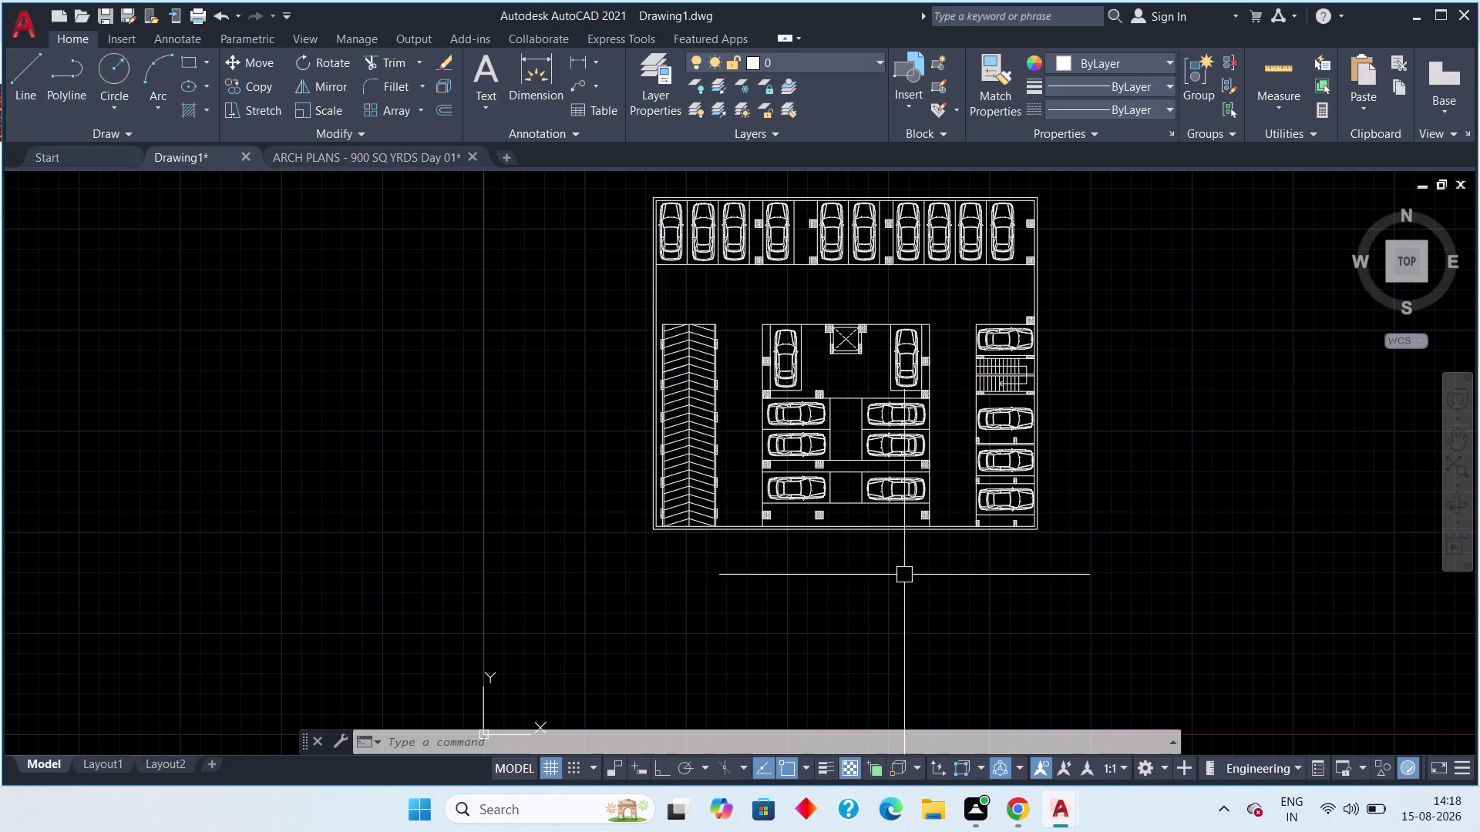
Pan and zoom around the Drawing1 parking plan to frame the whole layout.
middle_drag(944, 505, 827, 591)
scroll(up, 3)
middle_drag(851, 558, 838, 565)
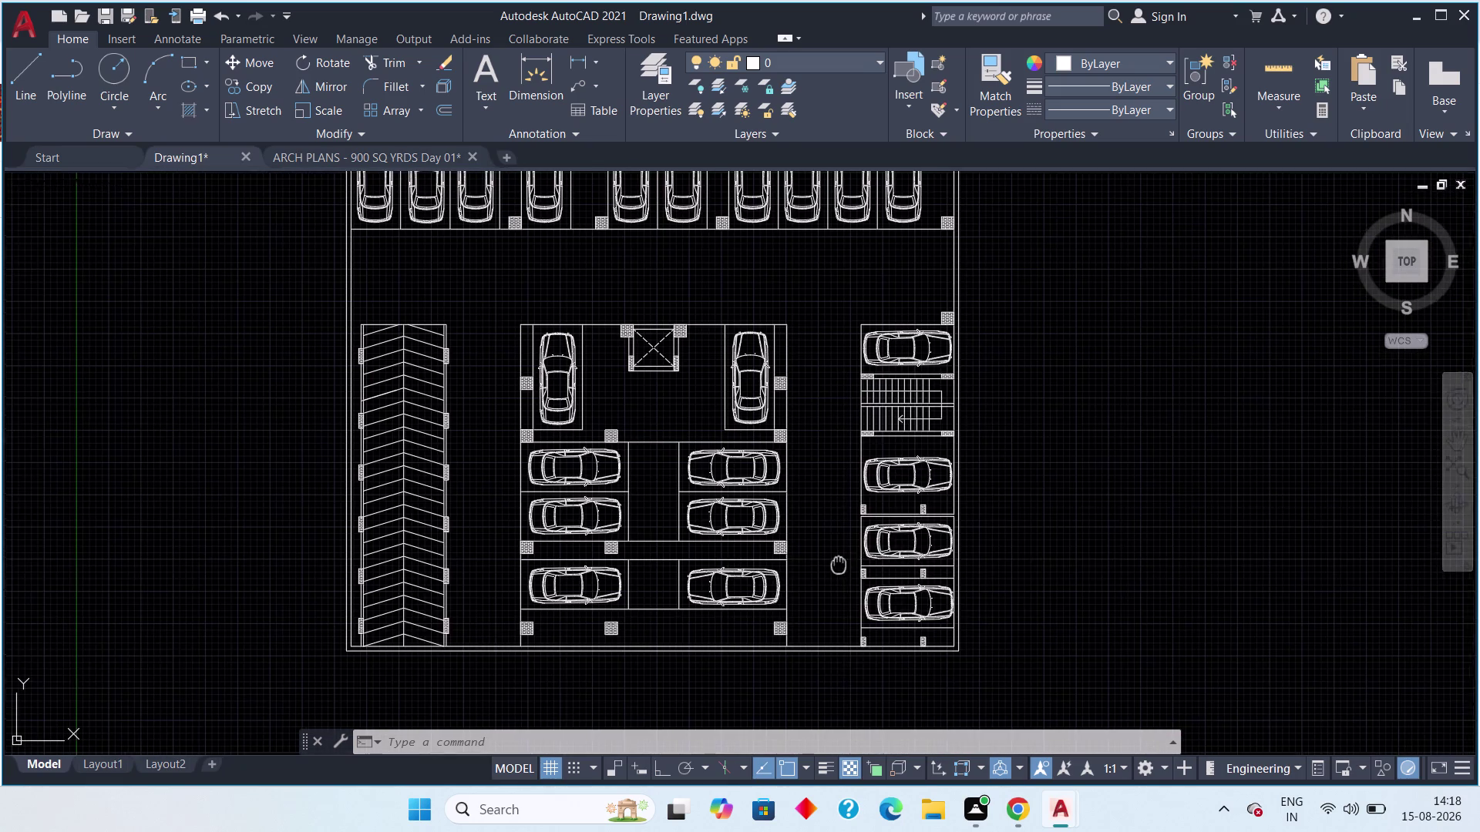
middle_drag(839, 565, 809, 579)
scroll(up, 3)
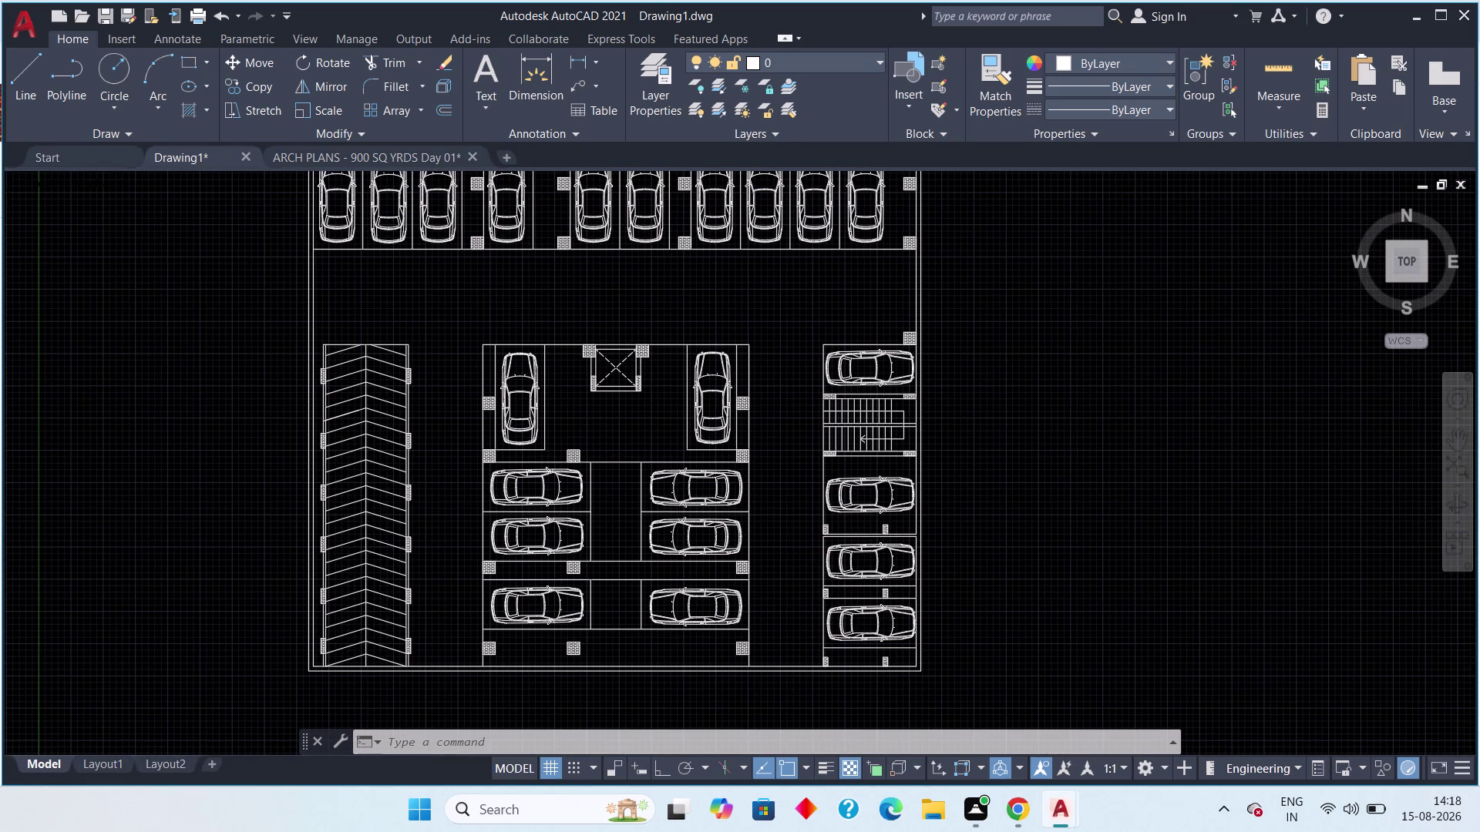
scroll(down, 3)
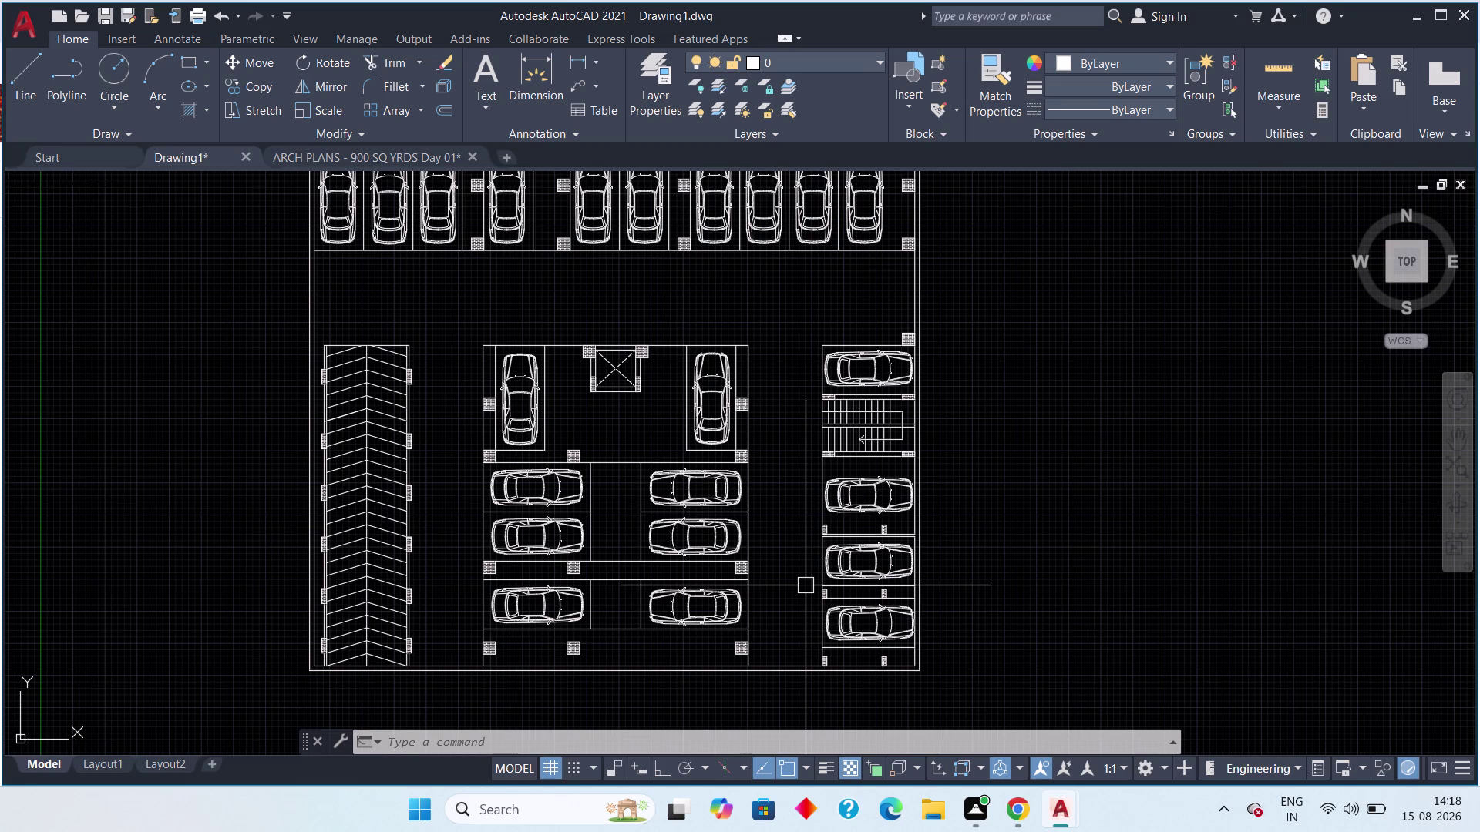
scroll(down, 3)
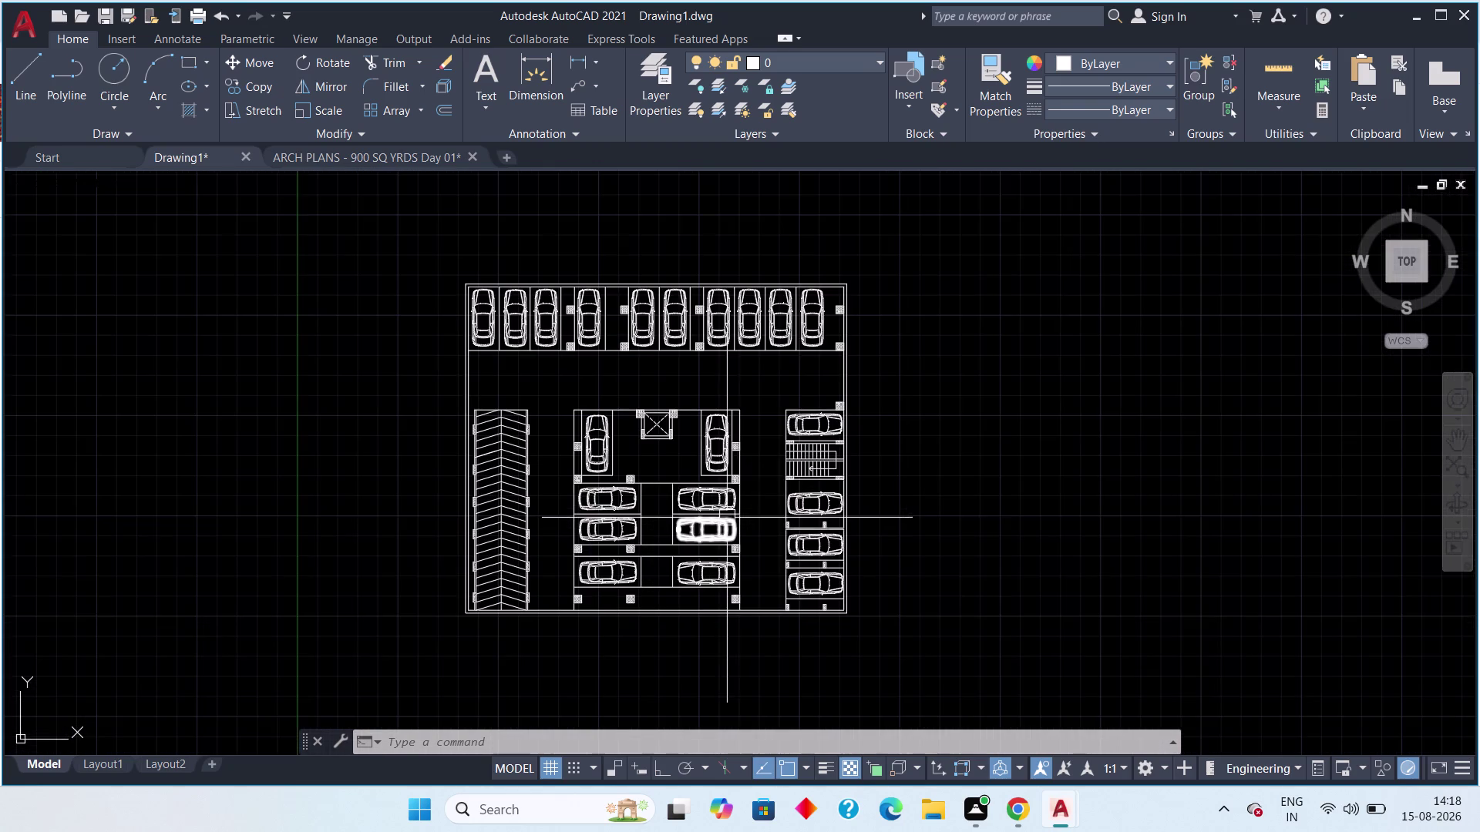
middle_drag(783, 485, 846, 536)
scroll(up, 3)
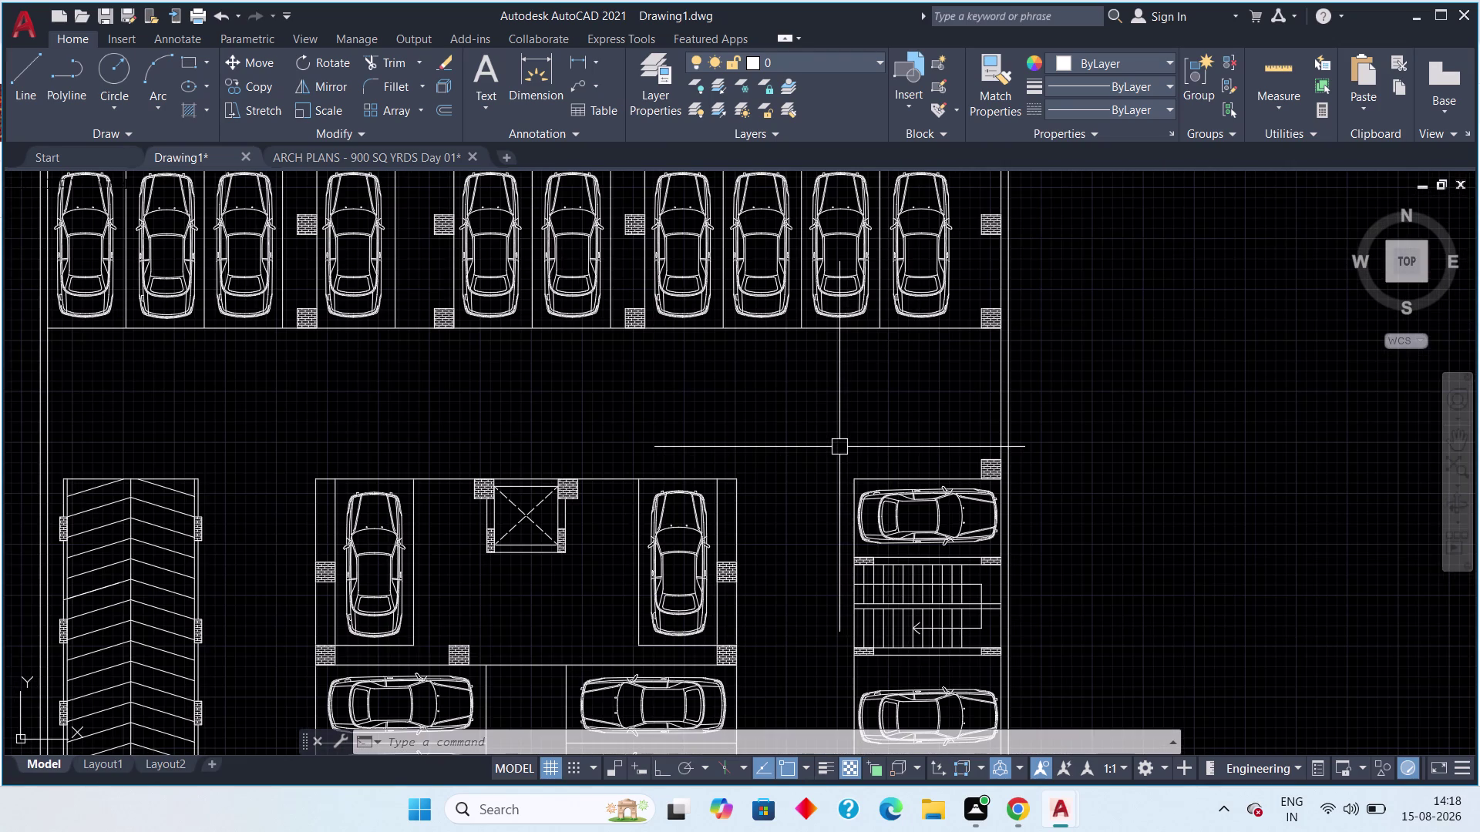
Switch to the ARCH PLANS - 900 SQ YRDS Day 01 drawing and survey its floor plan.
click(361, 161)
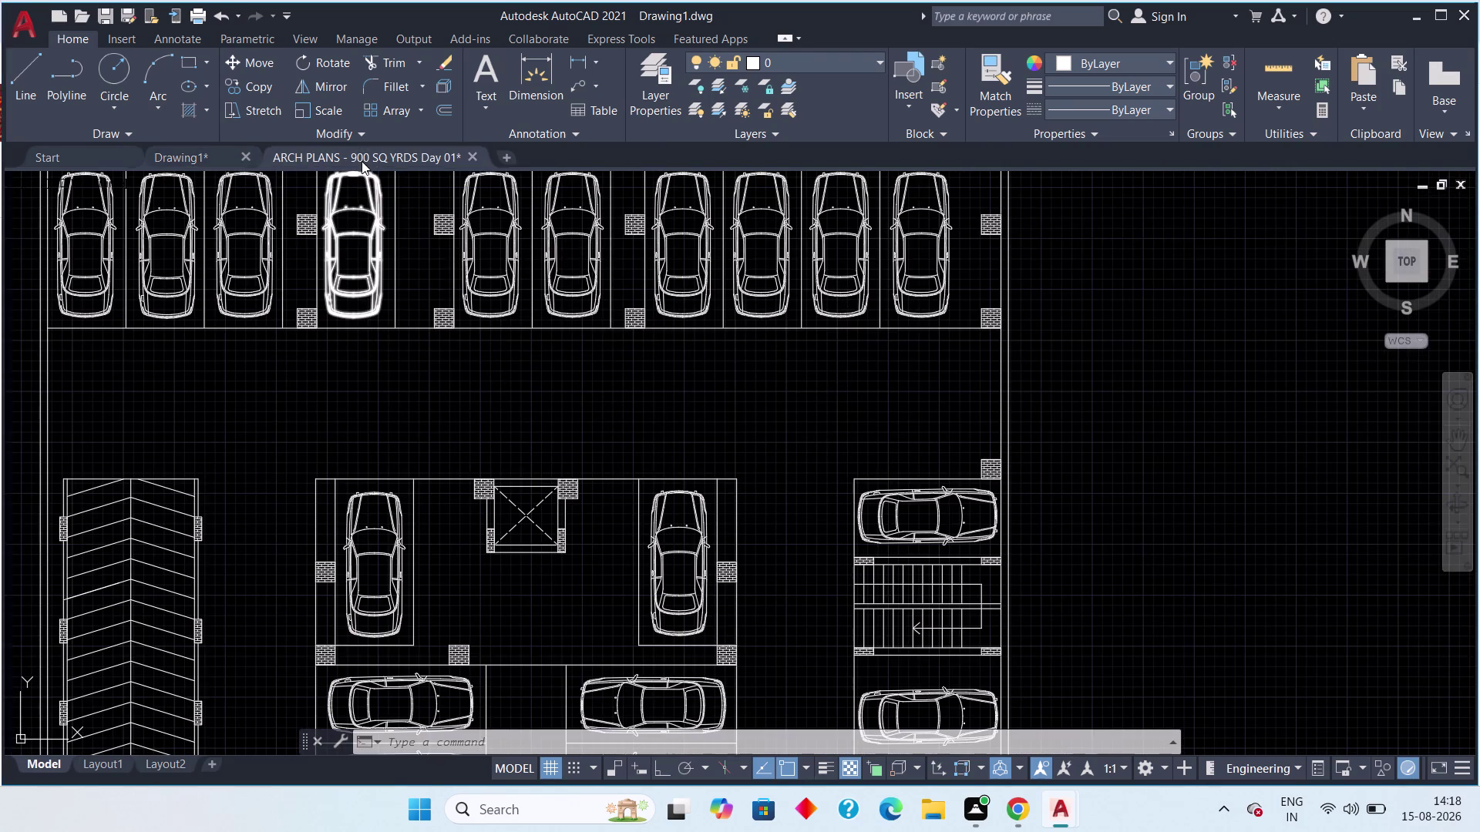
scroll(down, 3)
middle_drag(513, 520, 679, 550)
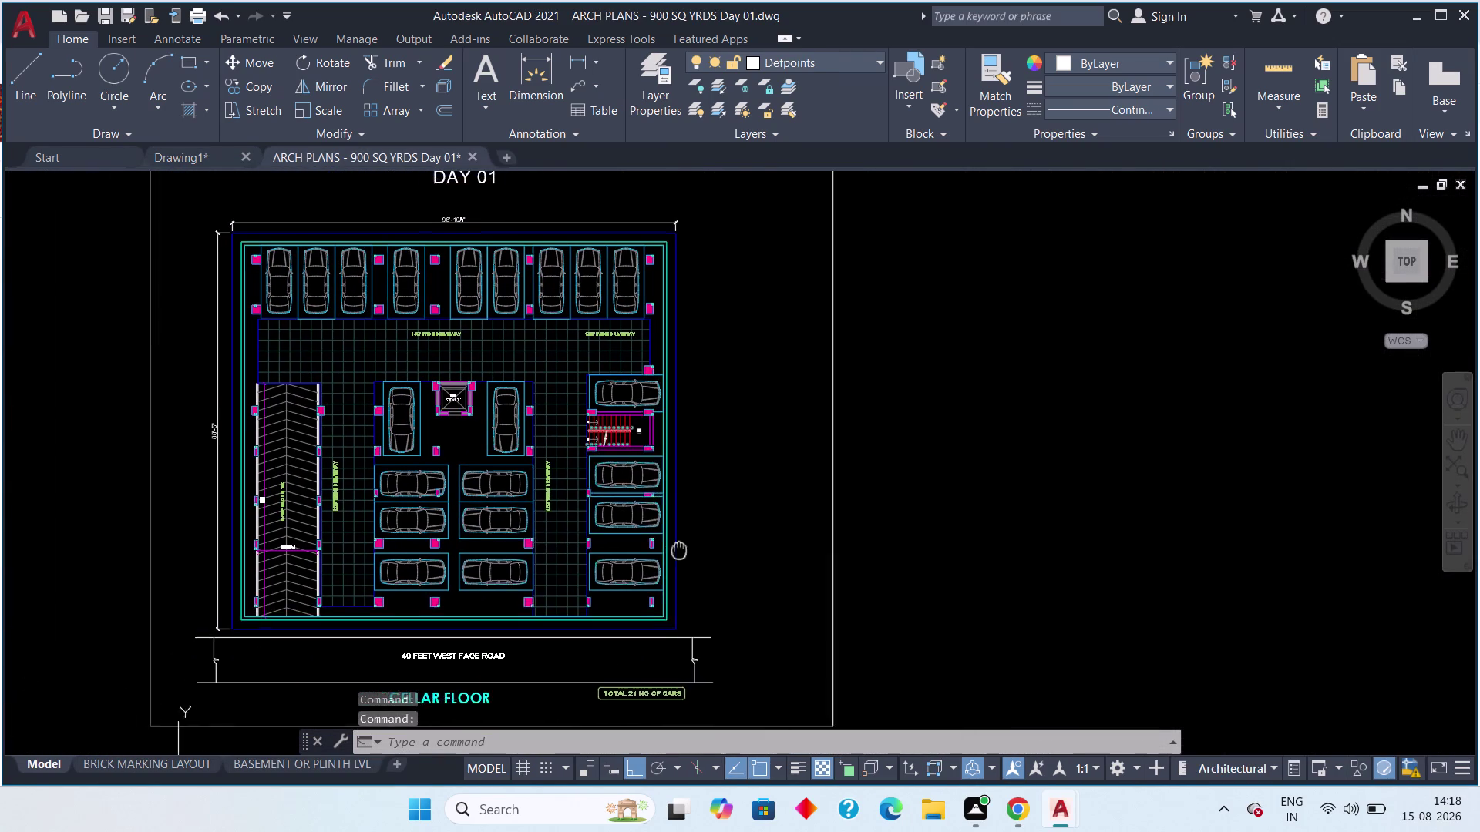
middle_drag(679, 551, 743, 524)
scroll(up, 3)
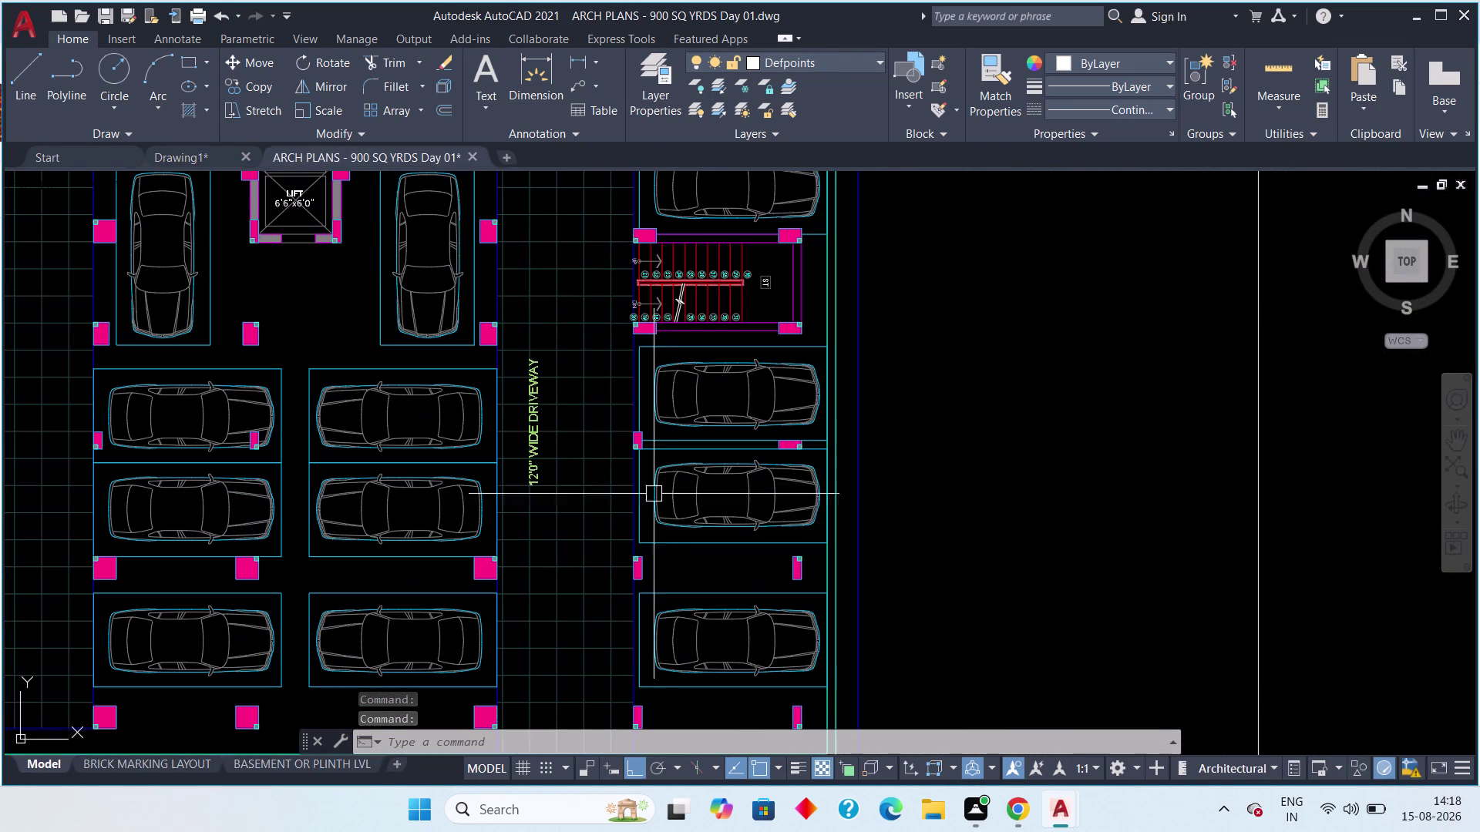
scroll(down, 3)
middle_drag(748, 573, 914, 629)
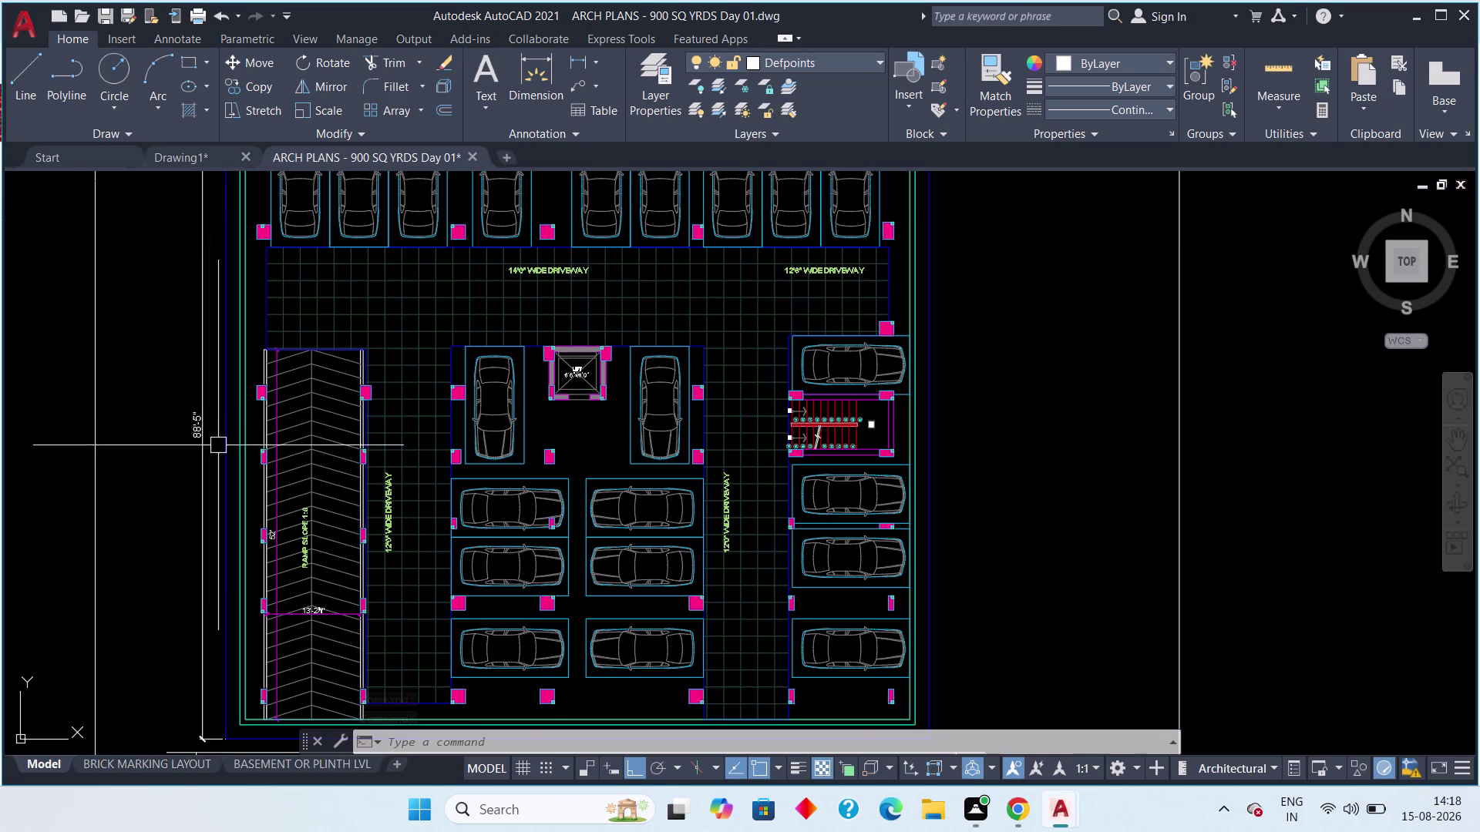
middle_drag(778, 437, 824, 607)
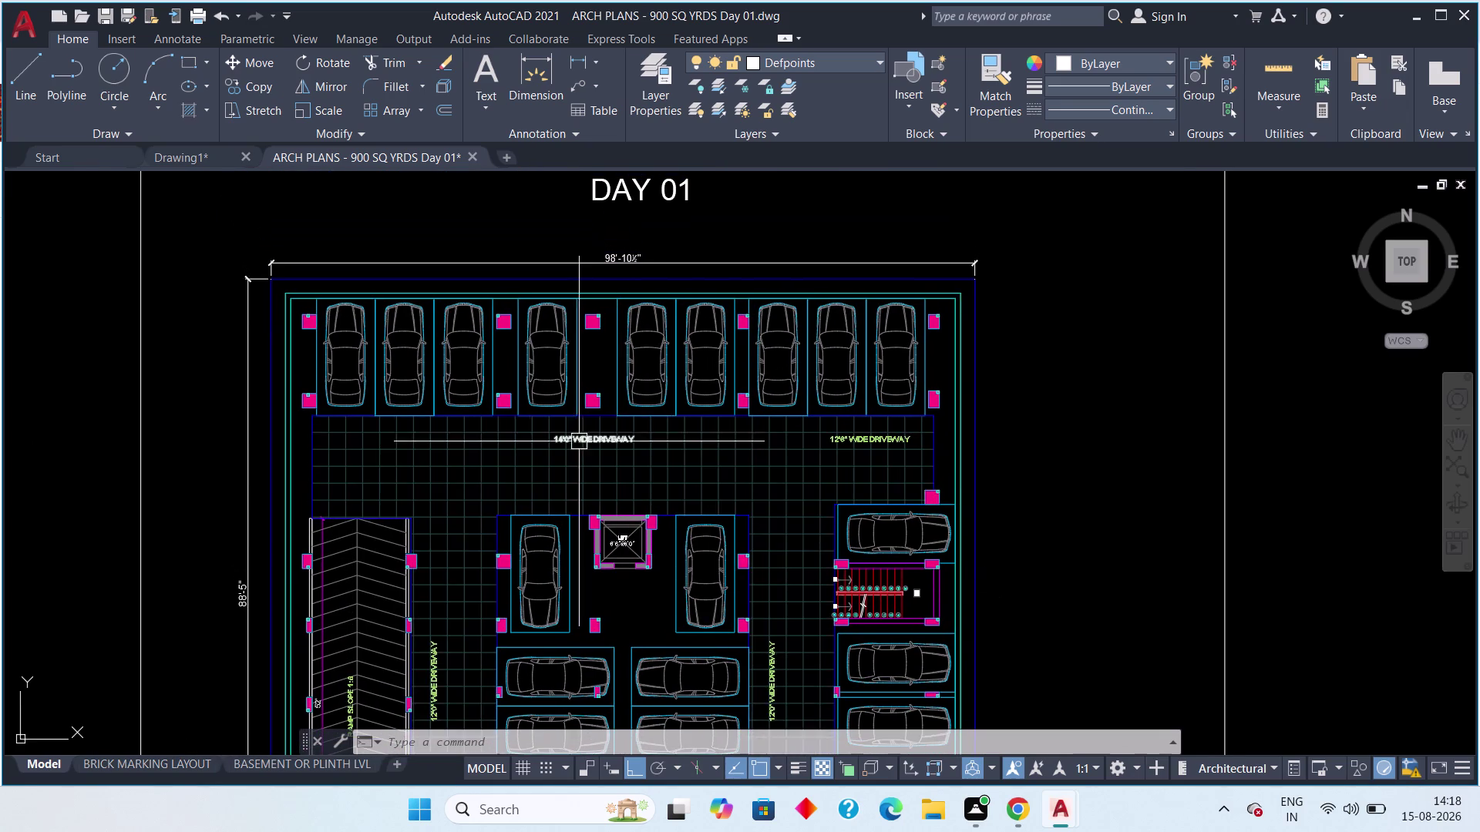
middle_drag(578, 441, 573, 411)
scroll(up, 3)
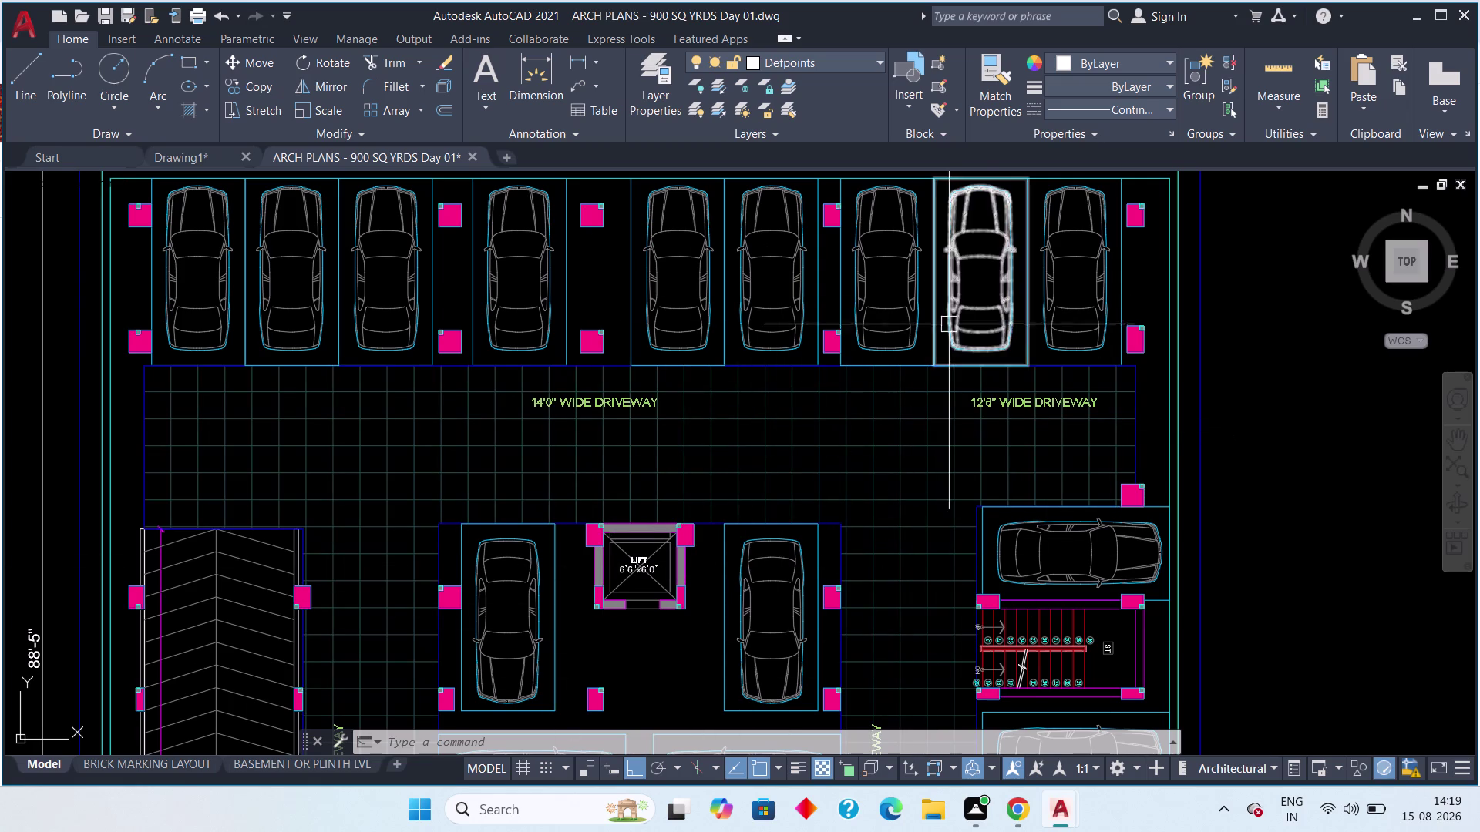
Cancel stray commands while looking over the reference plan's driveway area.
scroll(up, 3)
key(Escape)
scroll(down, 3)
middle_drag(924, 444, 729, 427)
scroll(down, 3)
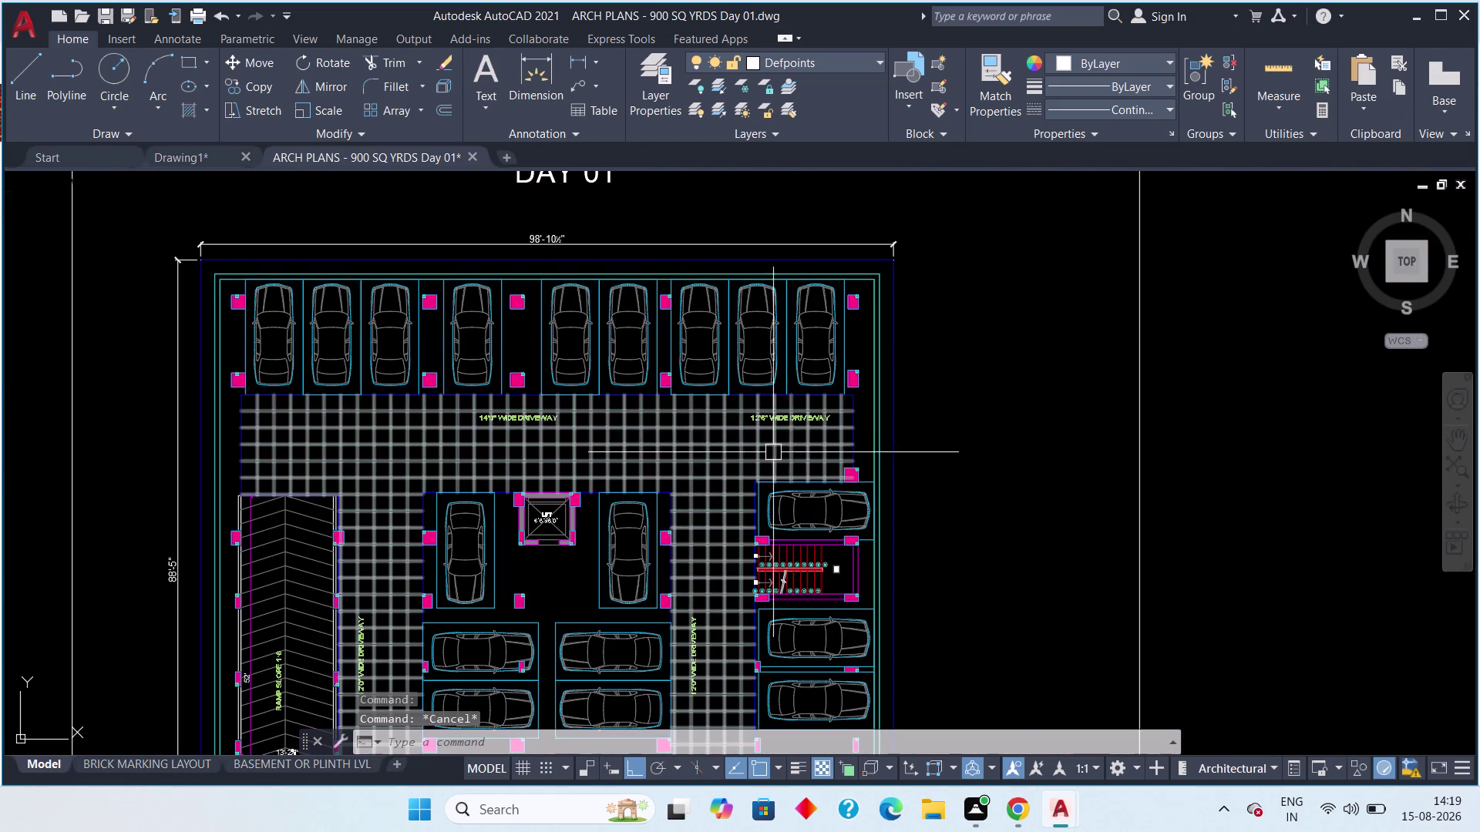
middle_drag(768, 454, 794, 362)
right_drag(768, 454, 795, 362)
drag(789, 383, 795, 361)
key(Escape)
key(Escape)
scroll(up, 3)
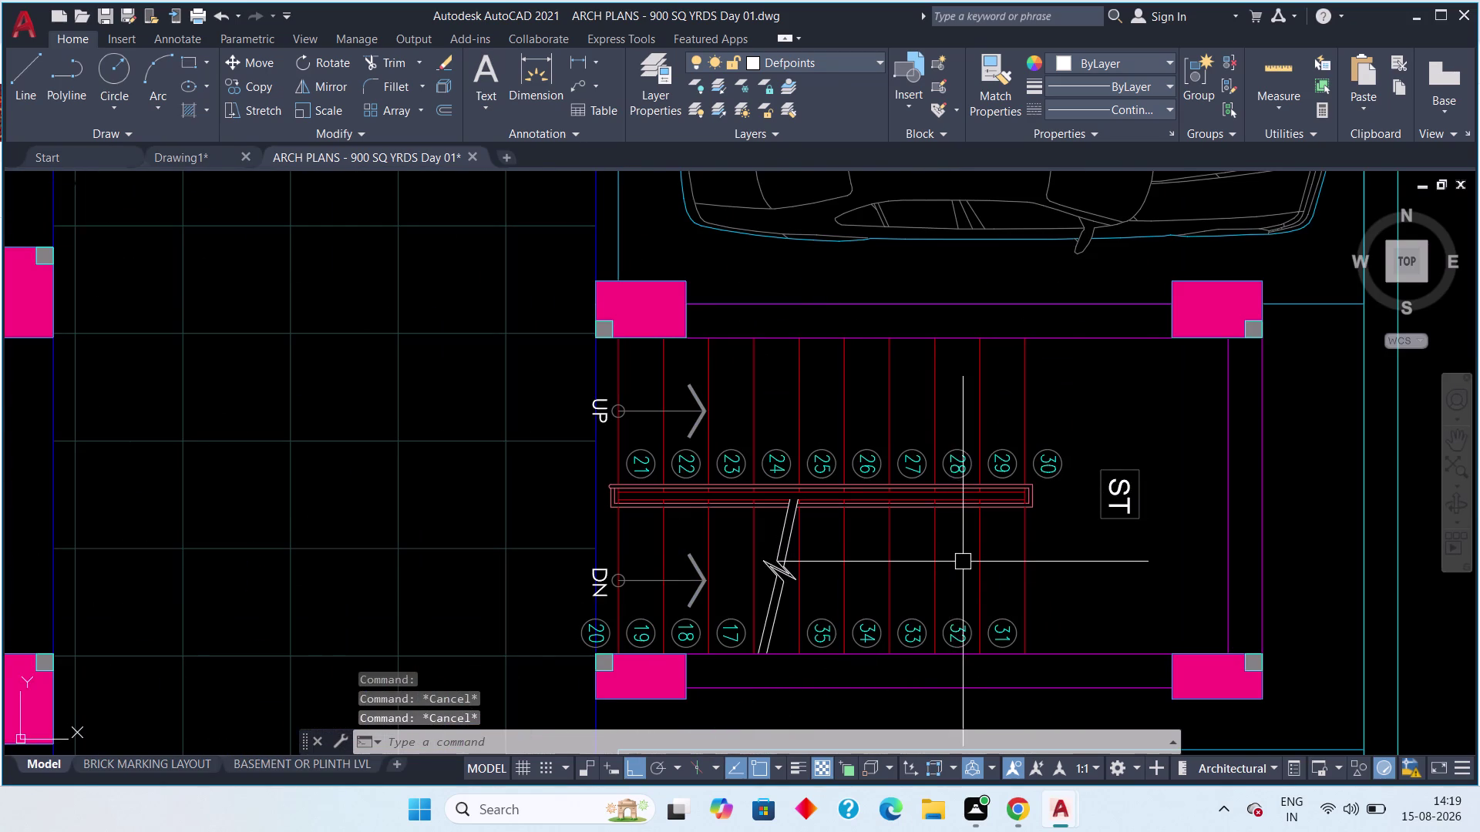
scroll(down, 3)
Centre the view on the staircase and start a linear dimension.
middle_drag(963, 562, 961, 470)
scroll(down, 3)
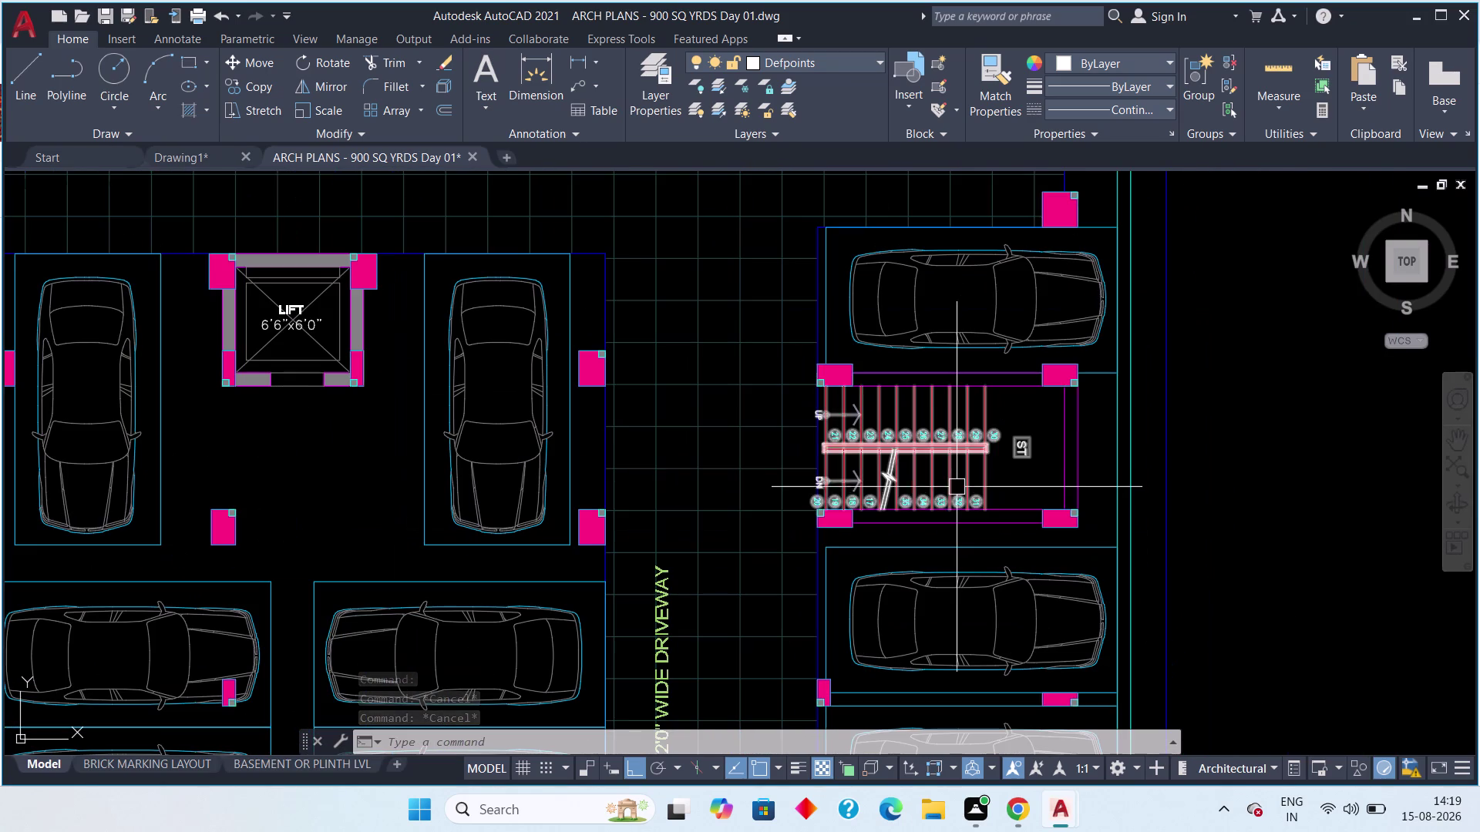
middle_drag(953, 468, 945, 395)
scroll(down, 3)
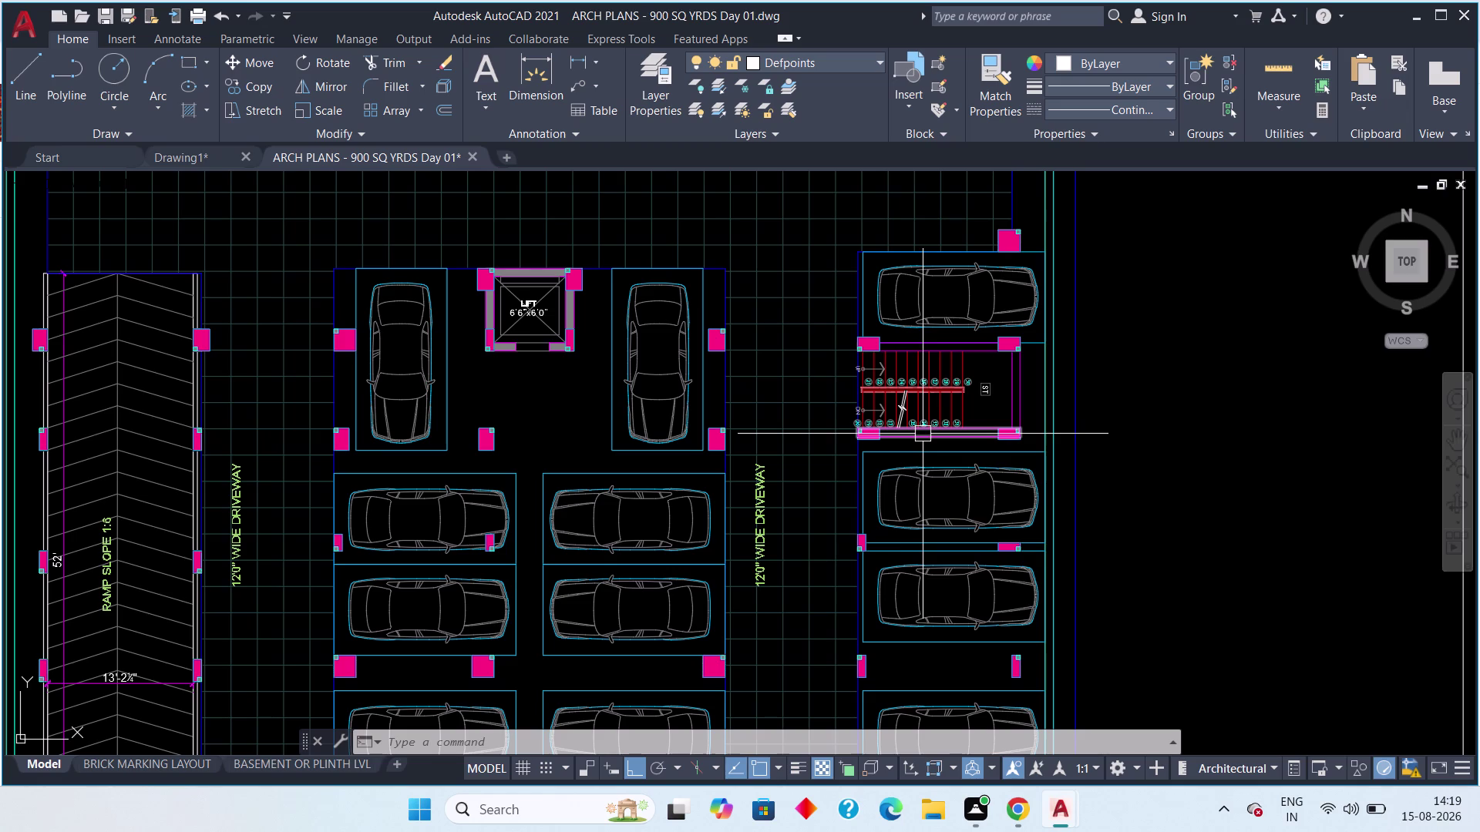
scroll(up, 3)
middle_drag(1023, 439, 938, 446)
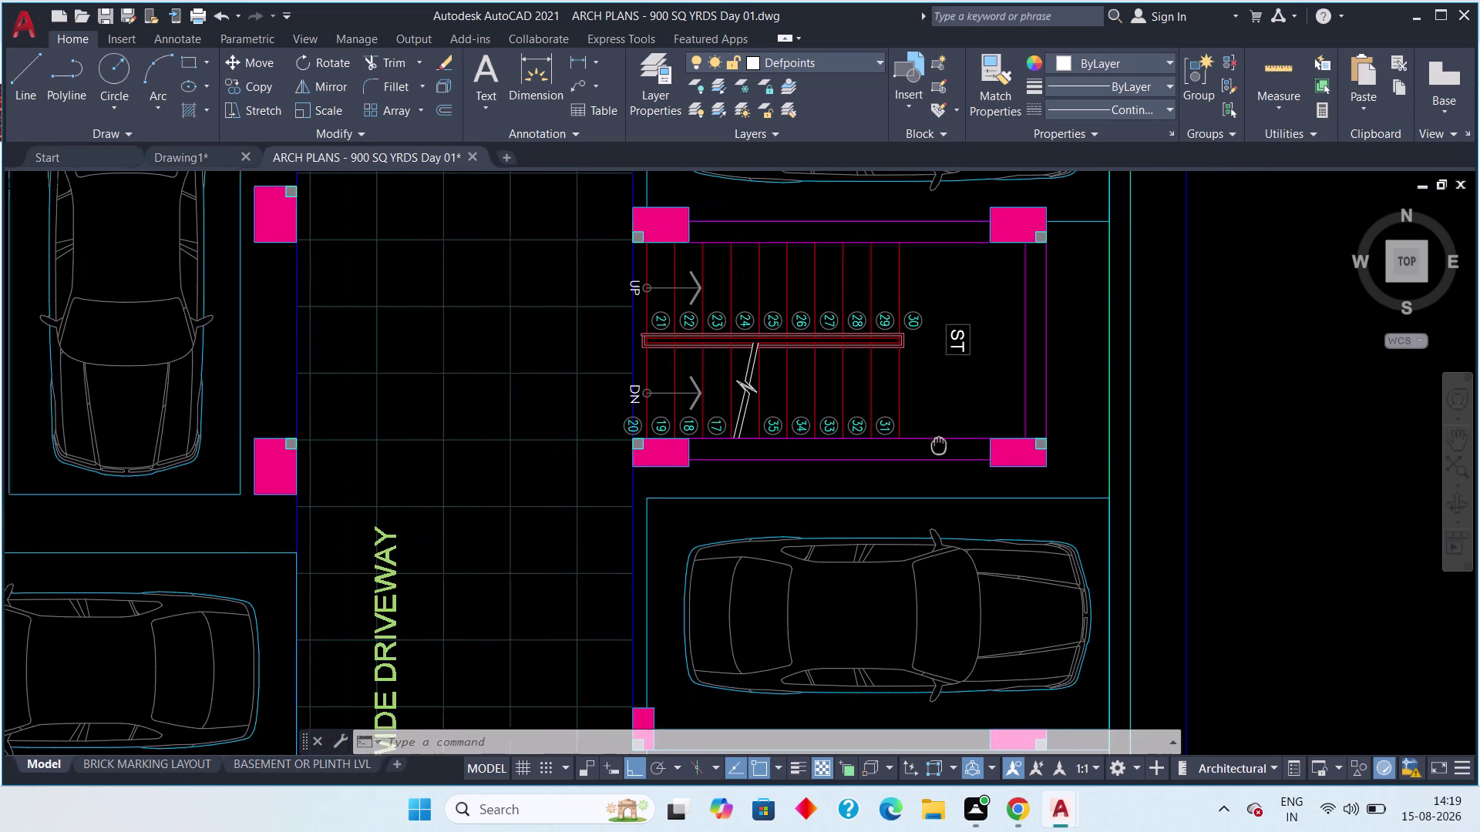
middle_drag(938, 446, 875, 448)
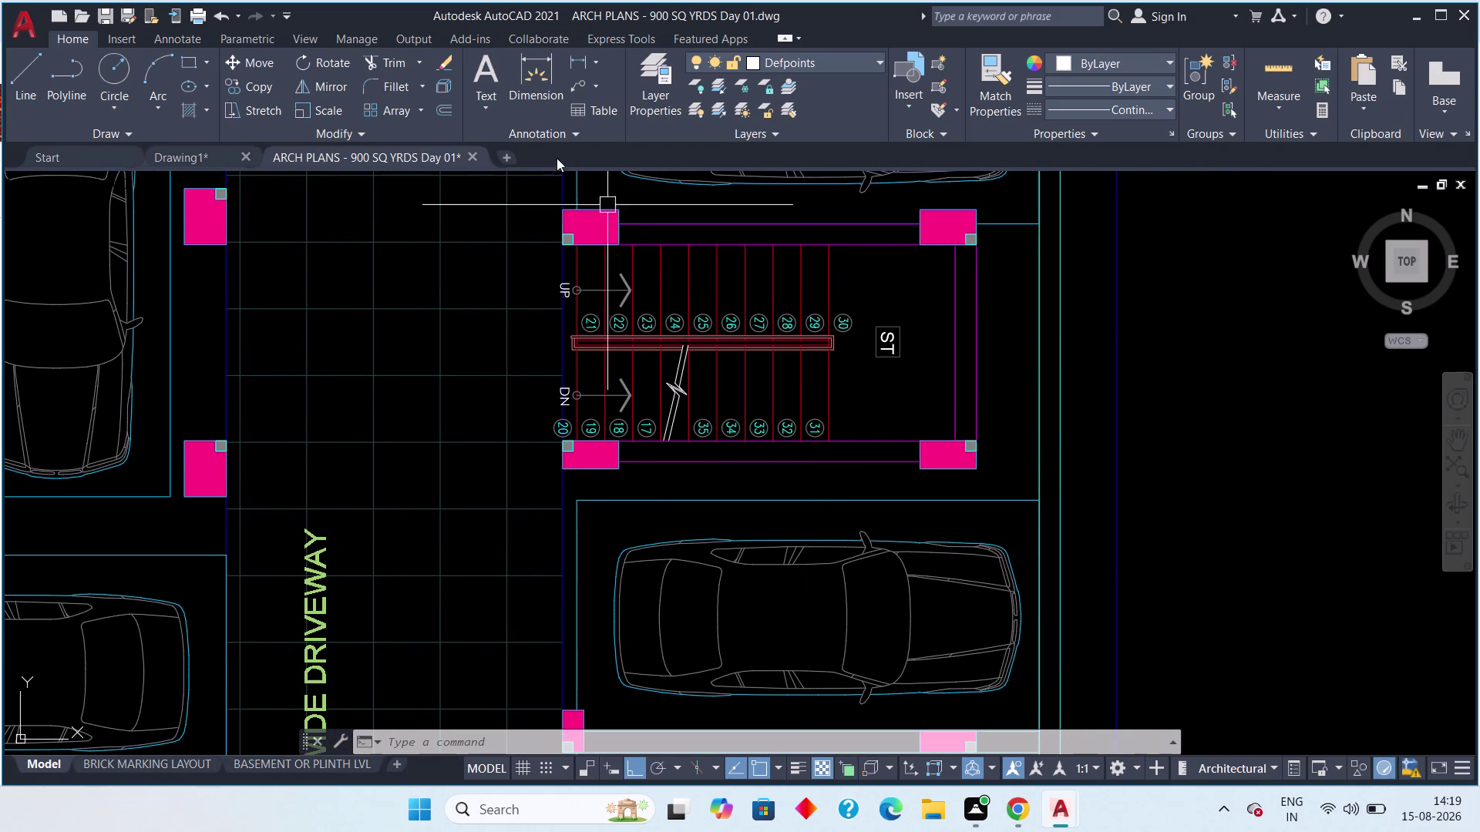
click(577, 64)
scroll(up, 3)
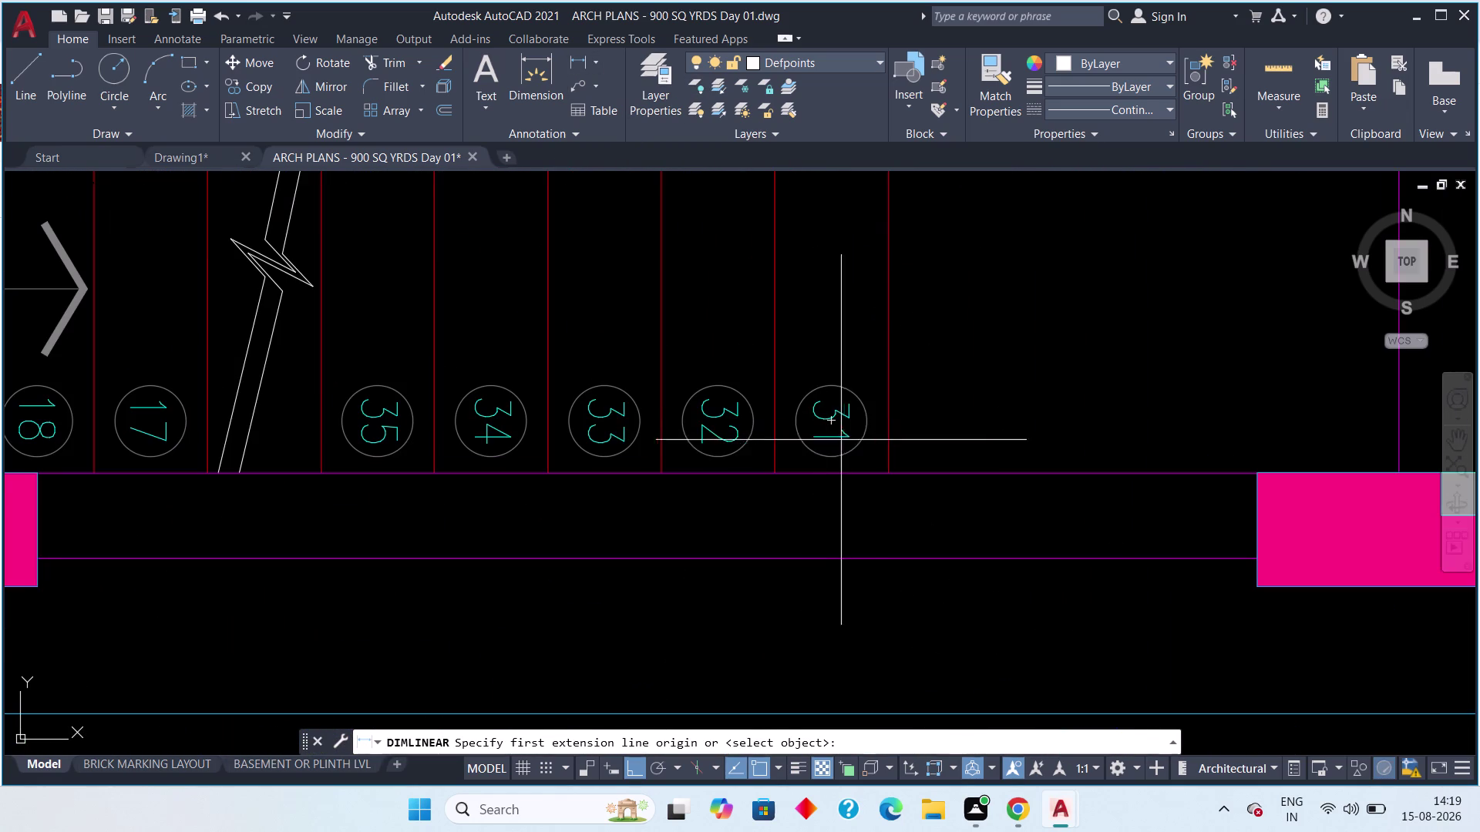
click(887, 471)
click(775, 469)
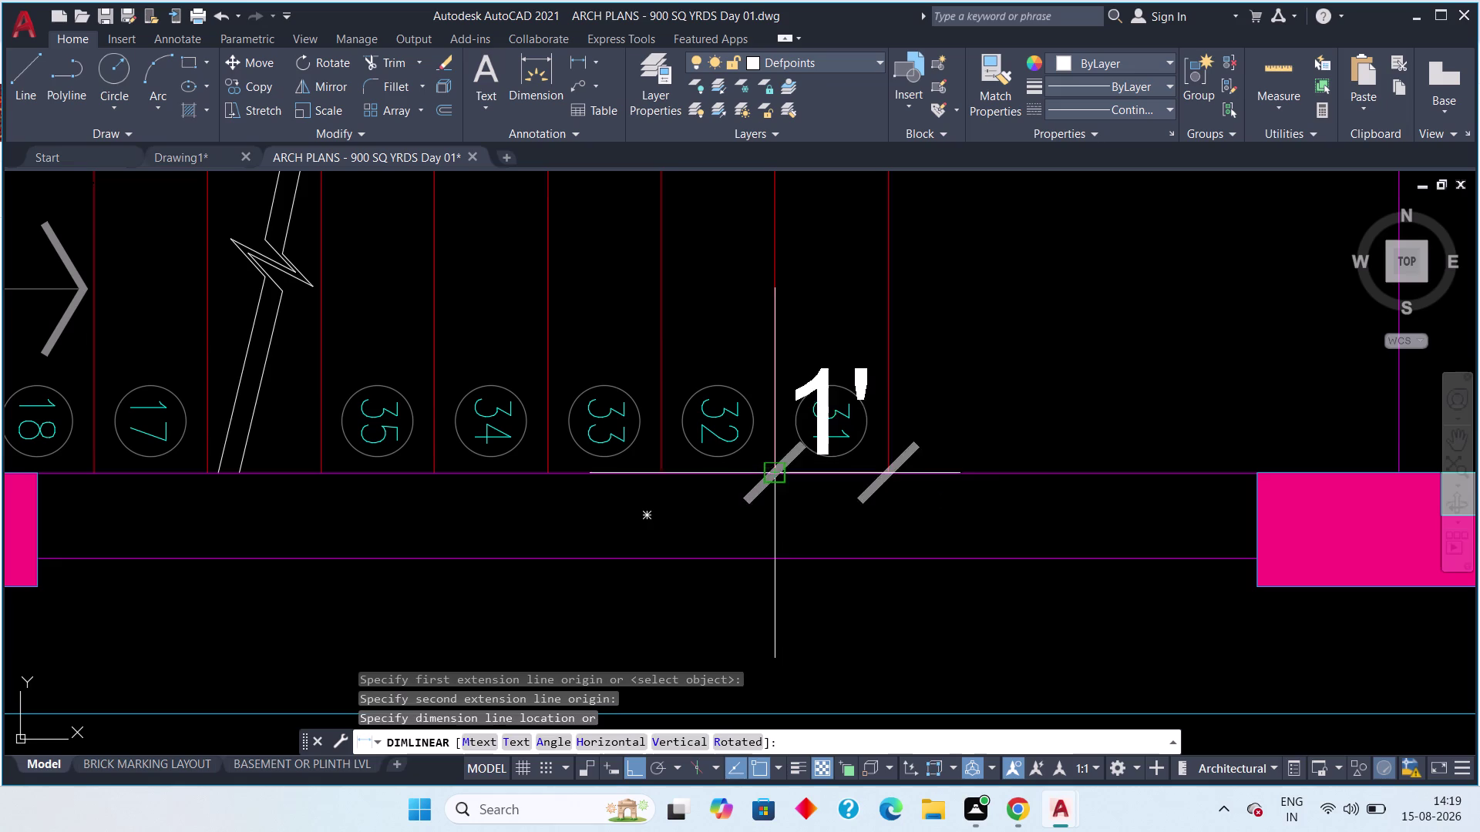
scroll(down, 3)
middle_drag(785, 491, 777, 517)
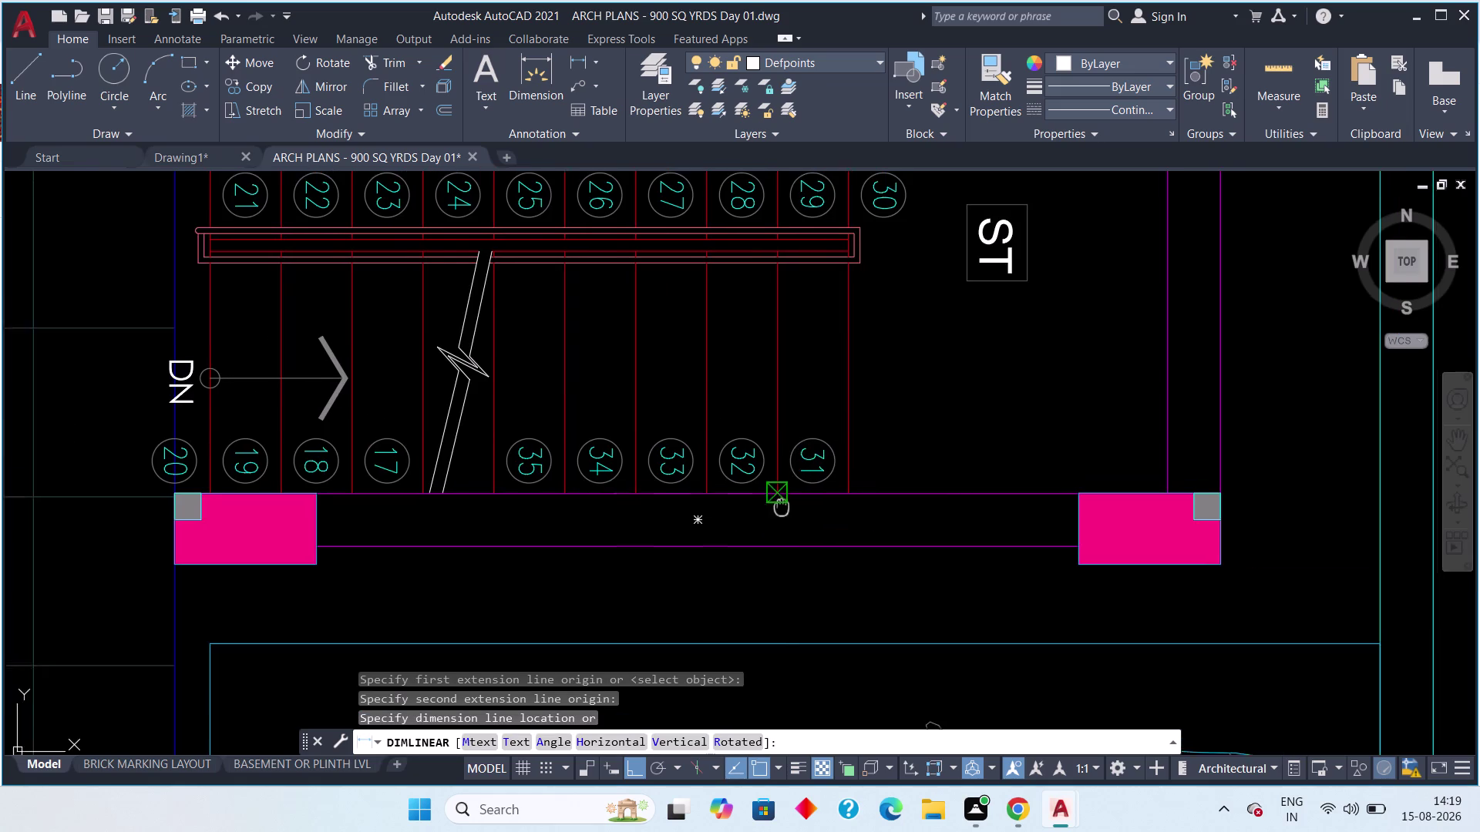
middle_drag(777, 517, 753, 555)
key(Escape)
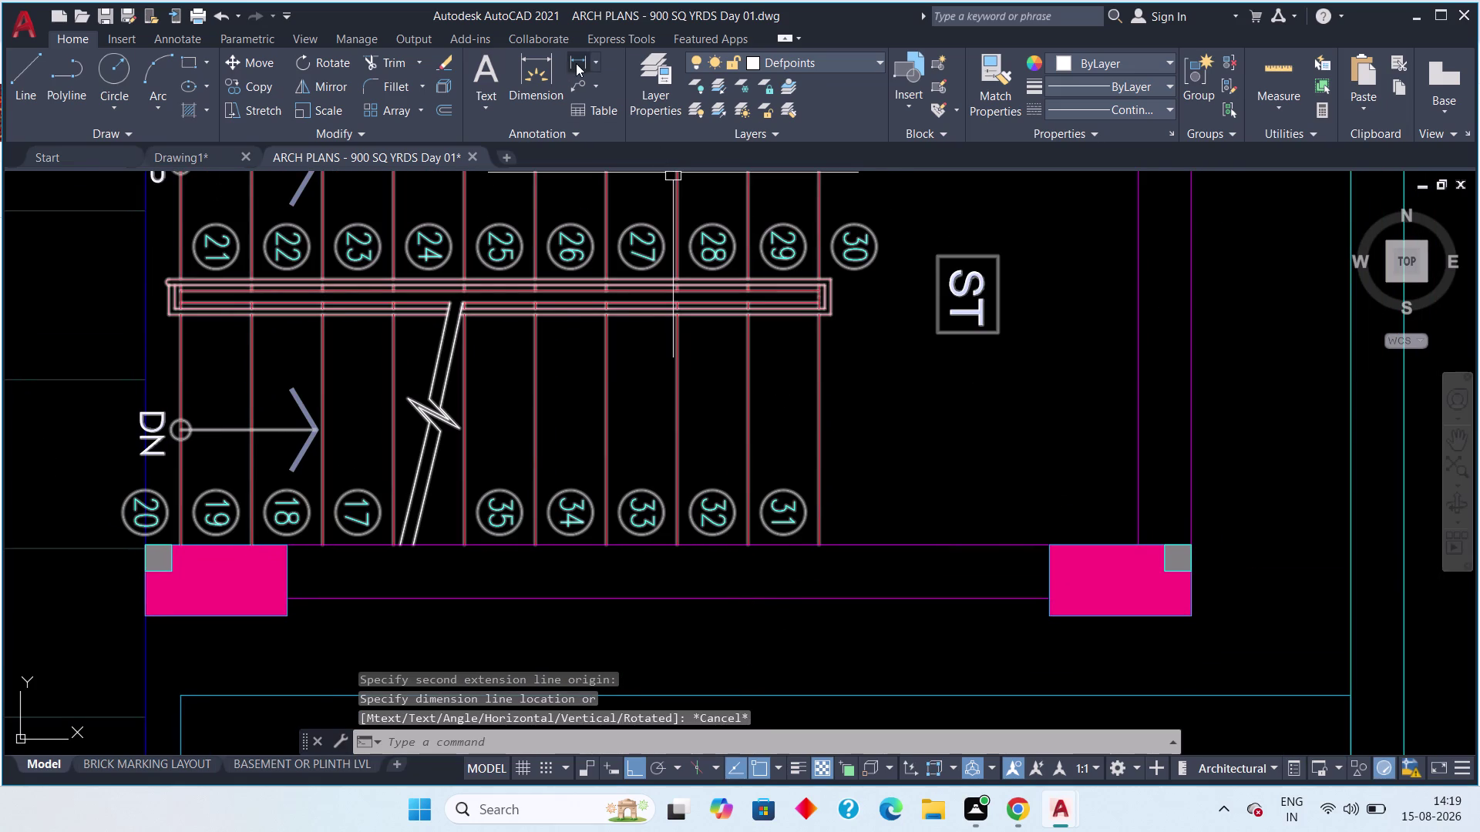
click(576, 64)
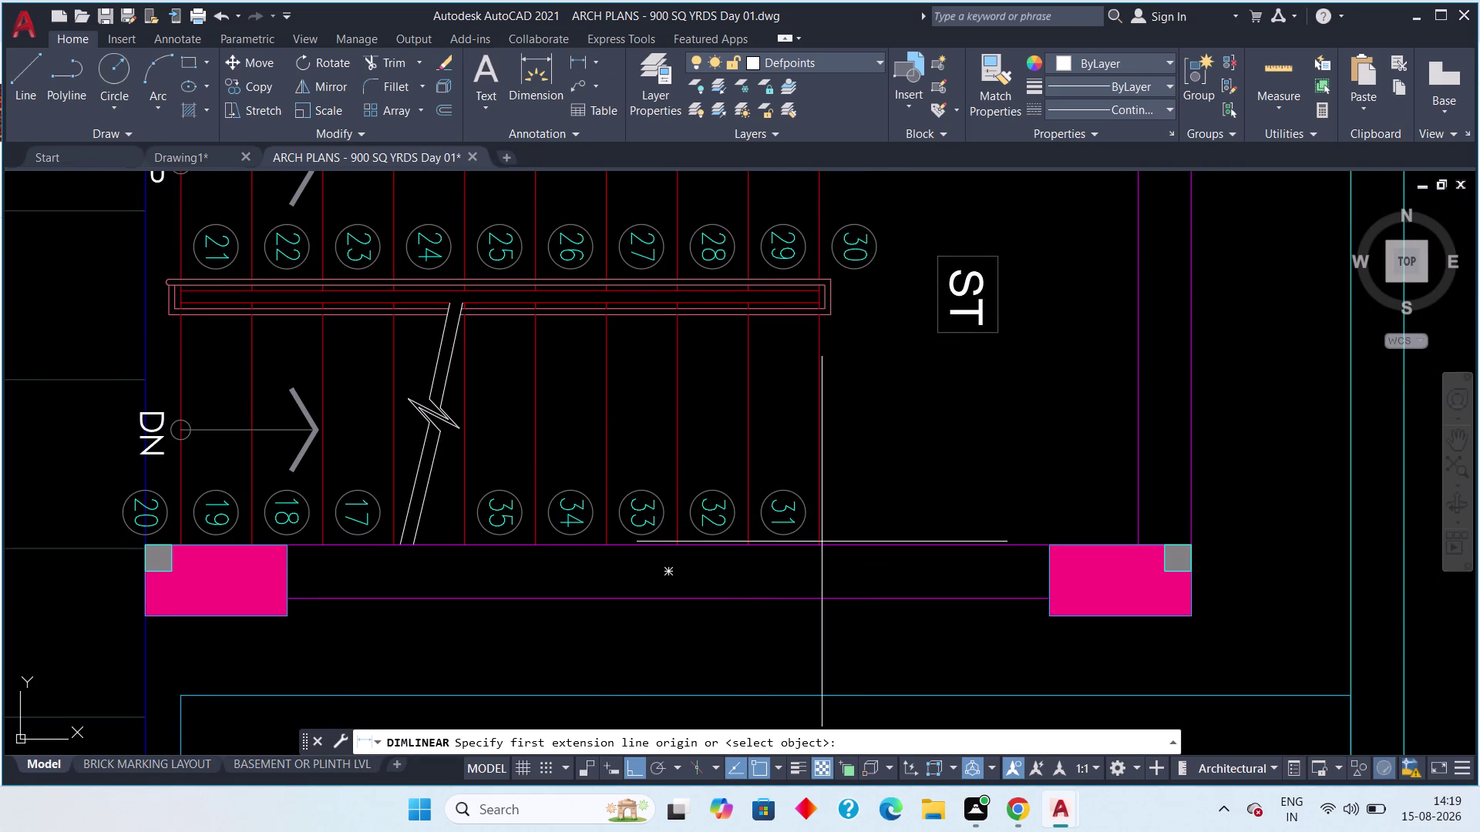
click(821, 542)
middle_drag(815, 483, 803, 657)
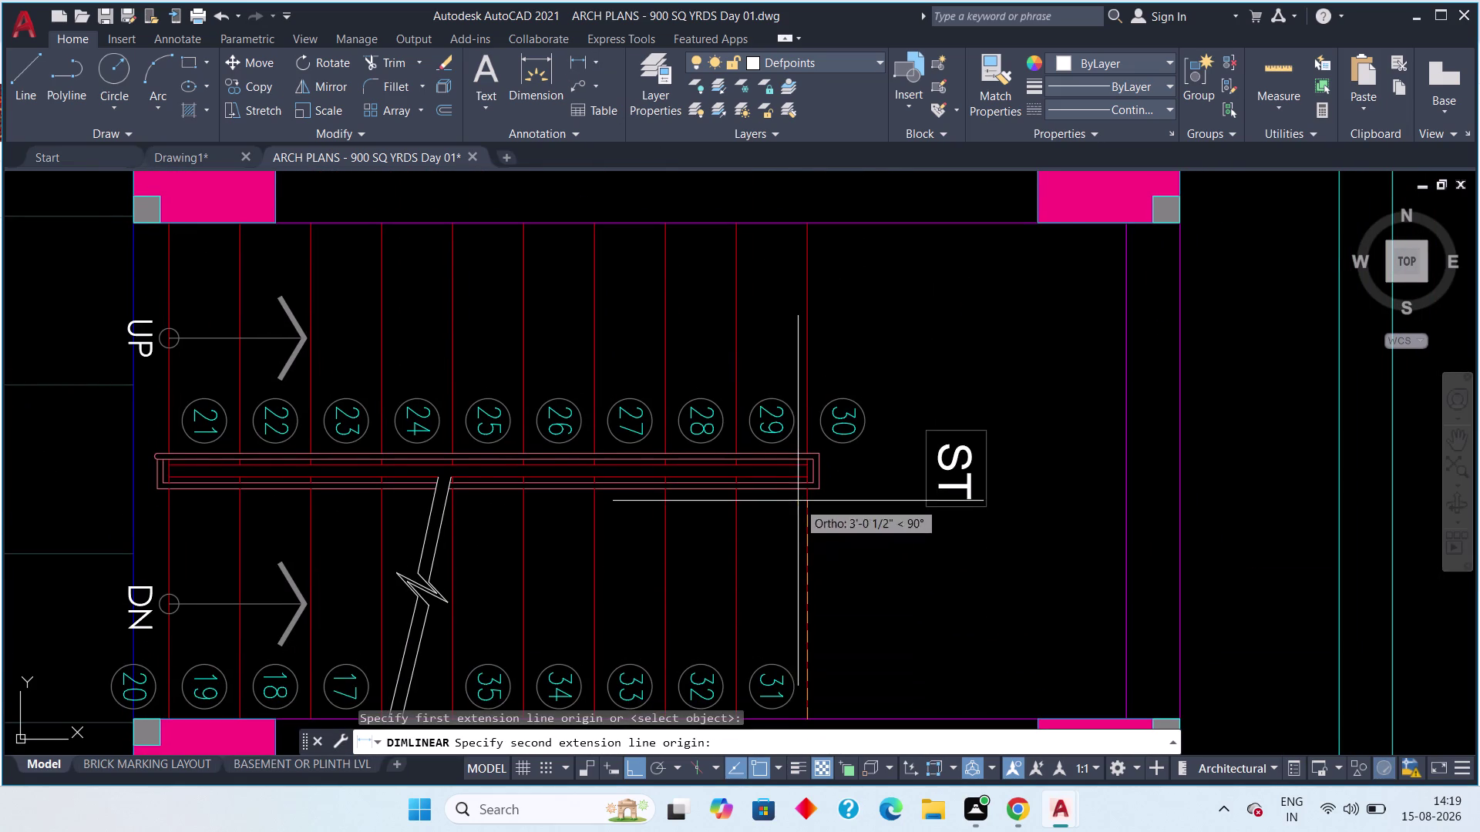
click(804, 489)
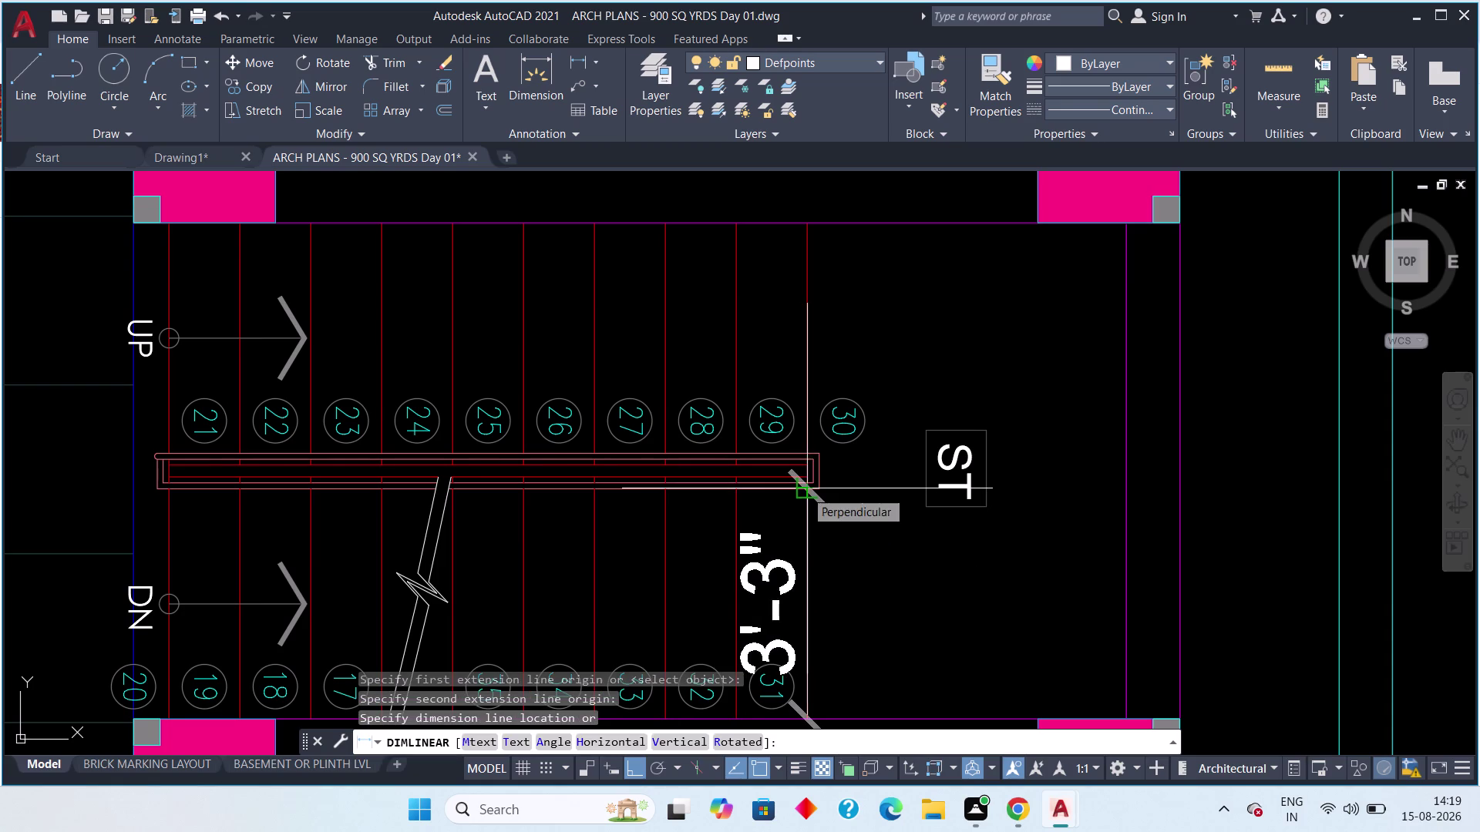
key(Escape)
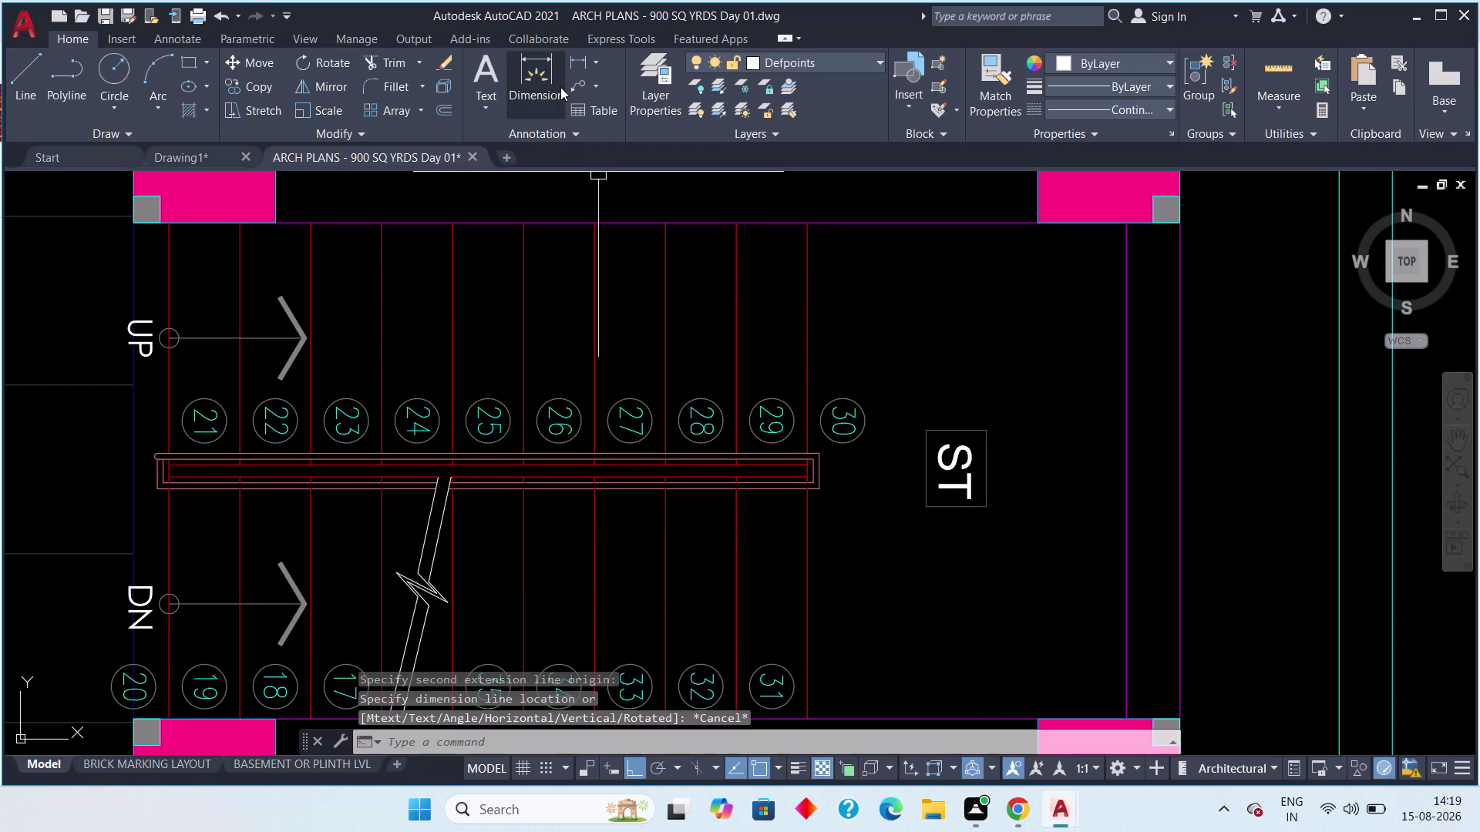
click(568, 60)
drag(814, 231, 814, 238)
middle_drag(861, 554, 826, 389)
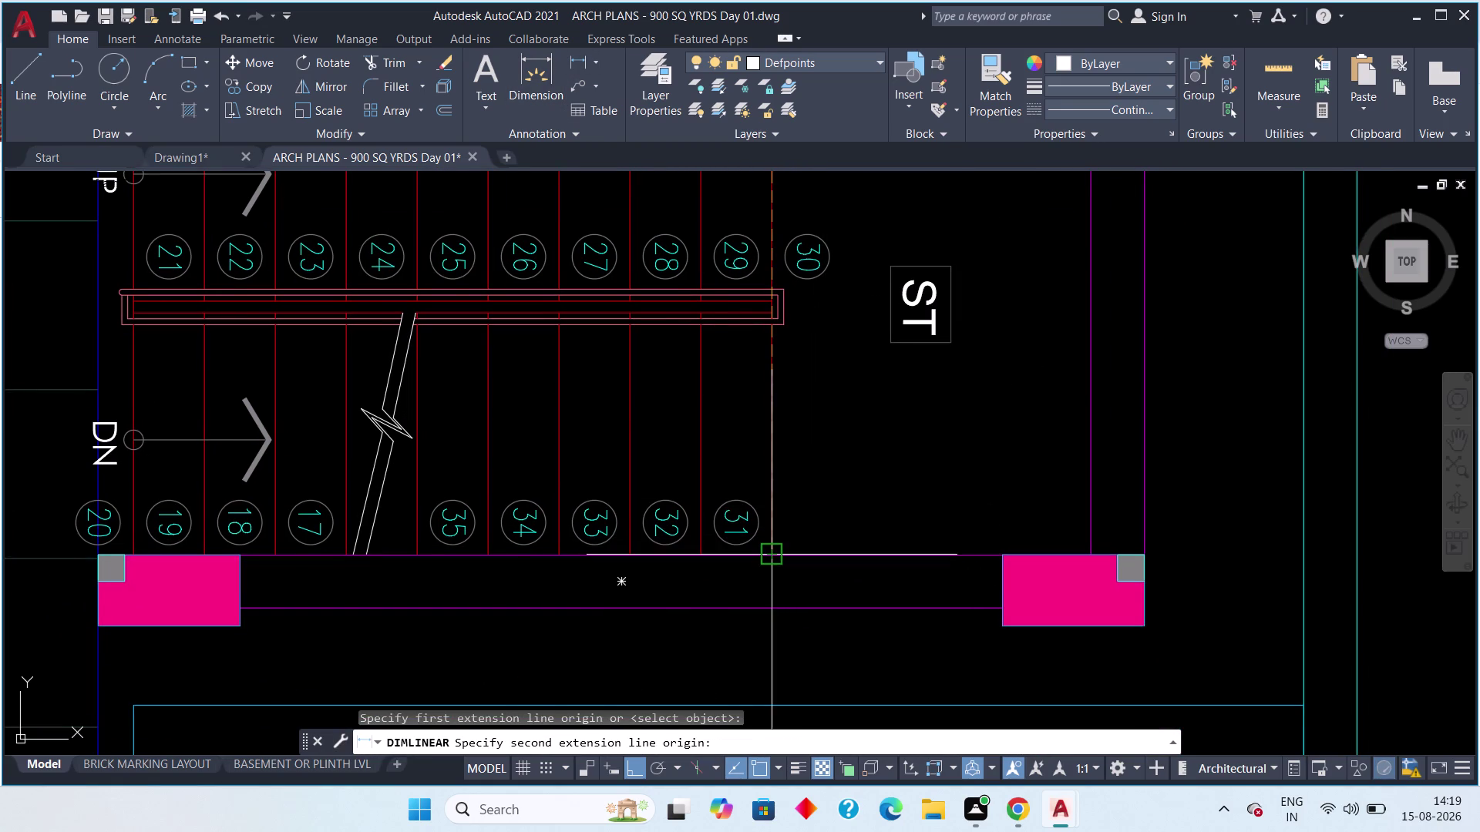
click(779, 546)
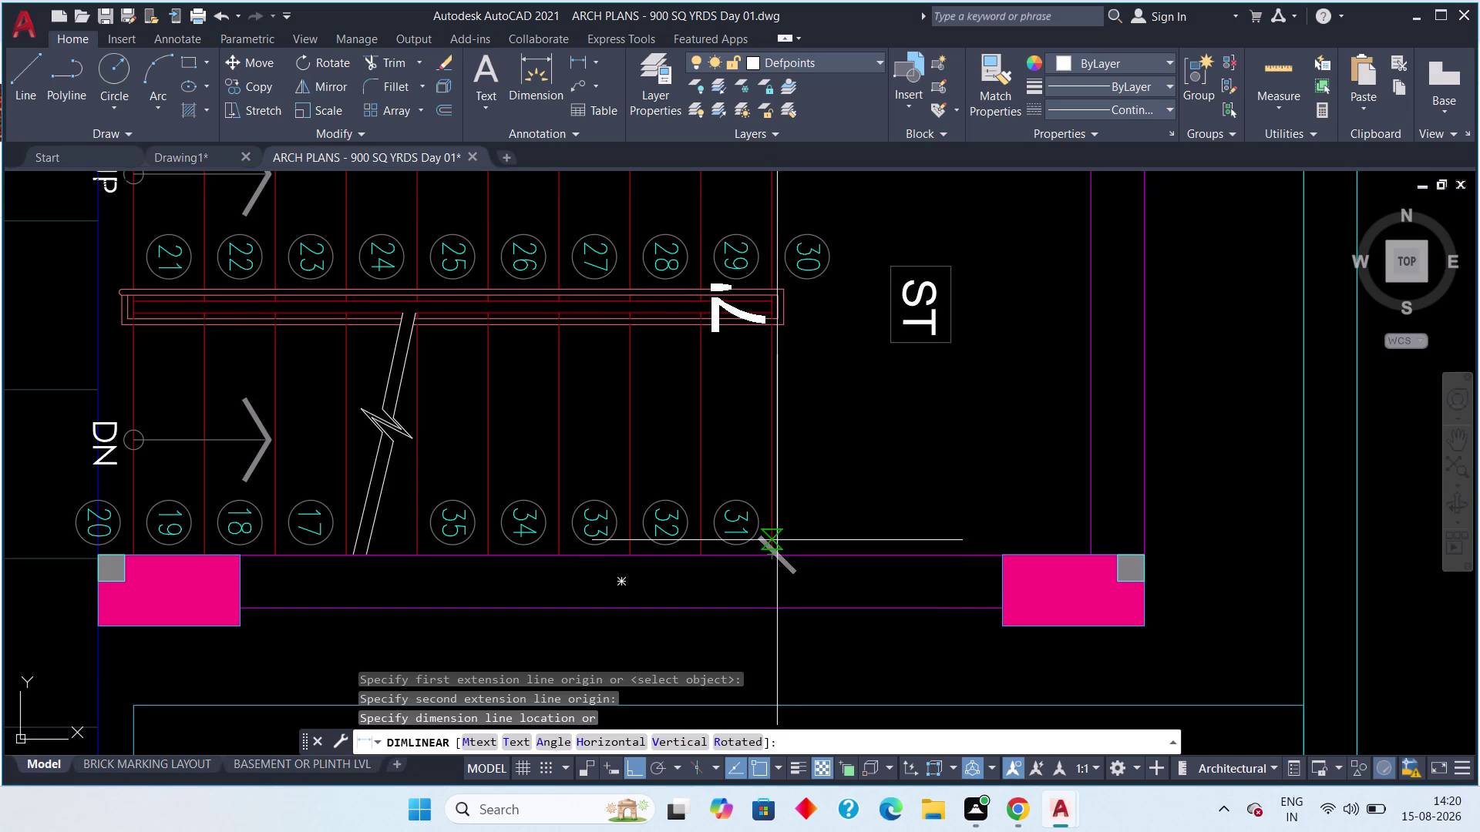
middle_drag(811, 548, 902, 681)
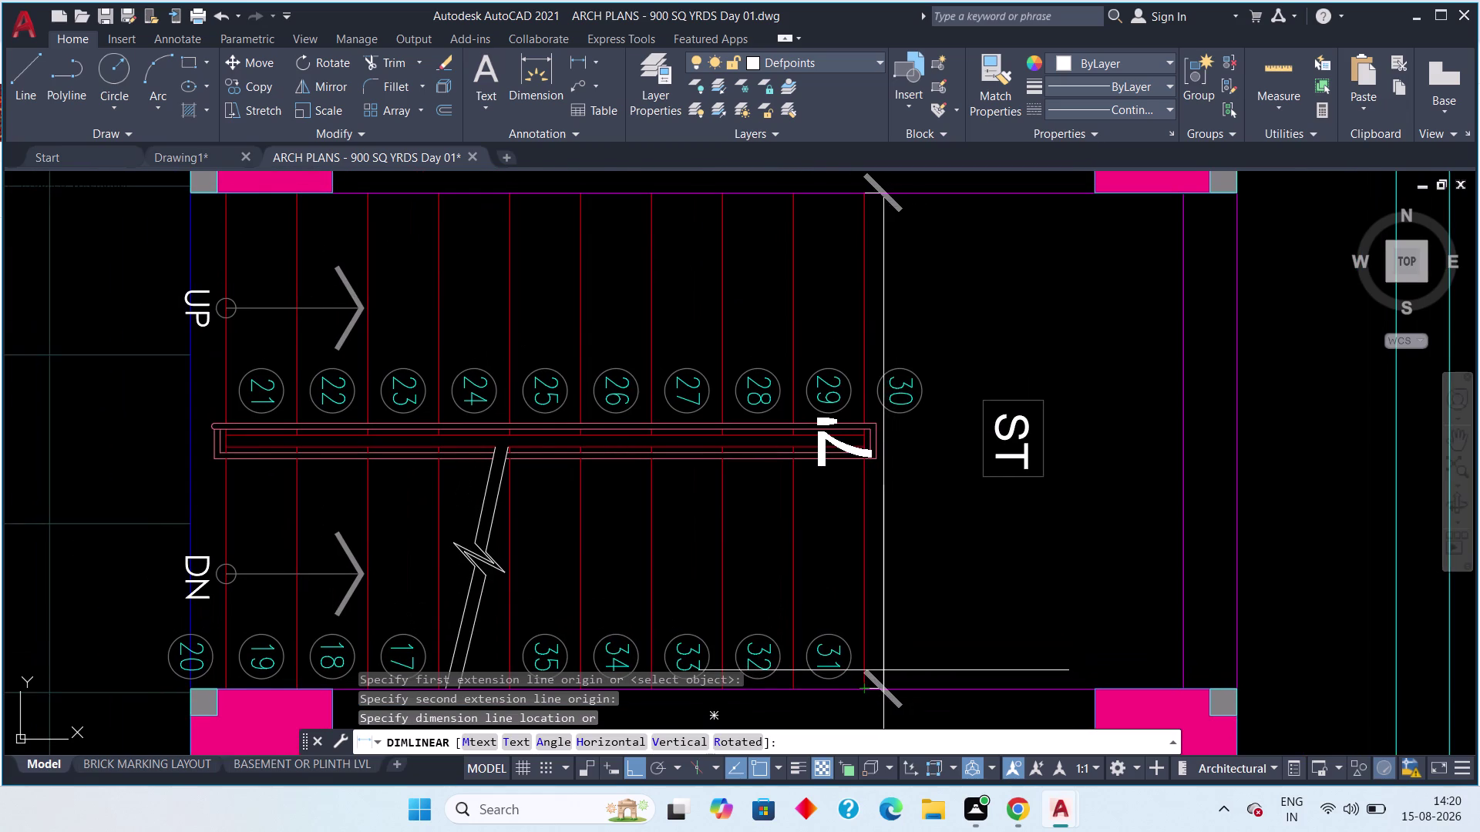
scroll(down, 3)
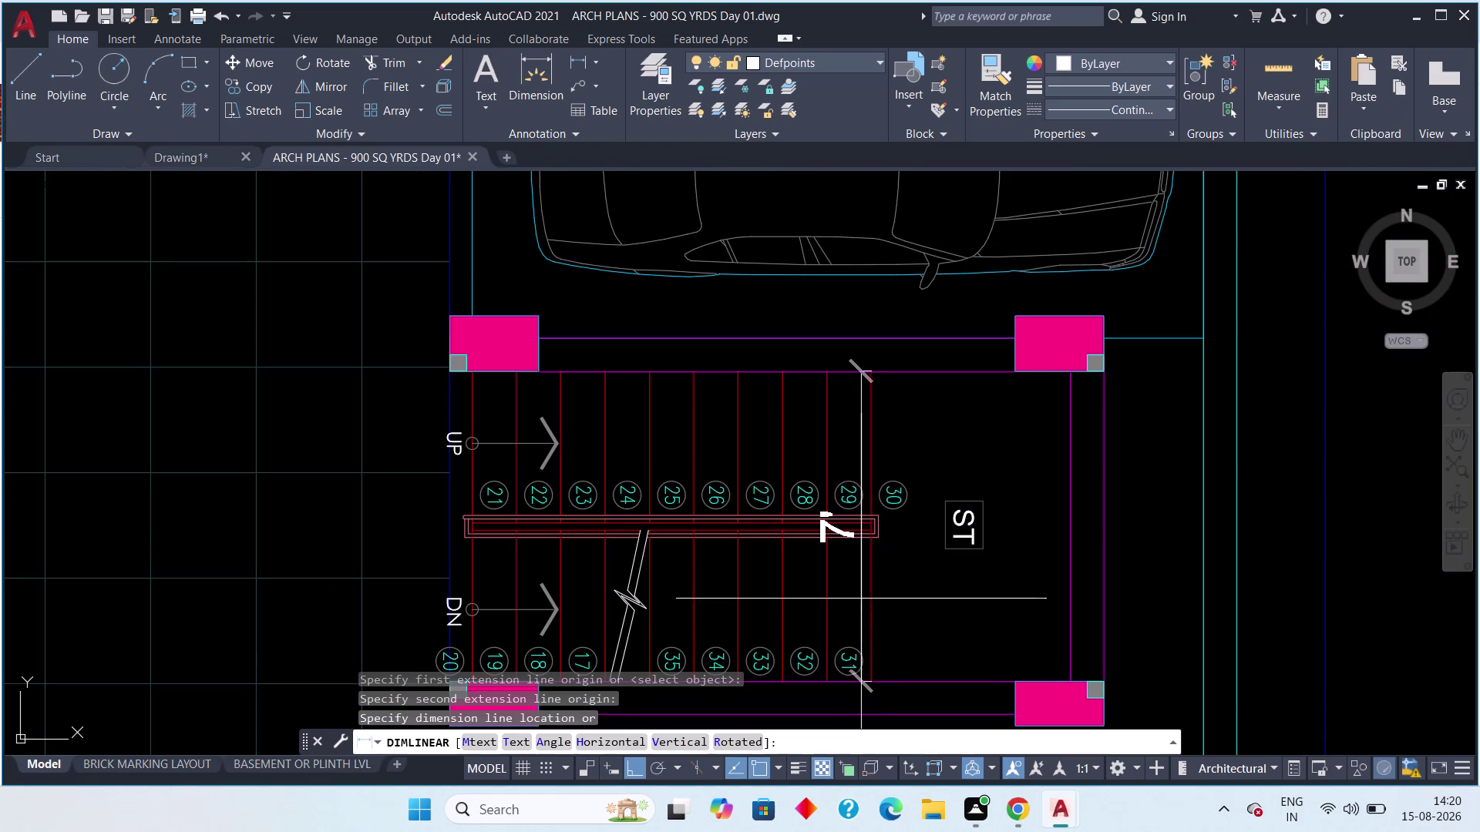
scroll(up, 3)
scroll(down, 3)
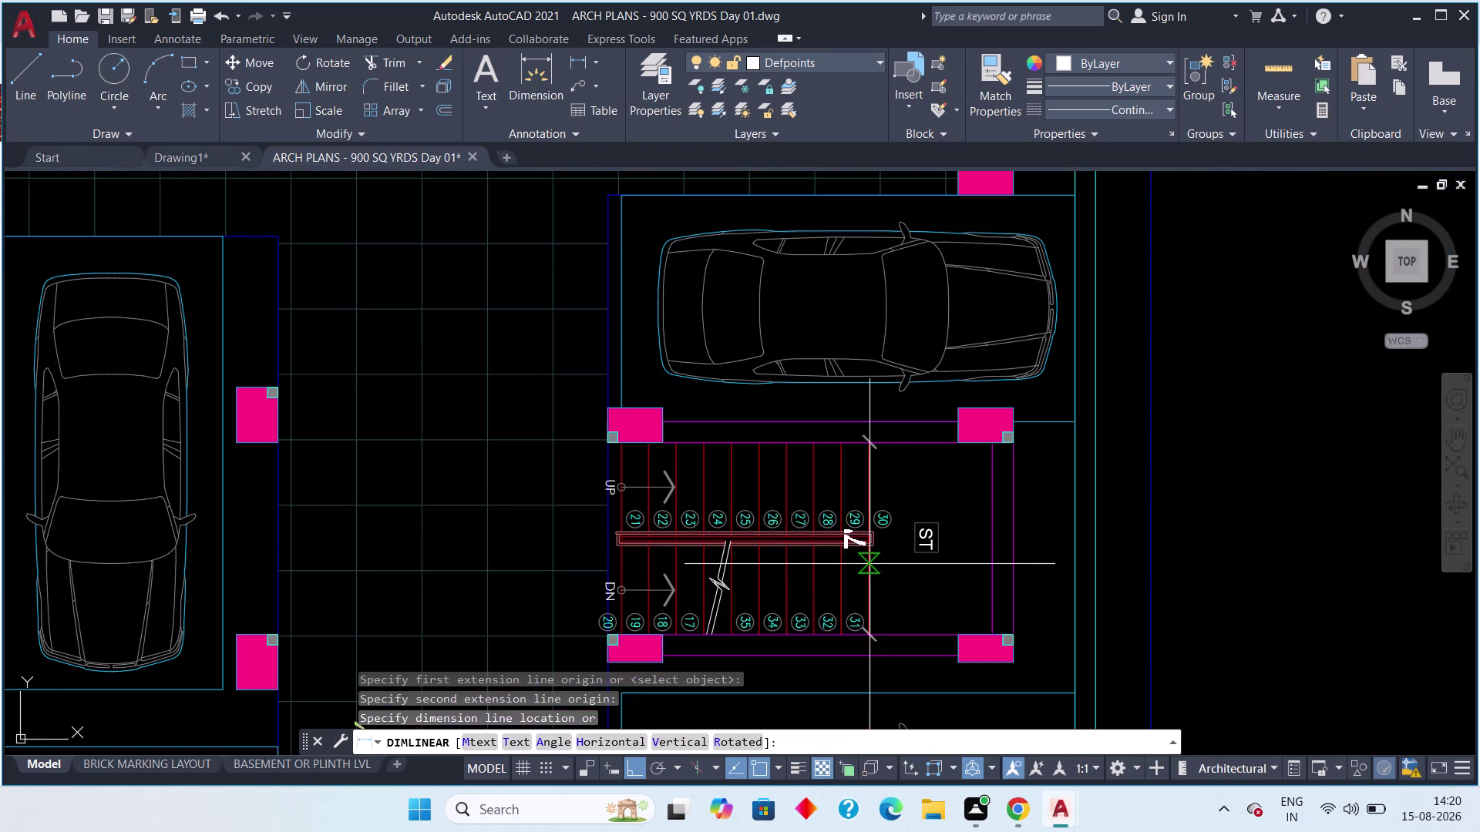
key(Escape)
scroll(down, 3)
key(Escape)
key(Escape)
key(Escape)
key(Escape)
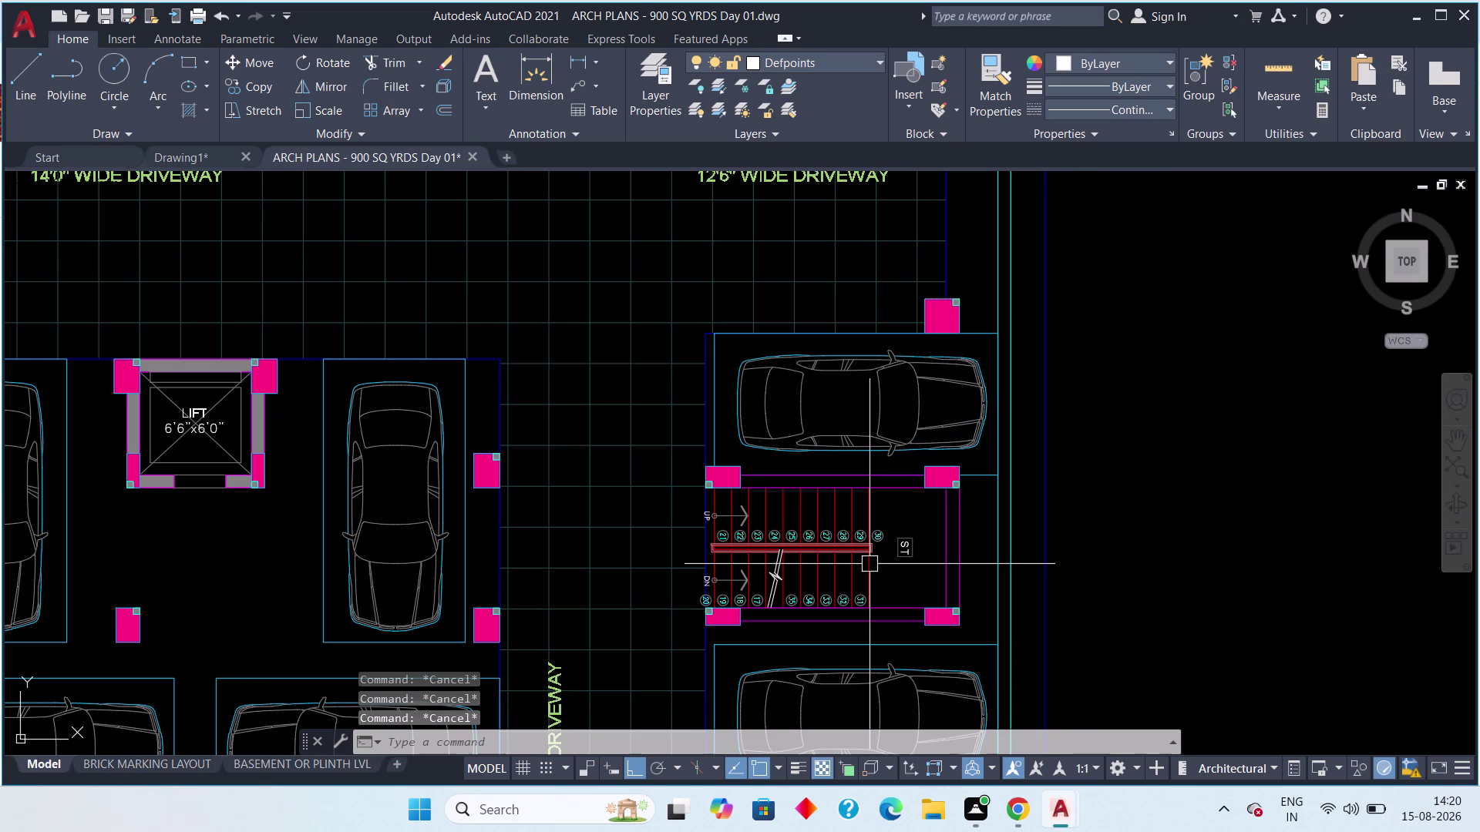
key(Escape)
key(Escape)
key(Escape)
key(Escape)
key(Escape)
key(Escape)
key(Escape)
key(Escape)
key(Escape)
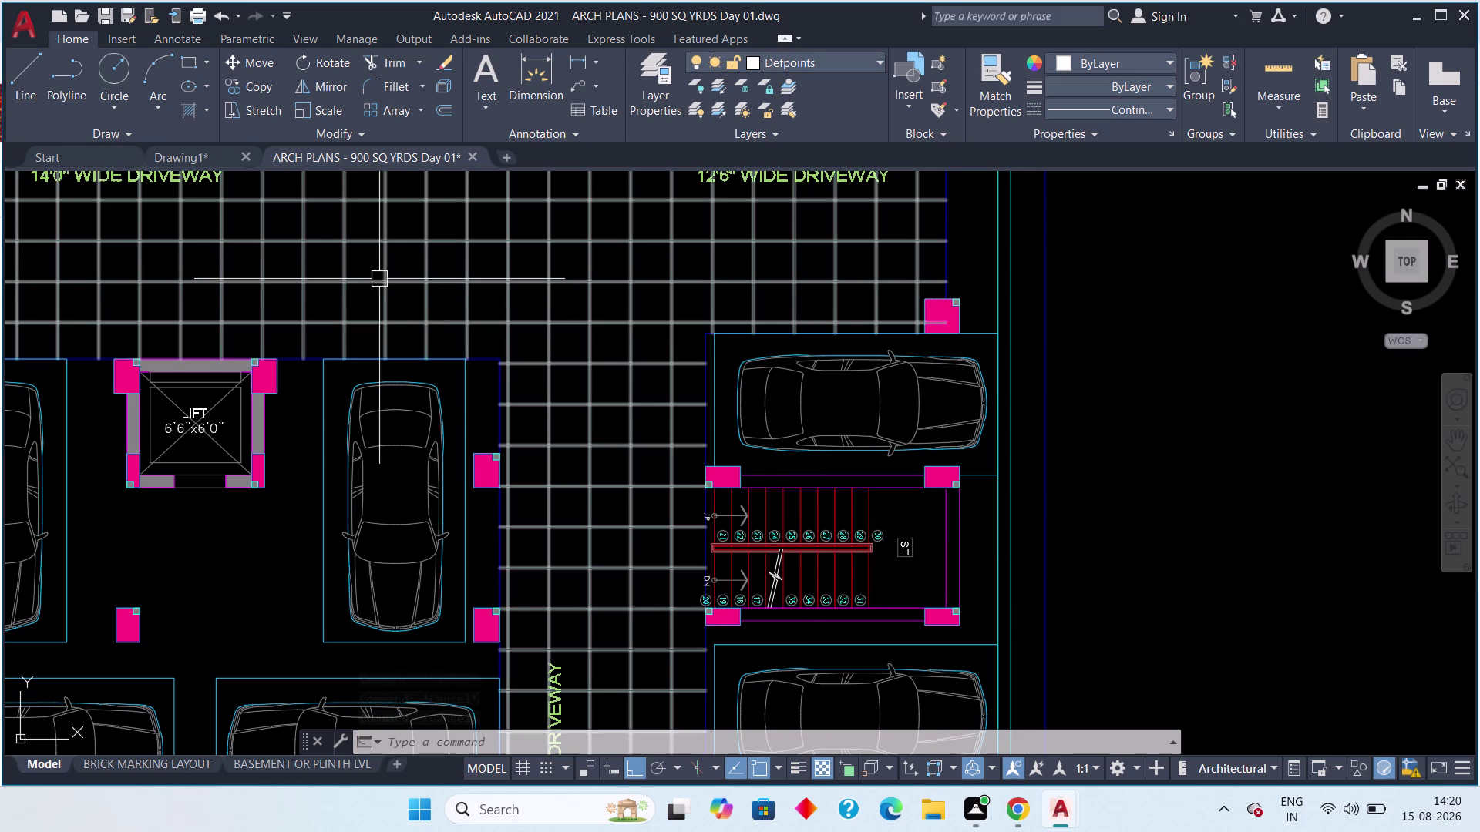
Survey the reference plan's lift and adjacent parking bays.
scroll(down, 3)
middle_drag(572, 430, 694, 381)
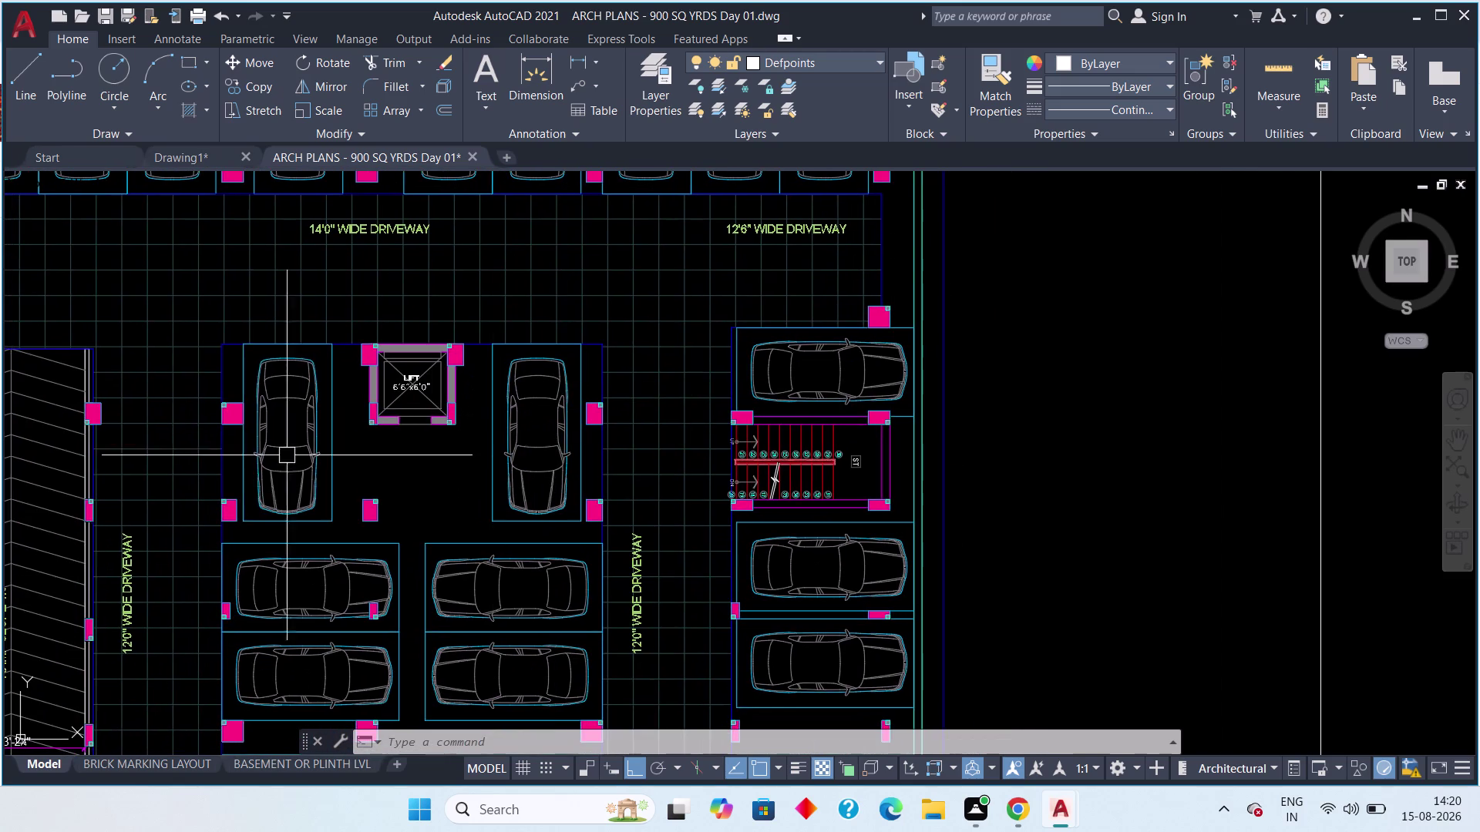
scroll(up, 3)
scroll(down, 3)
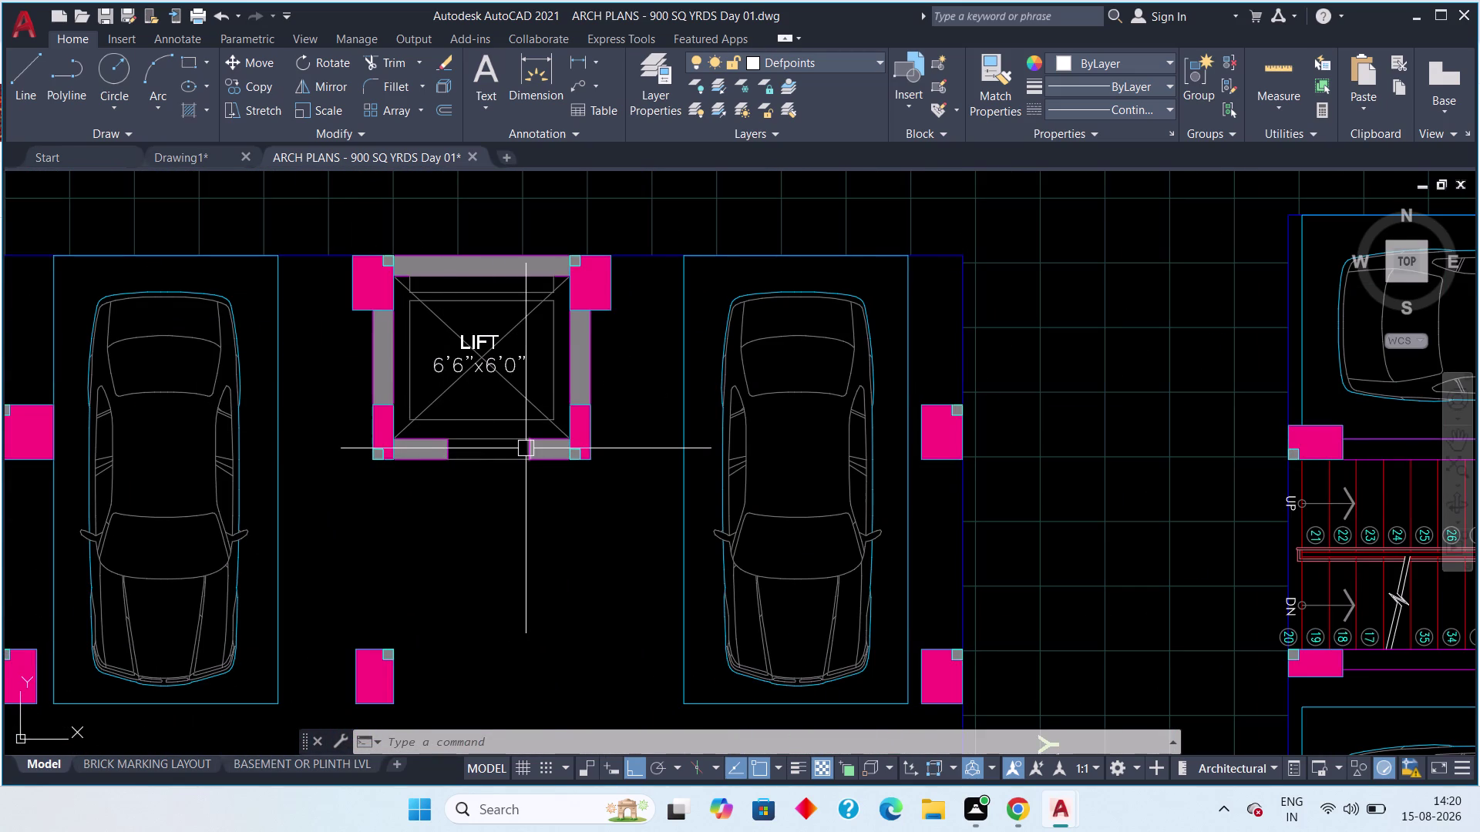
middle_drag(480, 467, 594, 494)
scroll(down, 3)
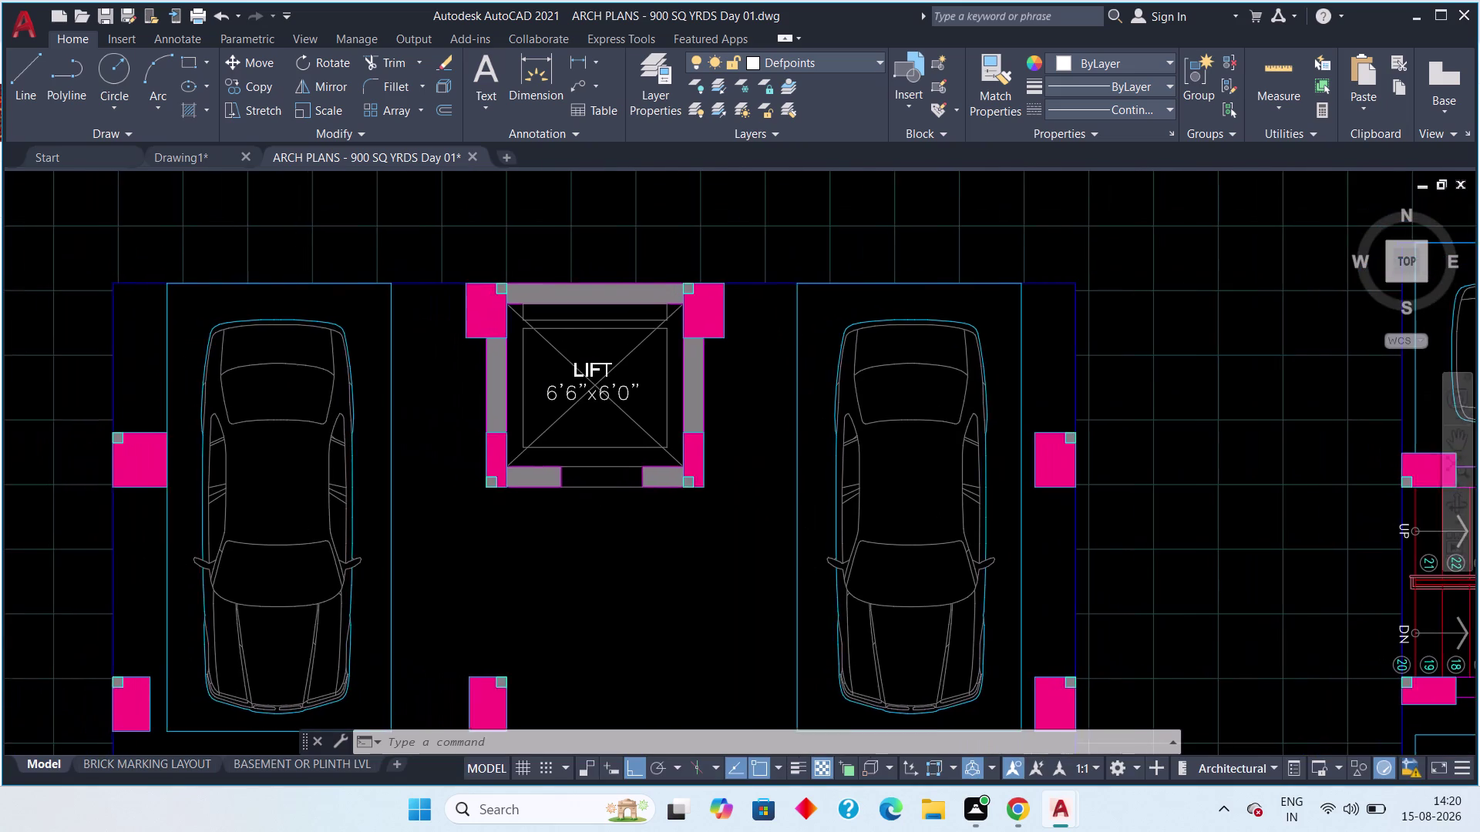
scroll(down, 3)
middle_drag(591, 516, 550, 357)
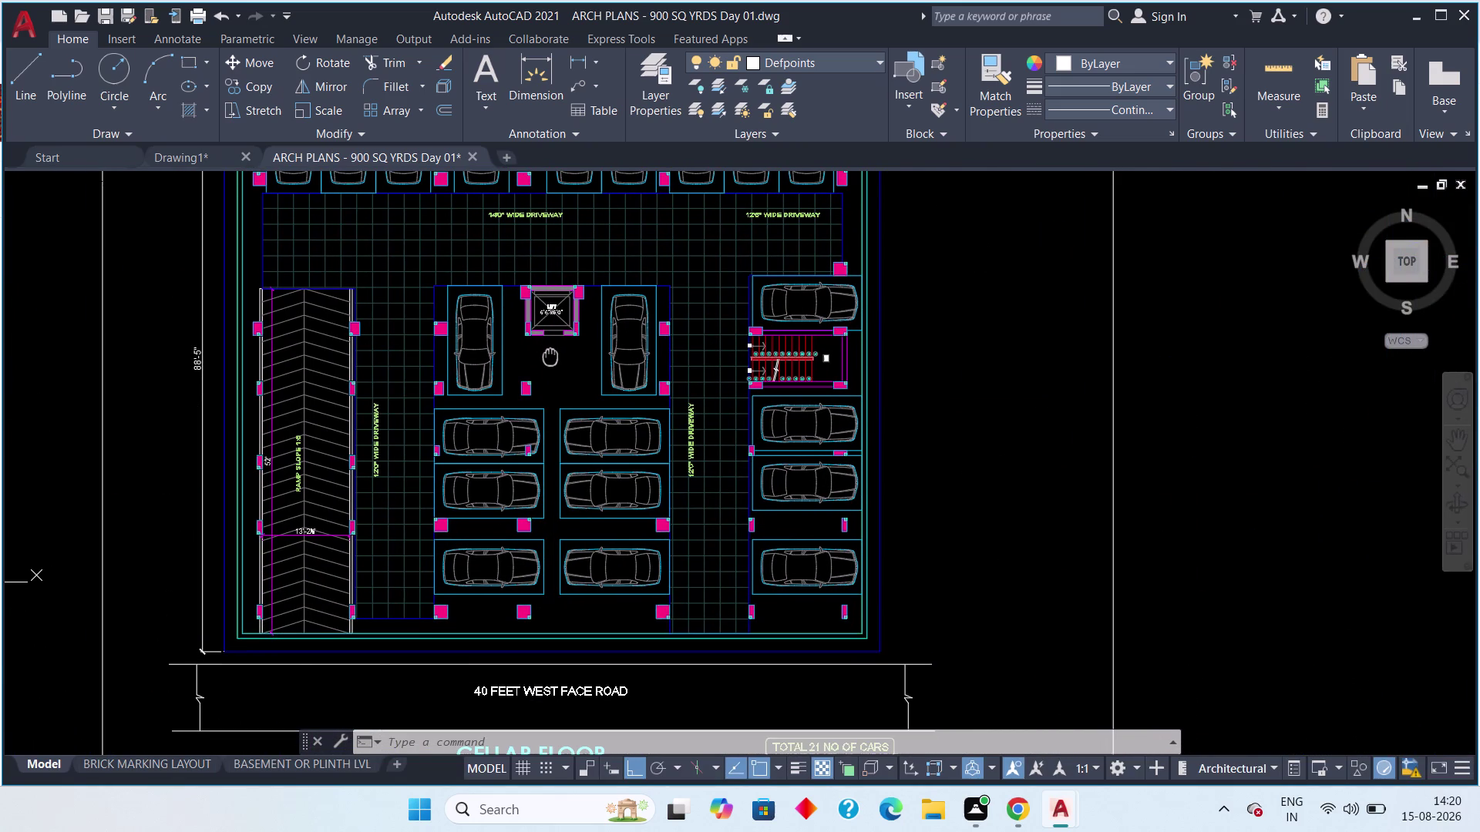
middle_drag(550, 357, 538, 484)
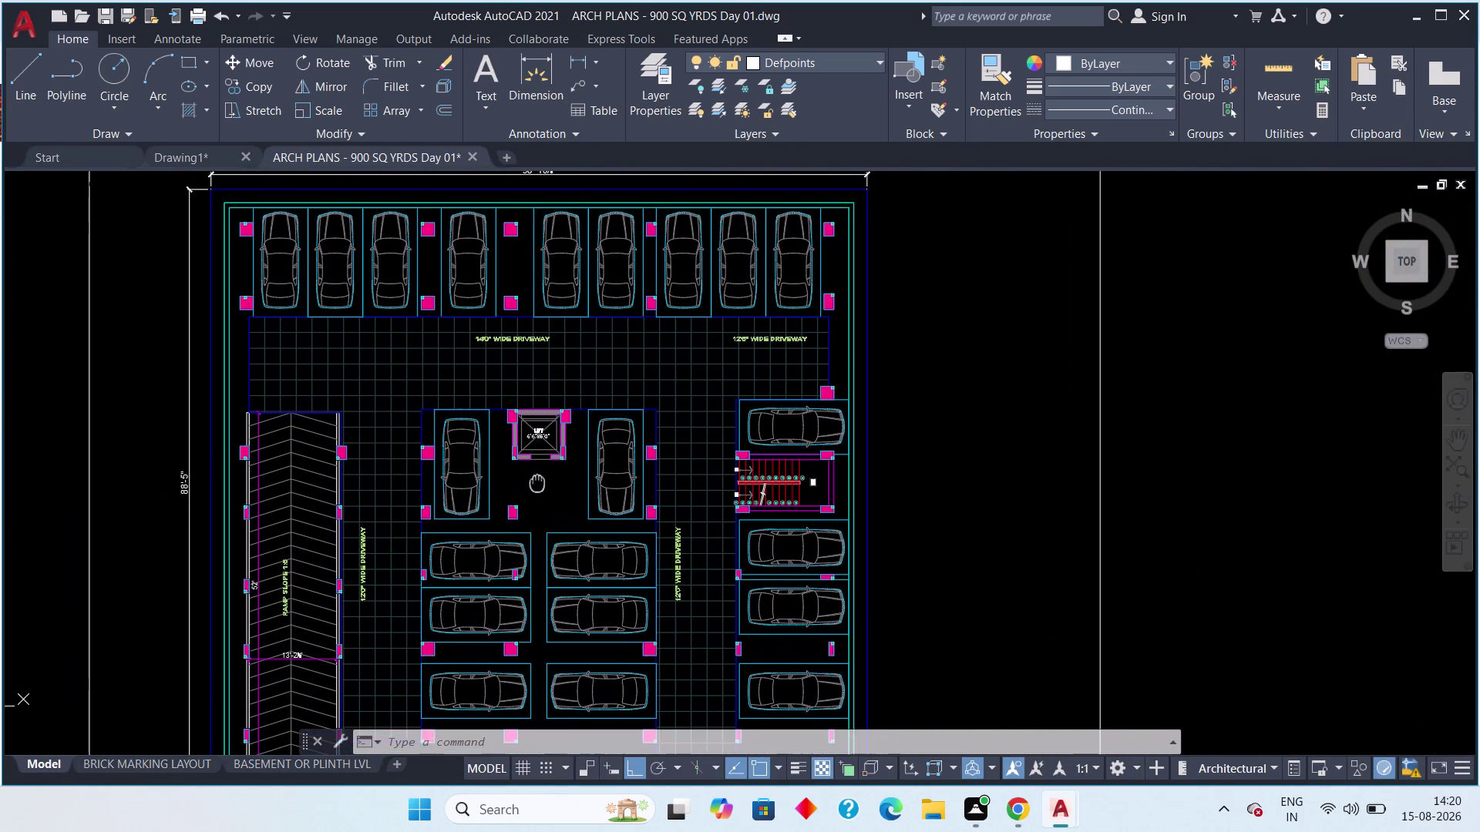
middle_drag(538, 484, 522, 501)
Check the reference lift and staircase, then return to Drawing1.
scroll(up, 3)
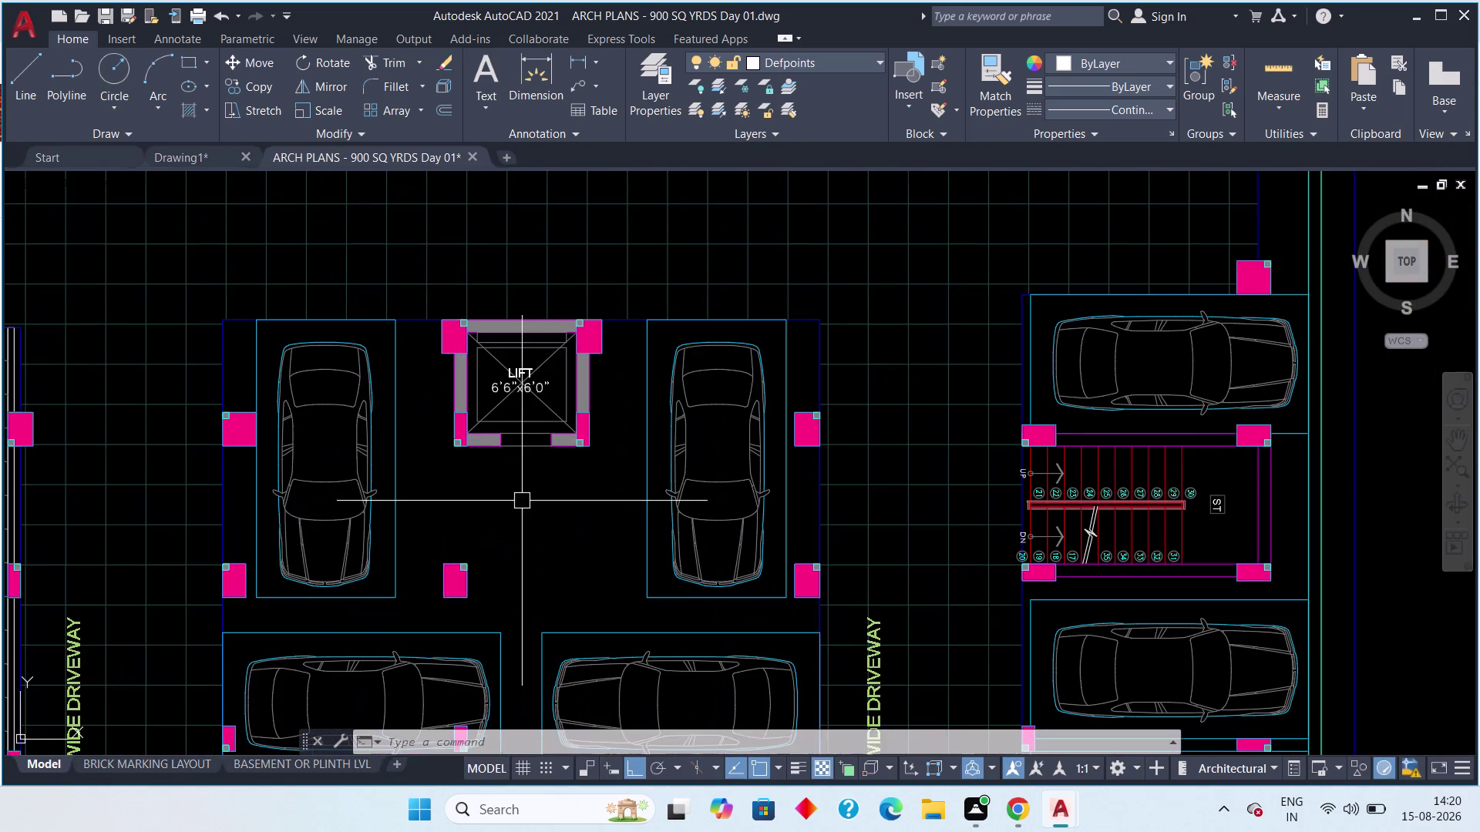
middle_drag(523, 503, 528, 640)
scroll(down, 3)
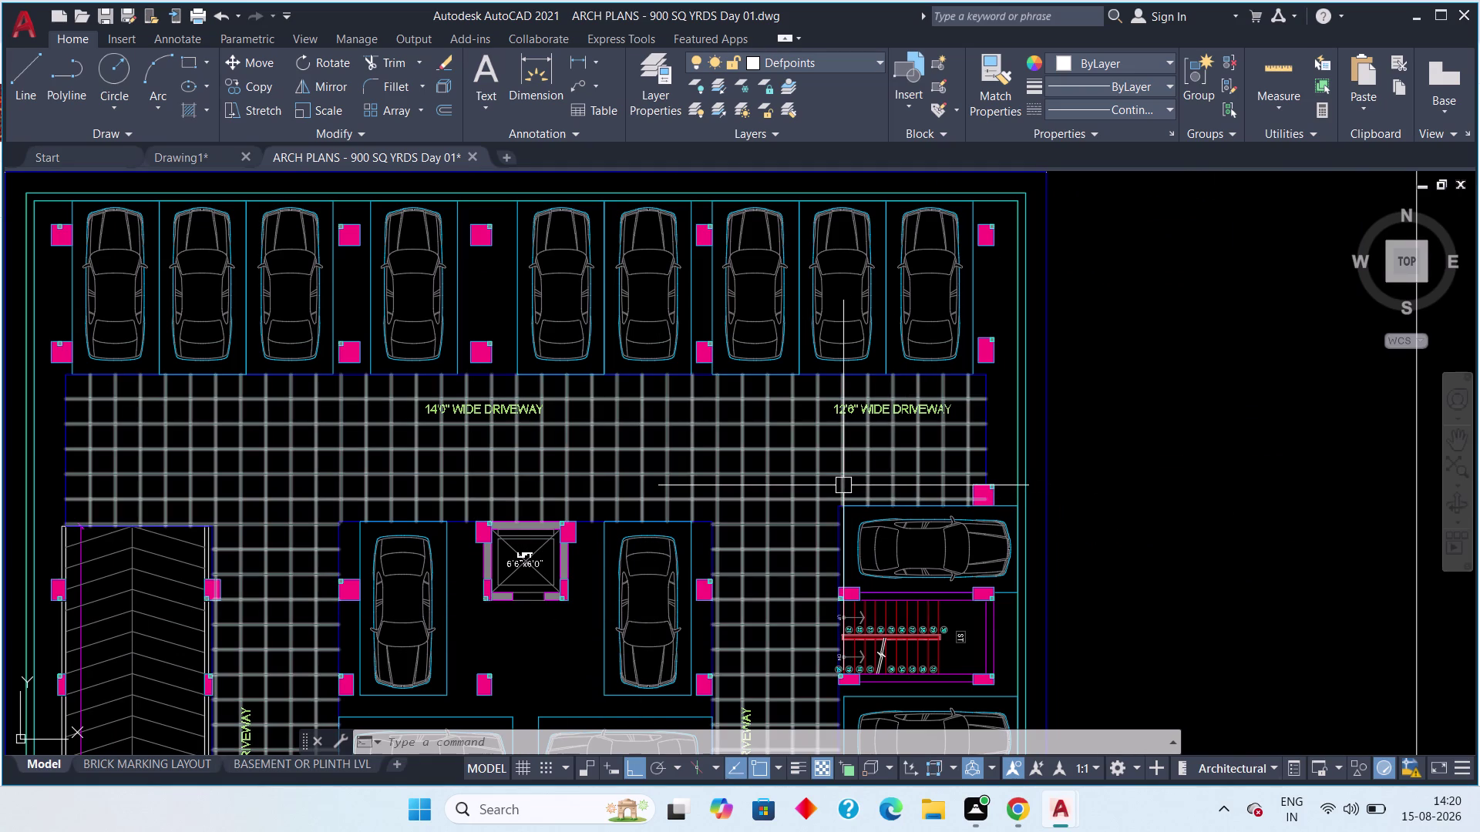
click(166, 159)
middle_drag(894, 439, 623, 425)
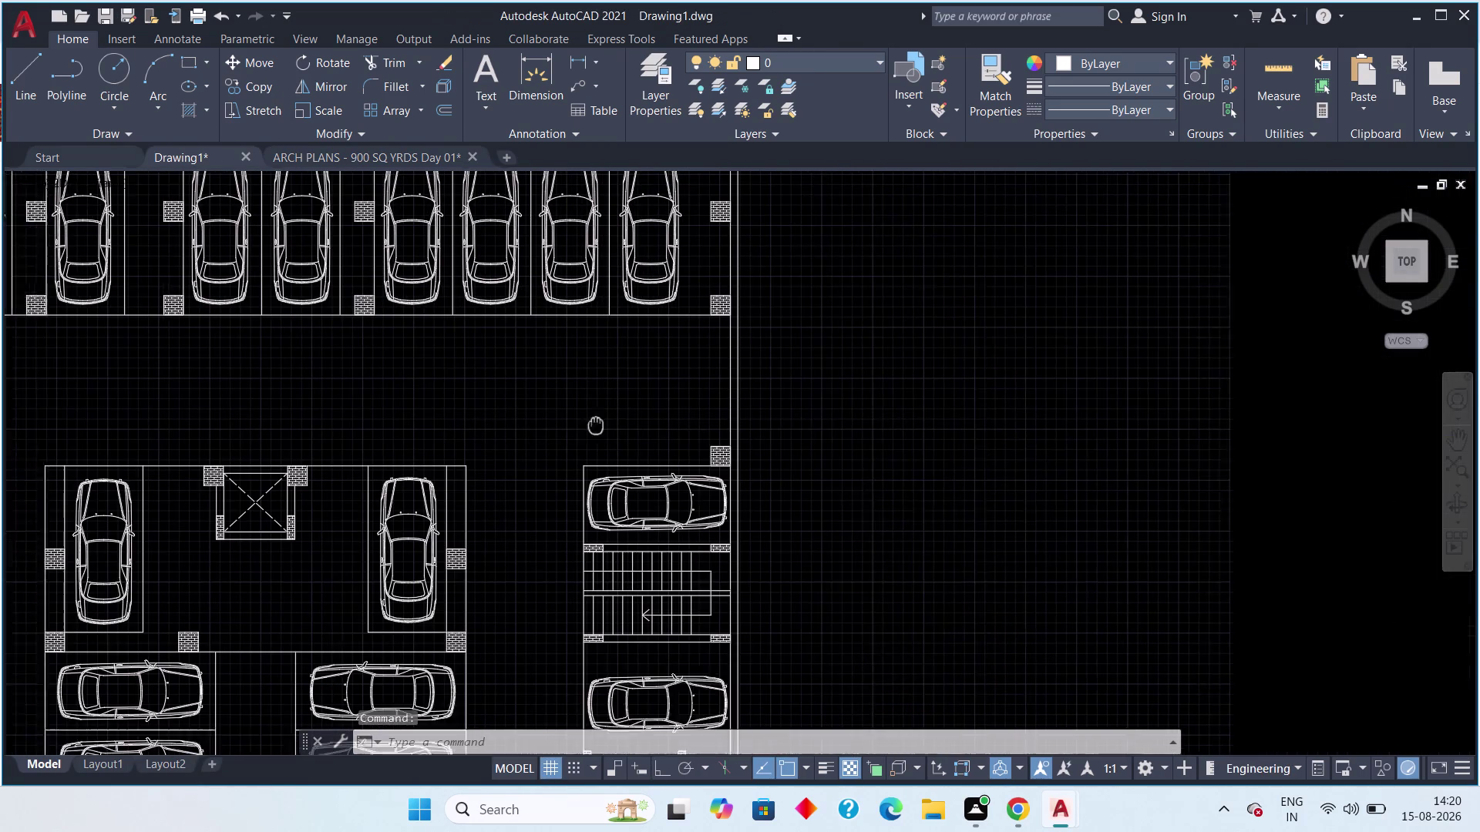
middle_drag(623, 426, 581, 426)
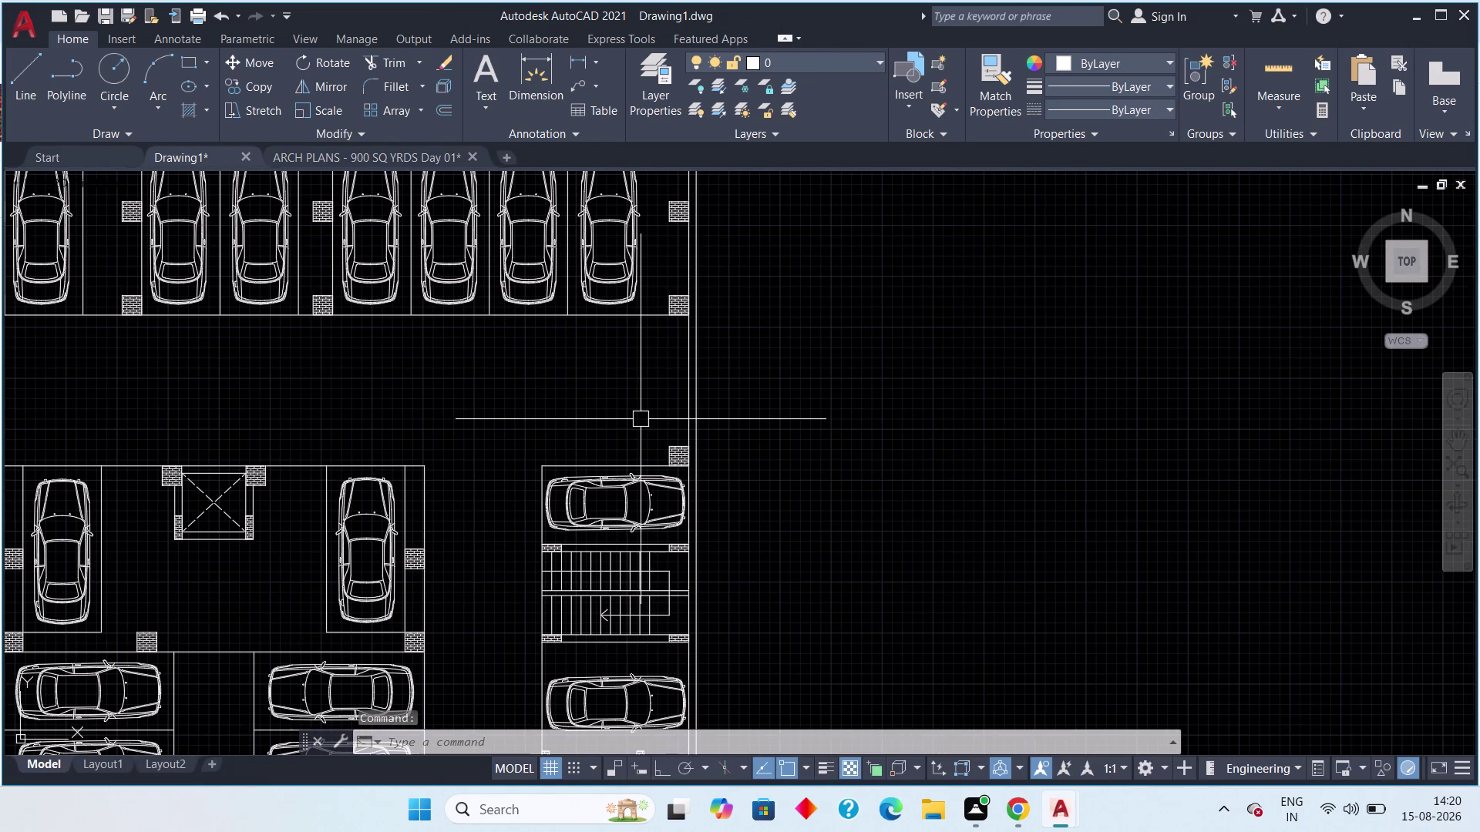
scroll(up, 3)
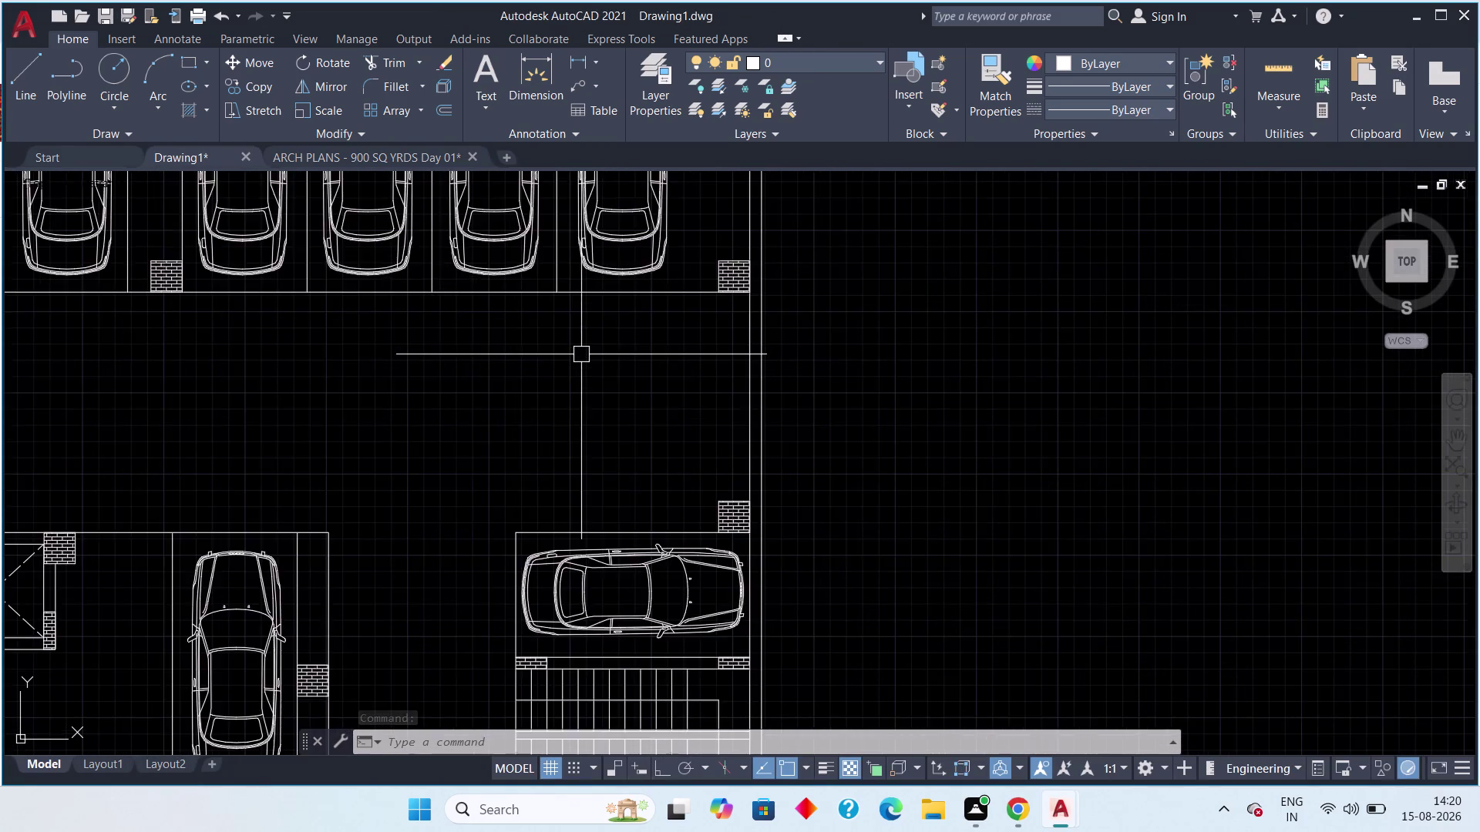
scroll(up, 3)
scroll(down, 3)
click(571, 64)
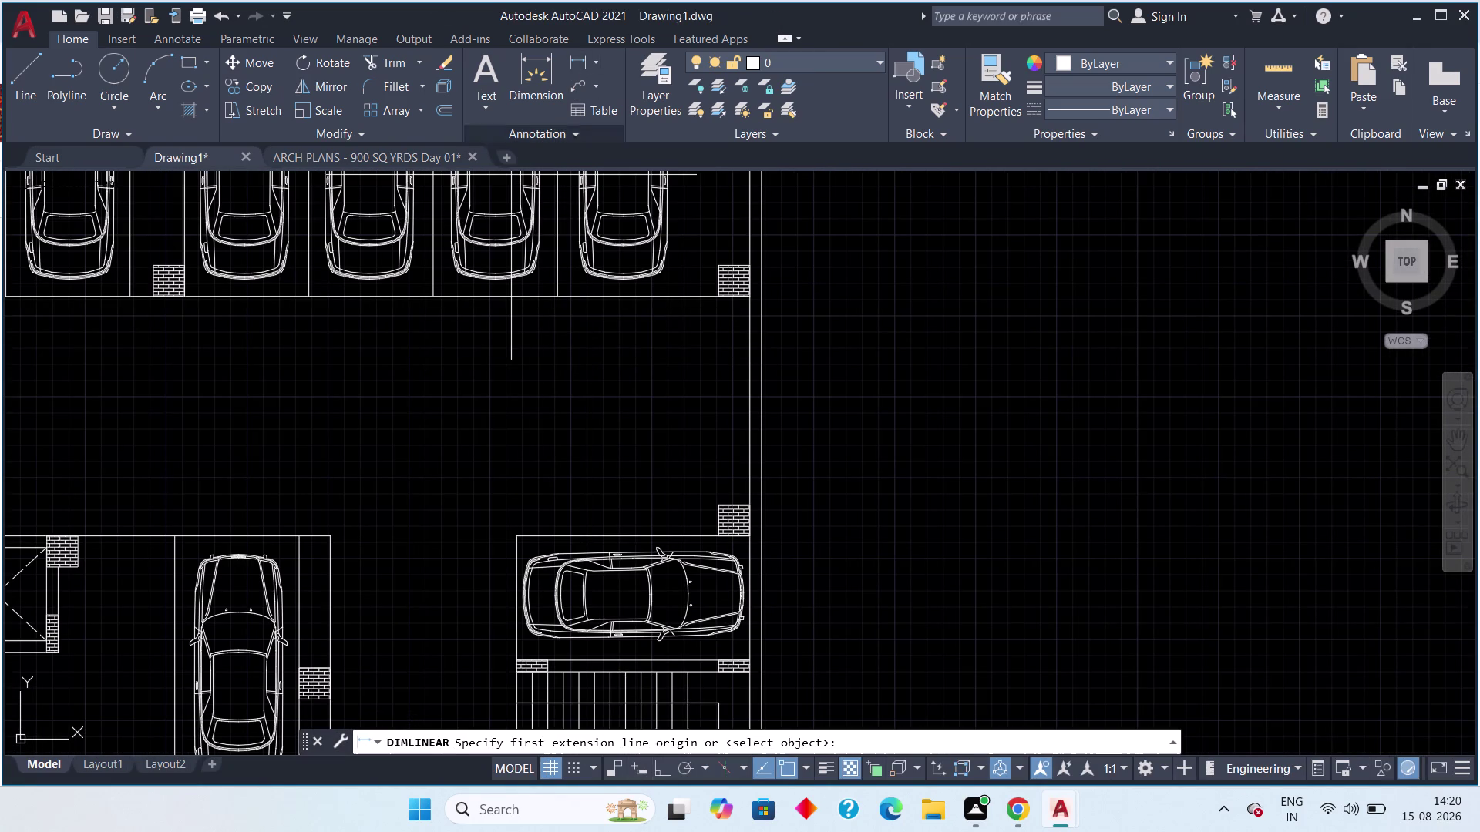
click(524, 541)
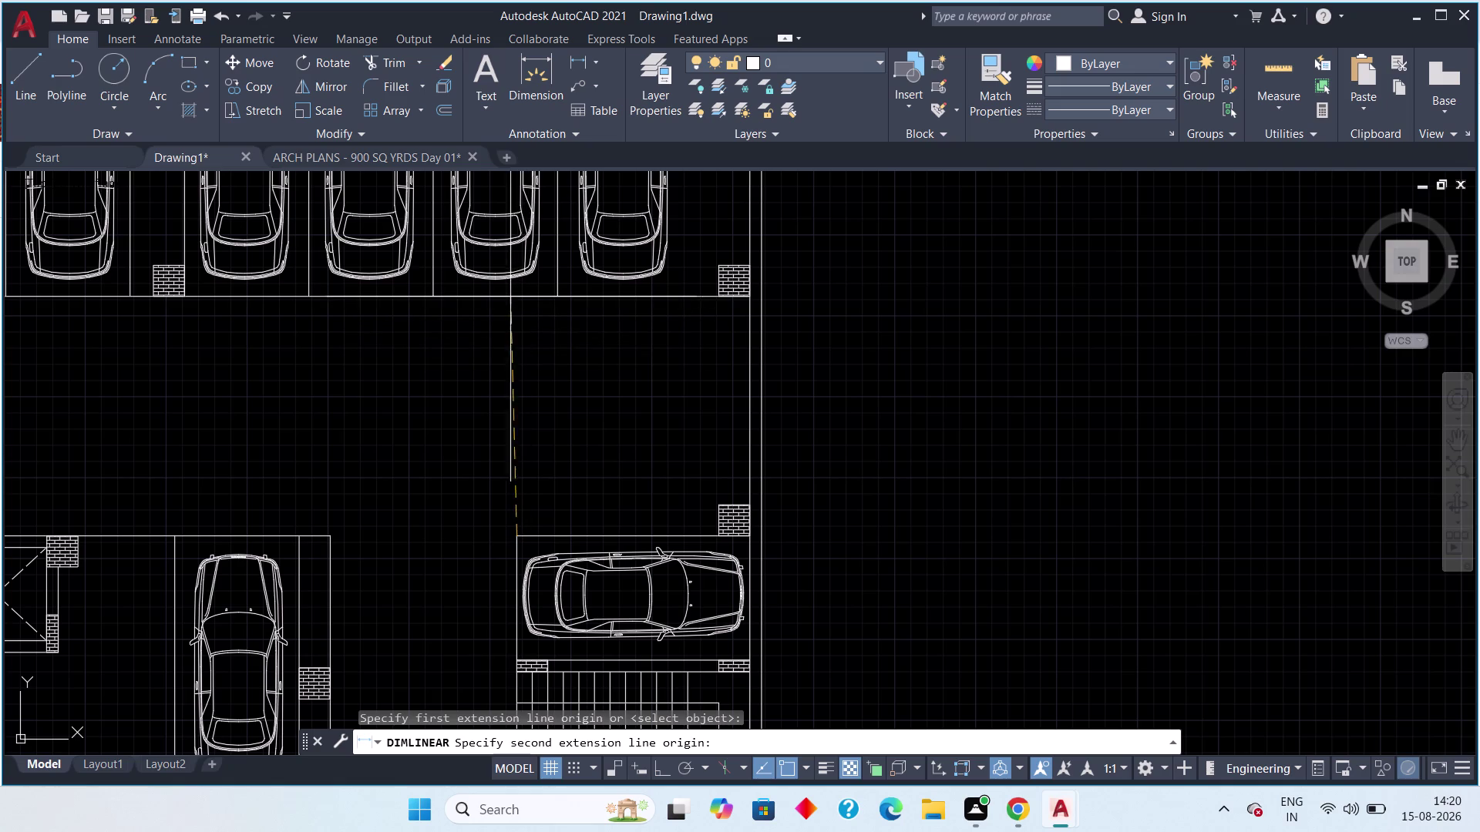
click(509, 297)
click(535, 362)
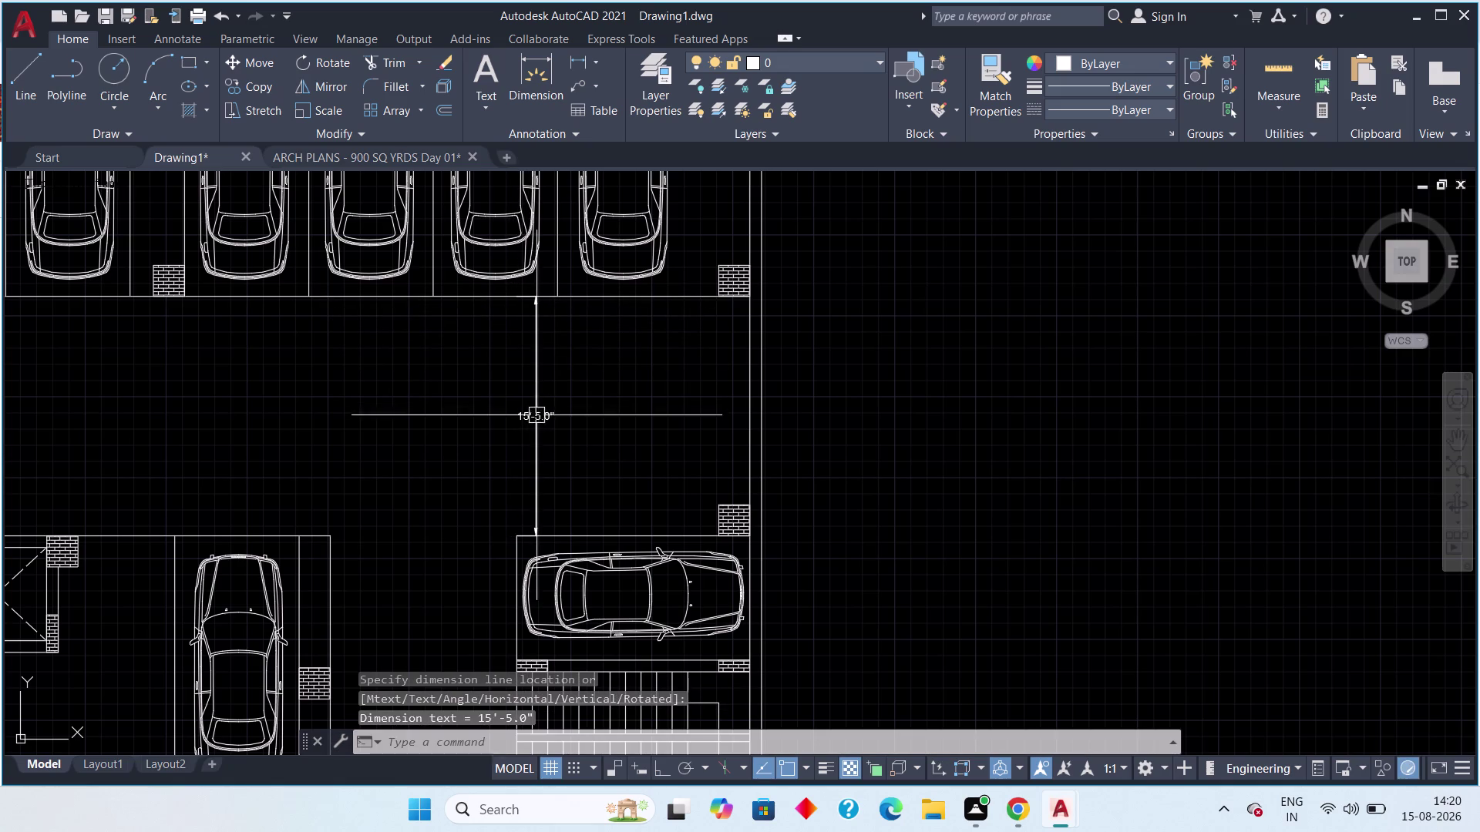
key(Escape)
key(Escape)
click(561, 384)
click(487, 433)
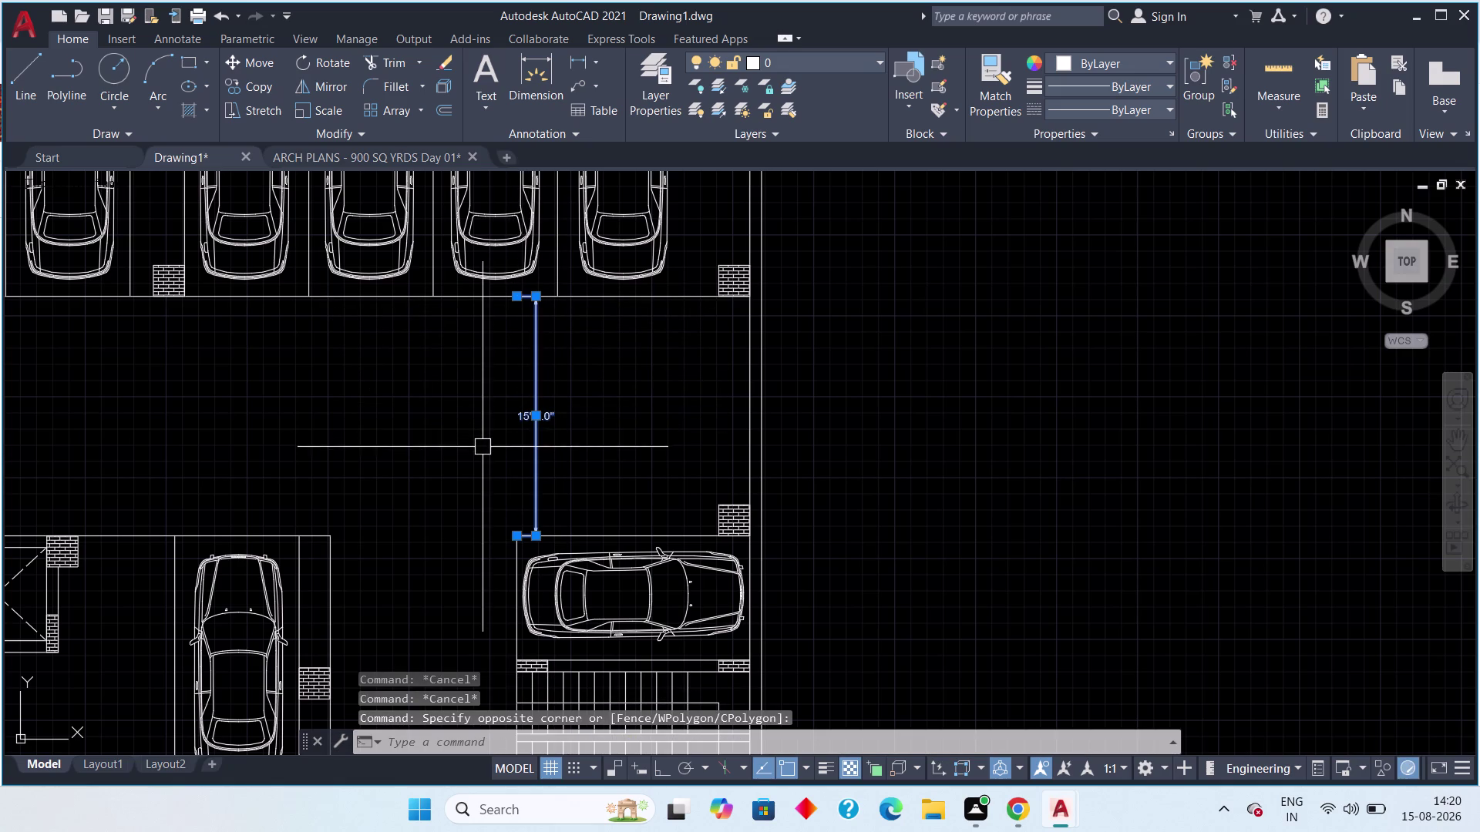
key(Delete)
scroll(down, 3)
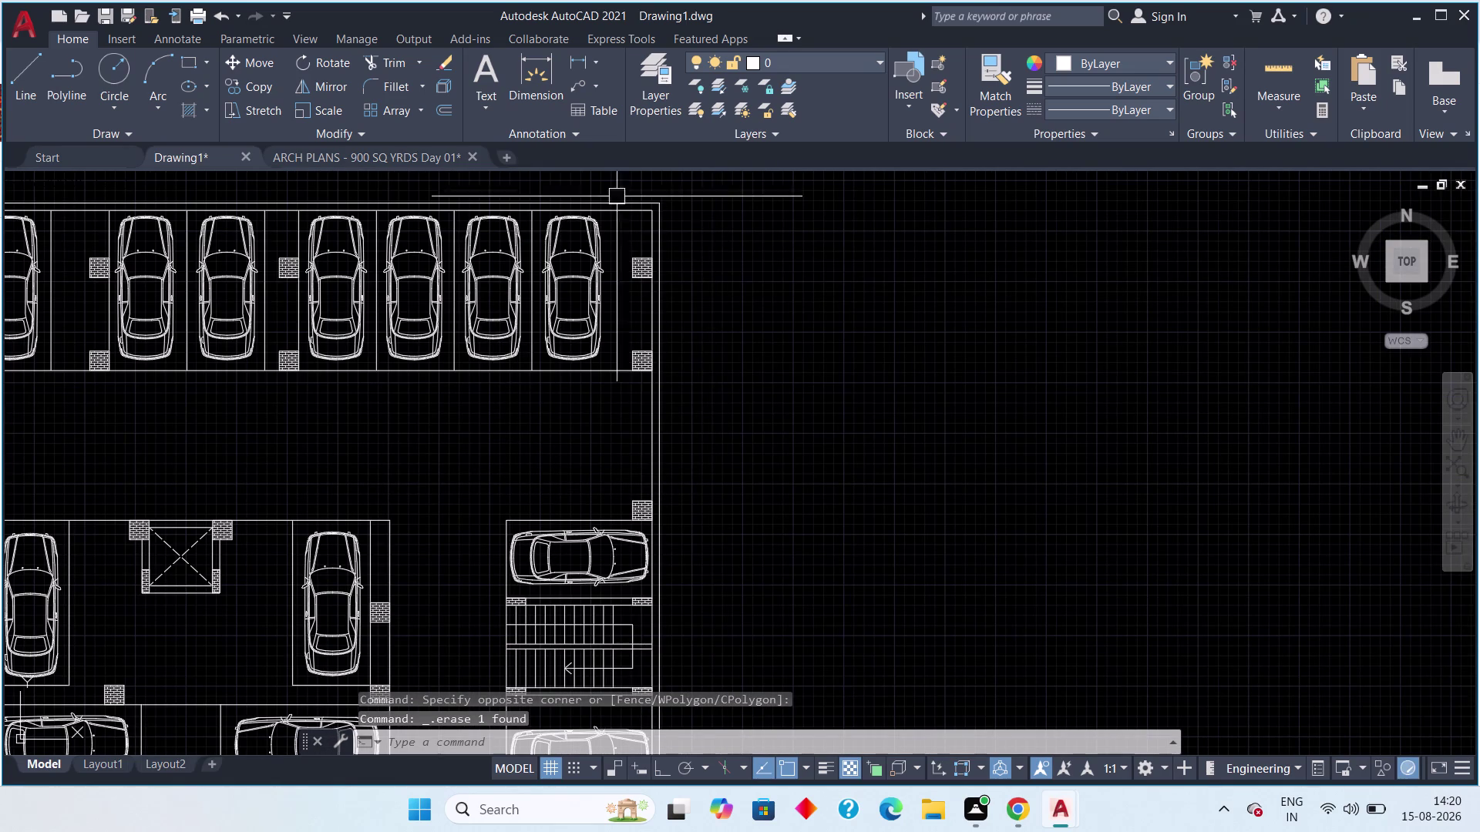
click(485, 95)
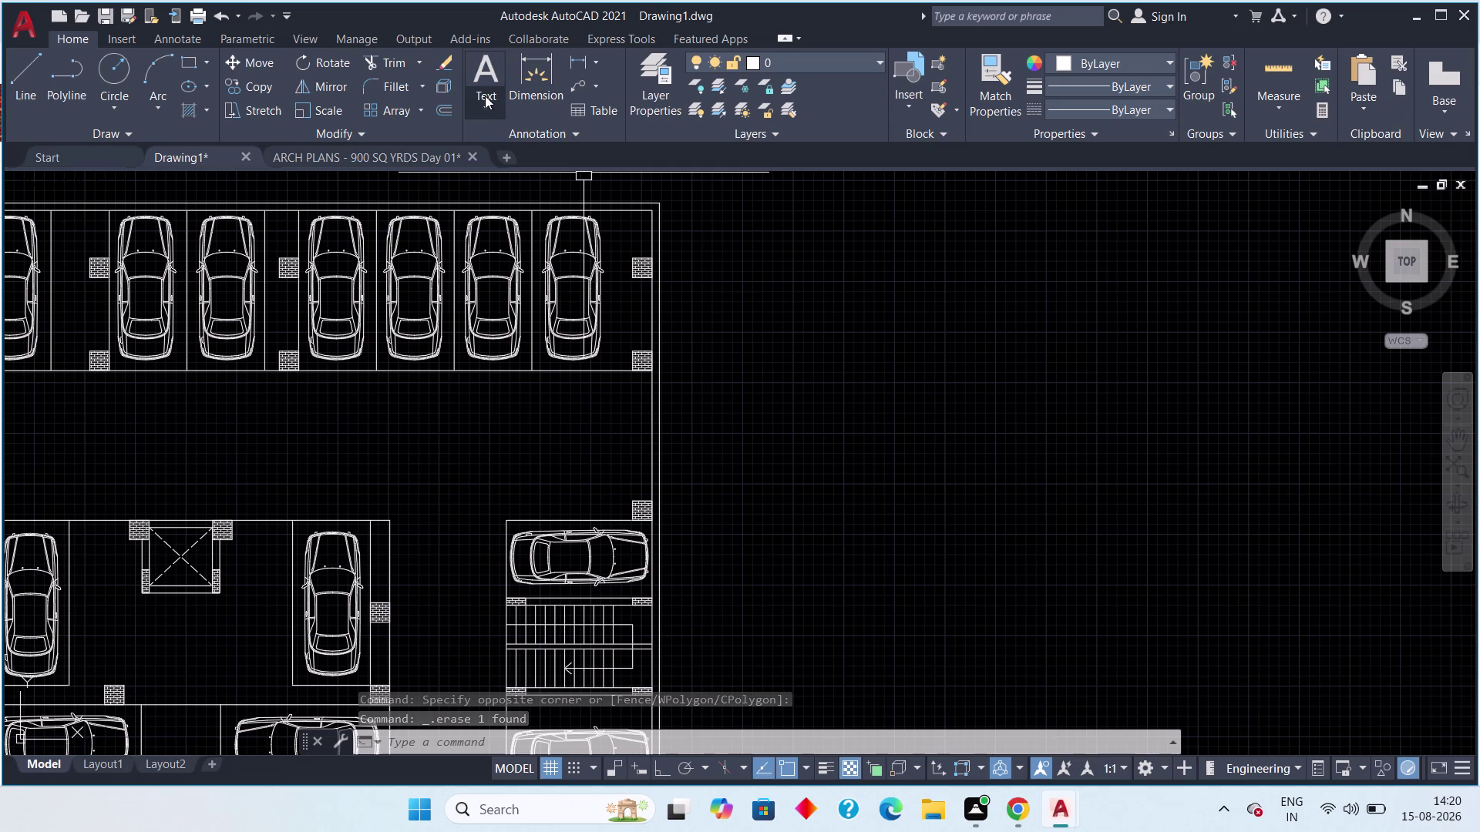
click(506, 140)
scroll(up, 3)
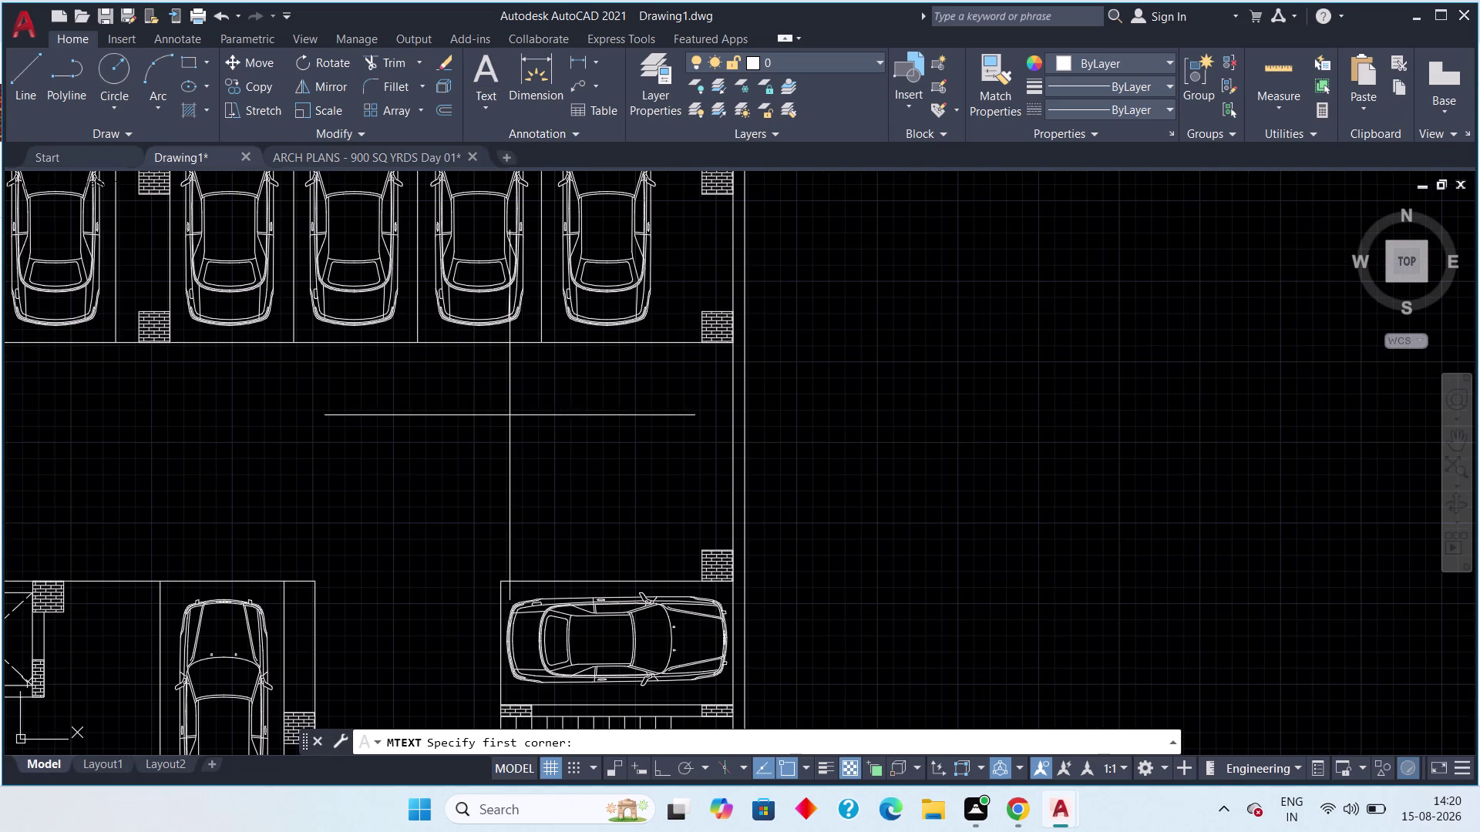
click(422, 357)
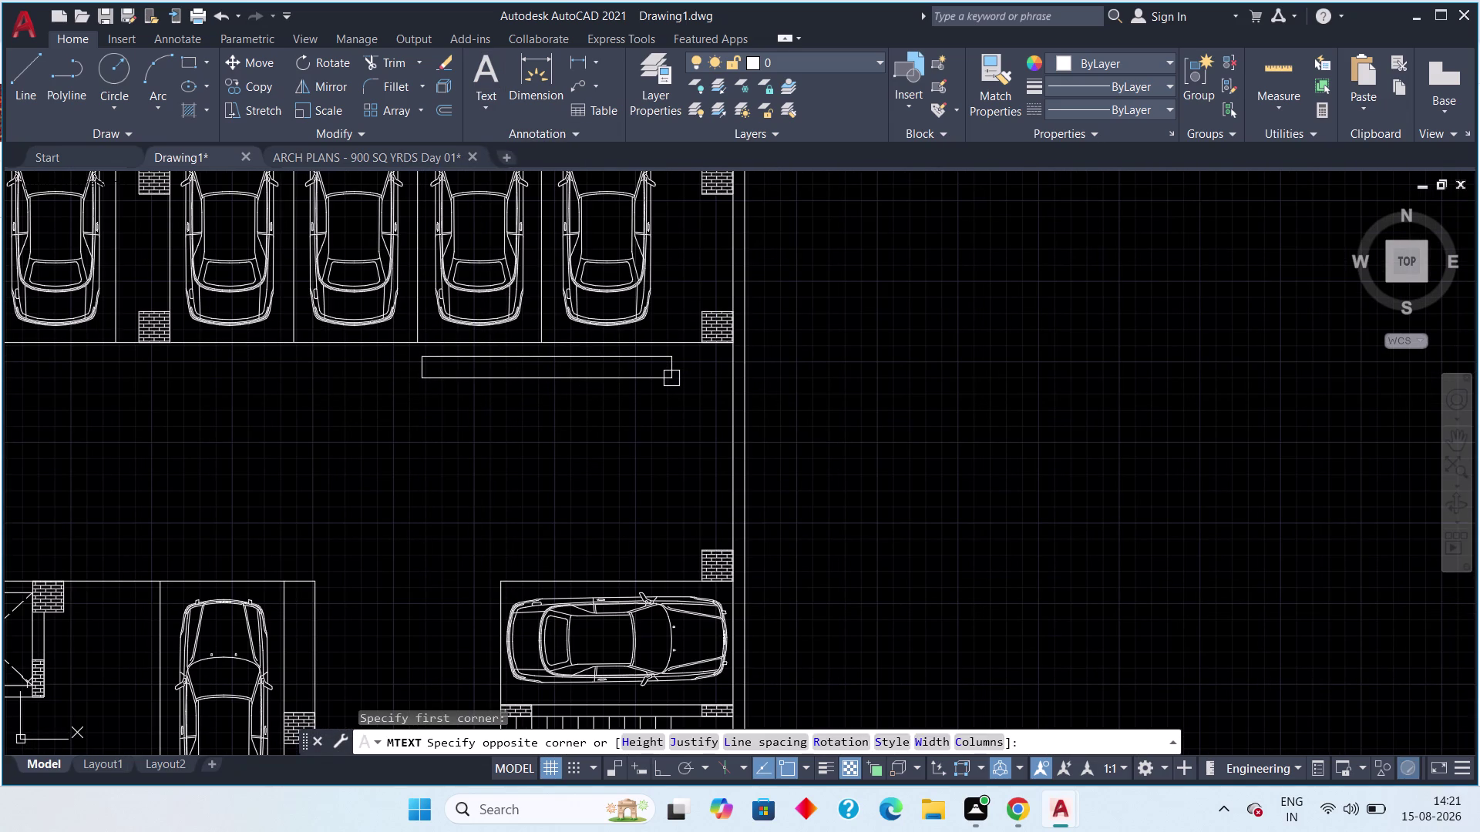
click(672, 379)
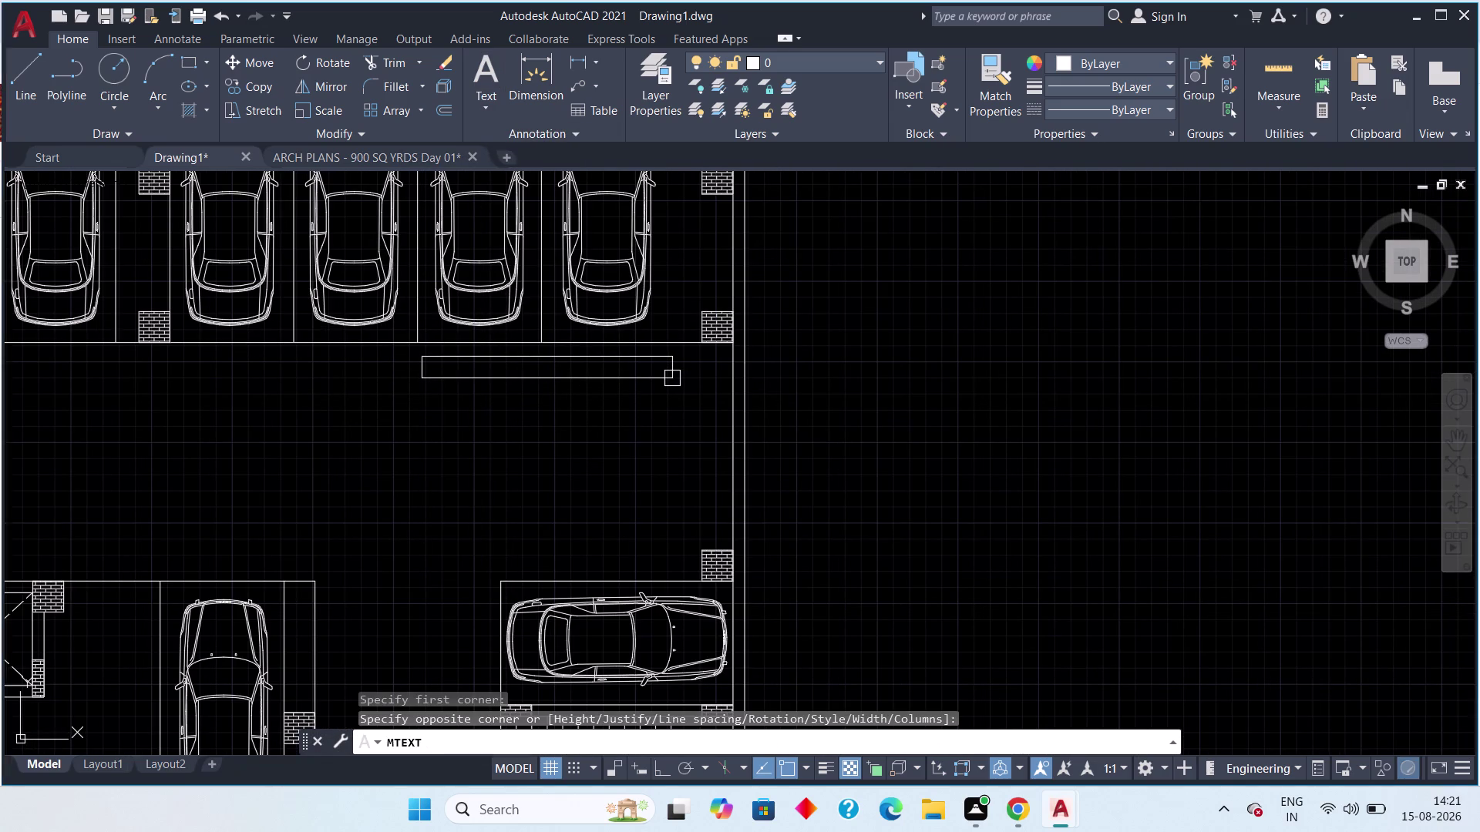
click(446, 360)
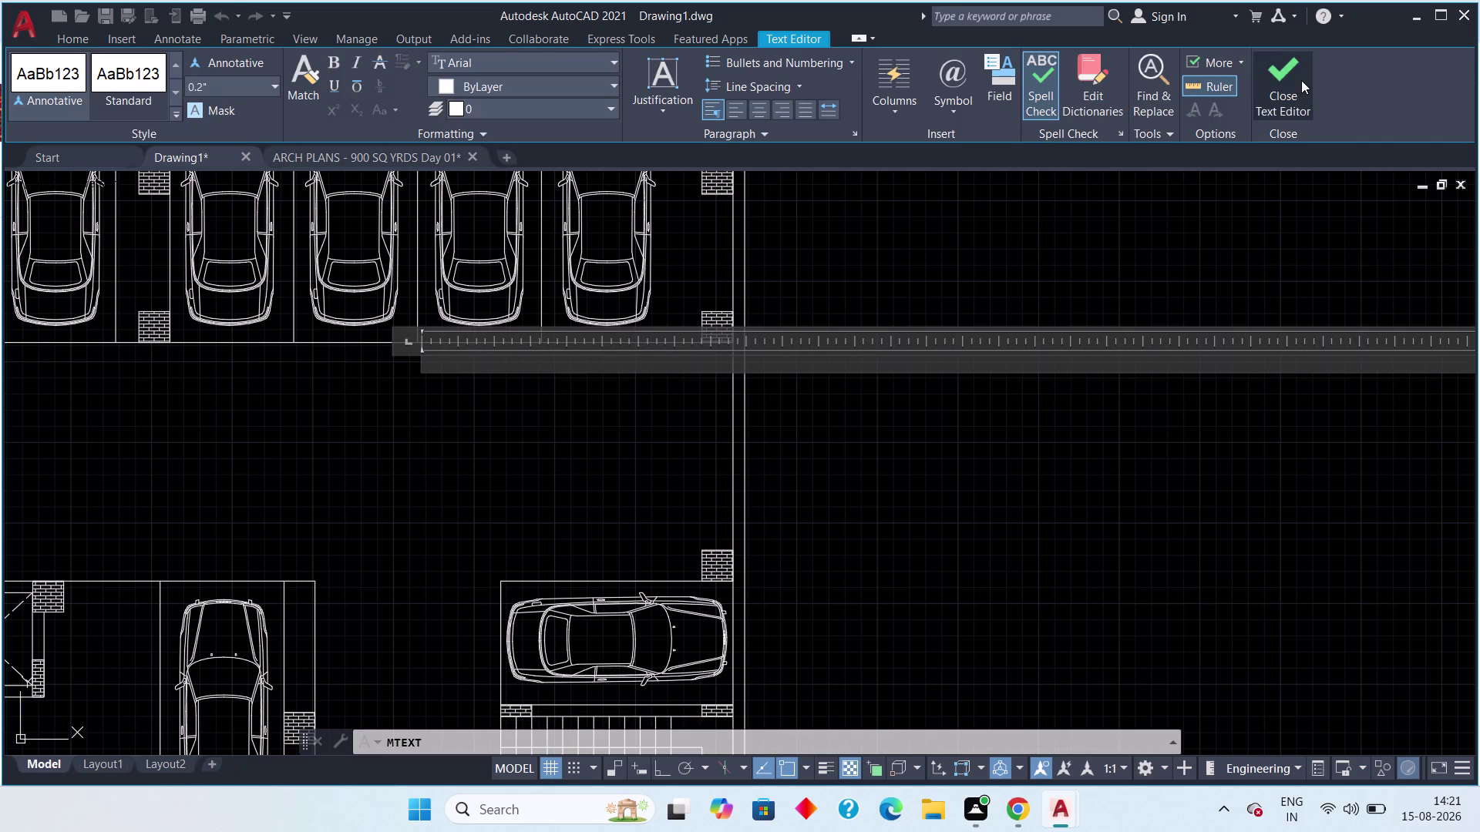
key(Escape)
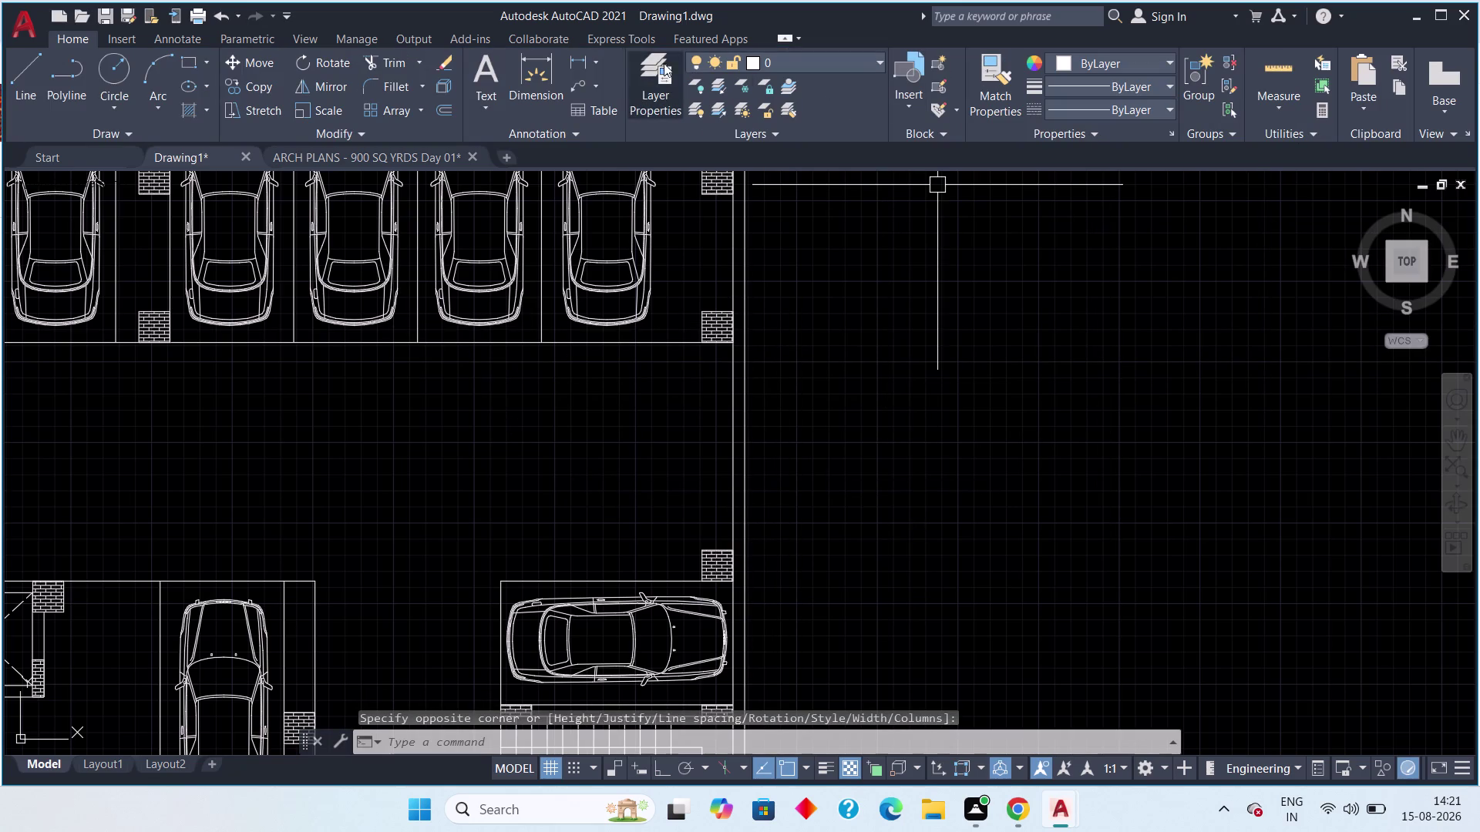
click(580, 58)
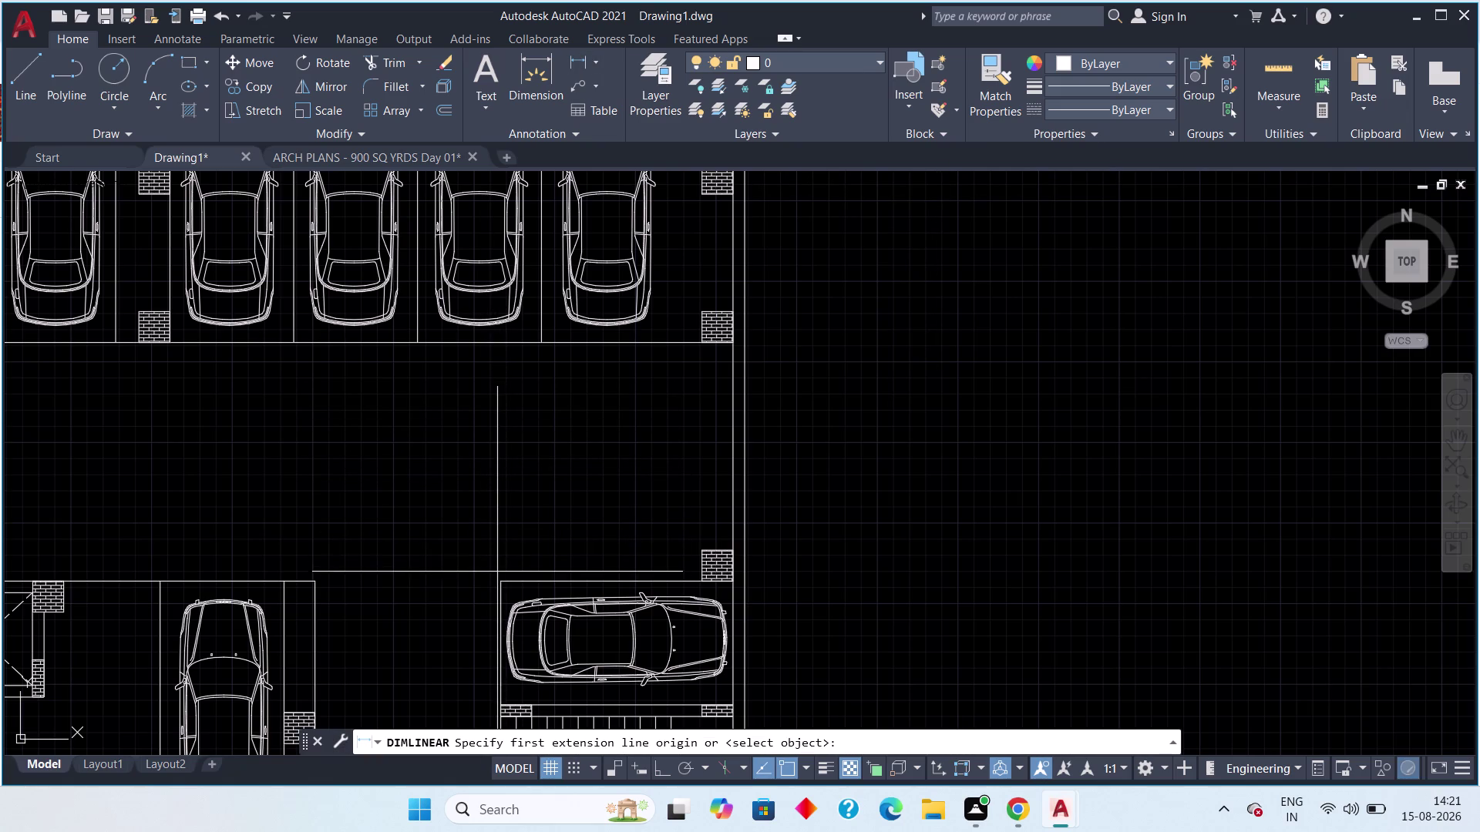
drag(497, 577, 492, 568)
click(501, 344)
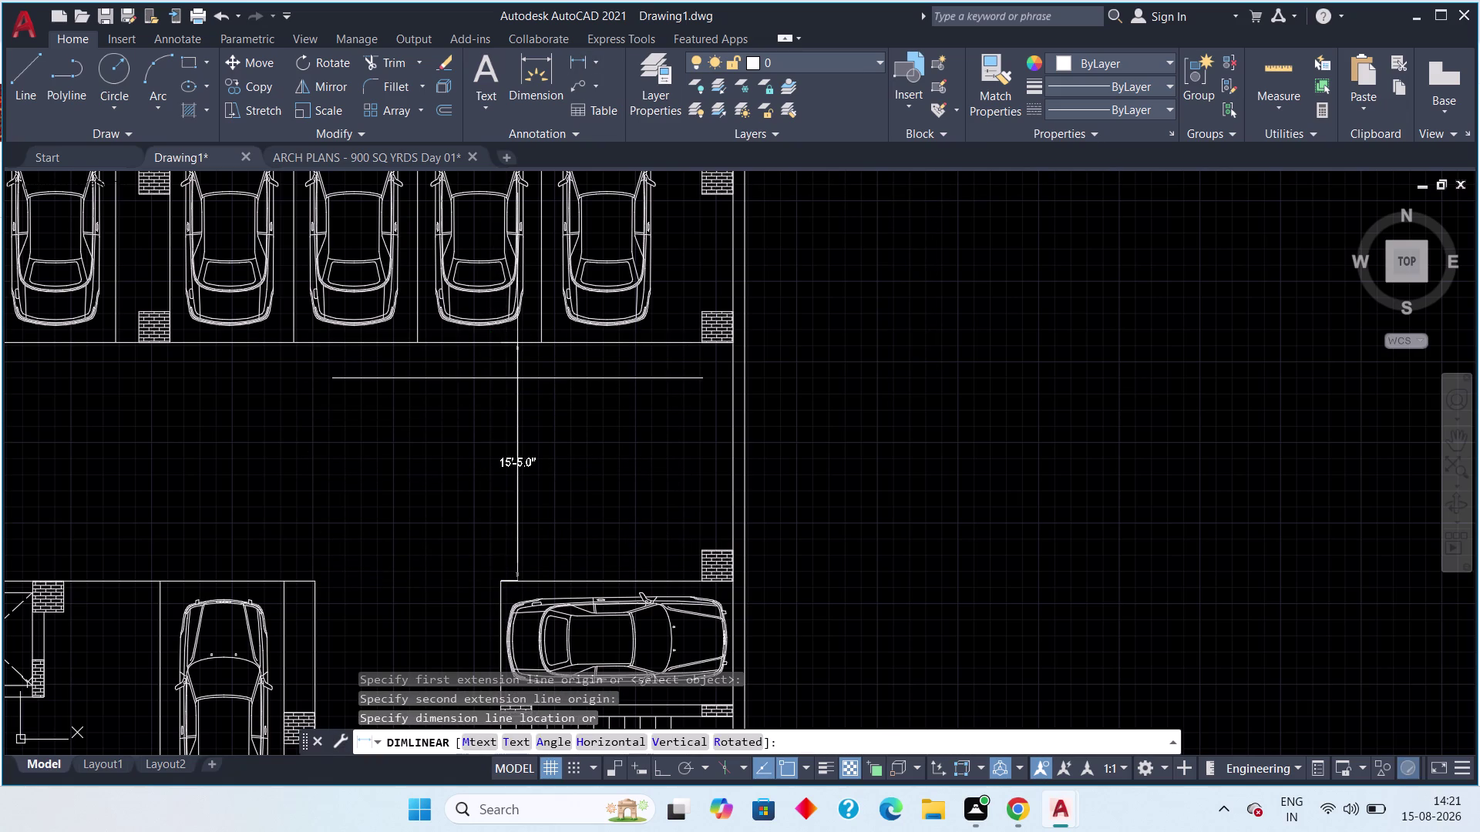
click(517, 379)
scroll(up, 3)
key(Escape)
drag(604, 296, 574, 330)
click(370, 470)
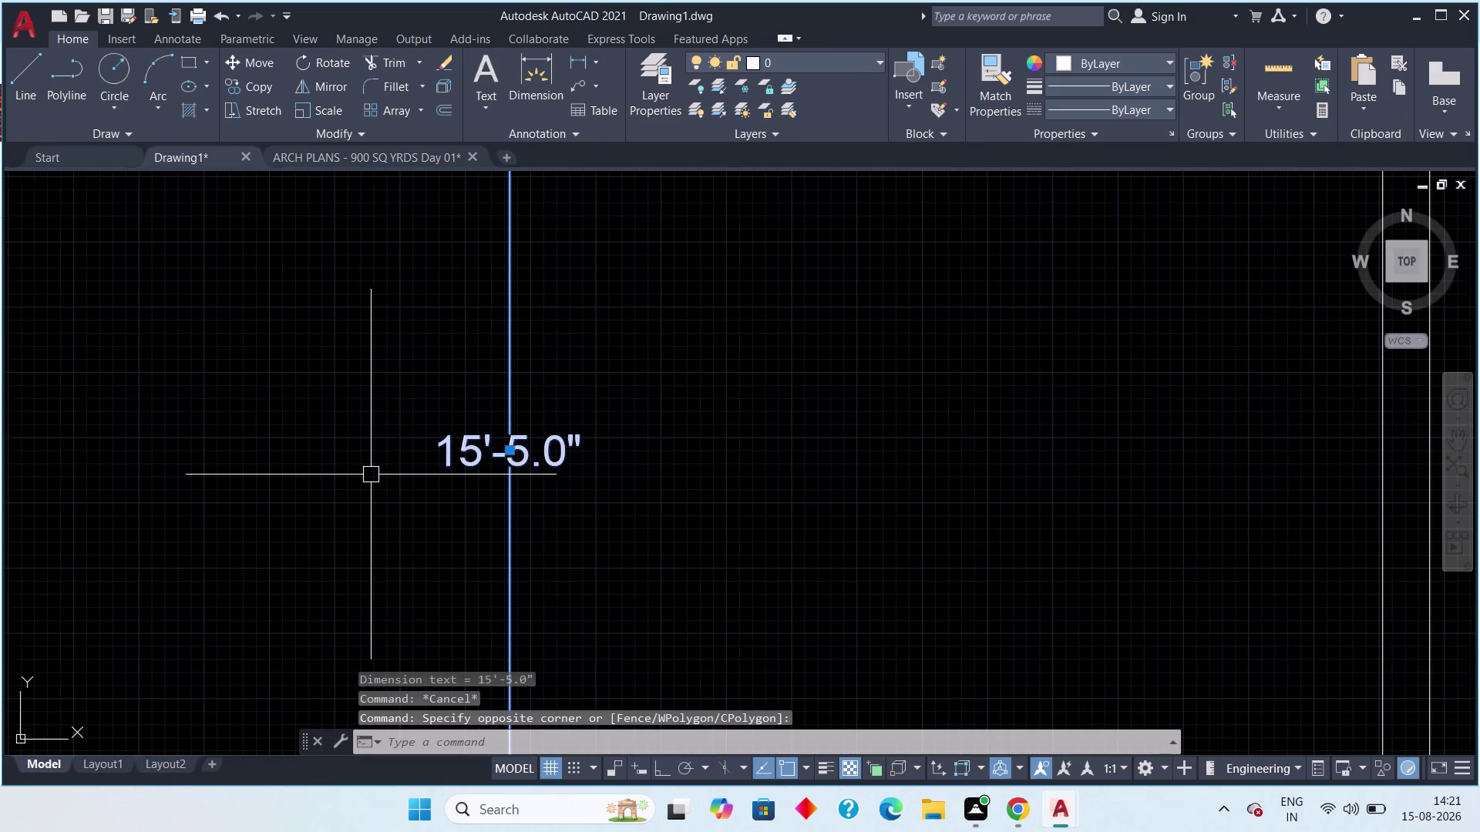
key(Delete)
scroll(down, 3)
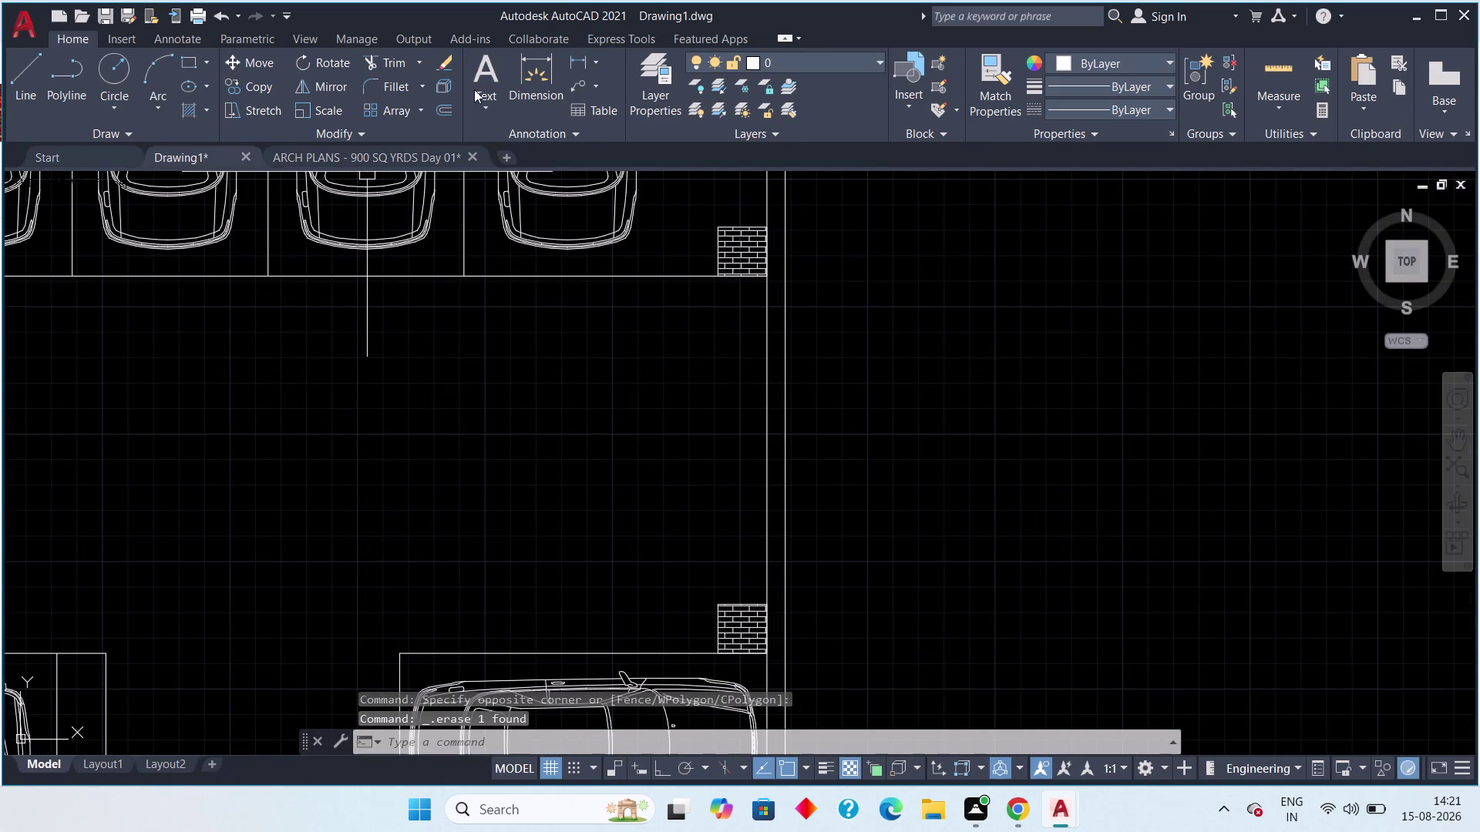
Draw a multiline text box in the driveway below the top row of cars.
click(477, 90)
click(513, 132)
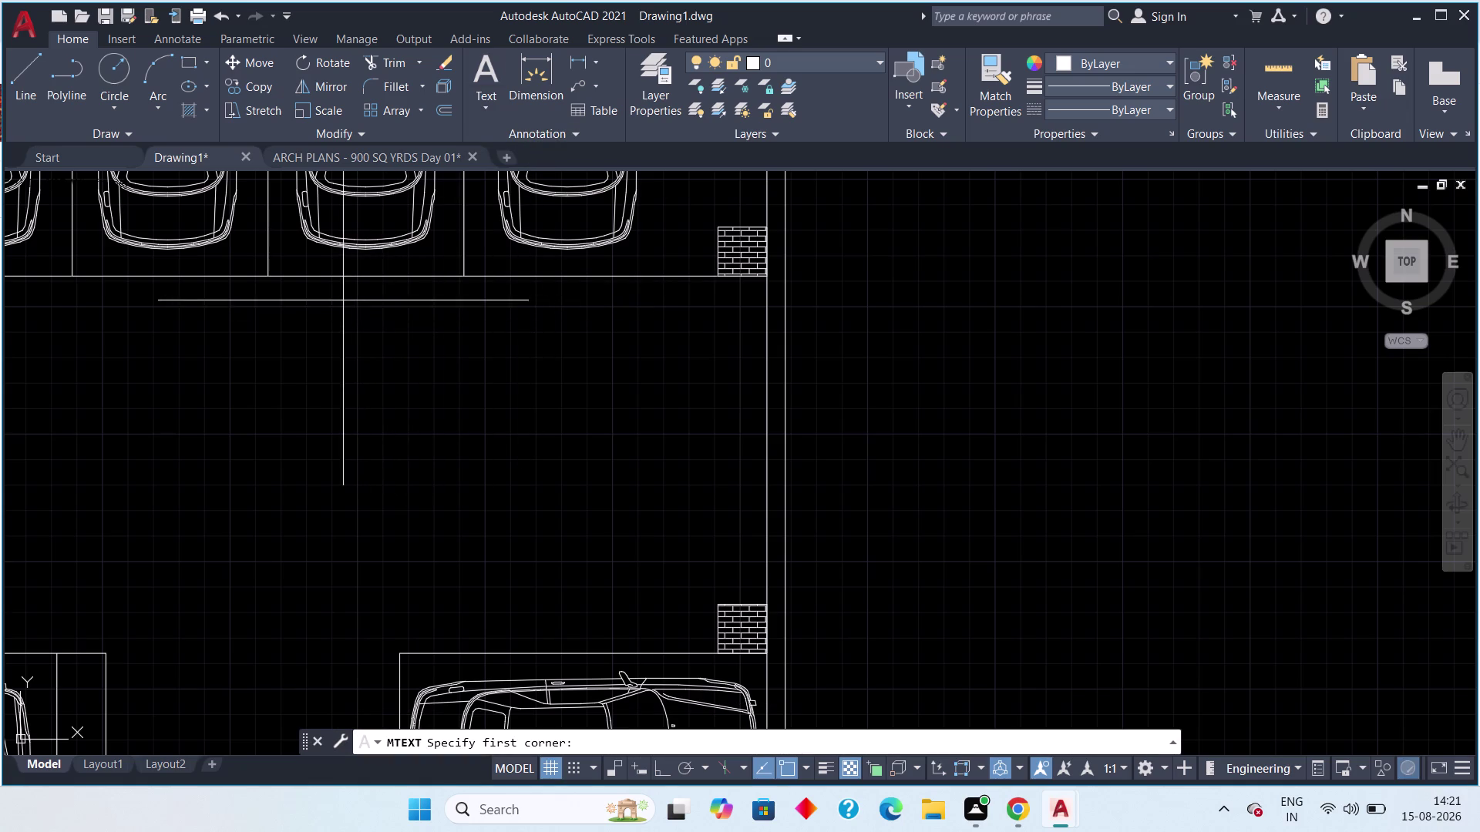
click(317, 313)
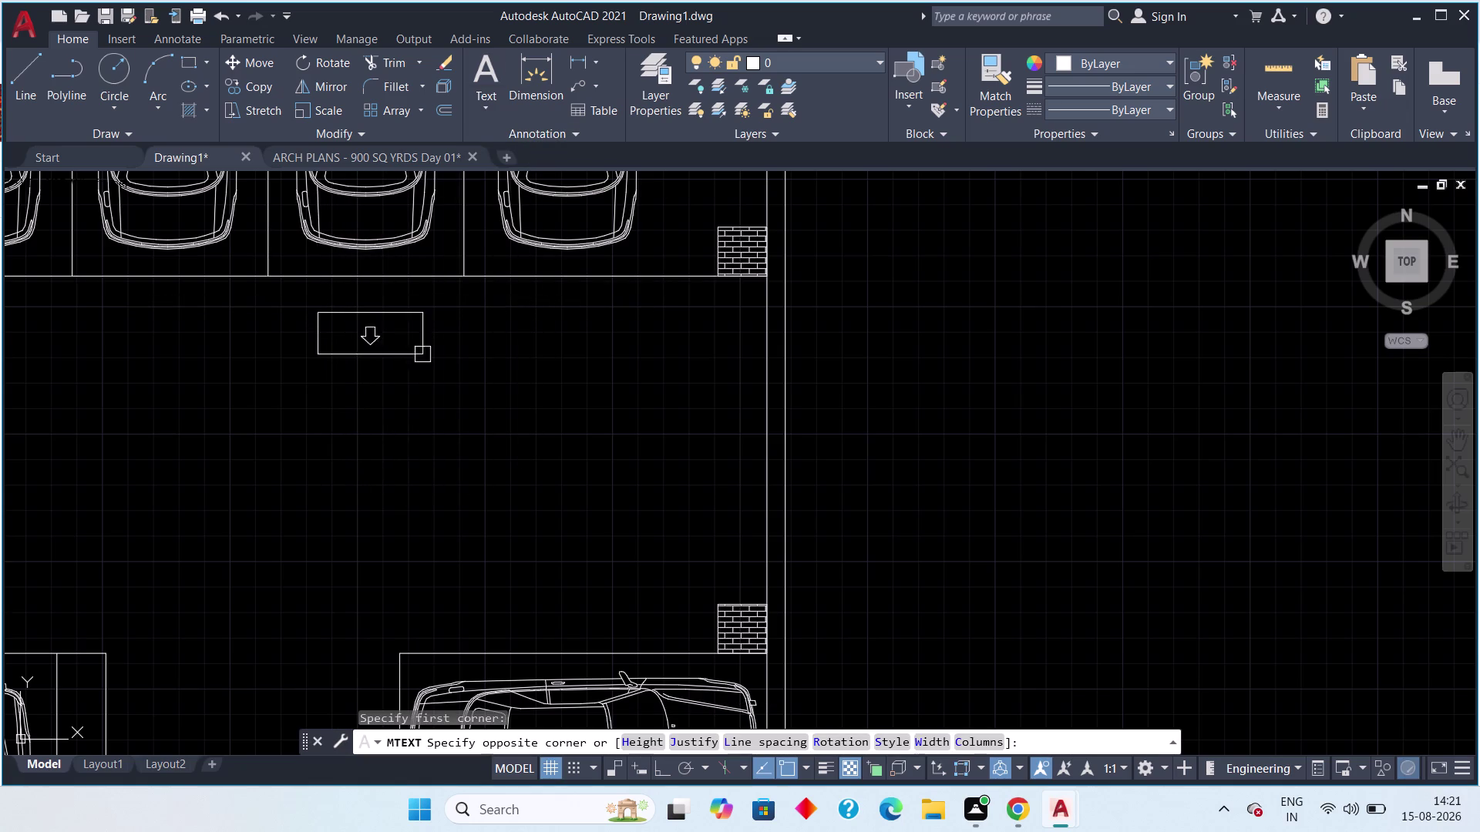
click(680, 347)
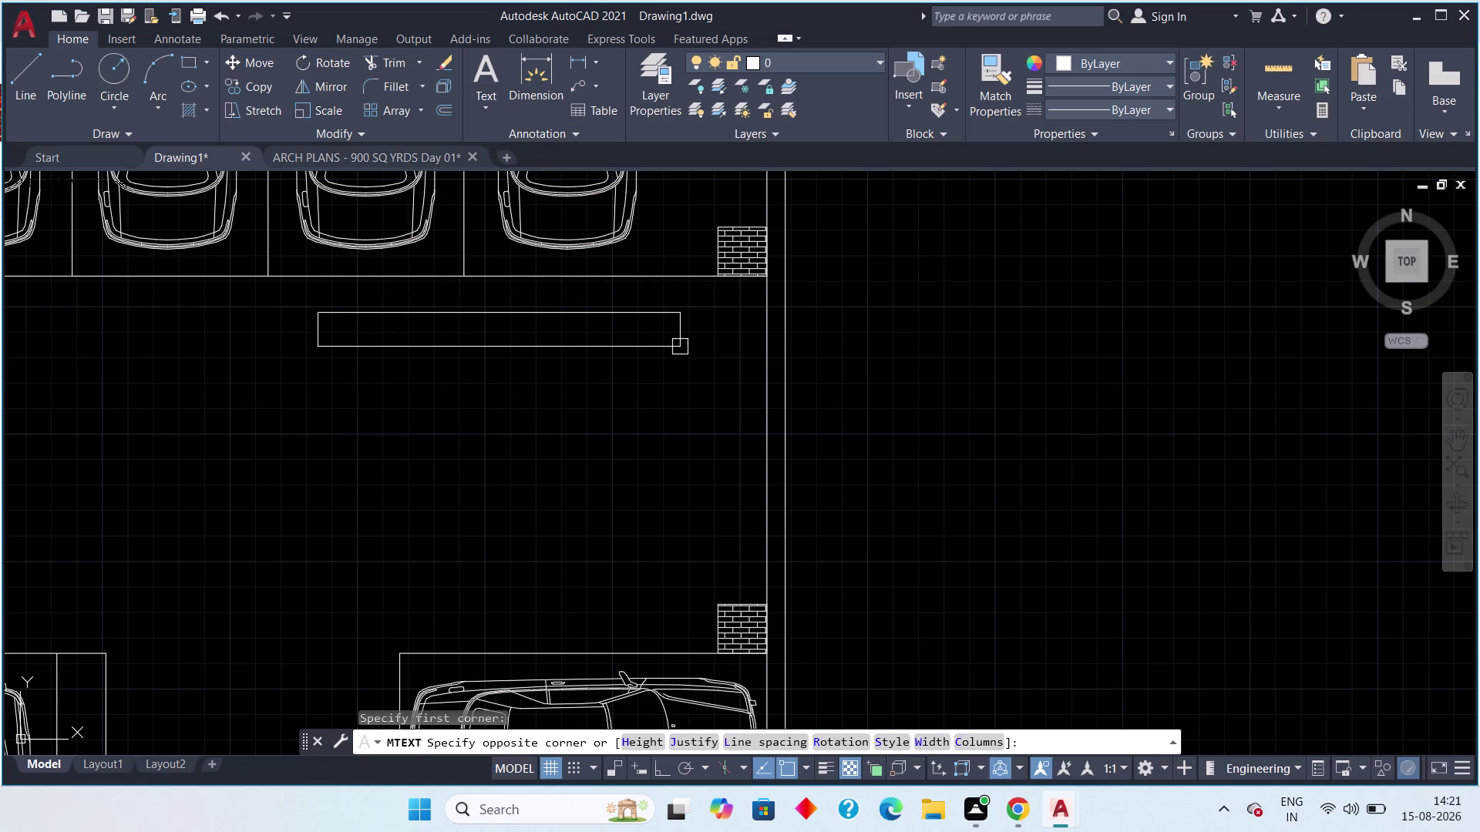
click(392, 321)
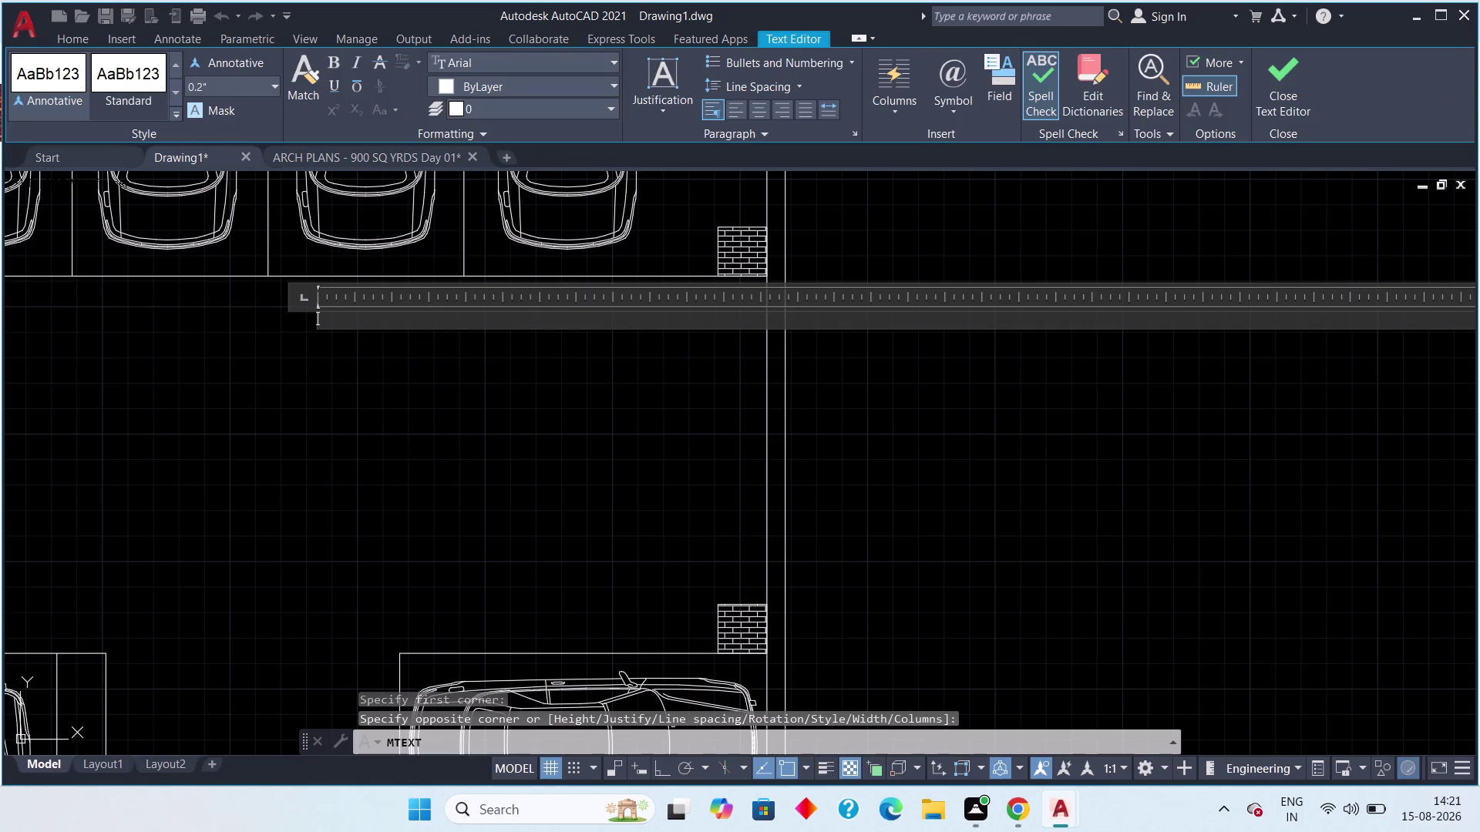
Type the label 15'-5" Wide Drive Way.
text(15)
key(apostrophe)
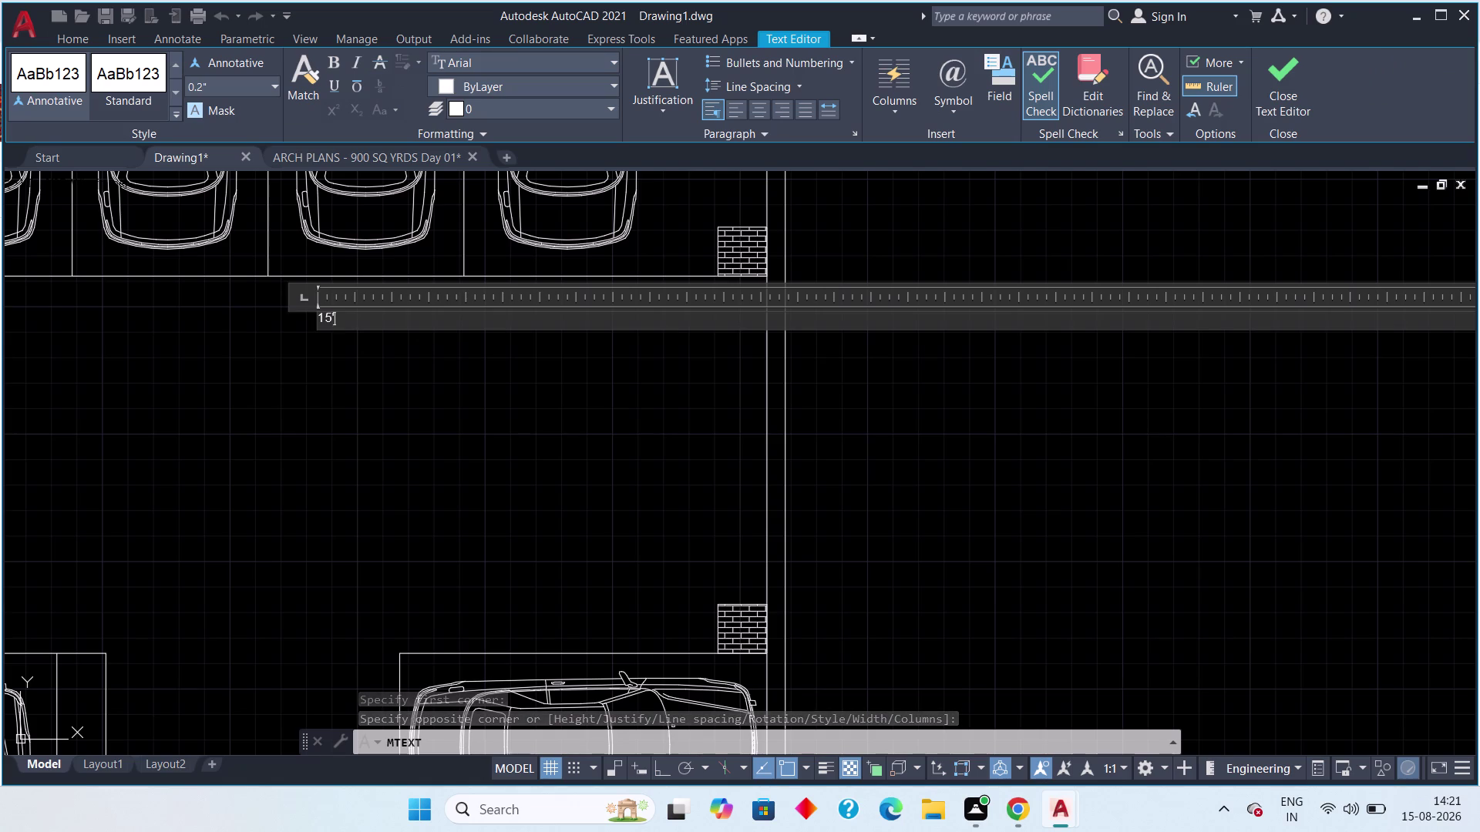
text(-5)
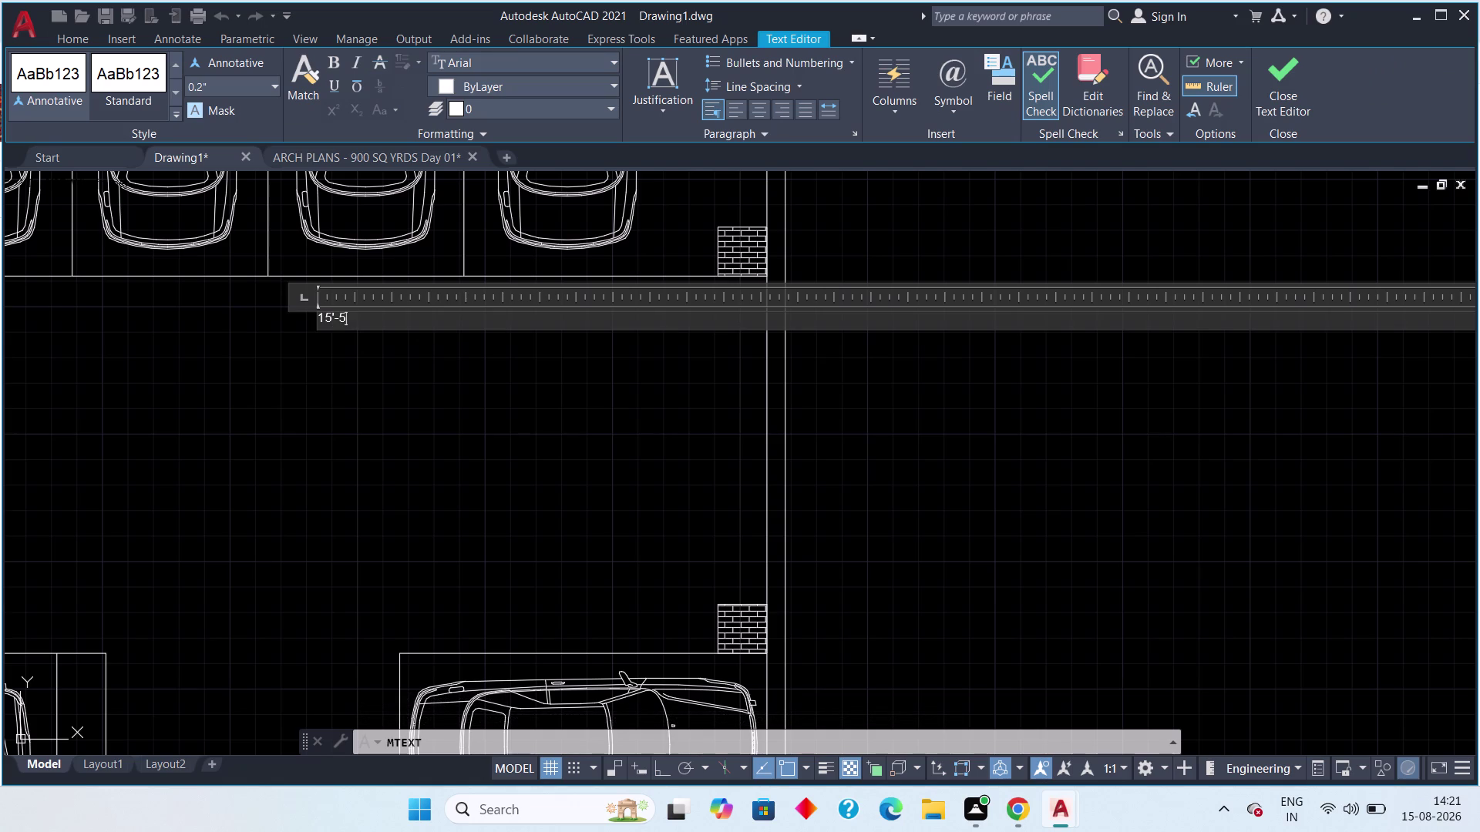
text(")
key(space)
key(shift+w)
text(id)
text(e)
key(space)
text(D)
text(rive)
key(space)
text(Way)
Set the label's text height to 6" and close the text editor.
drag(475, 319, 286, 350)
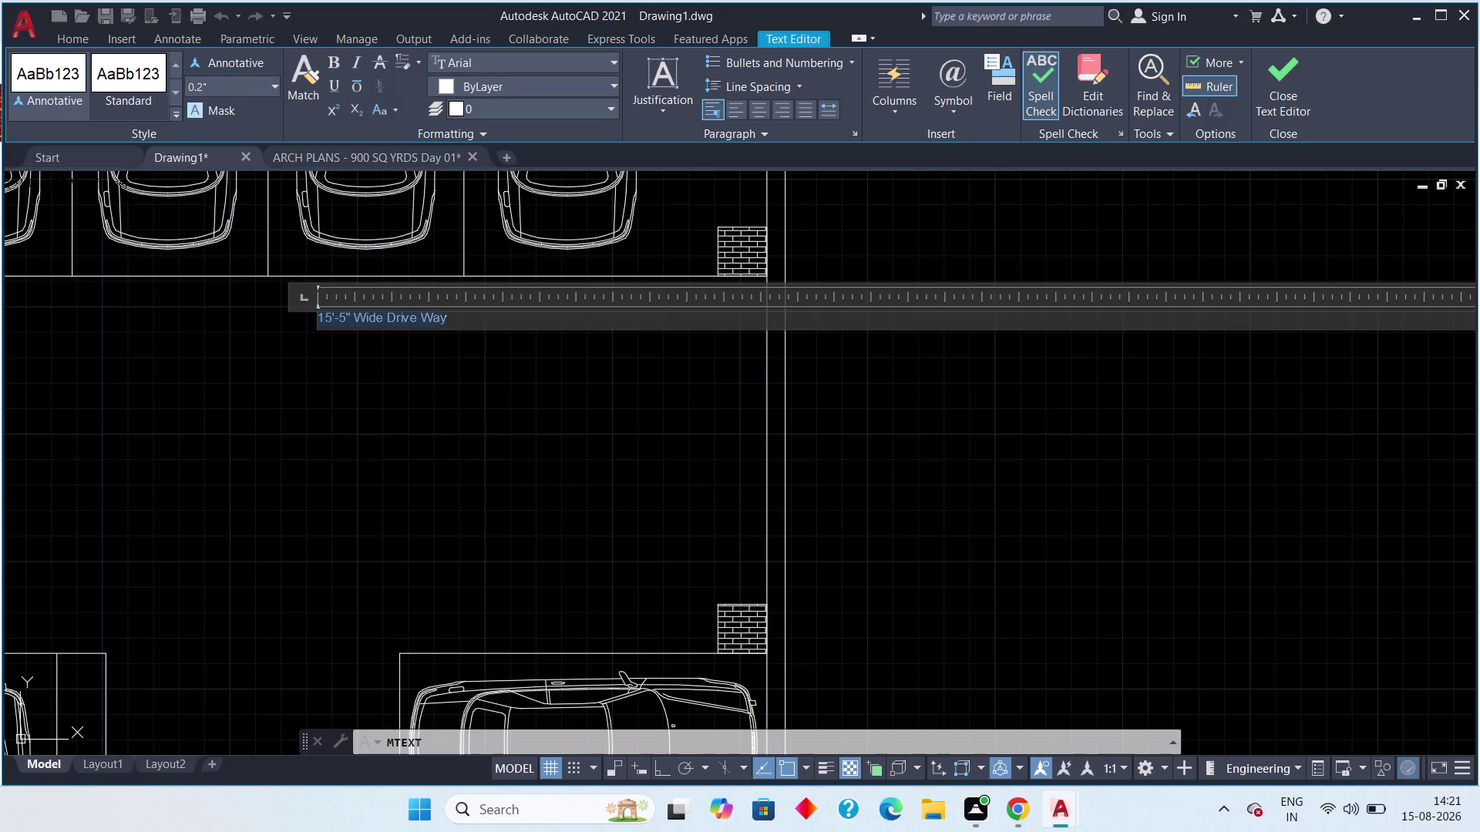
drag(286, 351, 259, 351)
click(225, 87)
text(6")
key(Return)
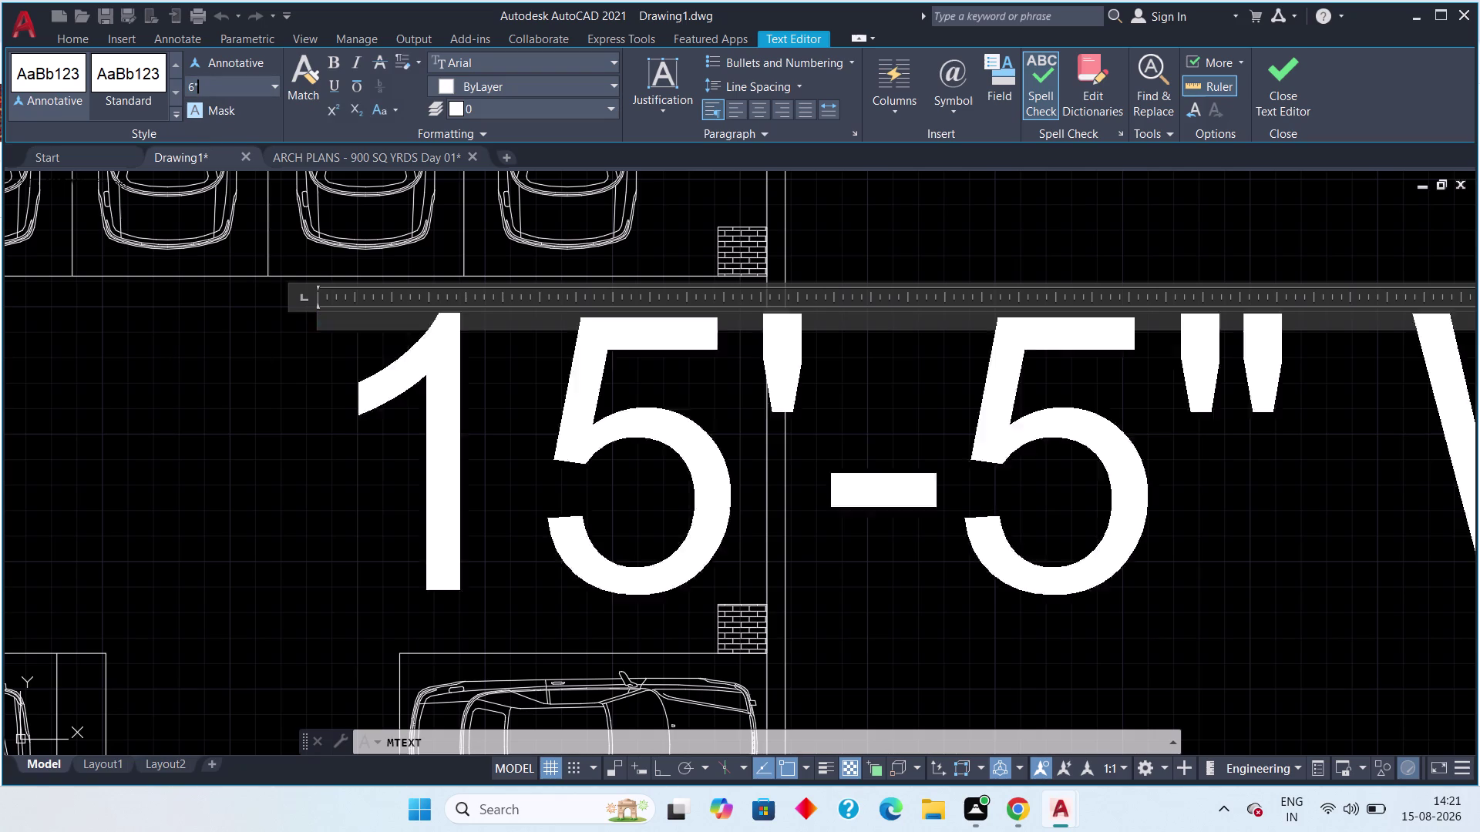
click(1309, 75)
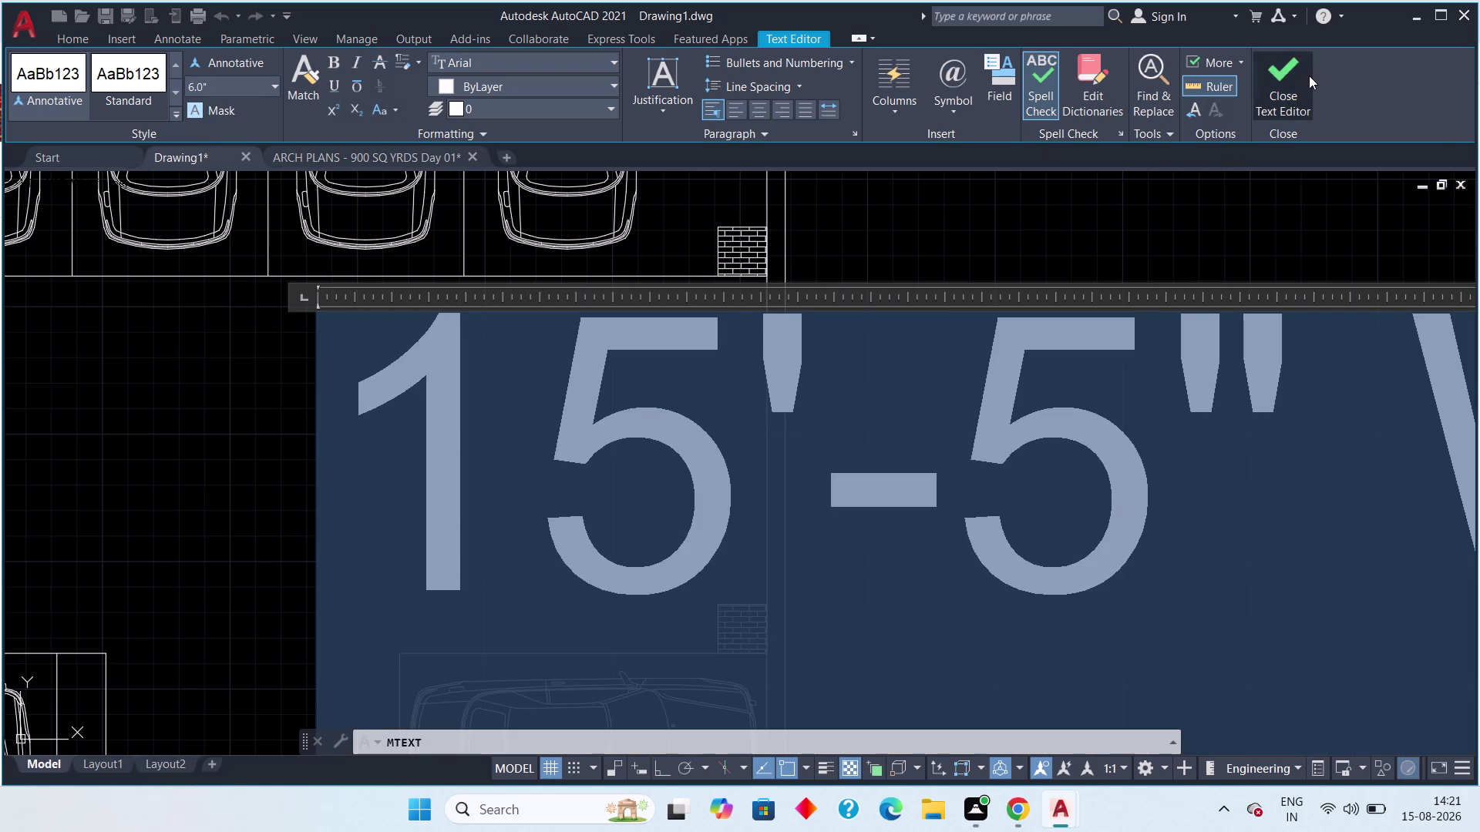
scroll(down, 3)
middle_drag(633, 366, 772, 405)
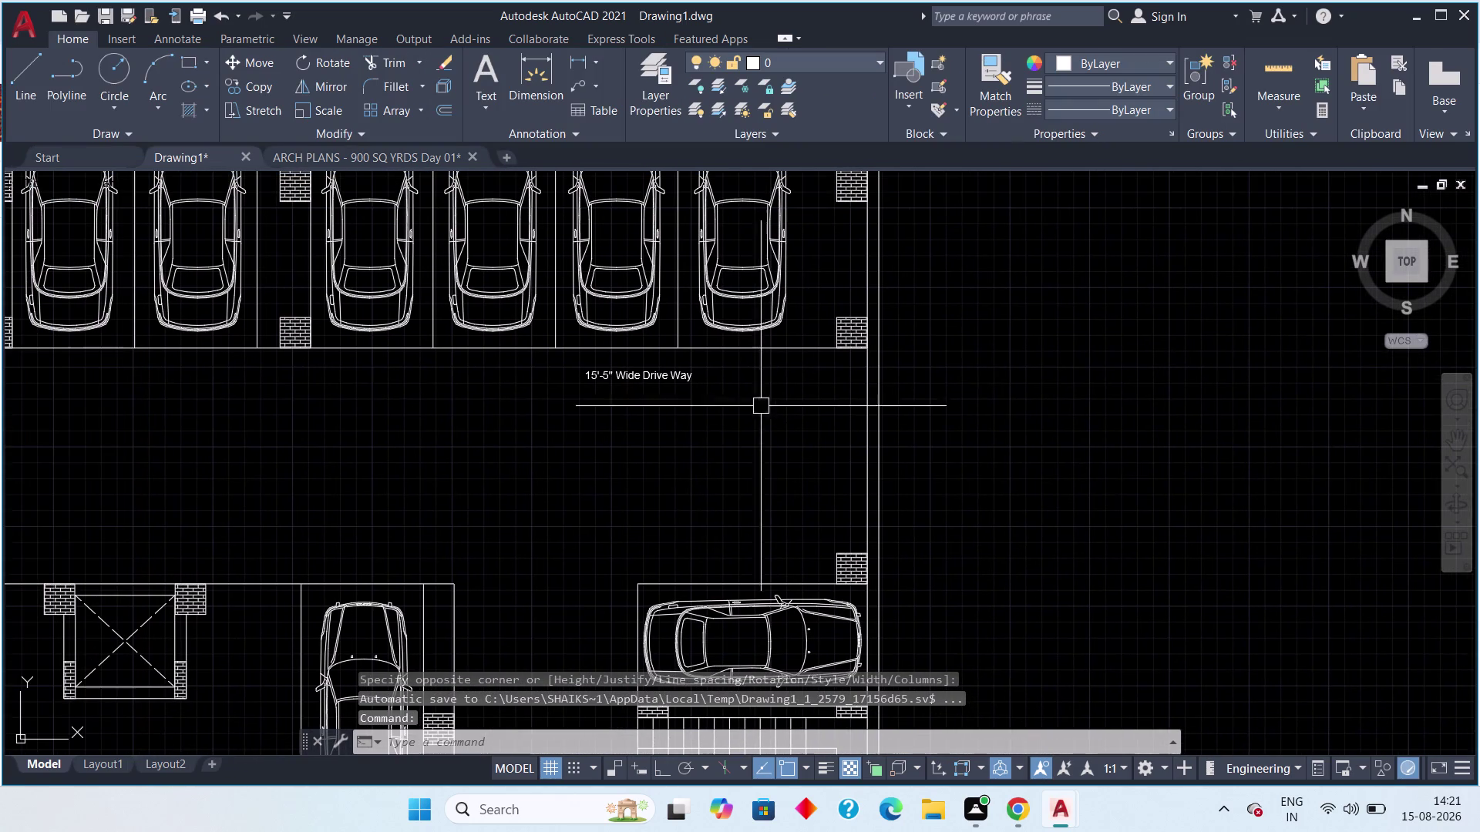
Nudge the driveway label slightly with MOVE.
drag(706, 366, 696, 375)
click(658, 386)
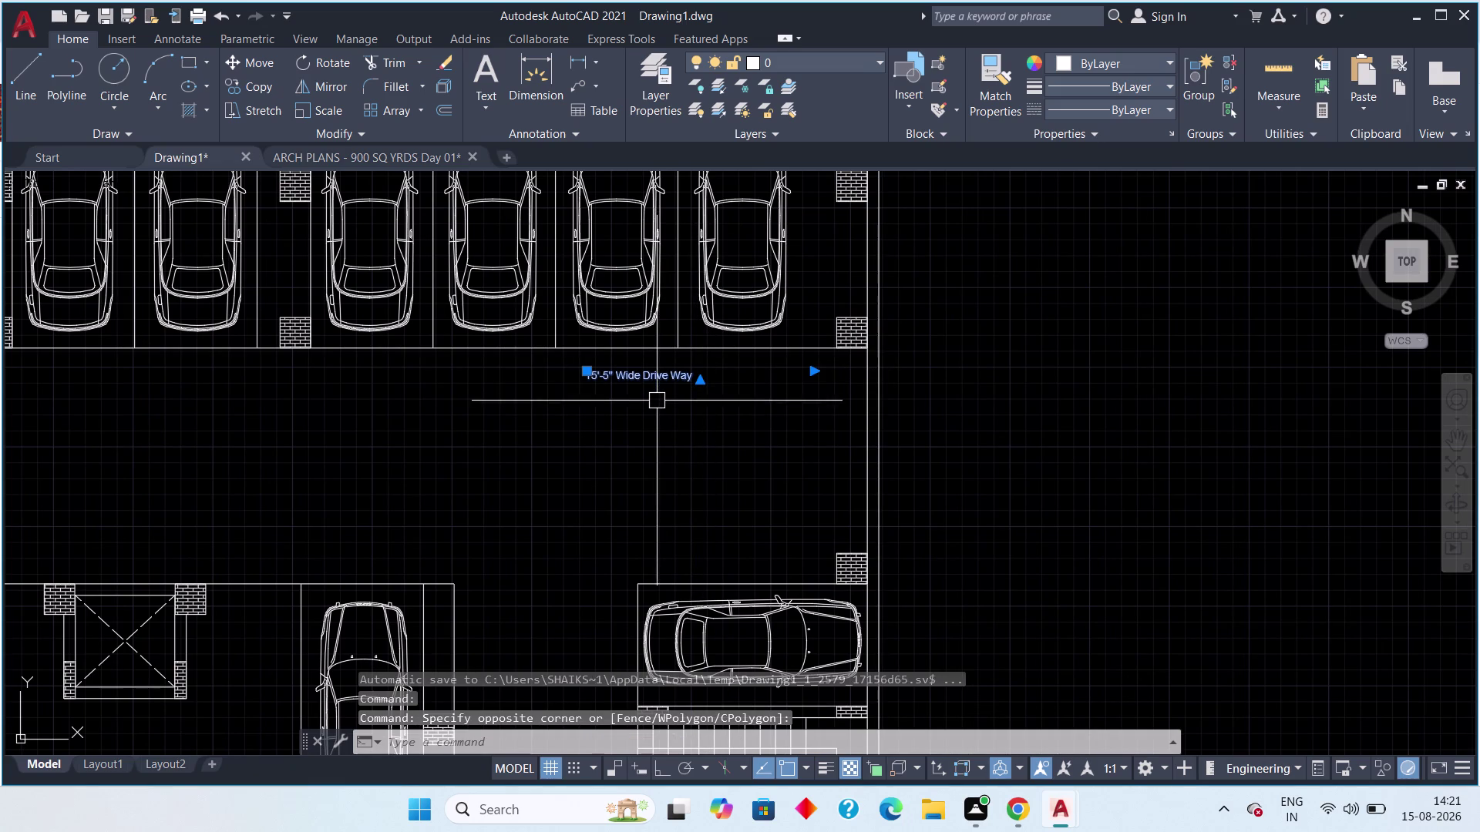
key(m)
key(space)
drag(655, 374, 664, 380)
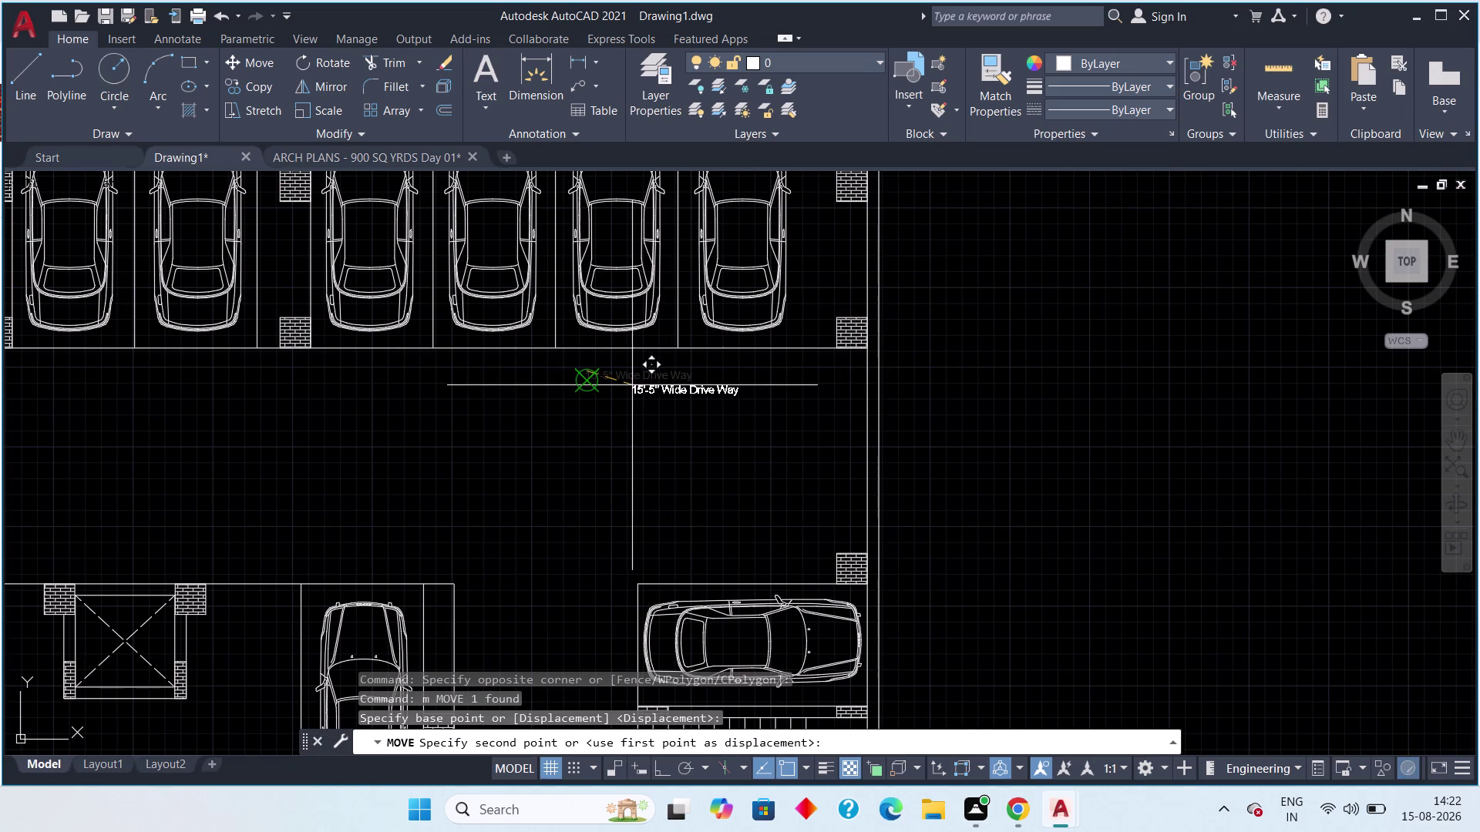
click(632, 385)
key(Escape)
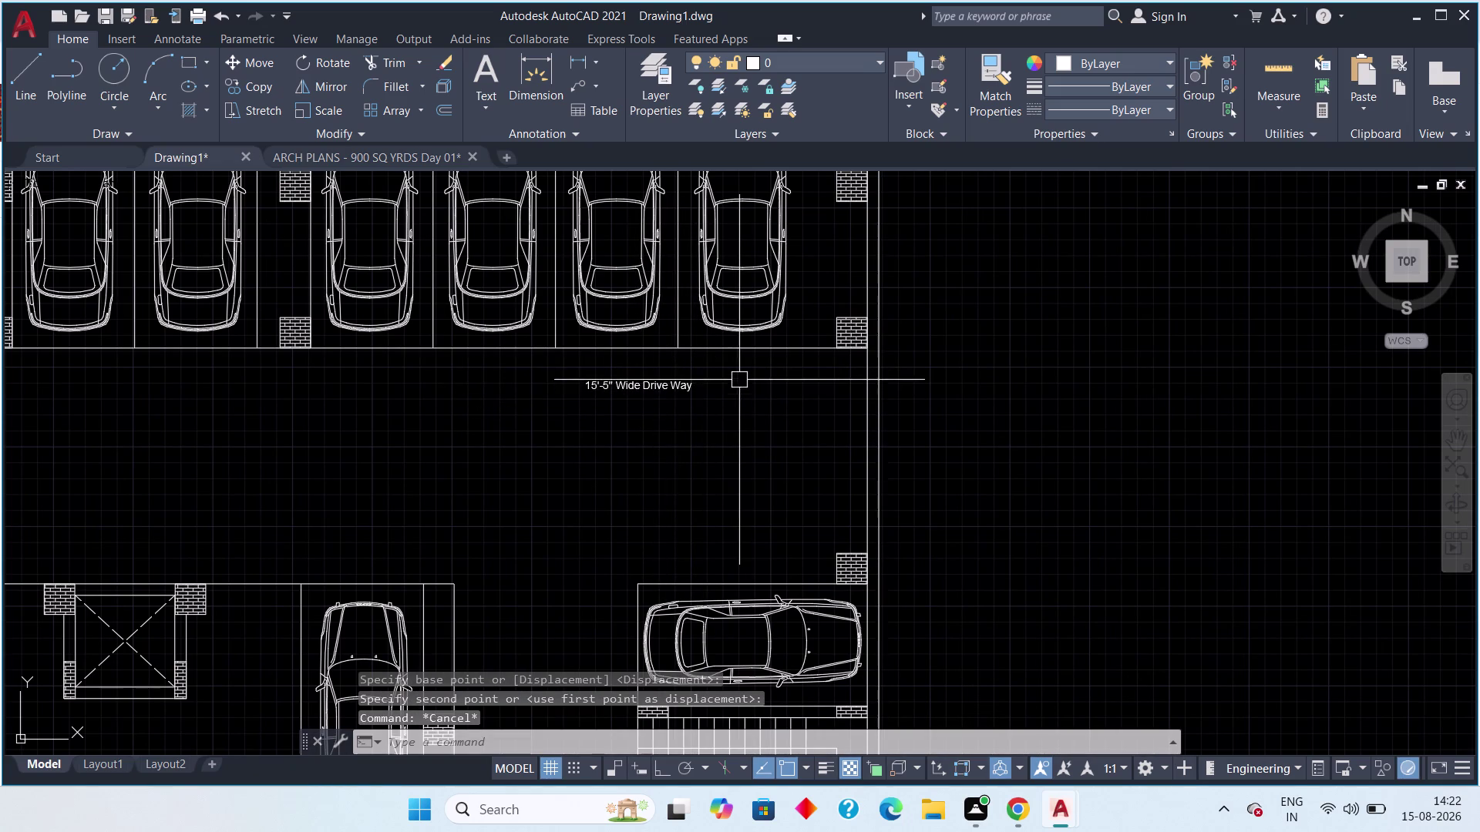
Move the driveway label farther right from its left end.
drag(739, 380, 668, 390)
click(572, 401)
key(m)
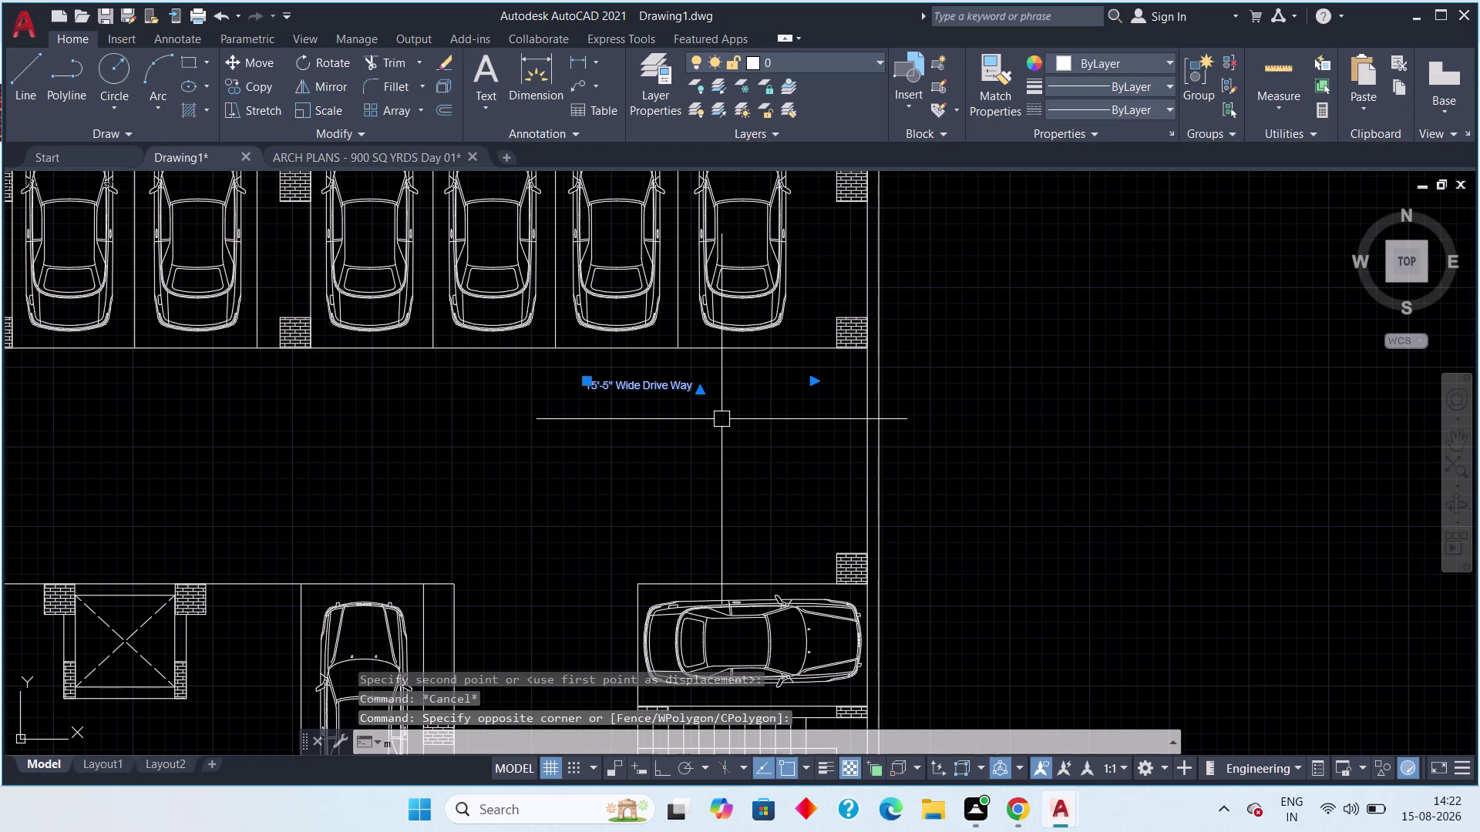
key(space)
scroll(up, 3)
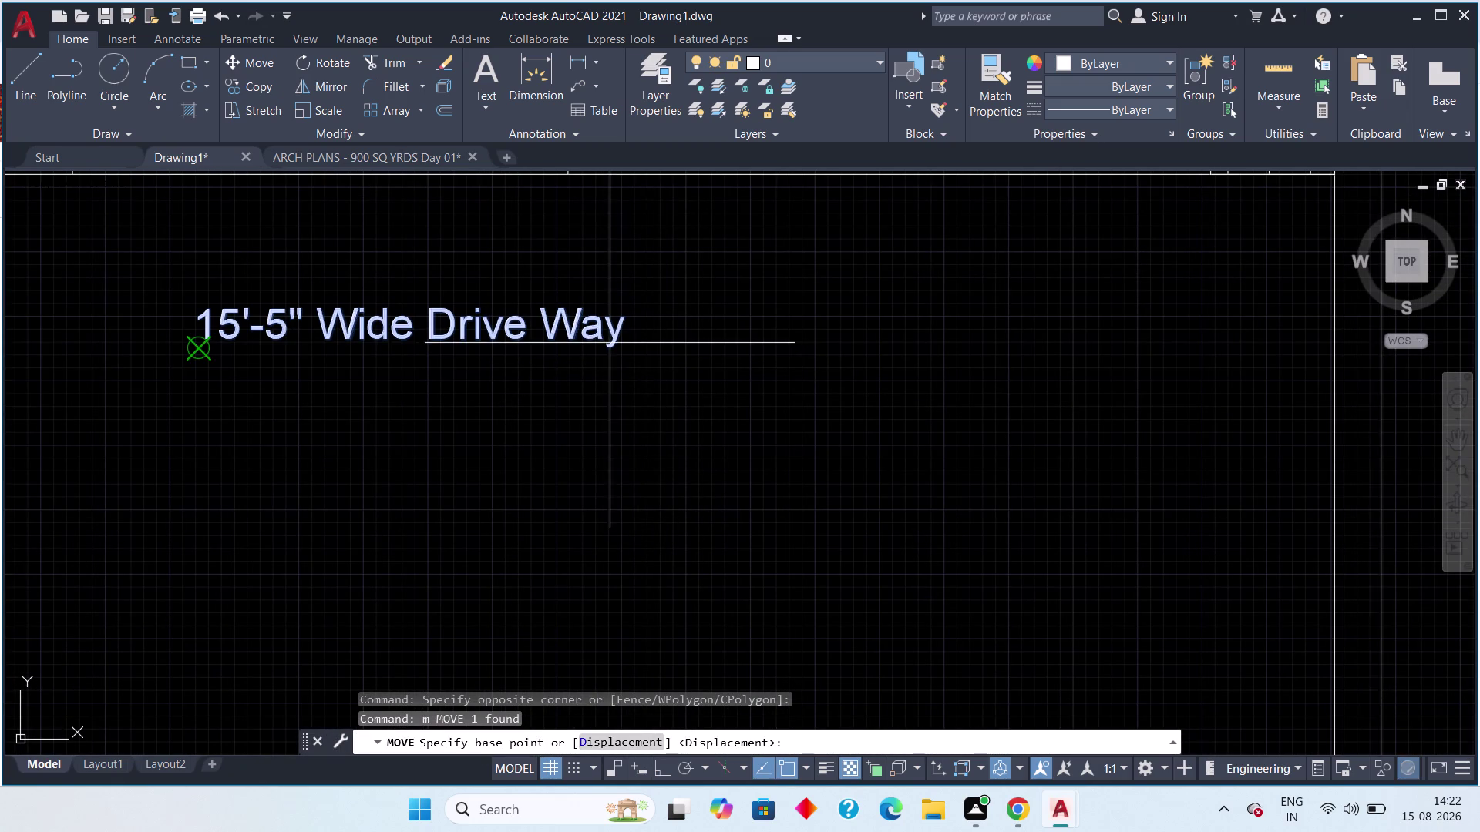
click(611, 338)
click(887, 333)
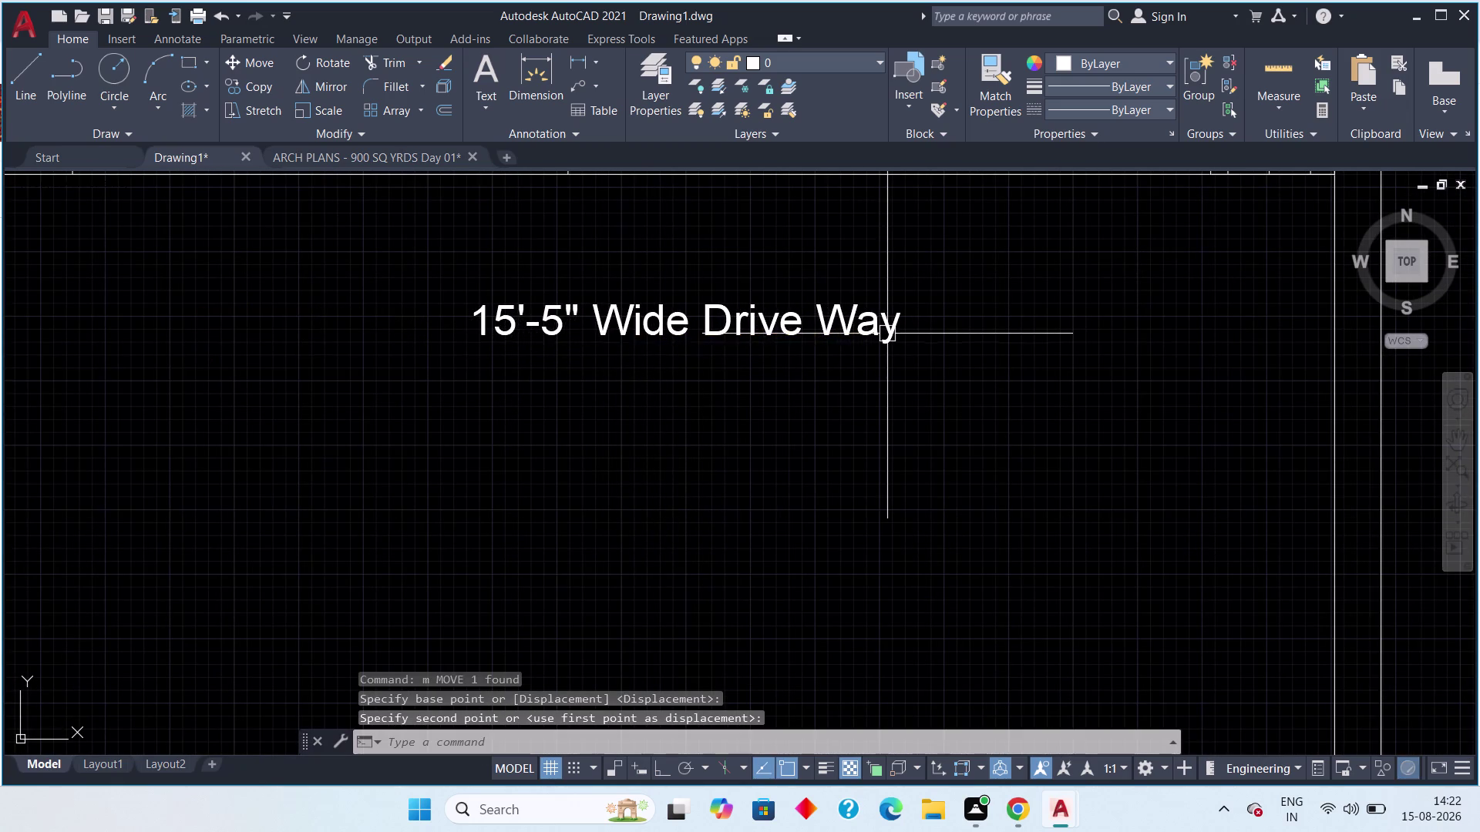
scroll(down, 3)
middle_drag(855, 362, 888, 396)
key(Escape)
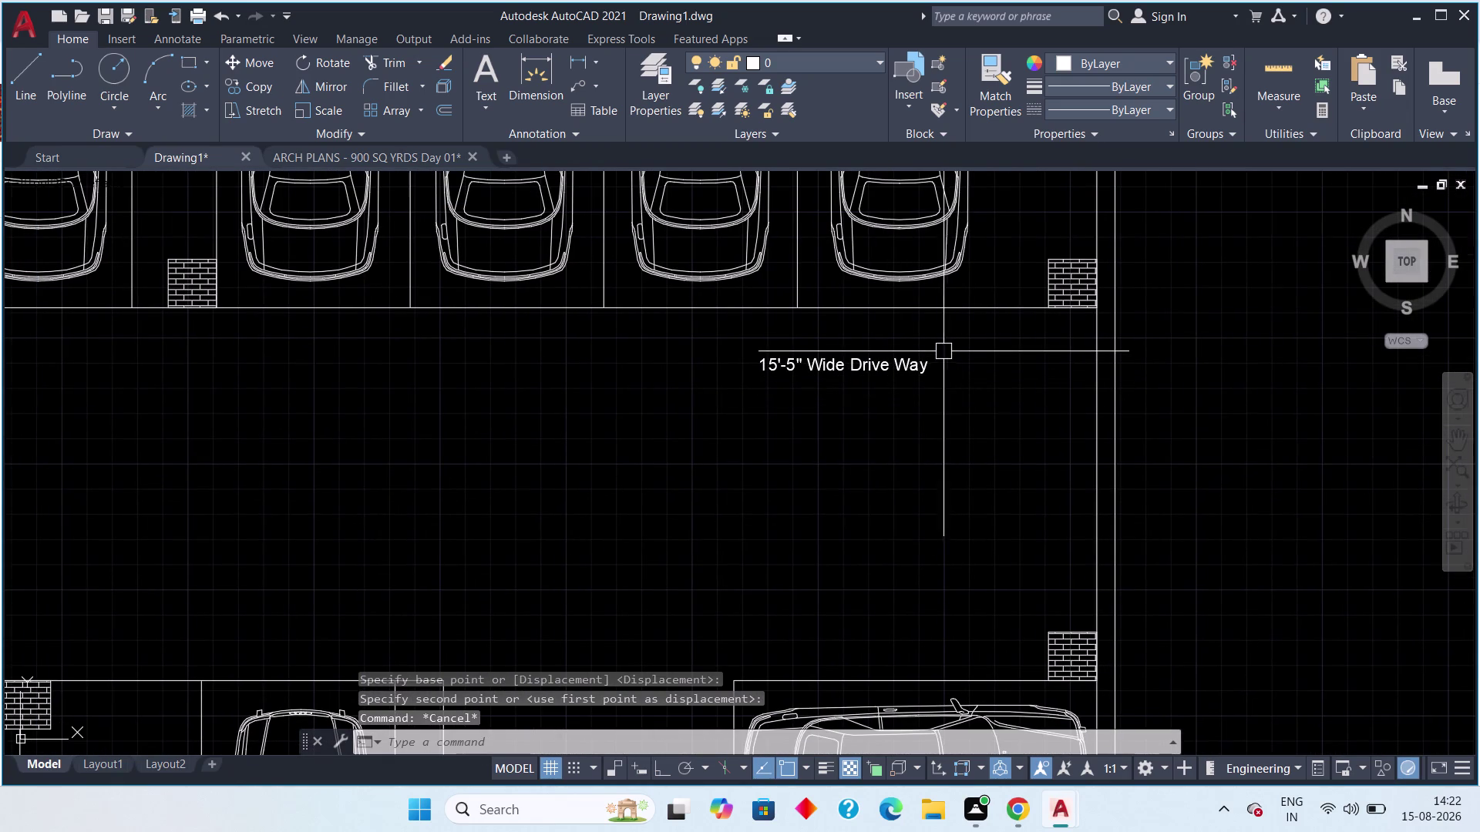
scroll(down, 3)
middle_drag(660, 473, 829, 464)
scroll(up, 3)
scroll(down, 3)
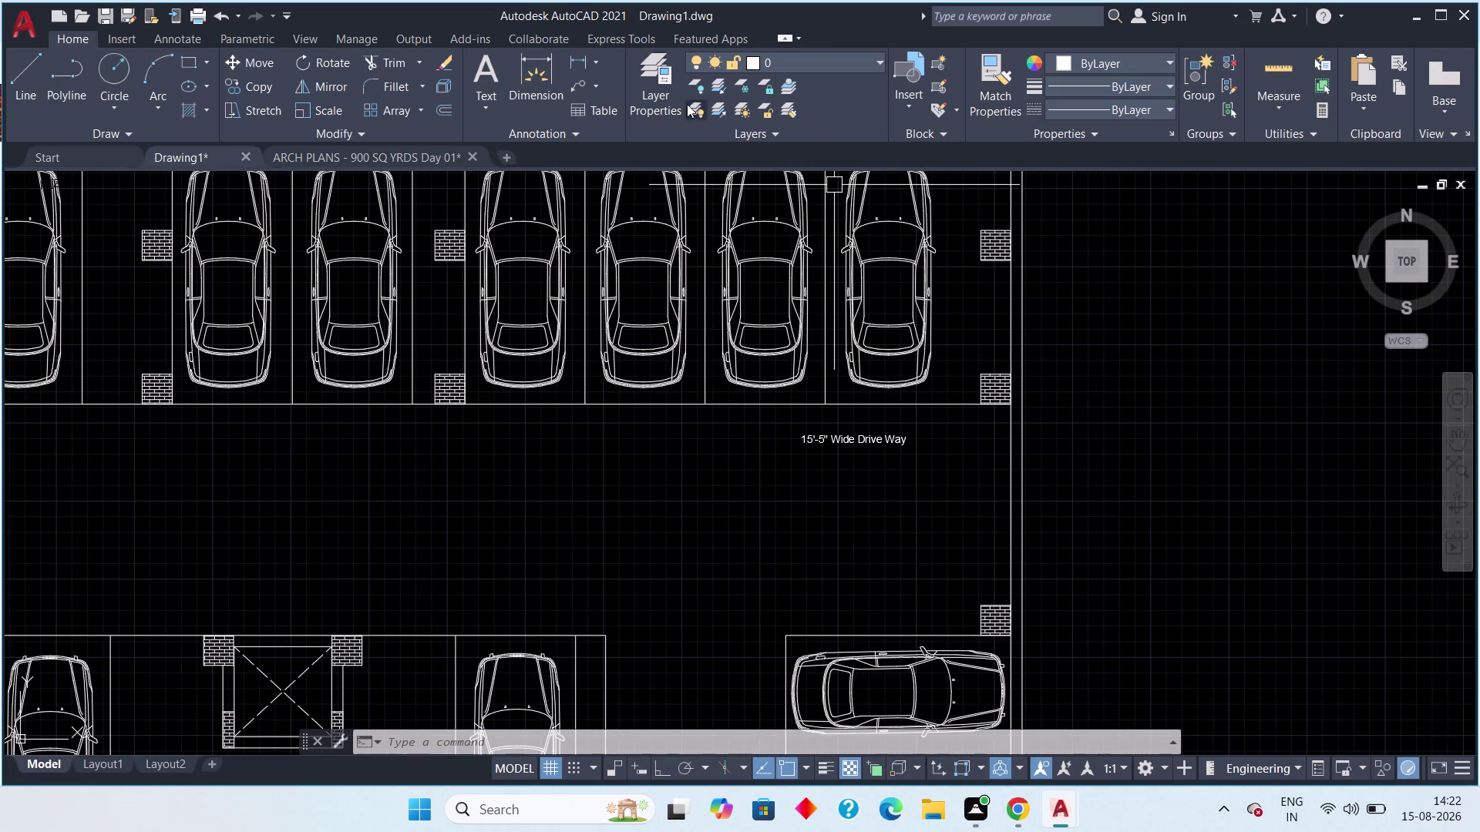
Dimension the driveway width as 15'-5.0" between its lower and upper edges.
click(573, 65)
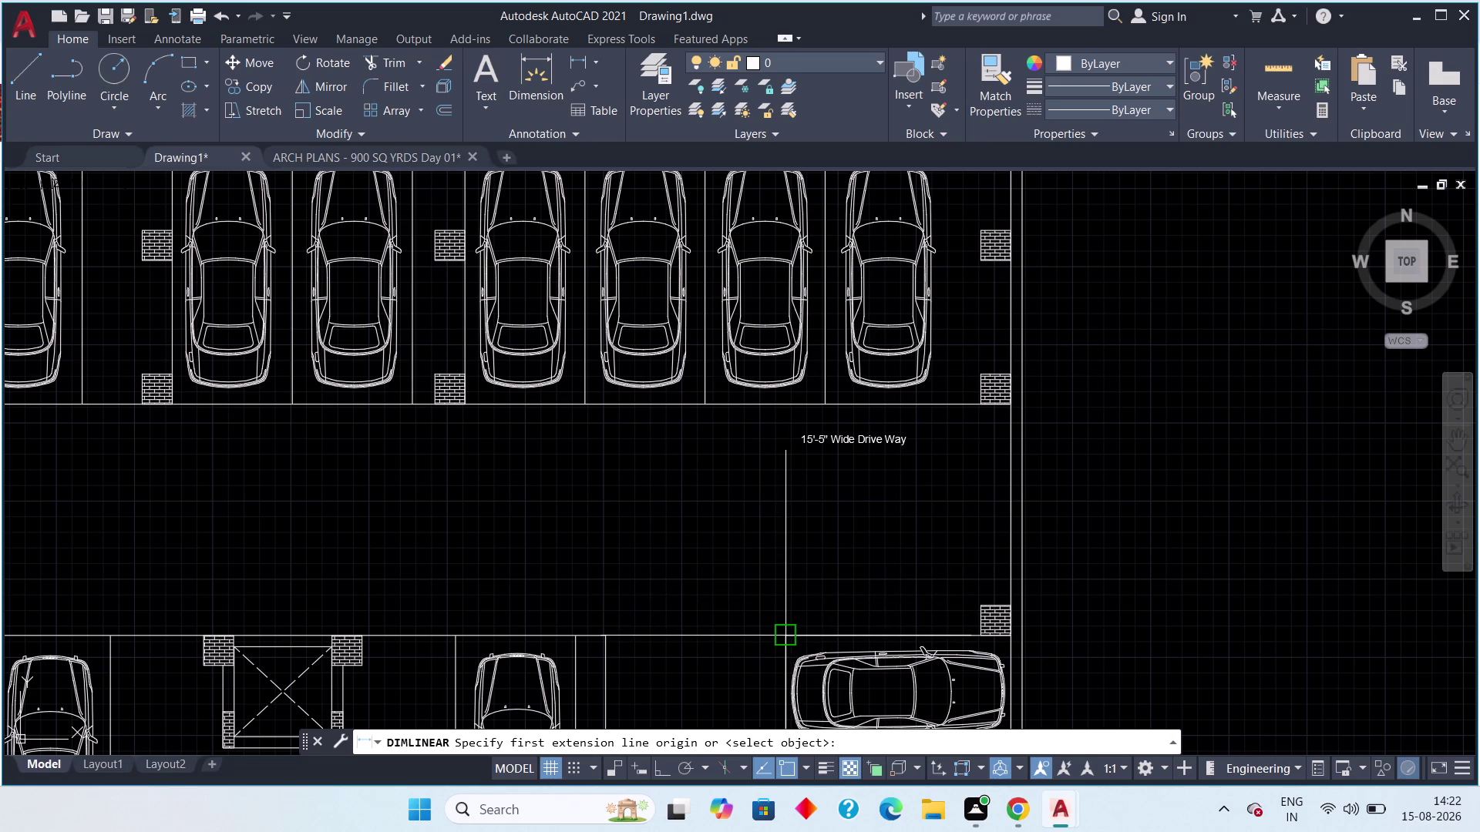
drag(790, 629, 786, 621)
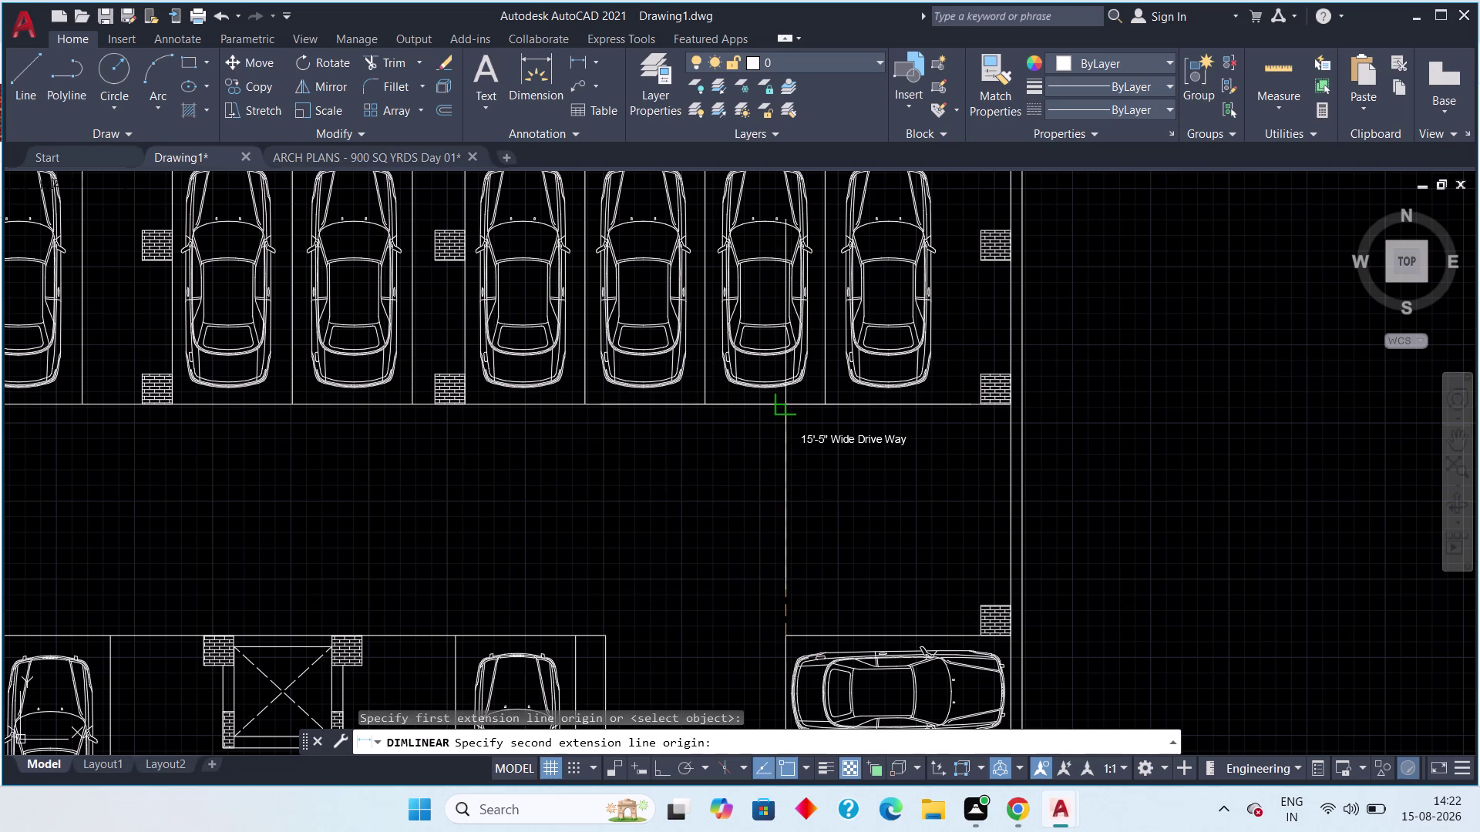
click(780, 403)
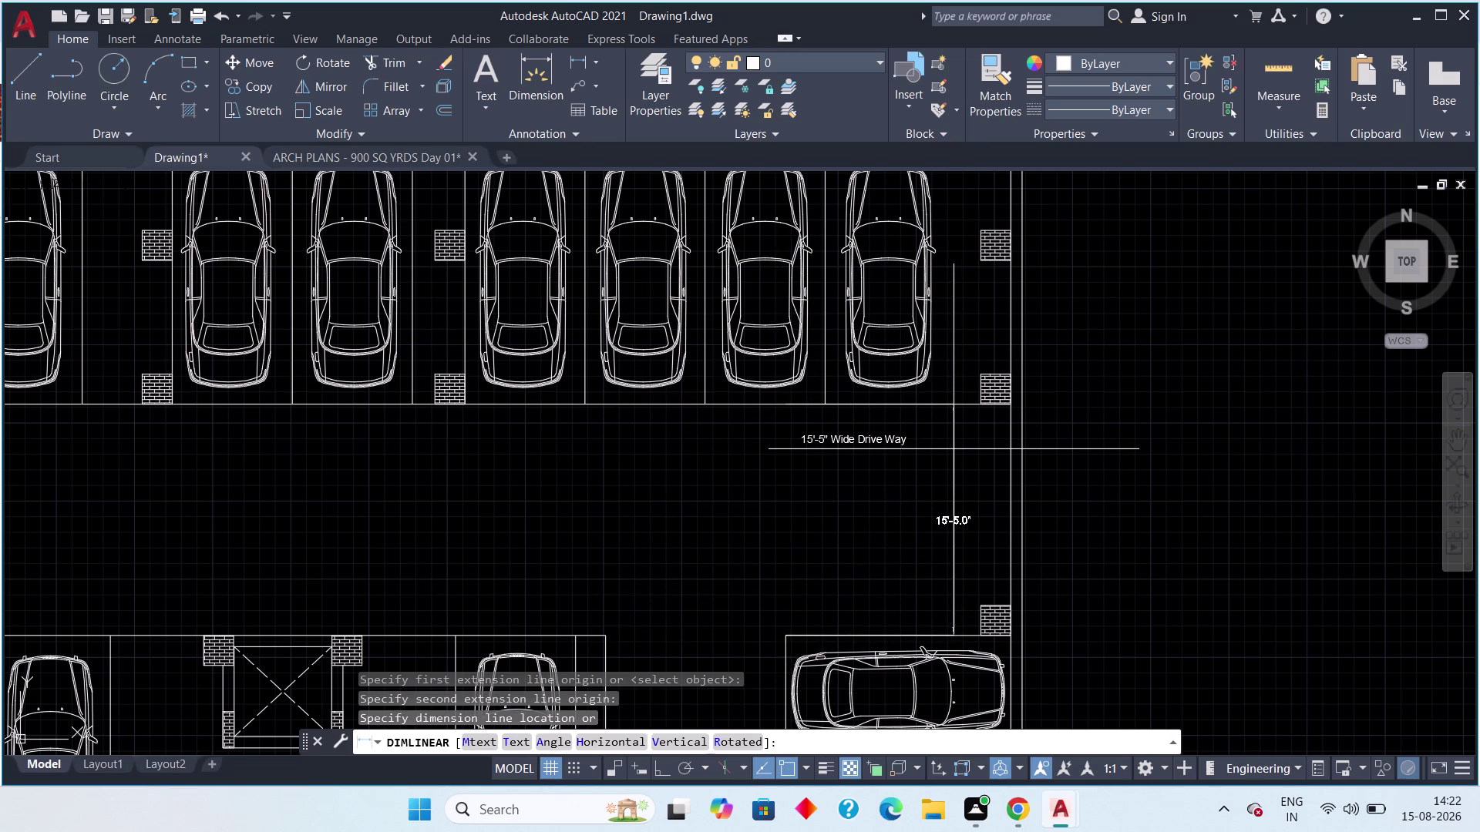
click(953, 449)
key(Escape)
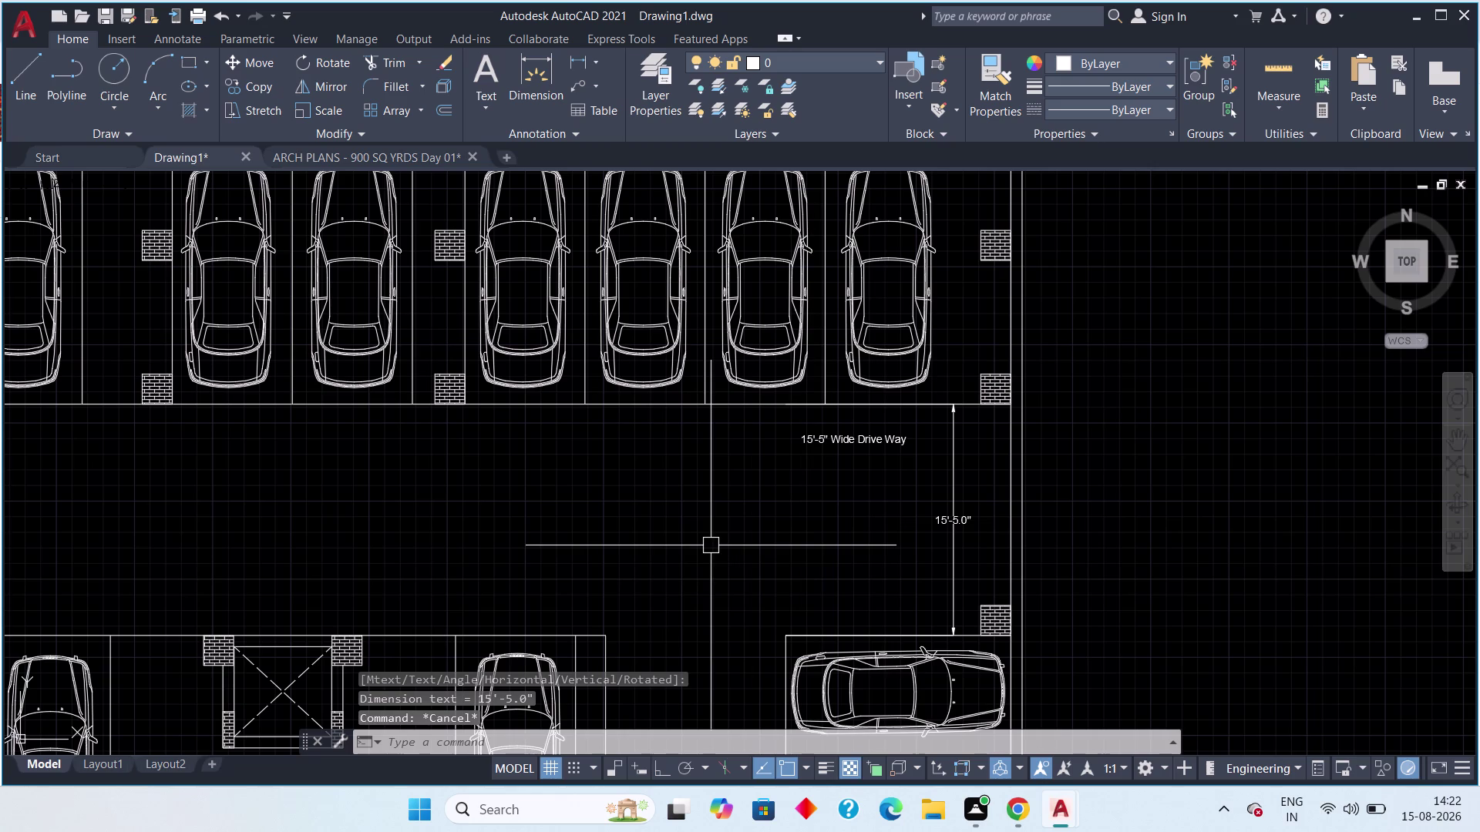
middle_drag(719, 546, 956, 549)
middle_drag(622, 494, 624, 495)
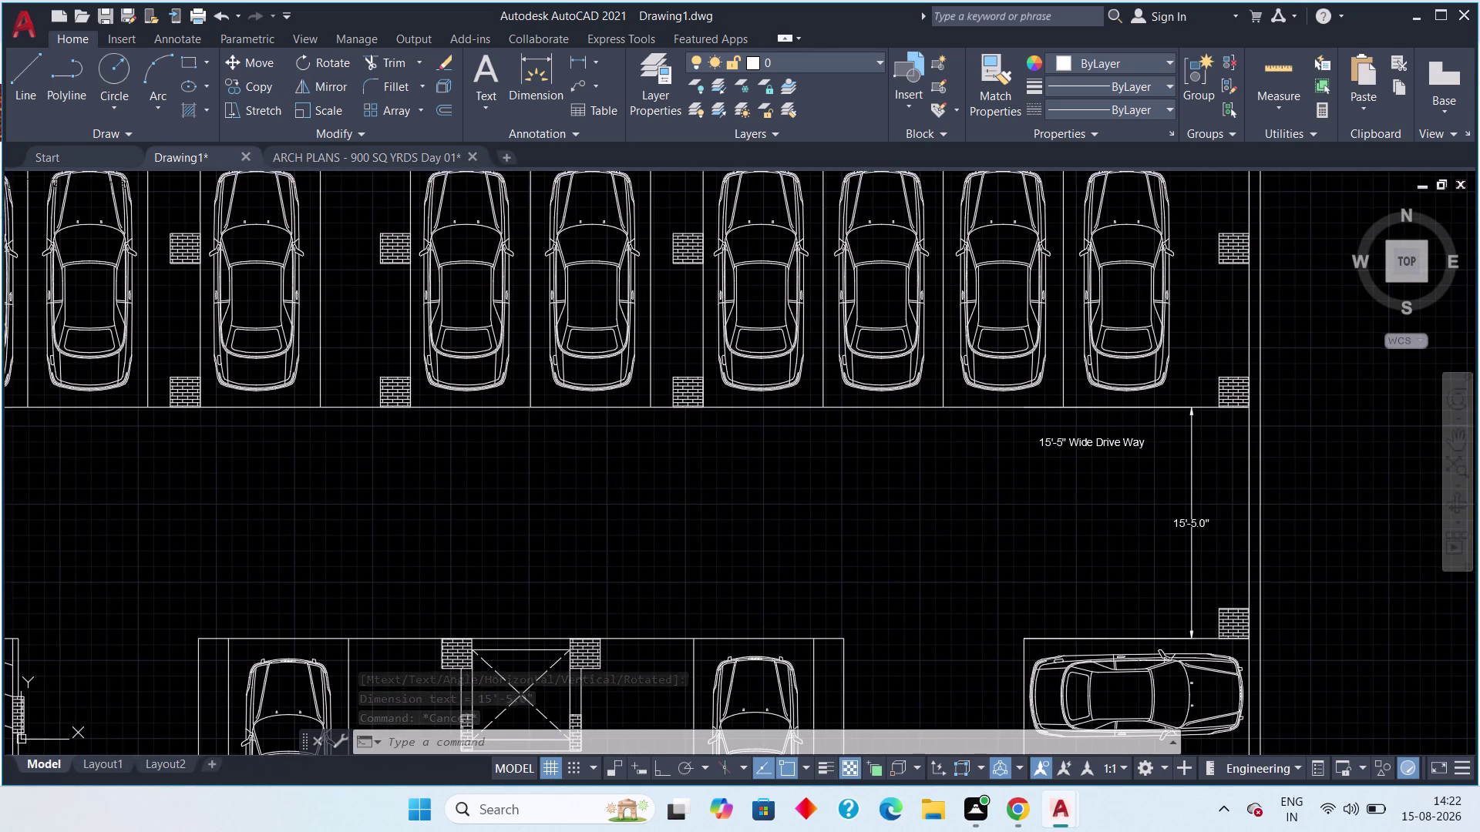
middle_drag(623, 494, 845, 489)
click(375, 153)
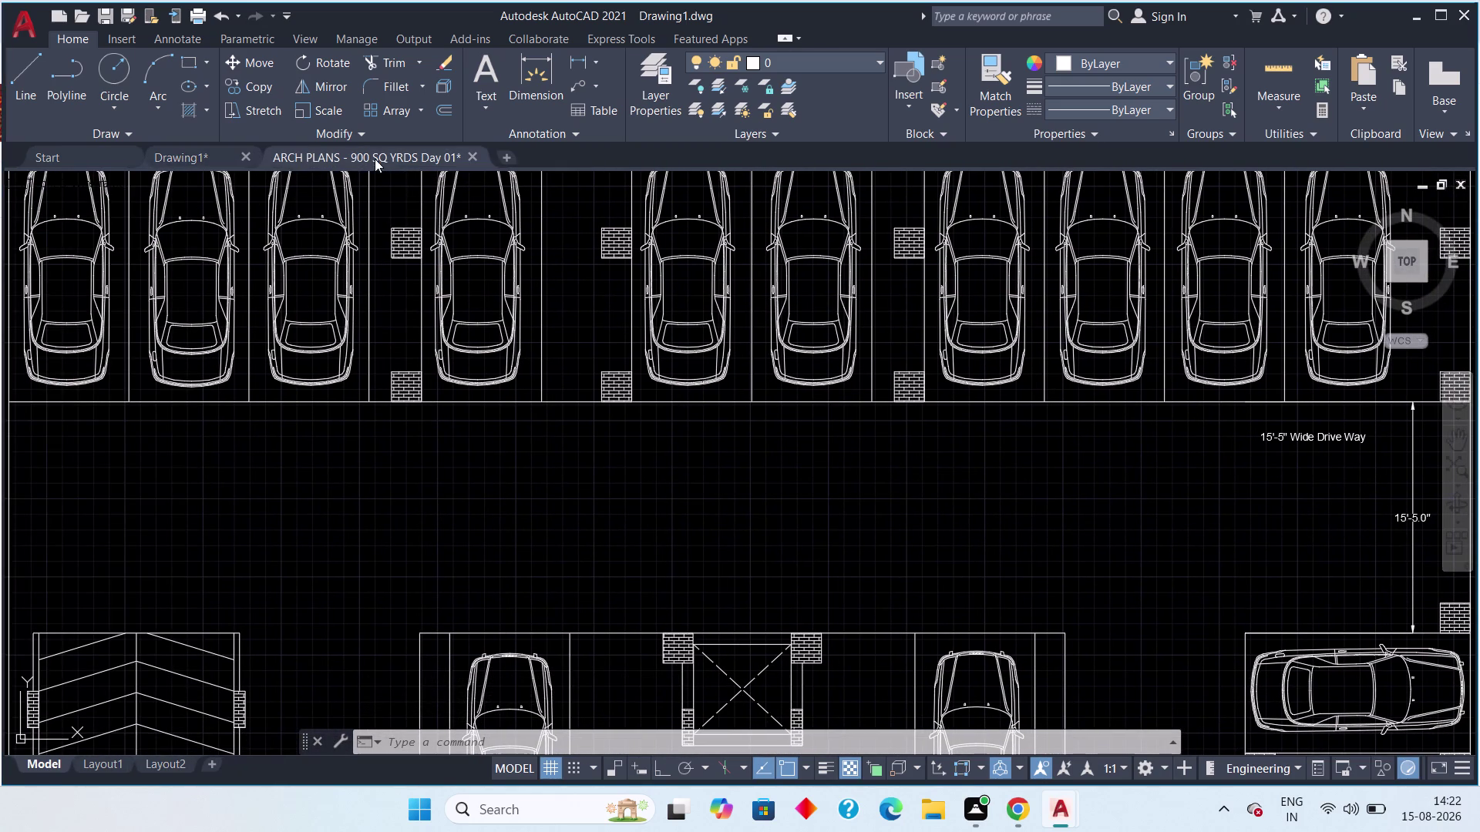
middle_drag(468, 433, 472, 358)
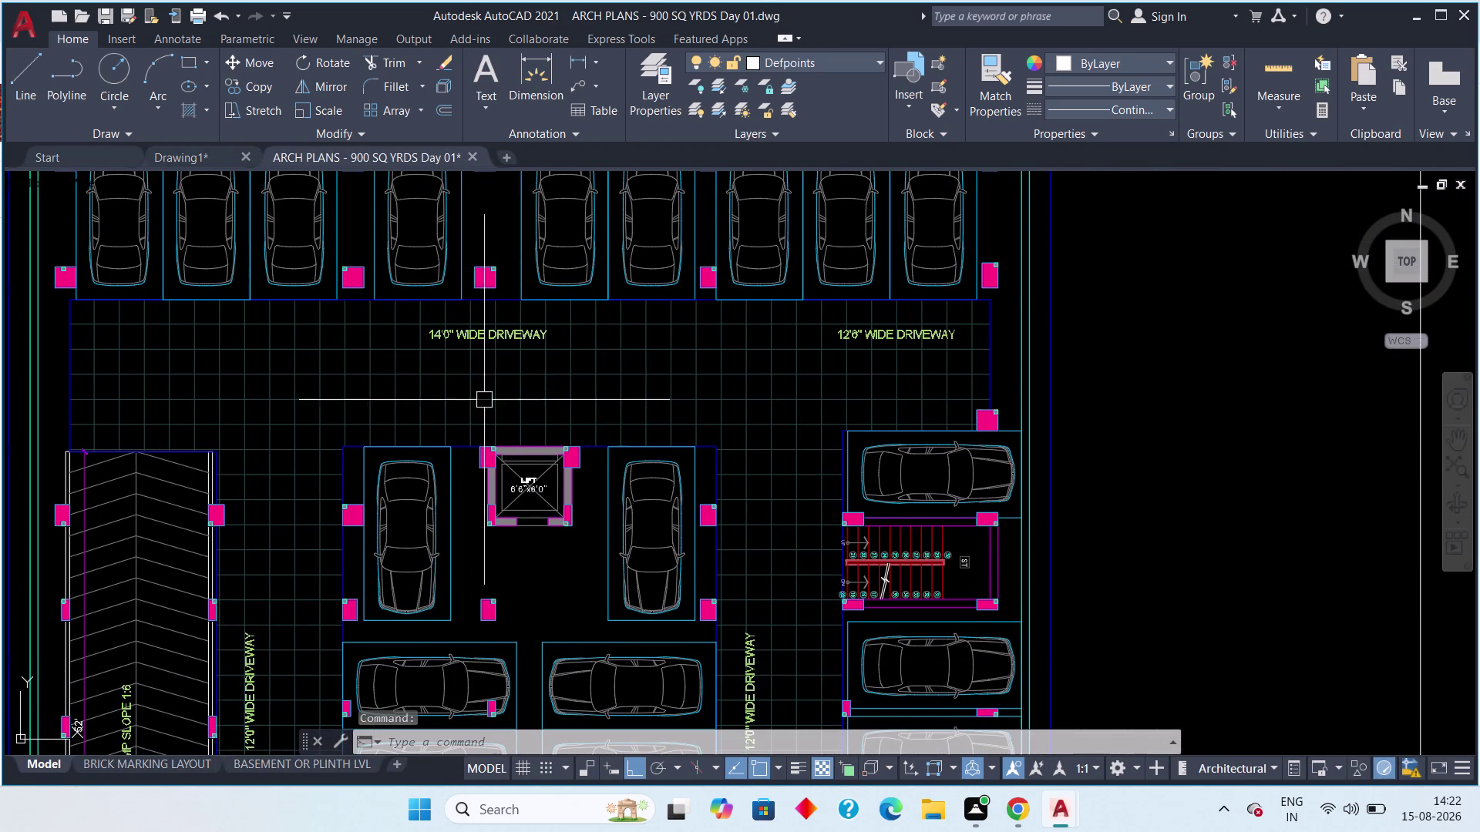
middle_drag(551, 428, 529, 346)
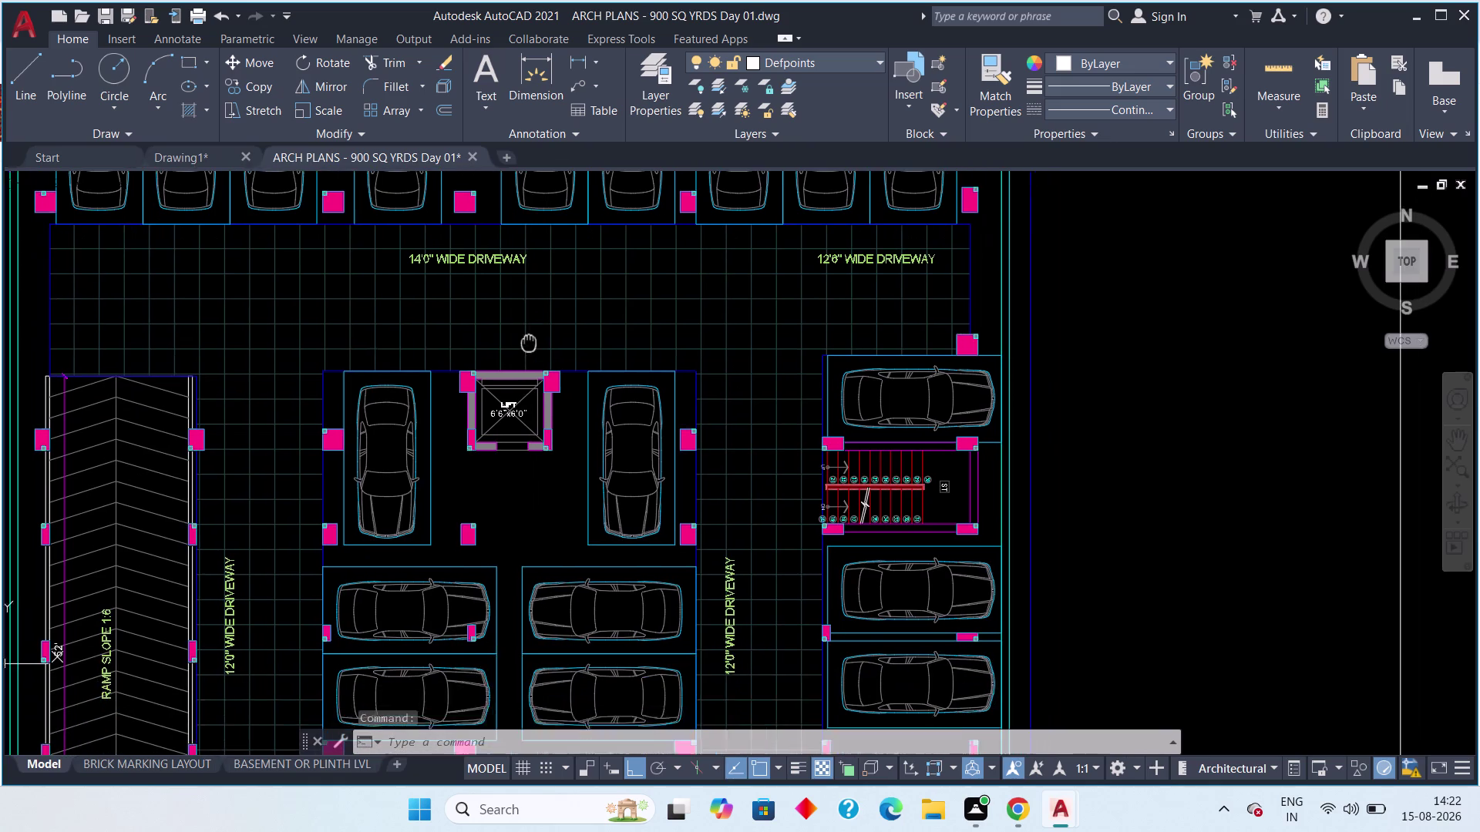
middle_drag(529, 346, 527, 330)
scroll(down, 3)
middle_drag(706, 553, 705, 552)
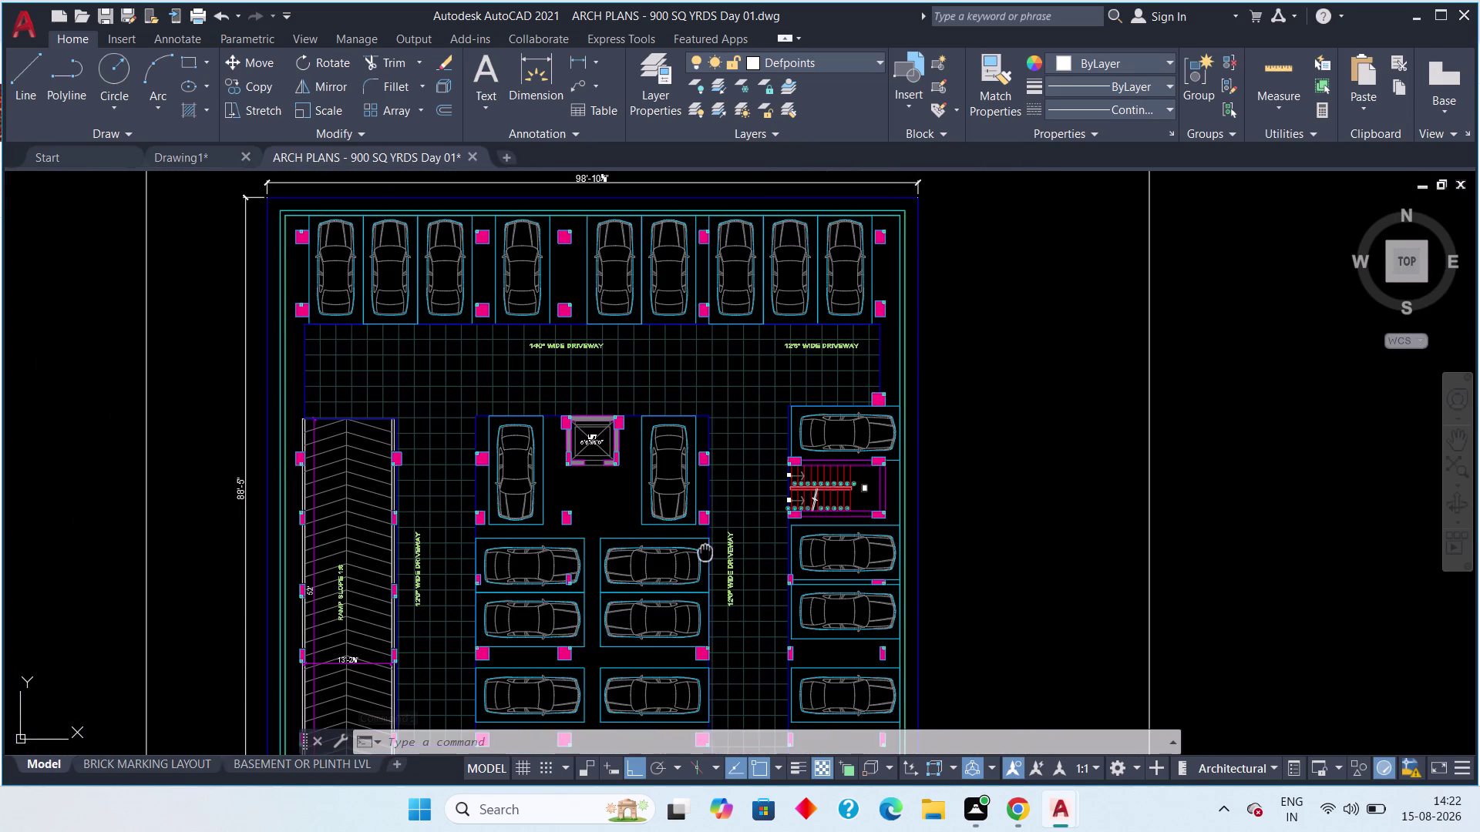
middle_drag(706, 552, 694, 504)
click(173, 152)
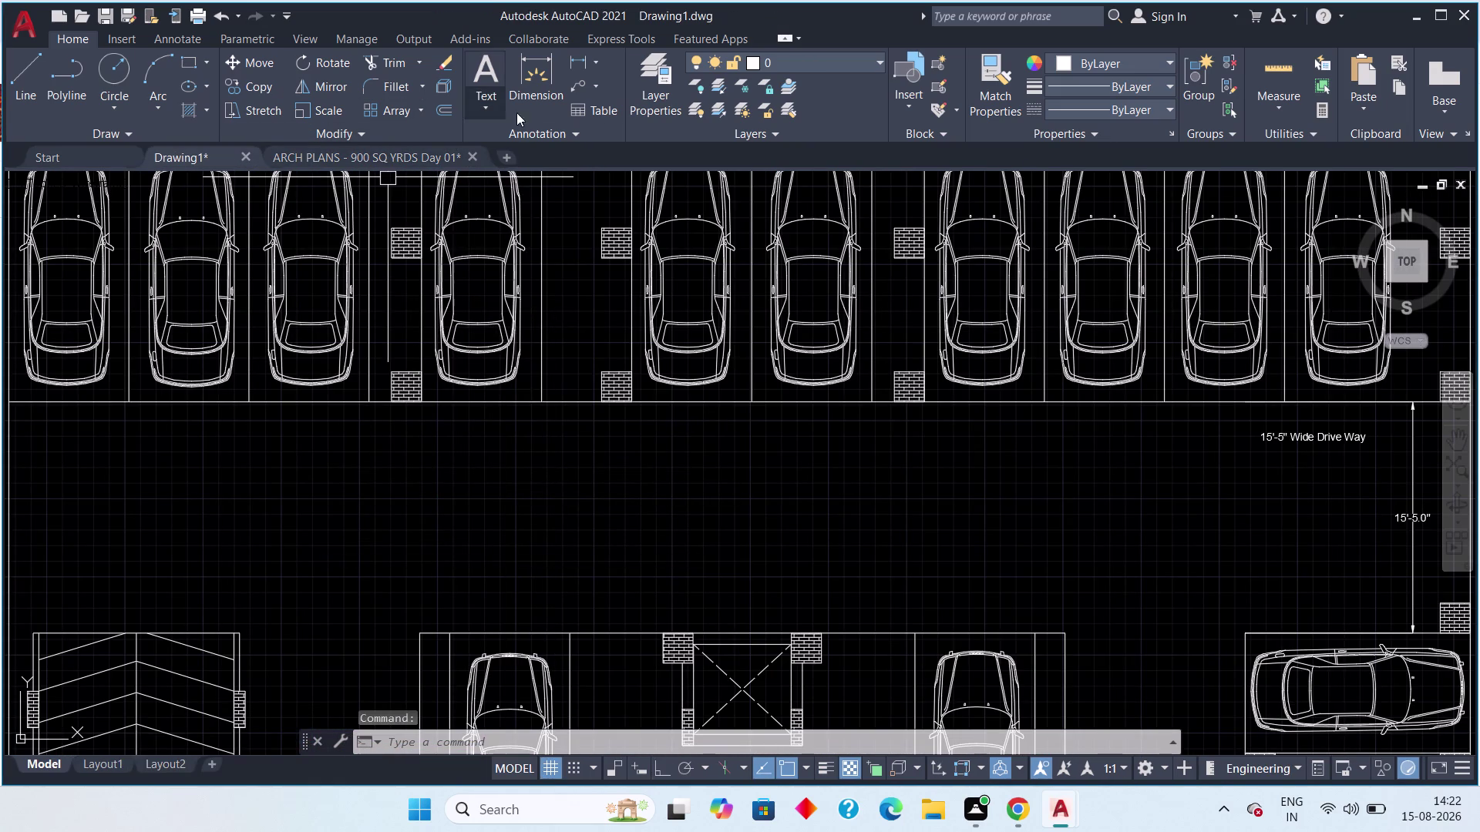
click(575, 69)
click(419, 636)
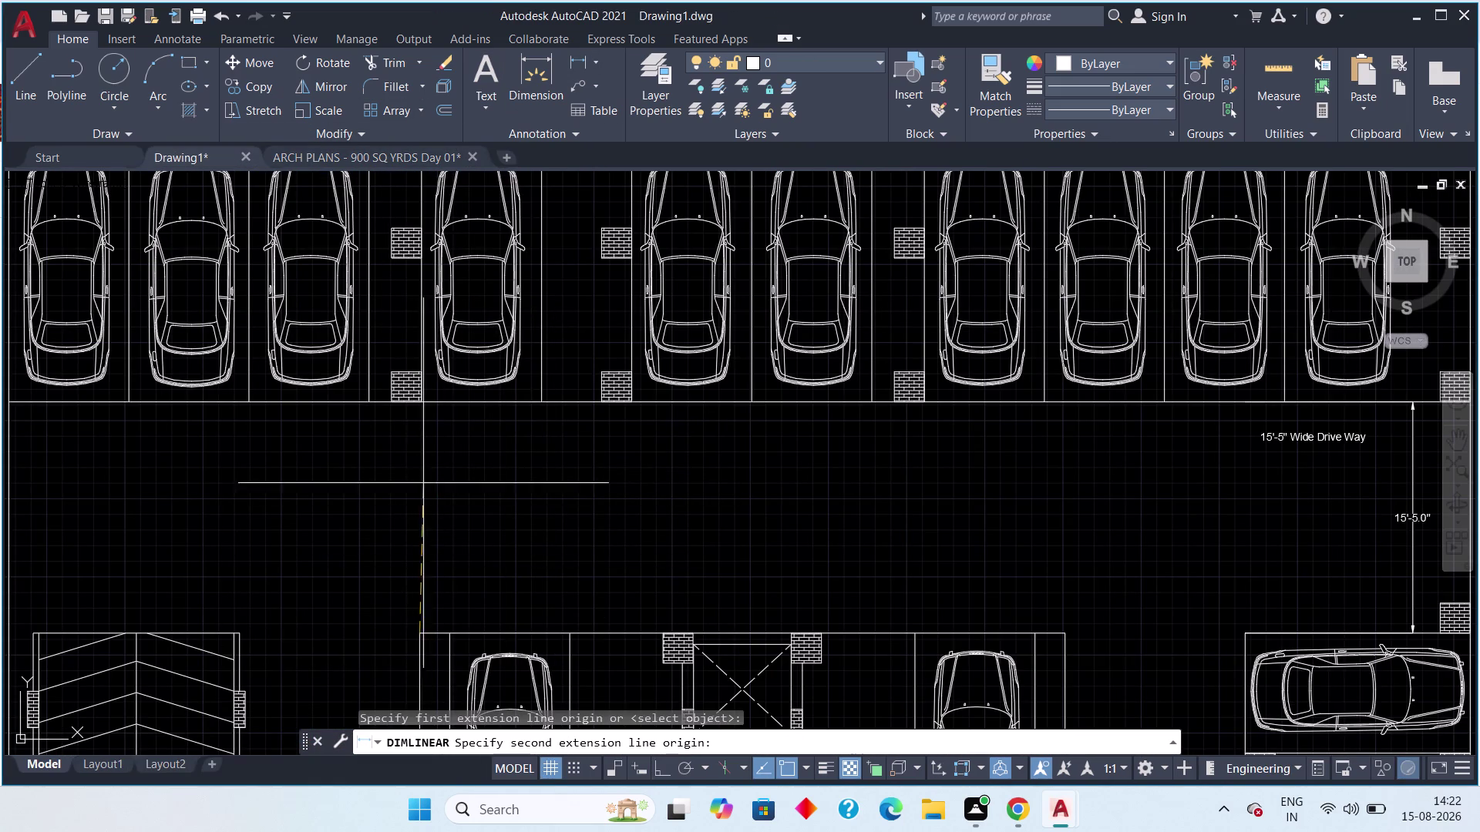
click(421, 397)
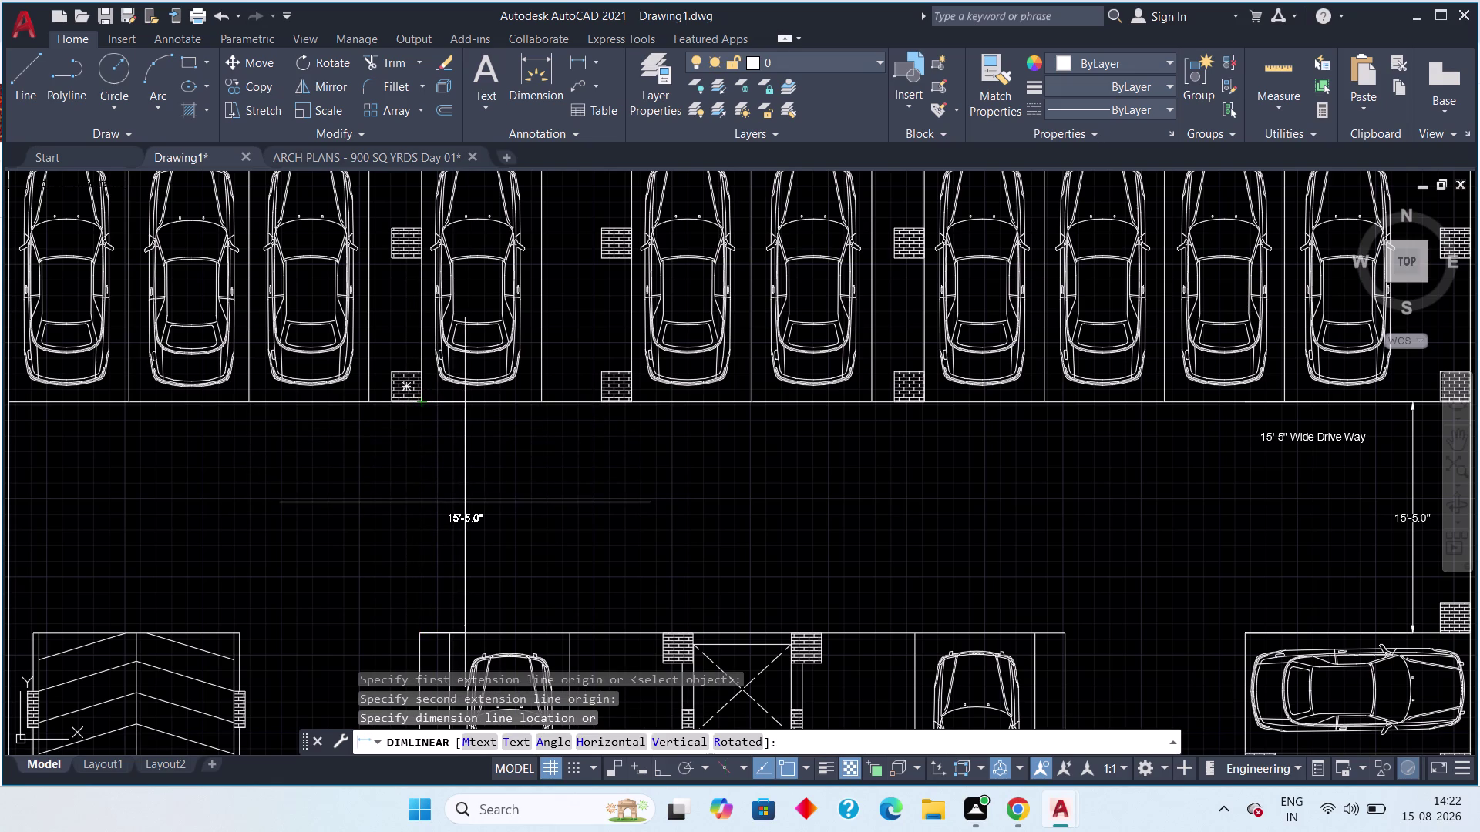
key(Escape)
key(Escape)
Select the 15'-5" Wide Drive Way label.
scroll(up, 3)
scroll(down, 3)
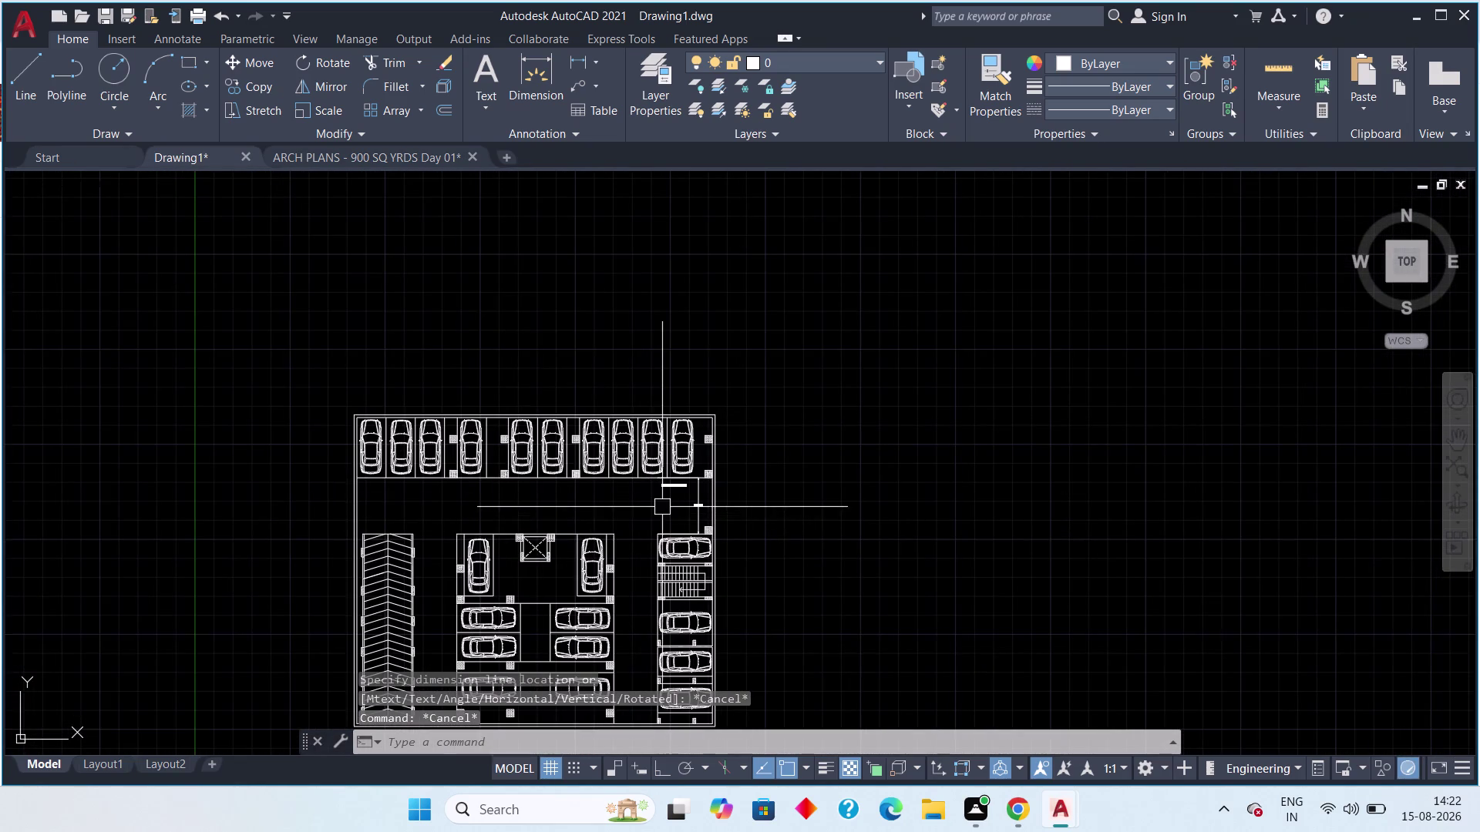
scroll(up, 3)
click(635, 473)
click(684, 485)
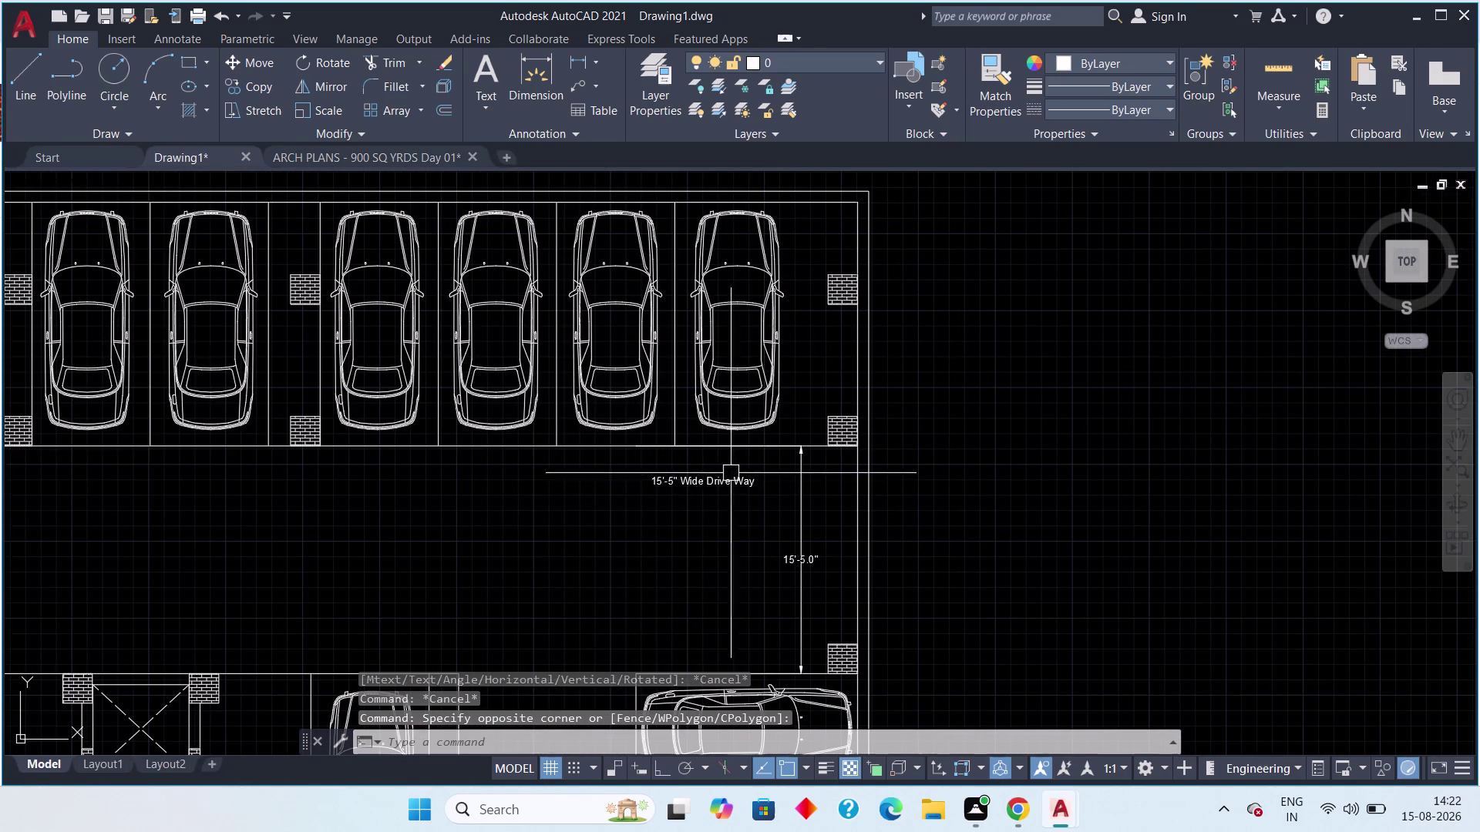
drag(735, 470, 726, 478)
drag(695, 498, 695, 507)
Copy the label with Ortho on to the upper driveway's left end.
key(c)
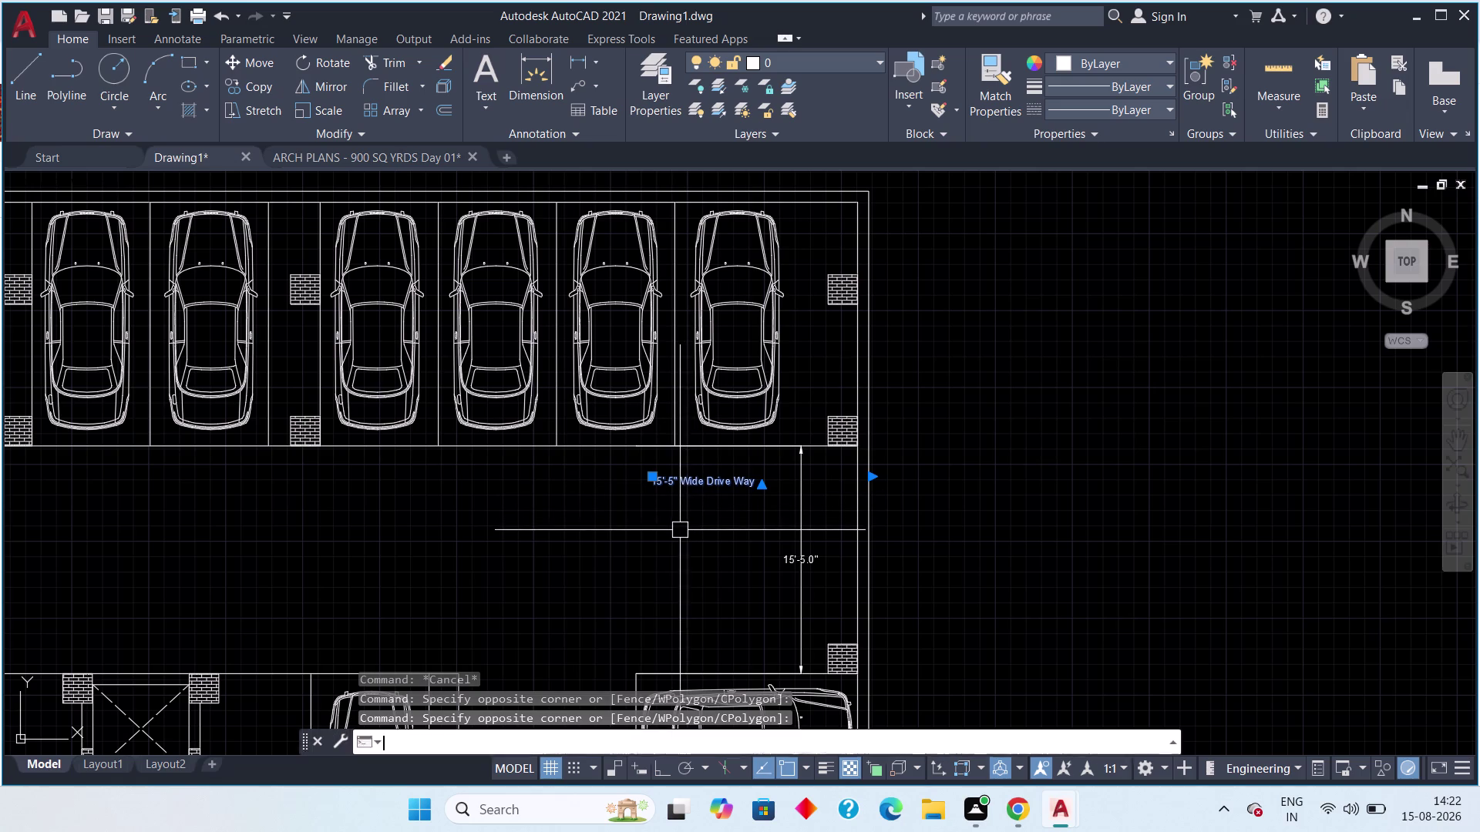
text(o)
key(space)
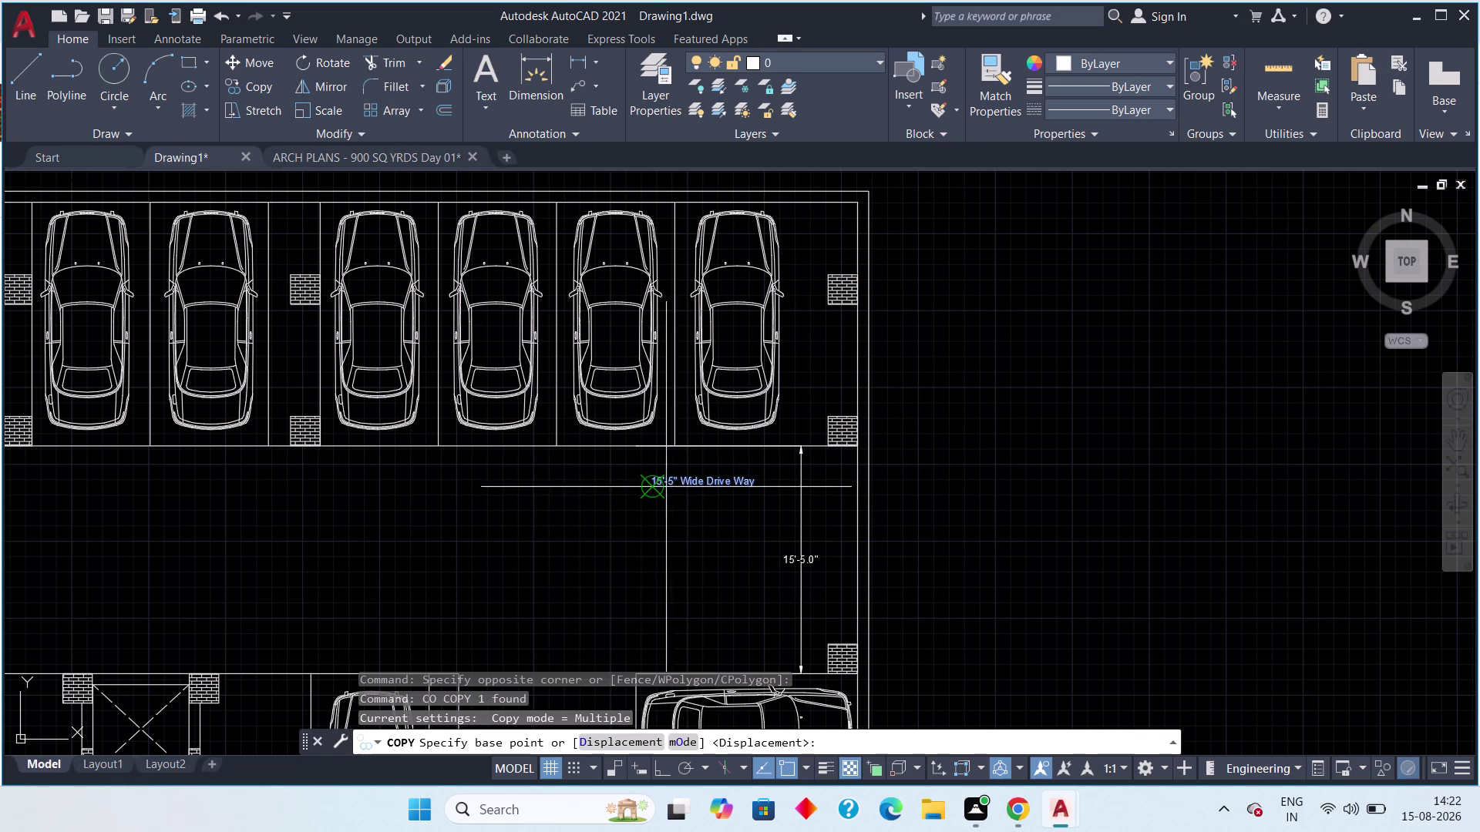
click(654, 485)
middle_drag(510, 501, 982, 546)
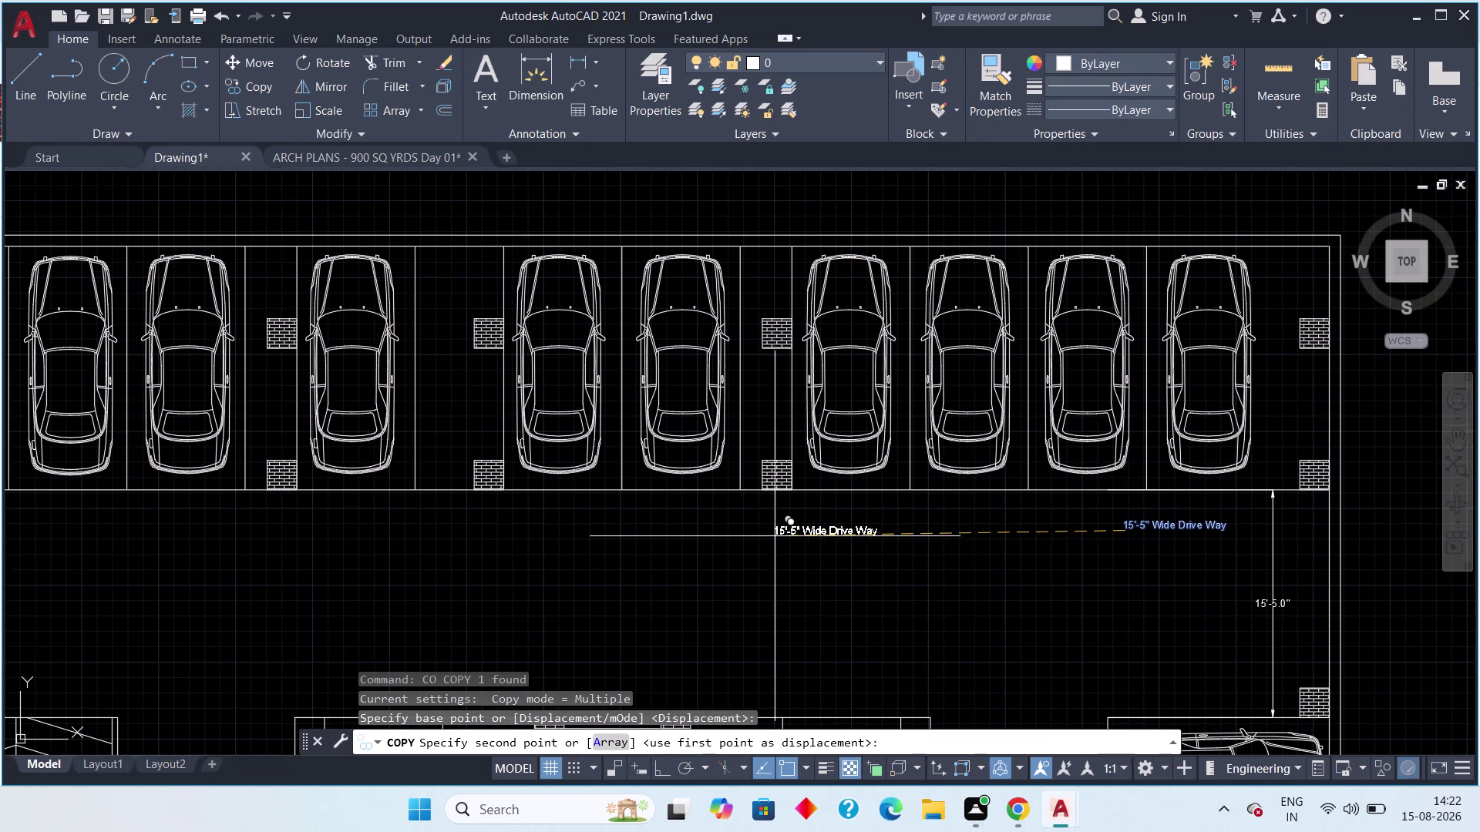
key(F8)
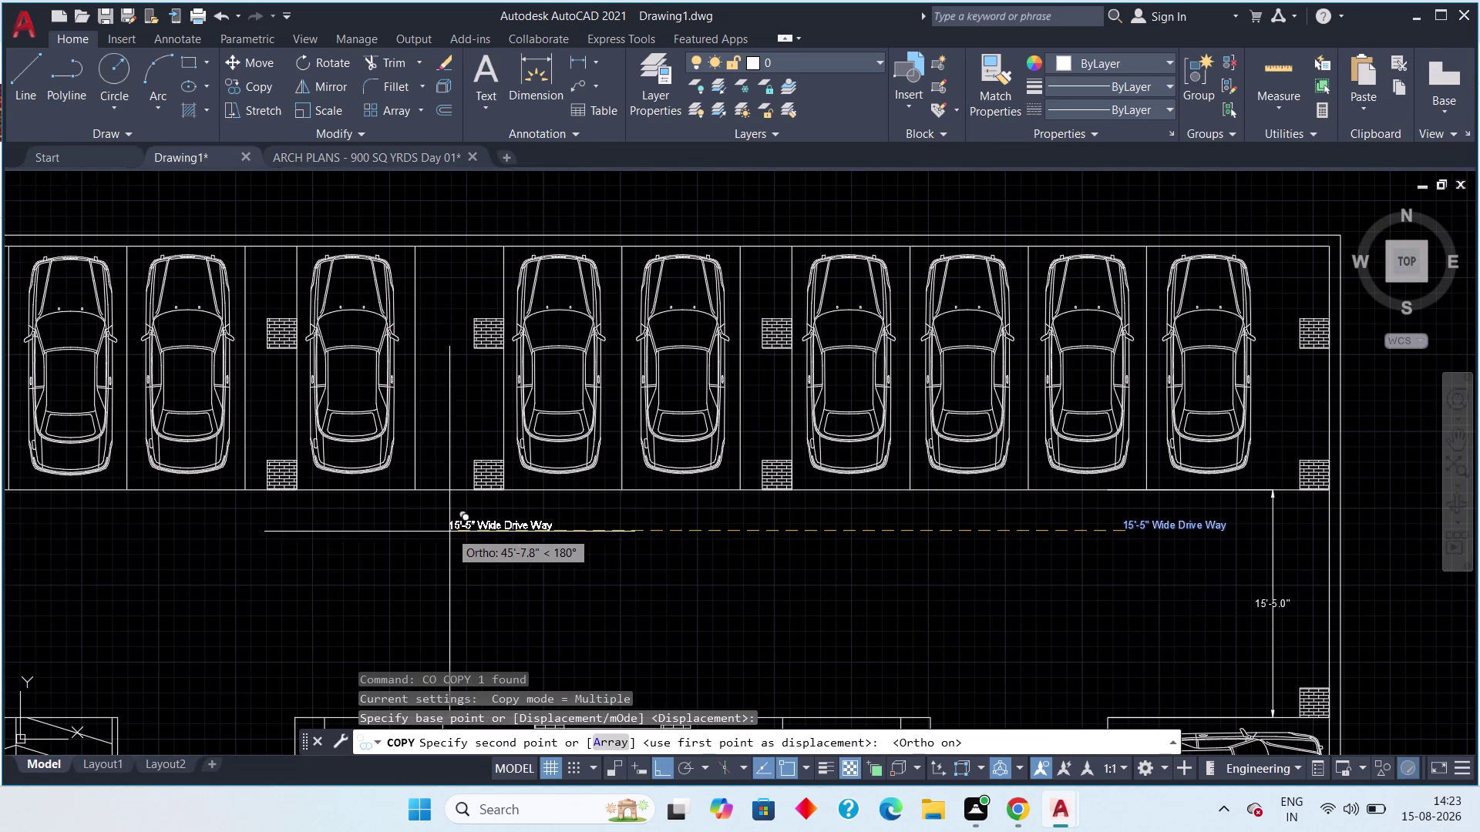
middle_drag(436, 531, 784, 534)
scroll(down, 3)
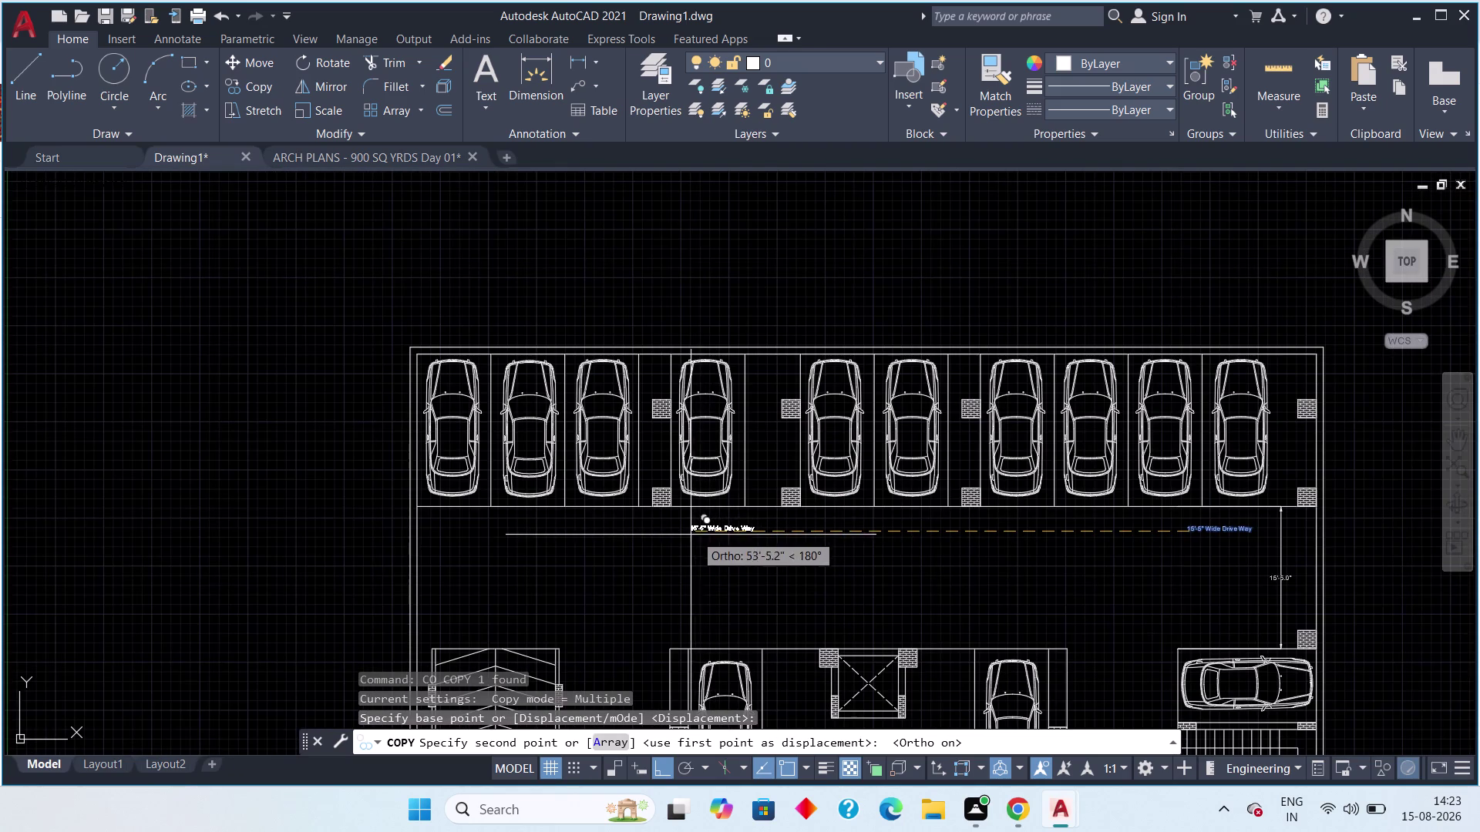
click(640, 533)
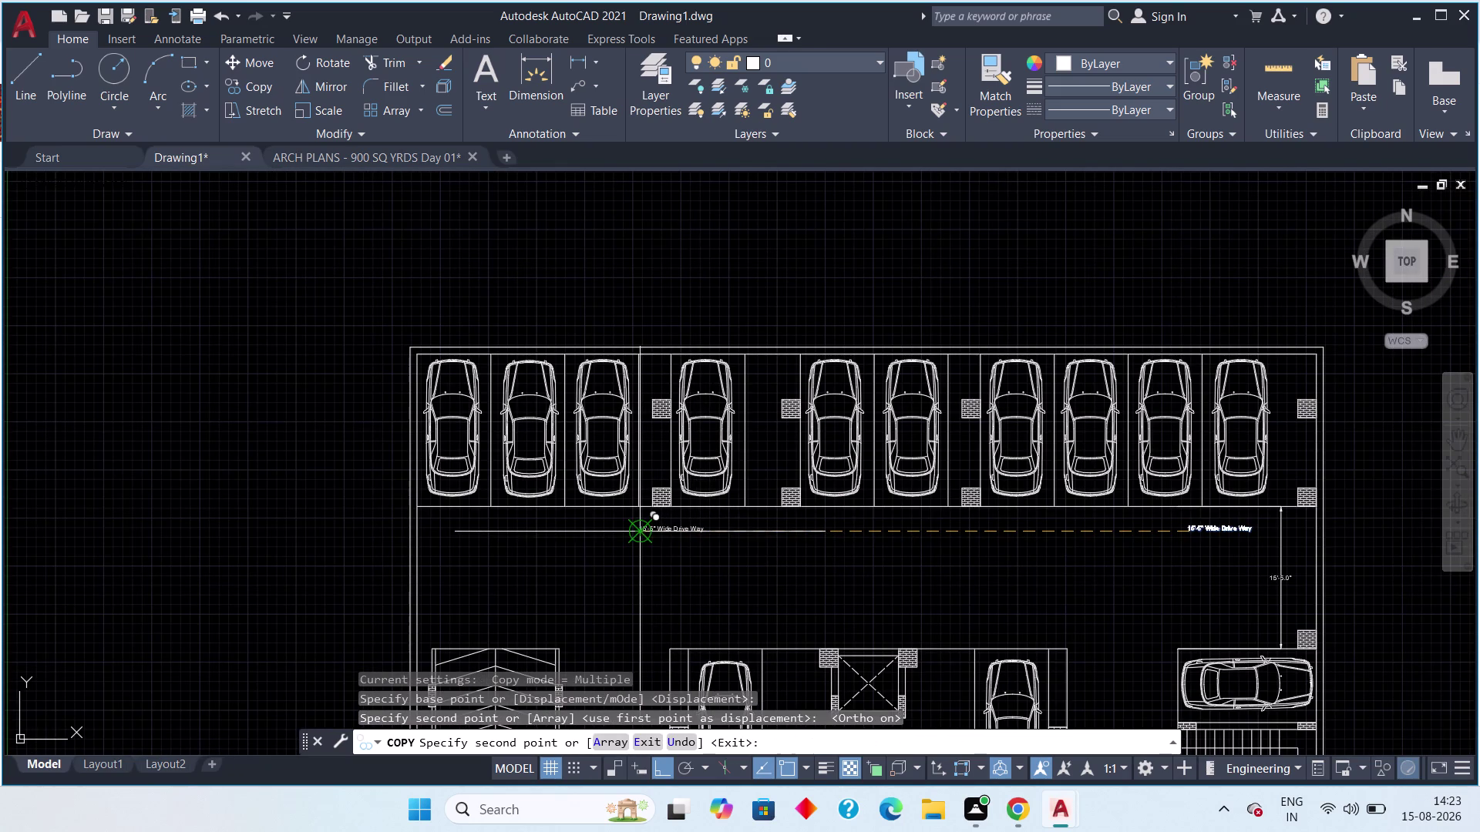
key(Escape)
key(Escape)
scroll(down, 3)
Select the 15'-5" Wide Drive Way label and start a CO copy from a base point.
middle_drag(681, 590, 688, 542)
scroll(up, 3)
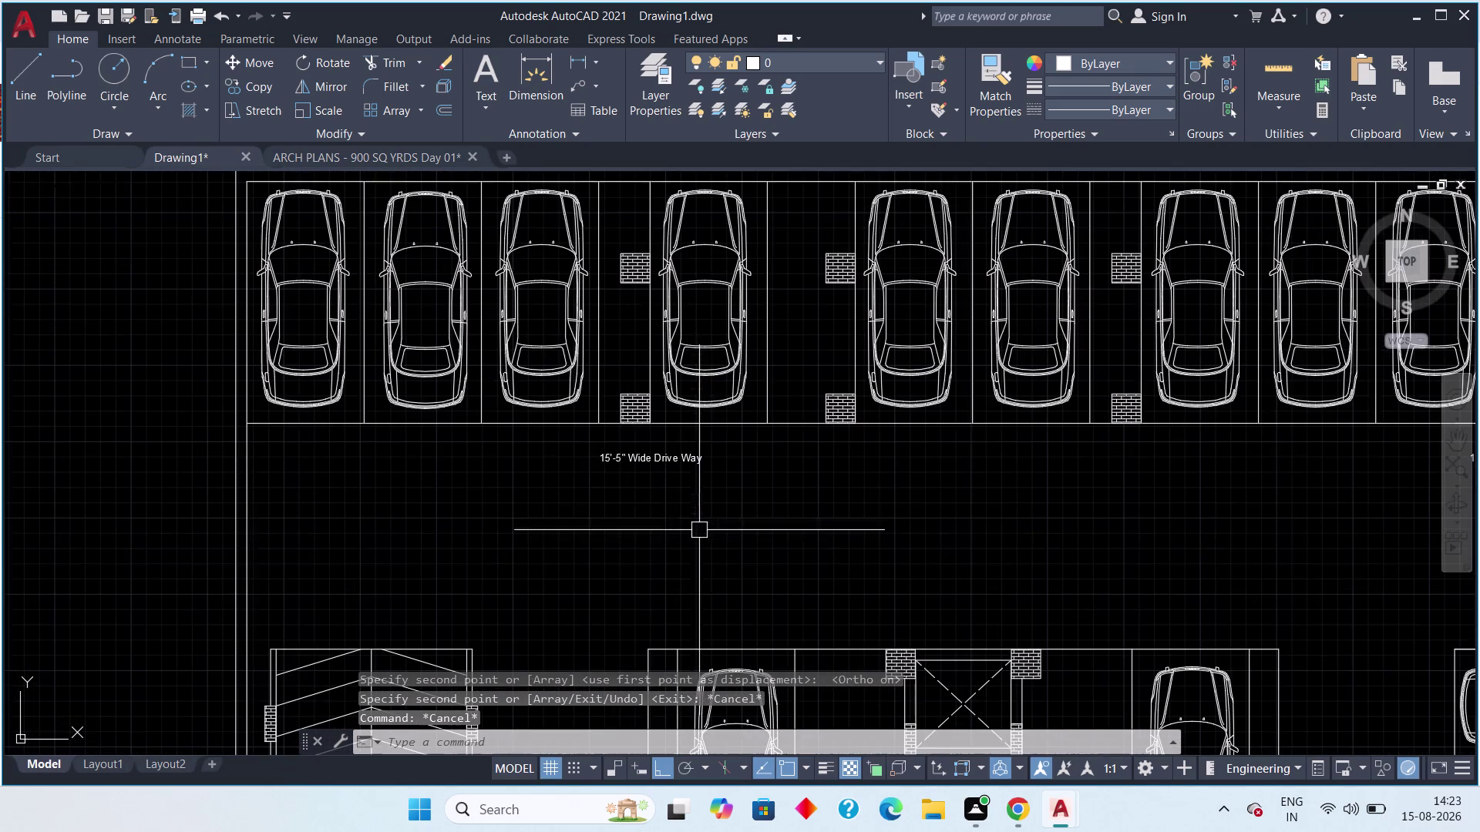
drag(720, 444, 667, 478)
drag(654, 488, 654, 495)
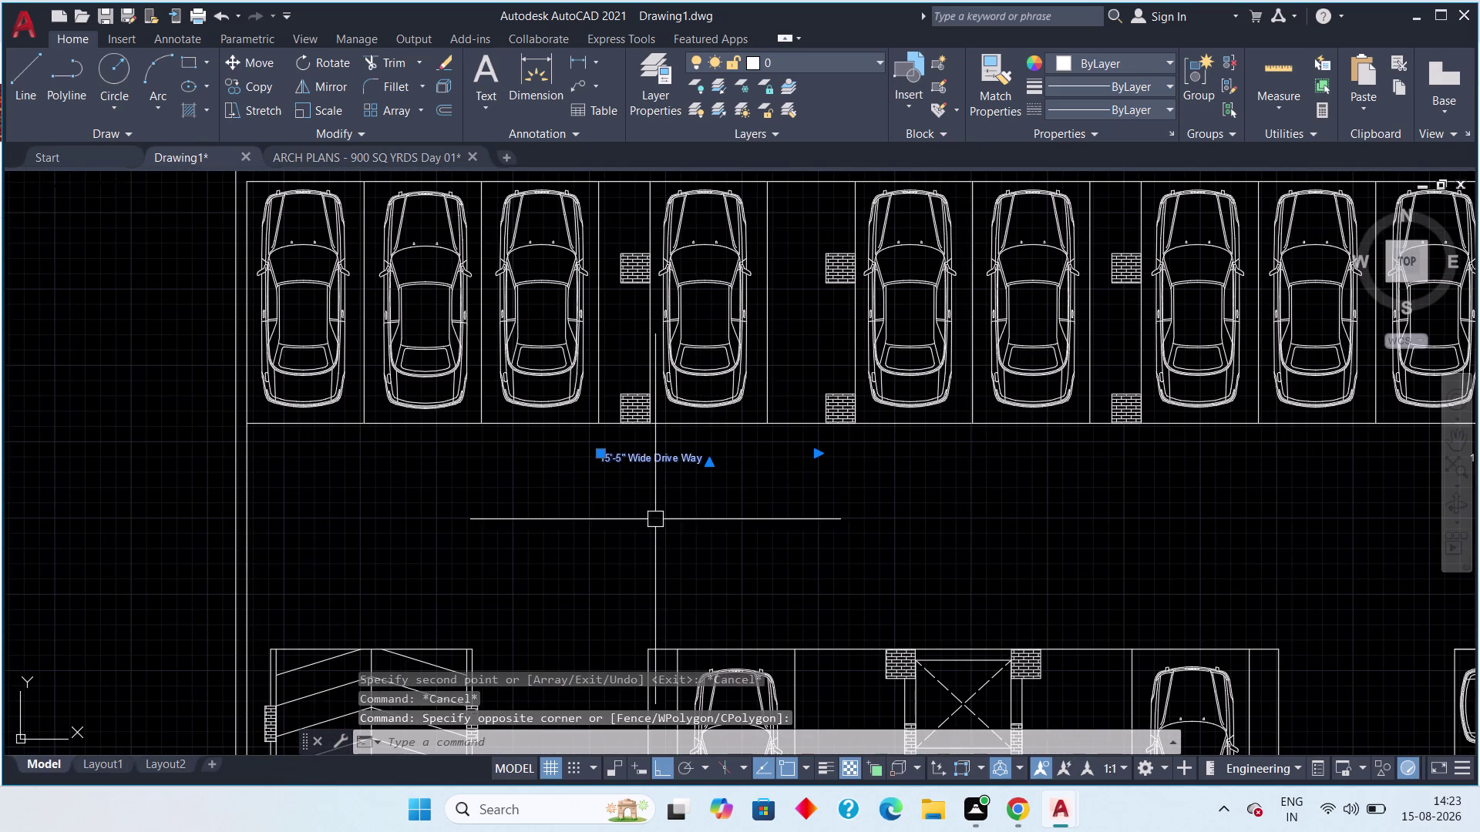
key(c)
key(o)
key(space)
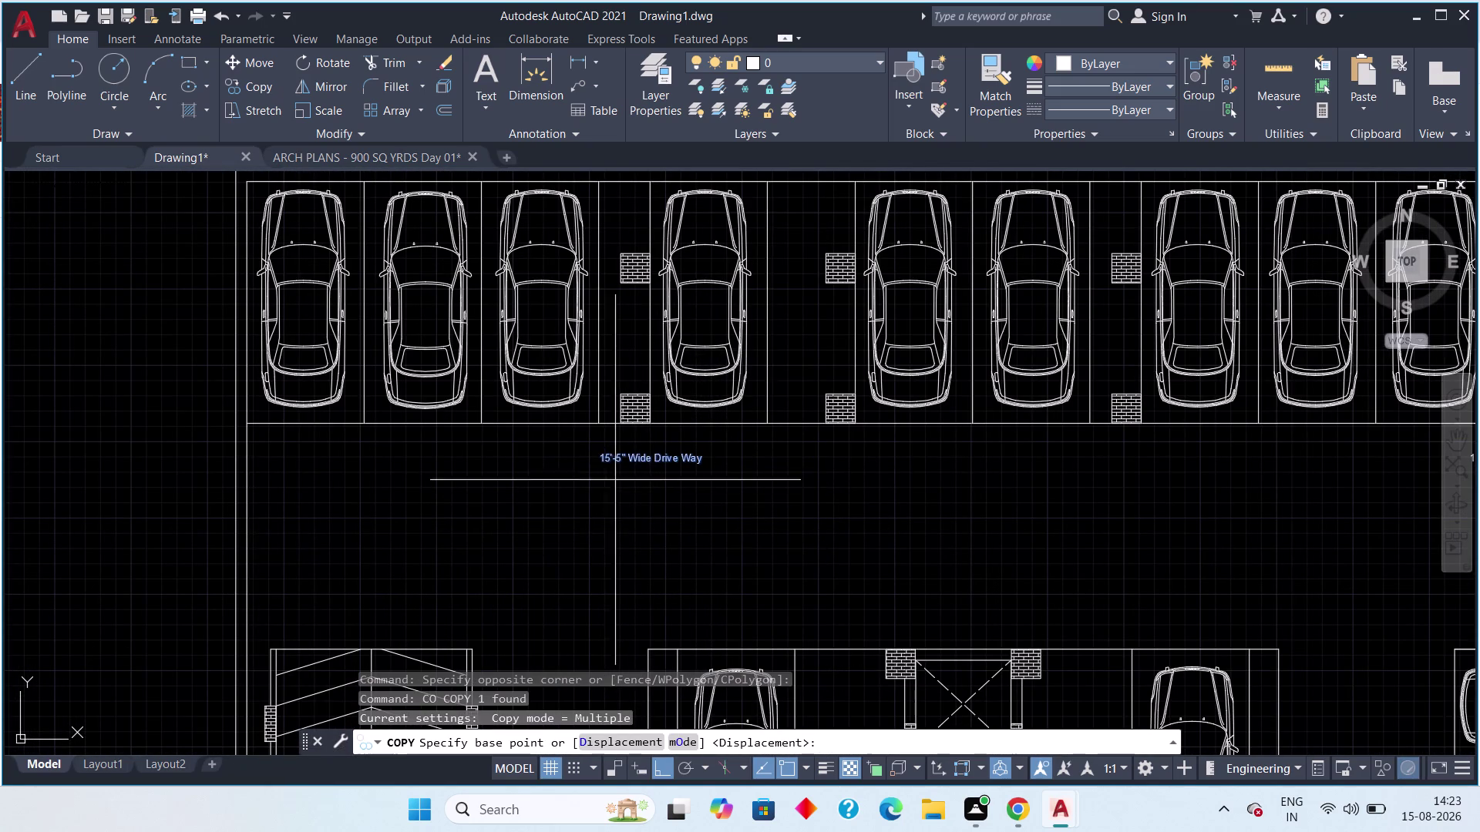
click(620, 455)
With Ortho off, place the label copy beside the ramp near the central bays.
middle_drag(607, 562, 576, 529)
scroll(down, 3)
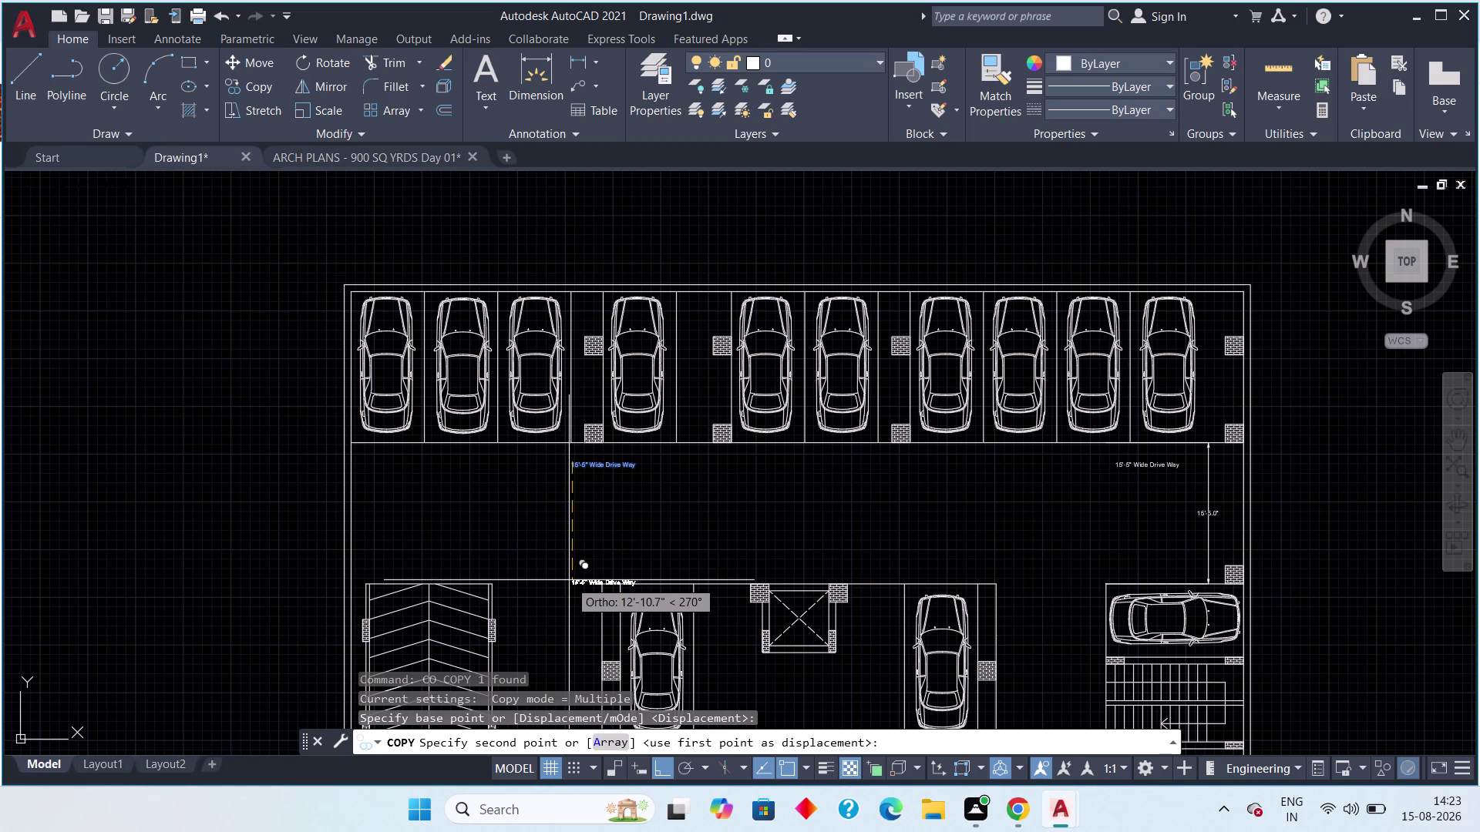
middle_drag(535, 552, 533, 550)
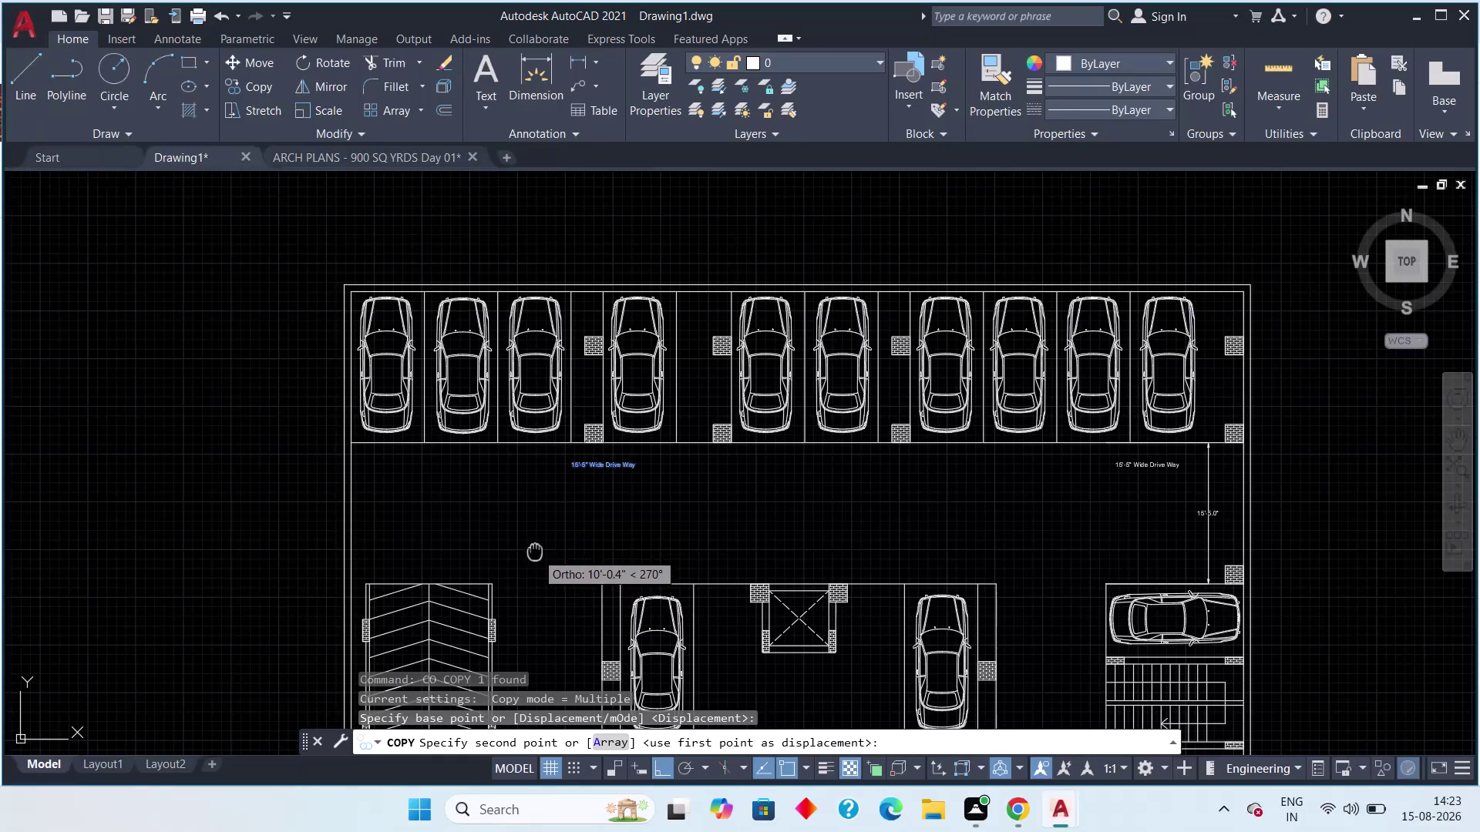
middle_drag(534, 549, 493, 574)
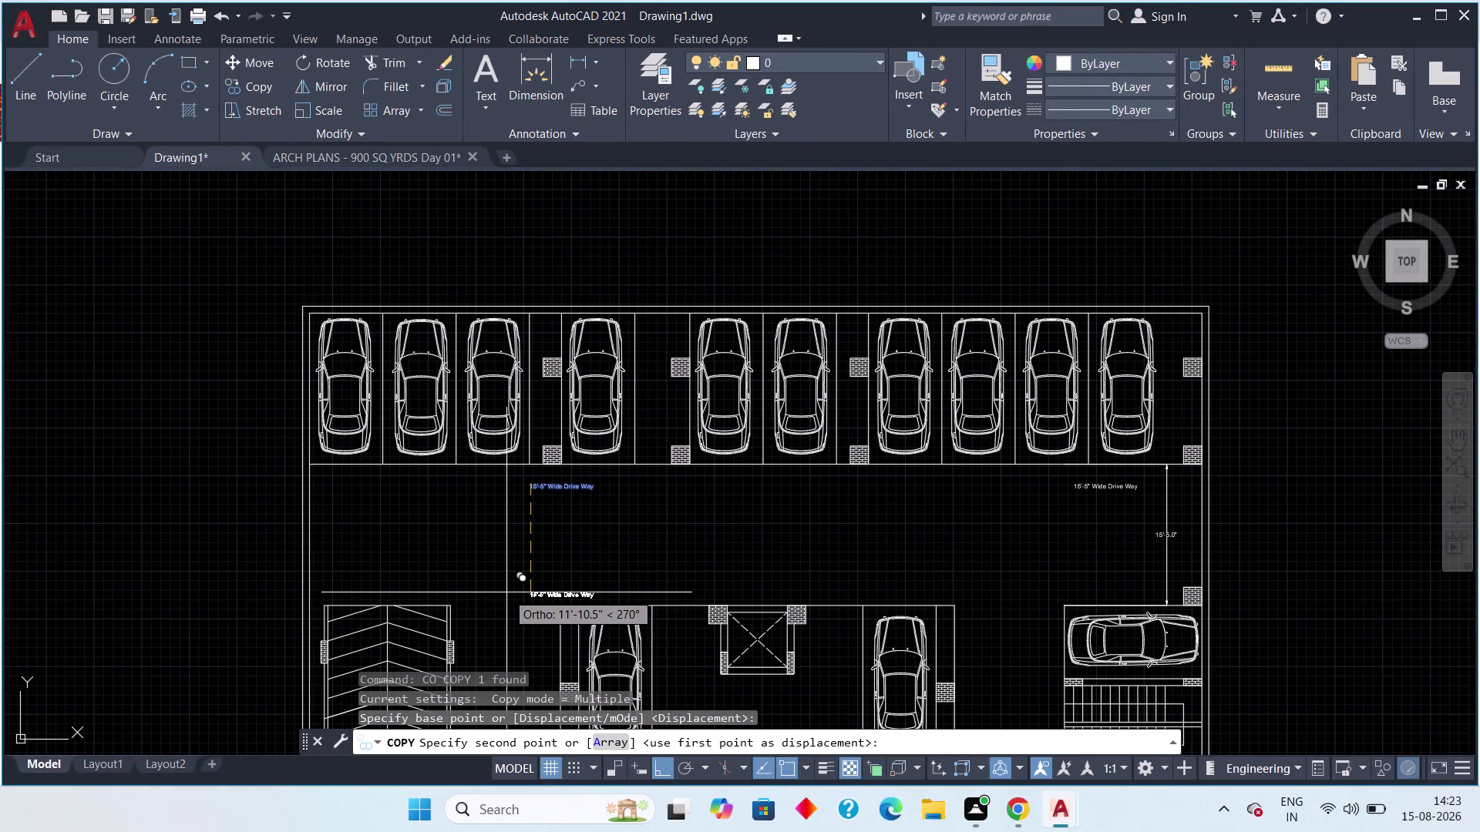
middle_drag(493, 608, 471, 454)
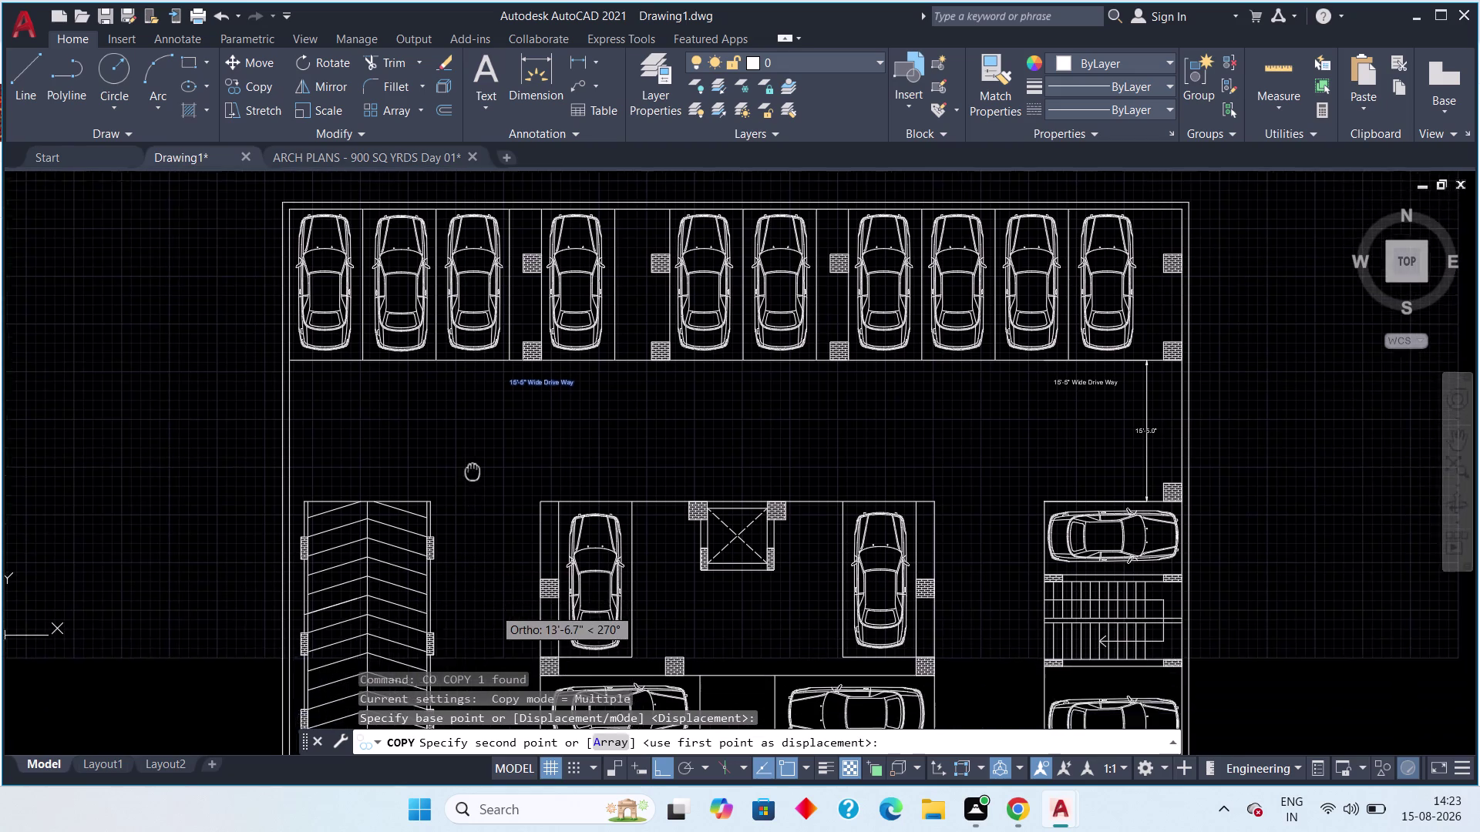
middle_drag(471, 455, 465, 327)
scroll(down, 3)
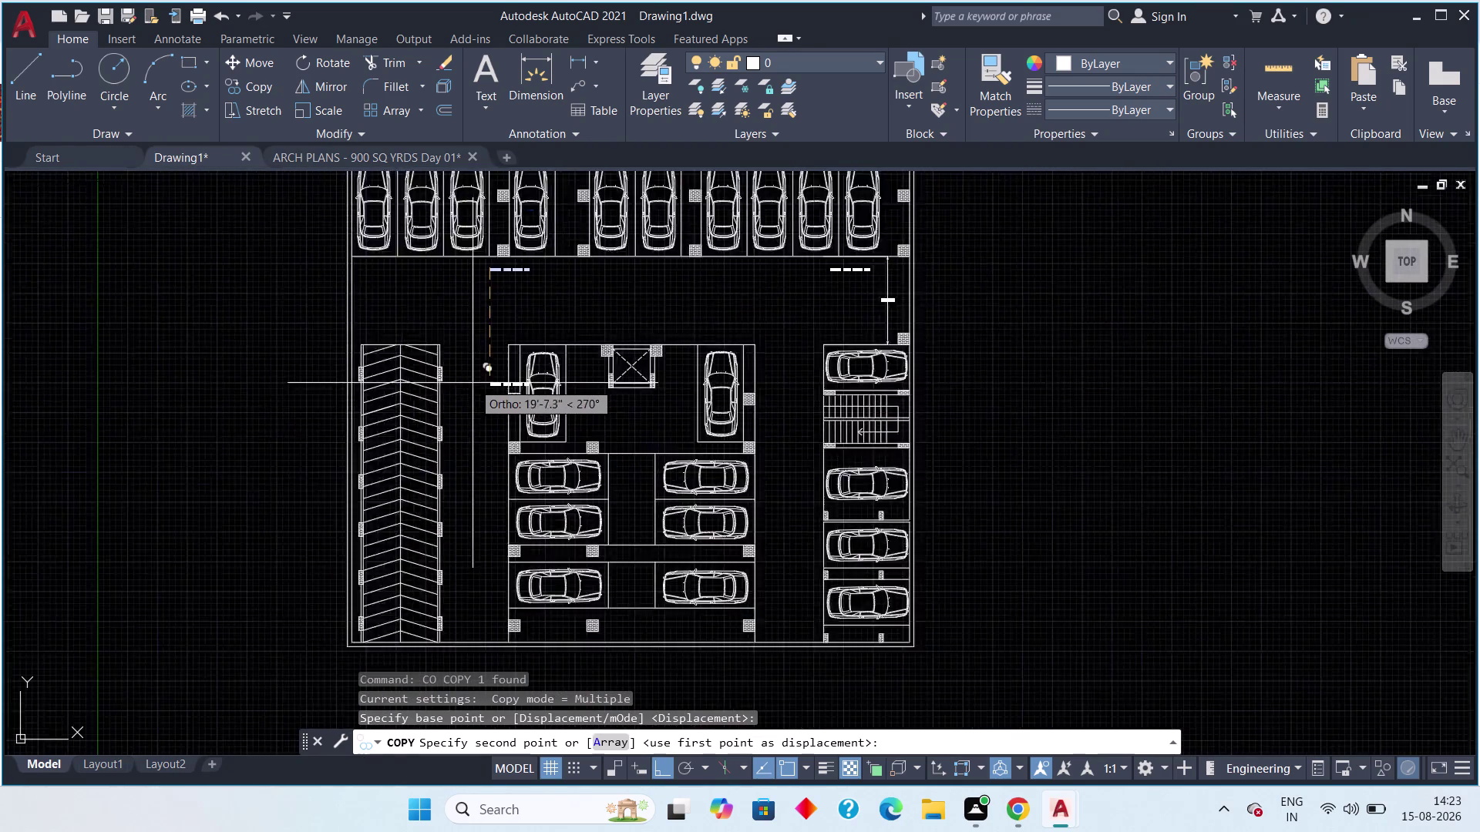
scroll(down, 3)
scroll(up, 3)
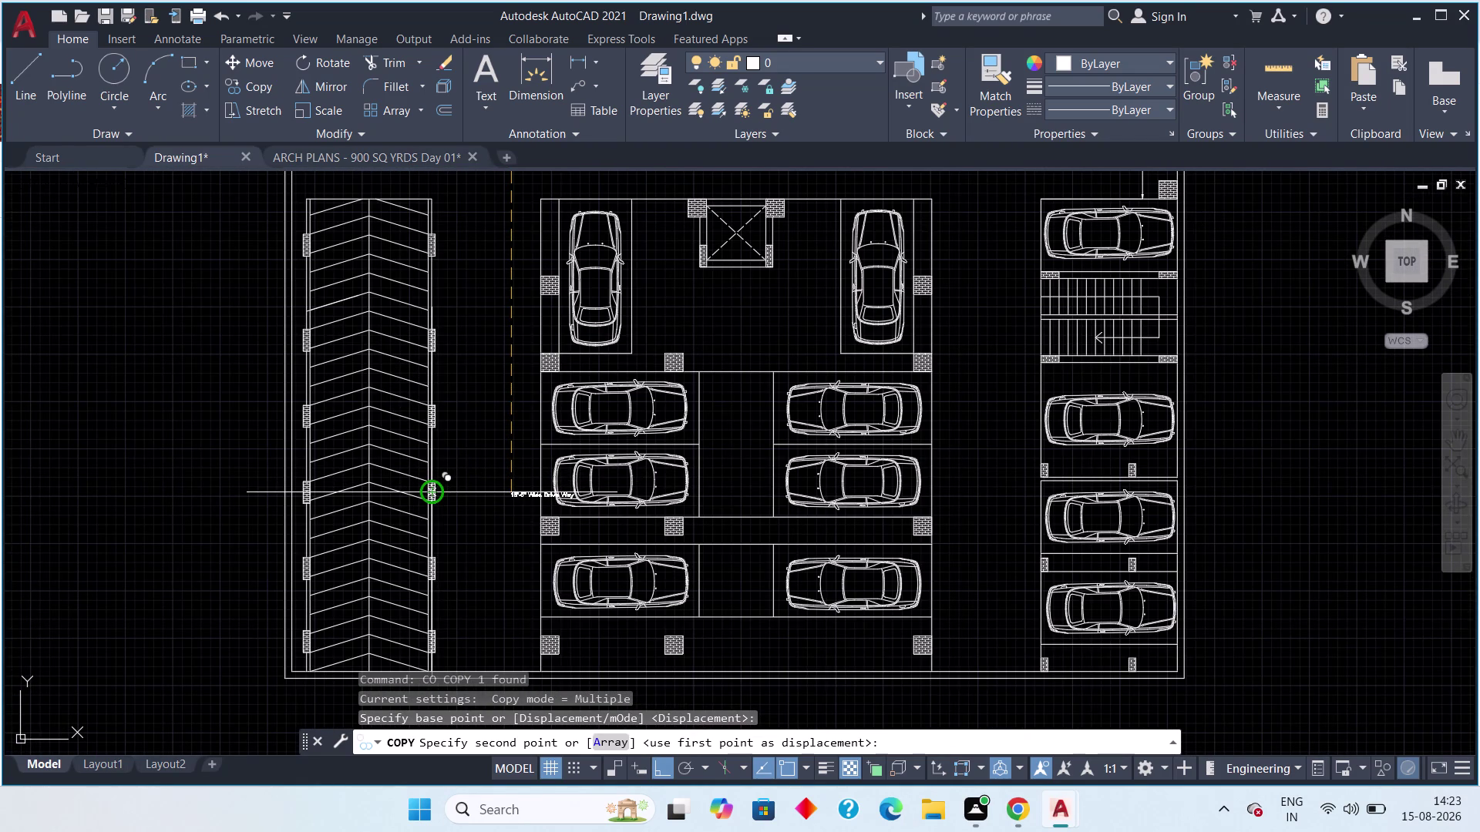
key(F8)
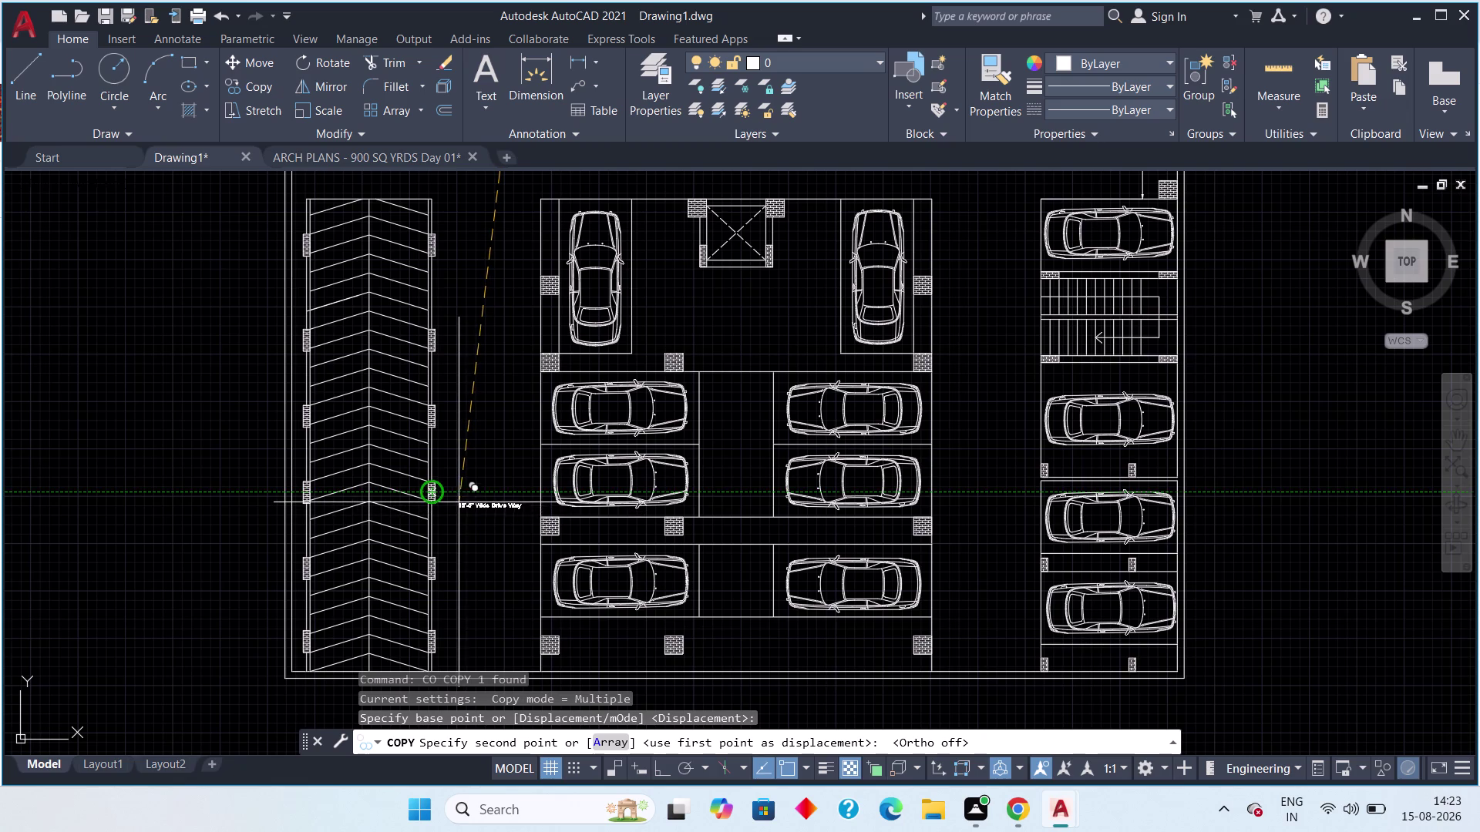
click(459, 501)
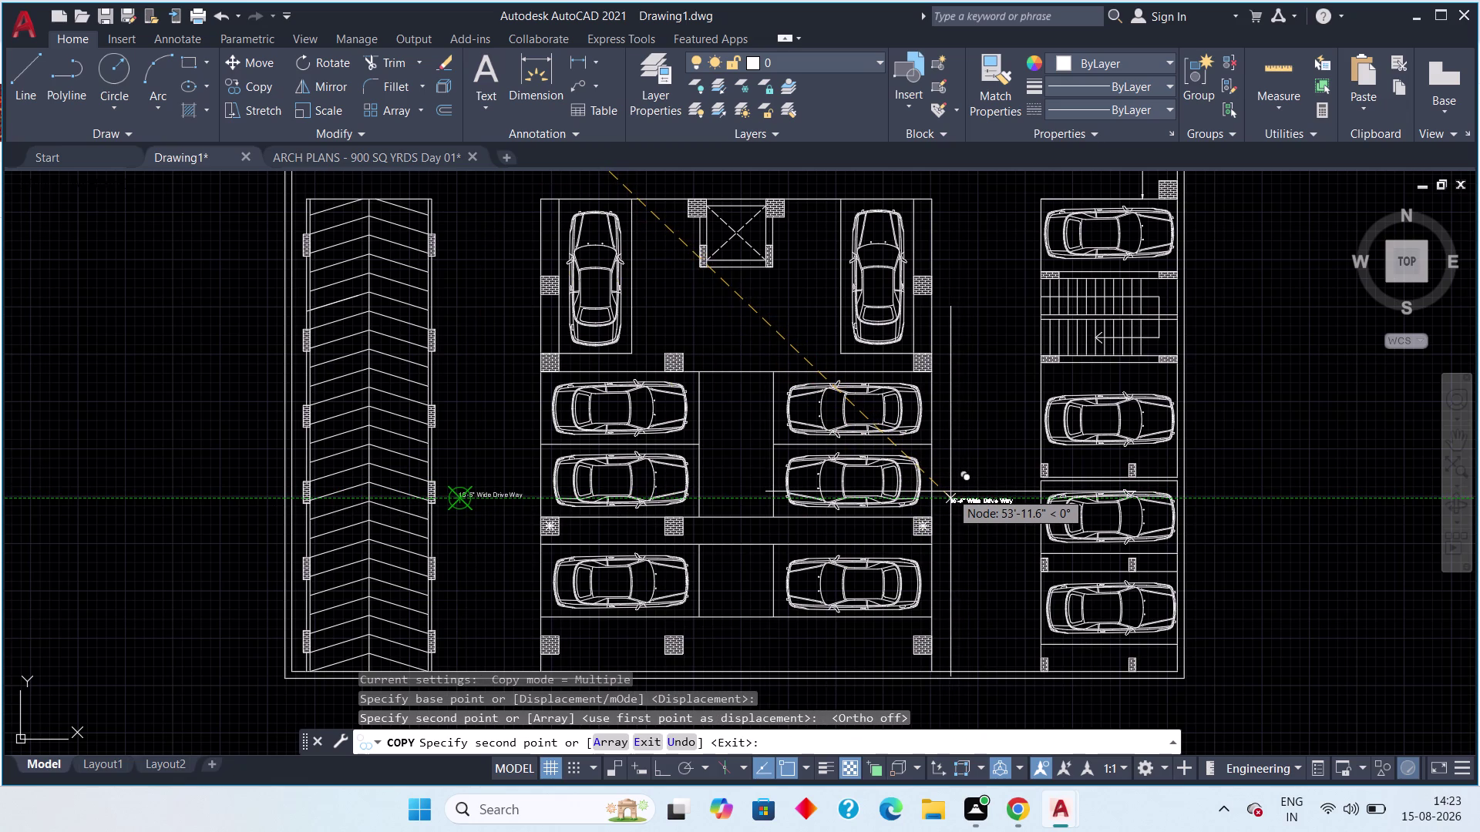
key(Escape)
key(Escape)
scroll(up, 3)
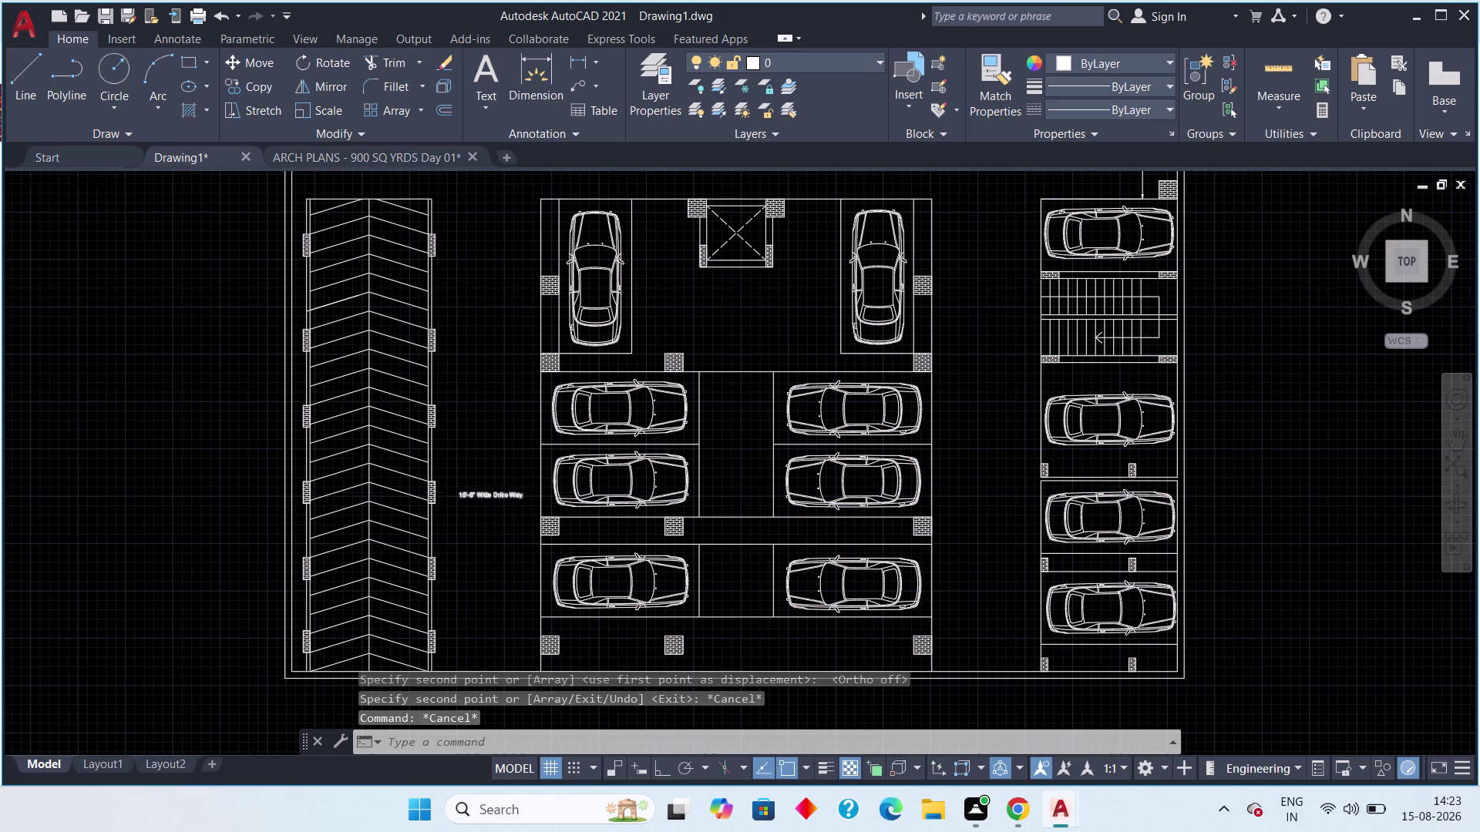
scroll(up, 3)
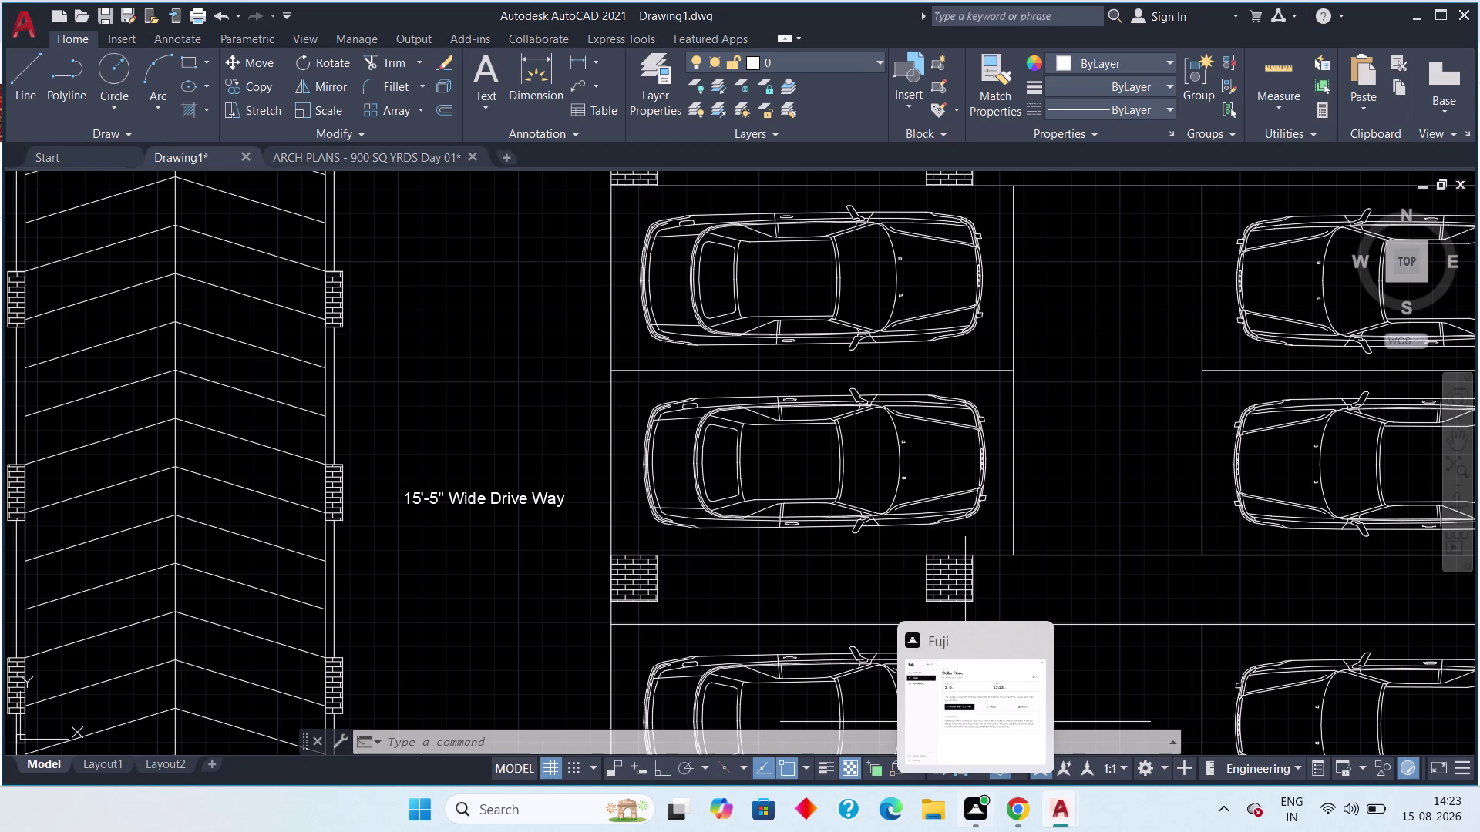
click(578, 57)
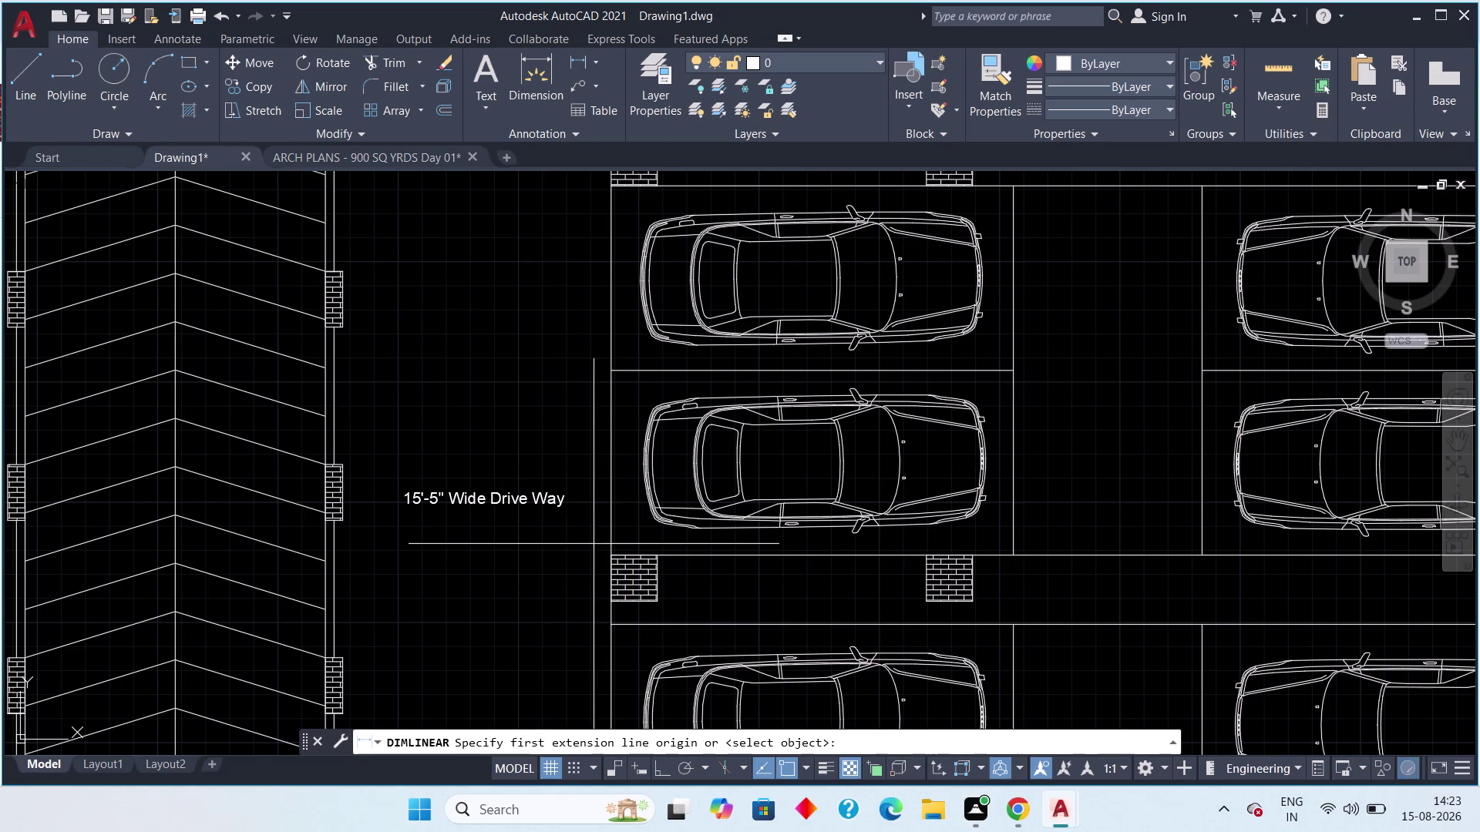
scroll(up, 3)
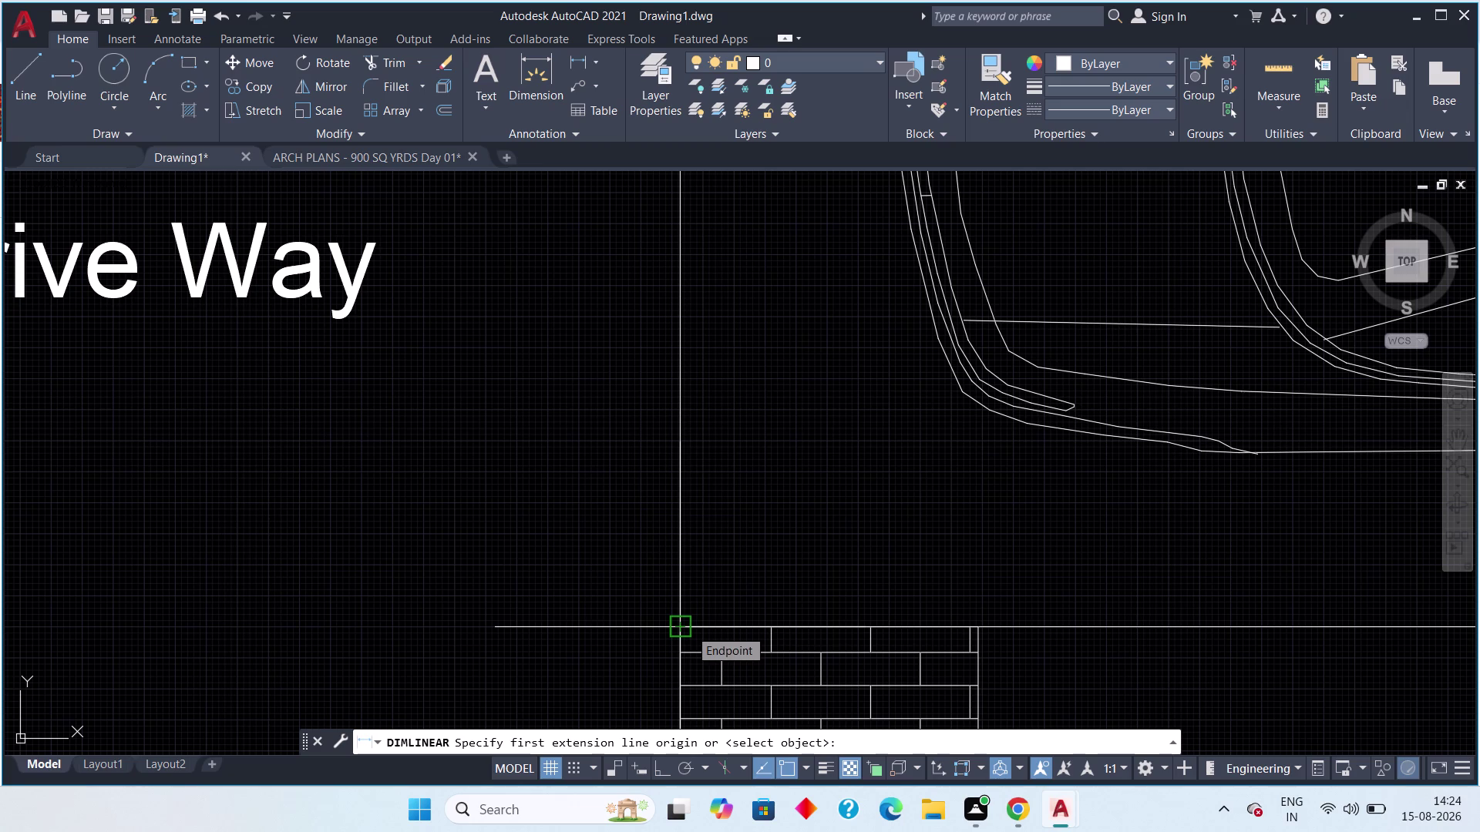
click(689, 629)
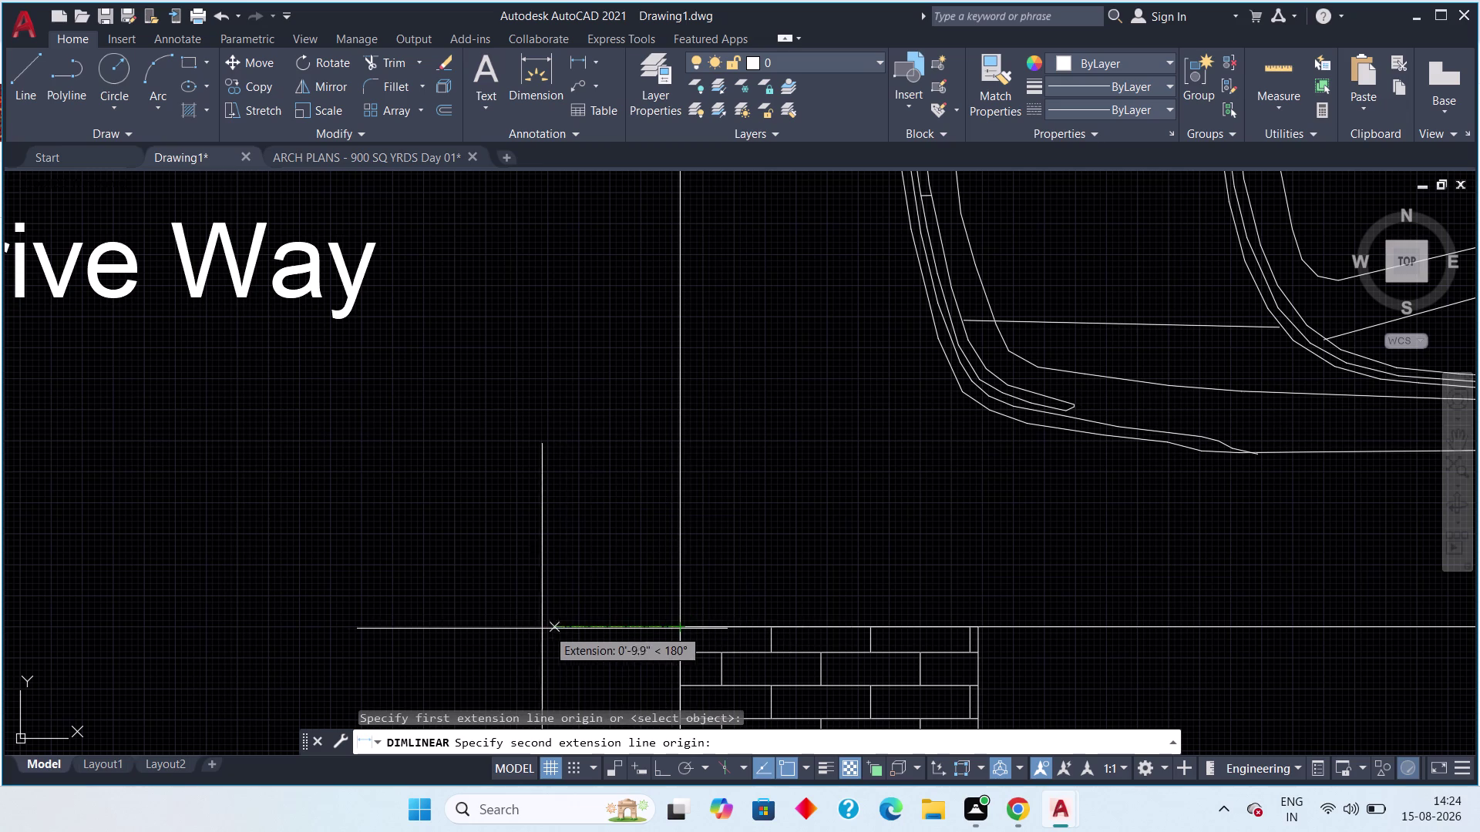
middle_drag(530, 629, 832, 632)
scroll(down, 3)
middle_drag(650, 638, 824, 608)
scroll(down, 3)
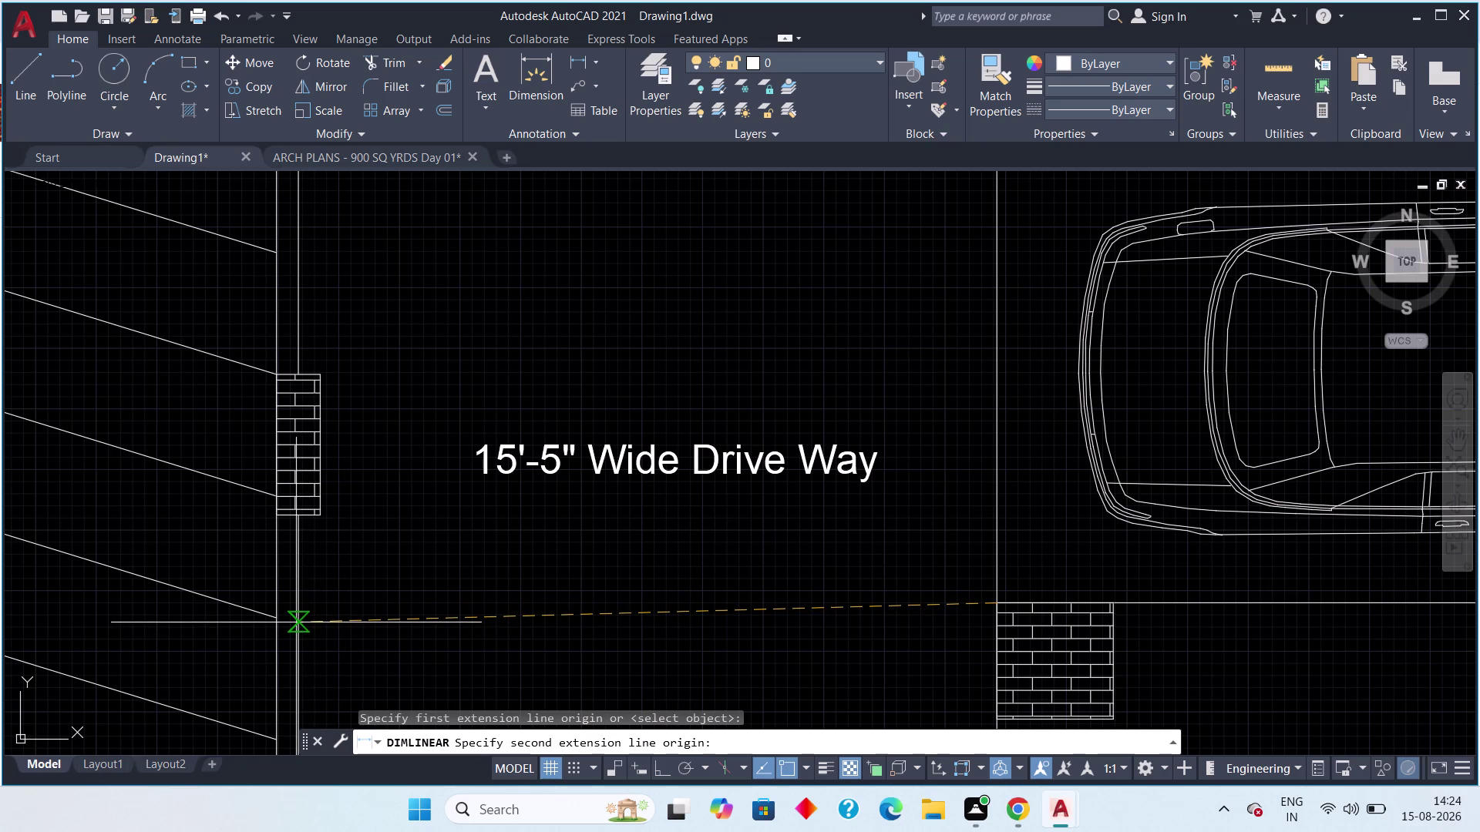
click(297, 603)
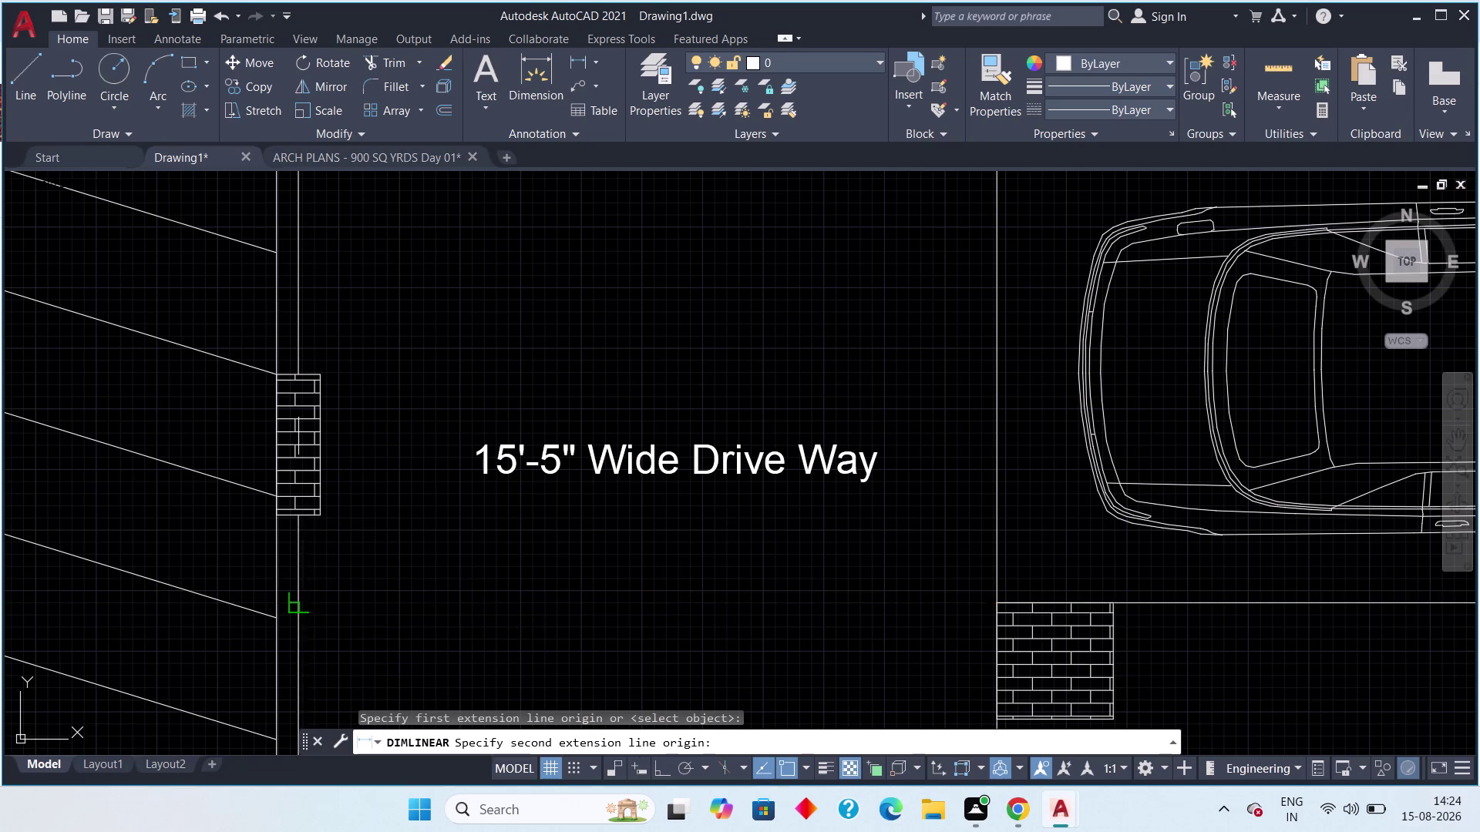
scroll(down, 3)
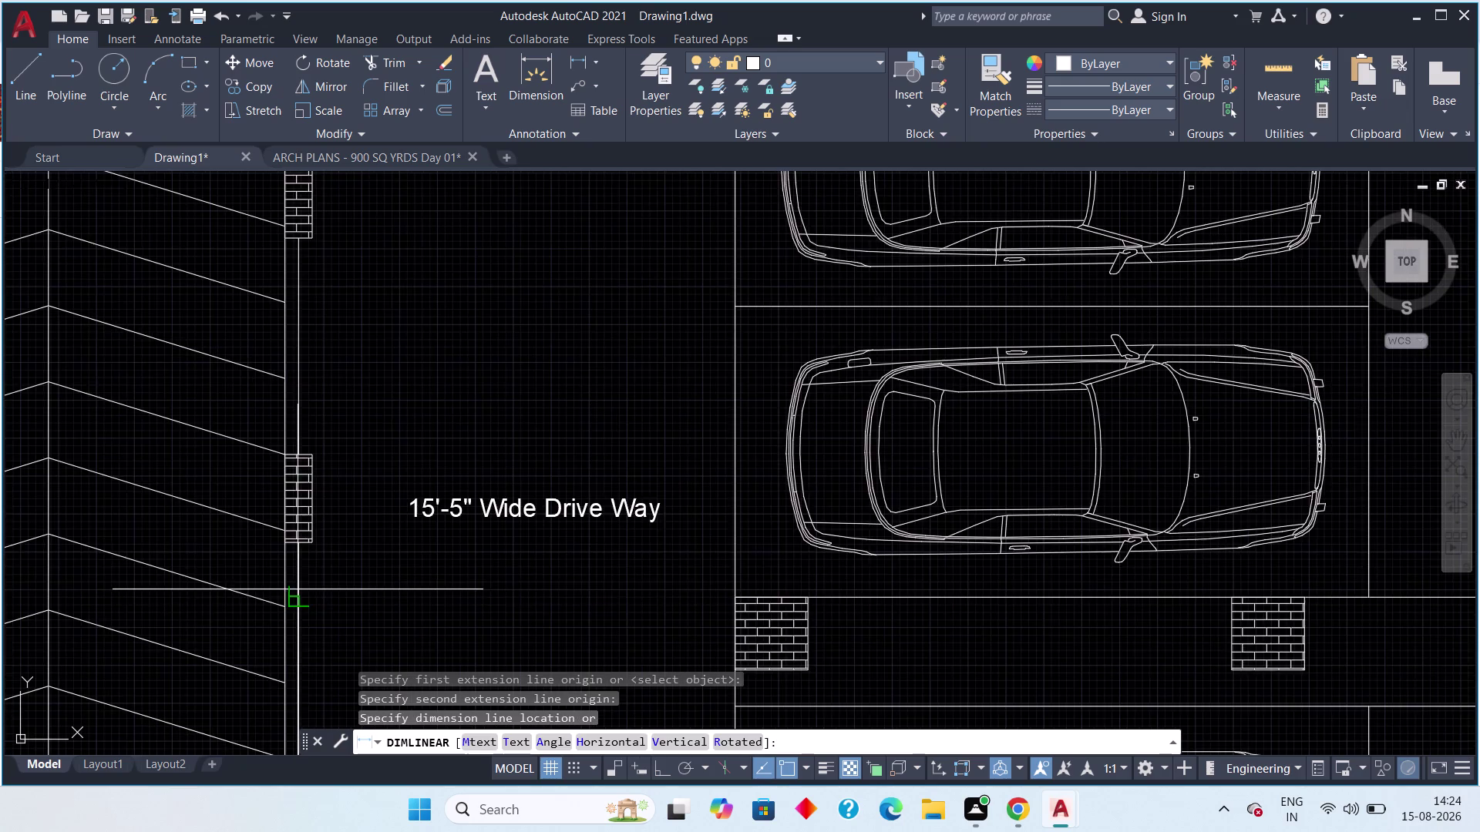
scroll(down, 3)
key(Escape)
Replace 15'-5" with 12' in the ramp-side label so it reads 12' Wide Drive Way.
key(Escape)
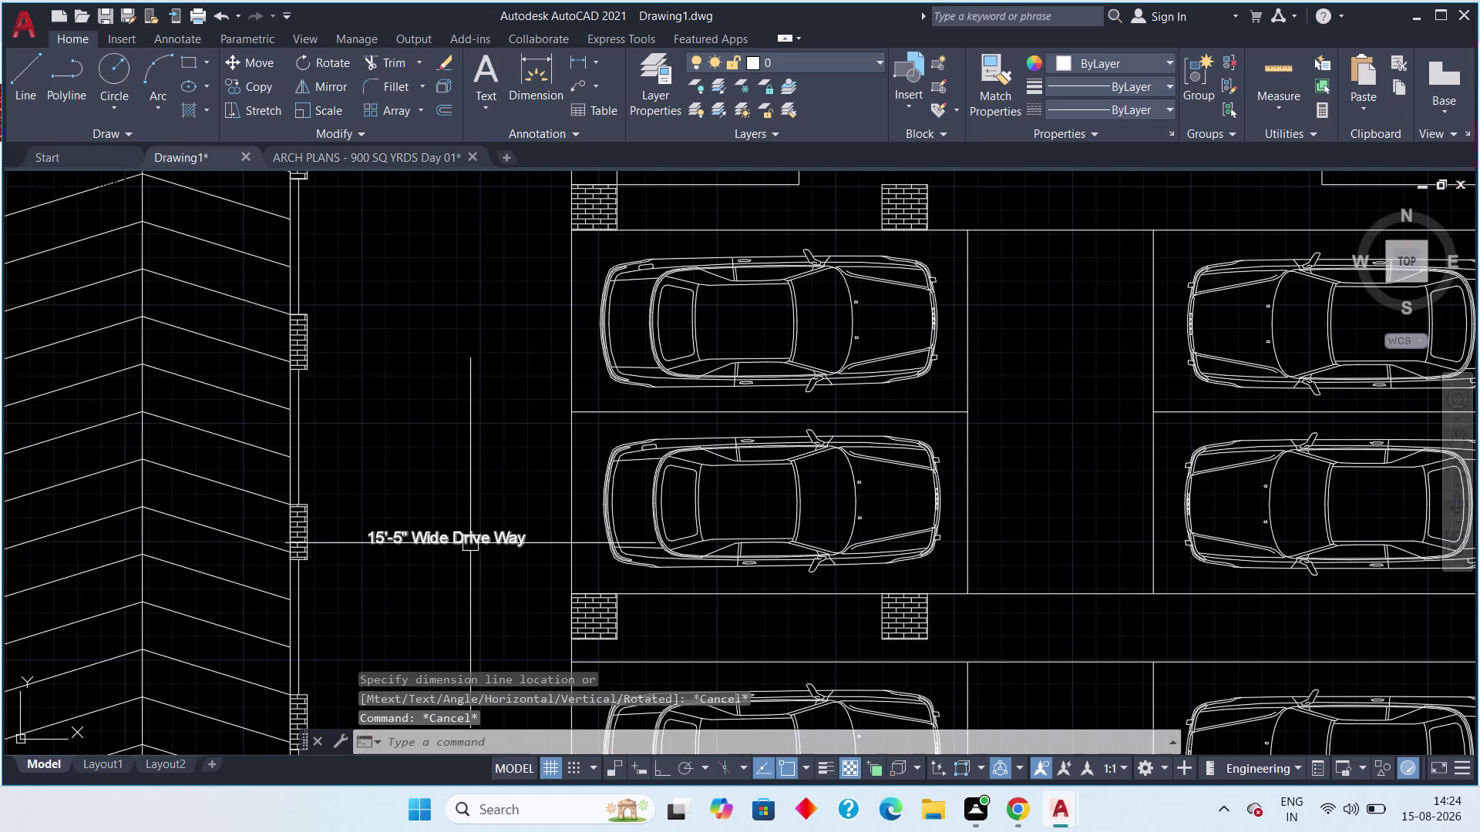
double_click(469, 542)
click(401, 535)
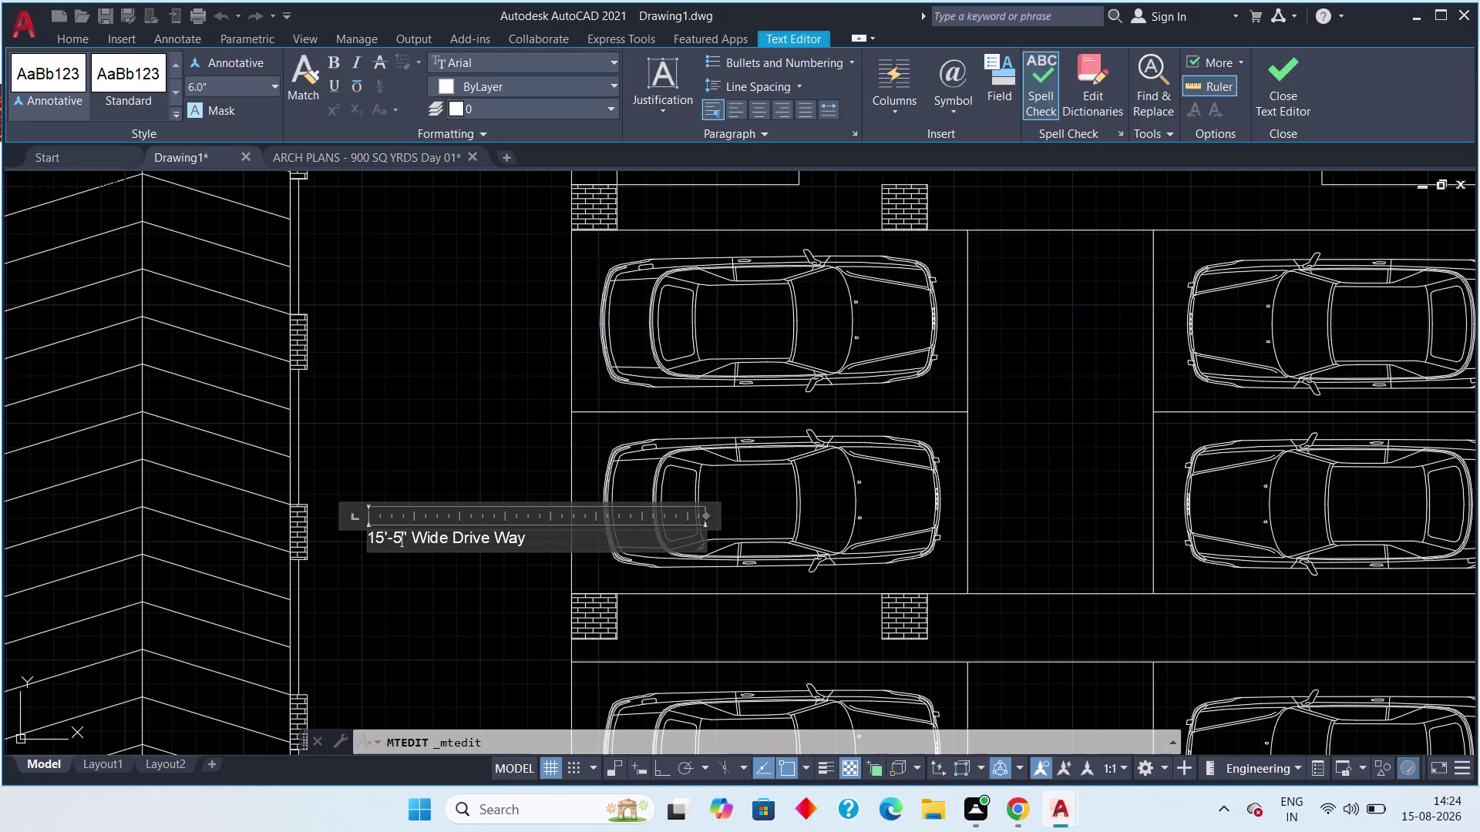
click(407, 535)
key(BackSpace)
key(BackSpace)
key(BackSpace)
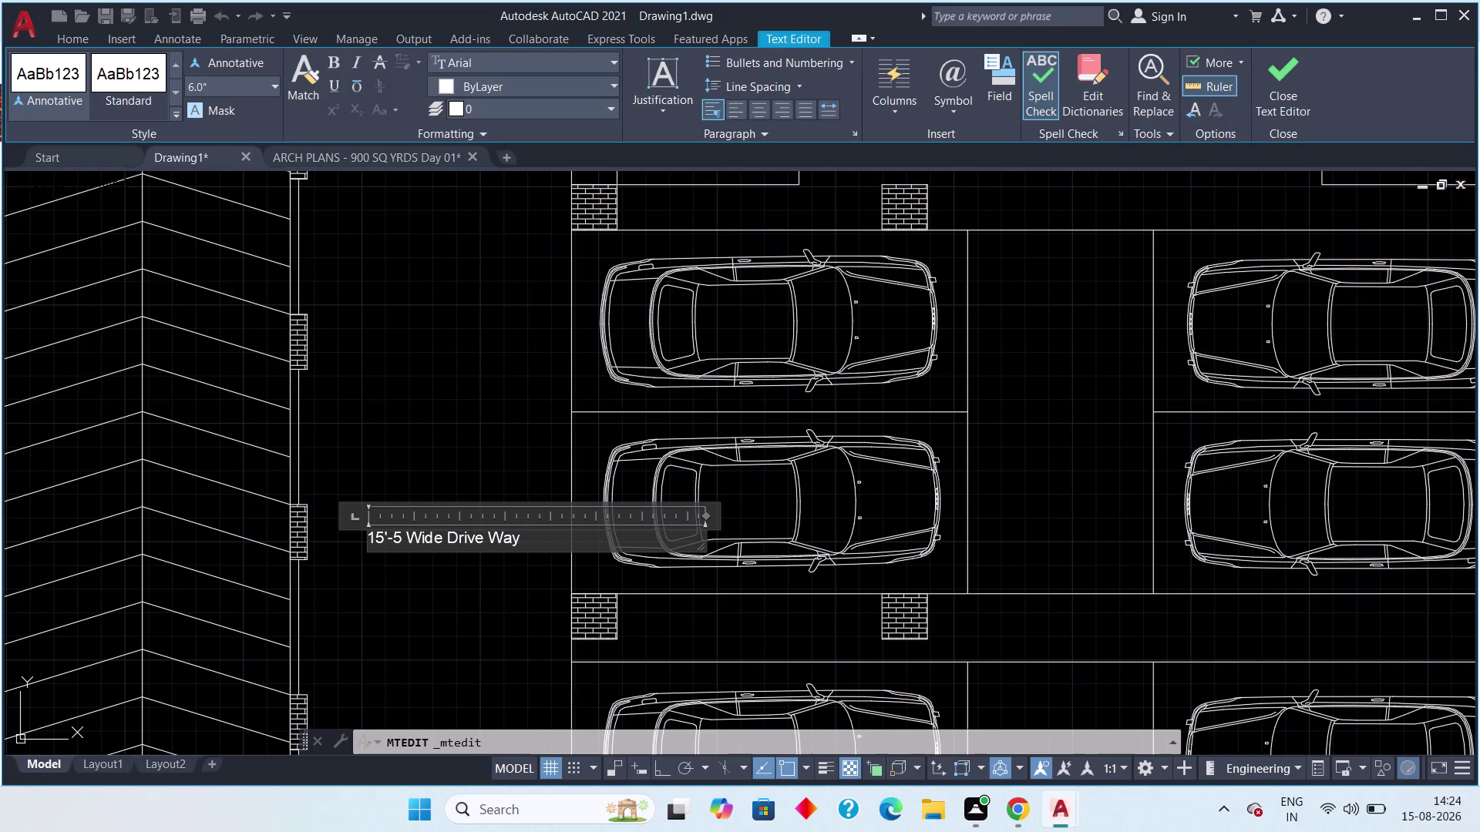
text(12')
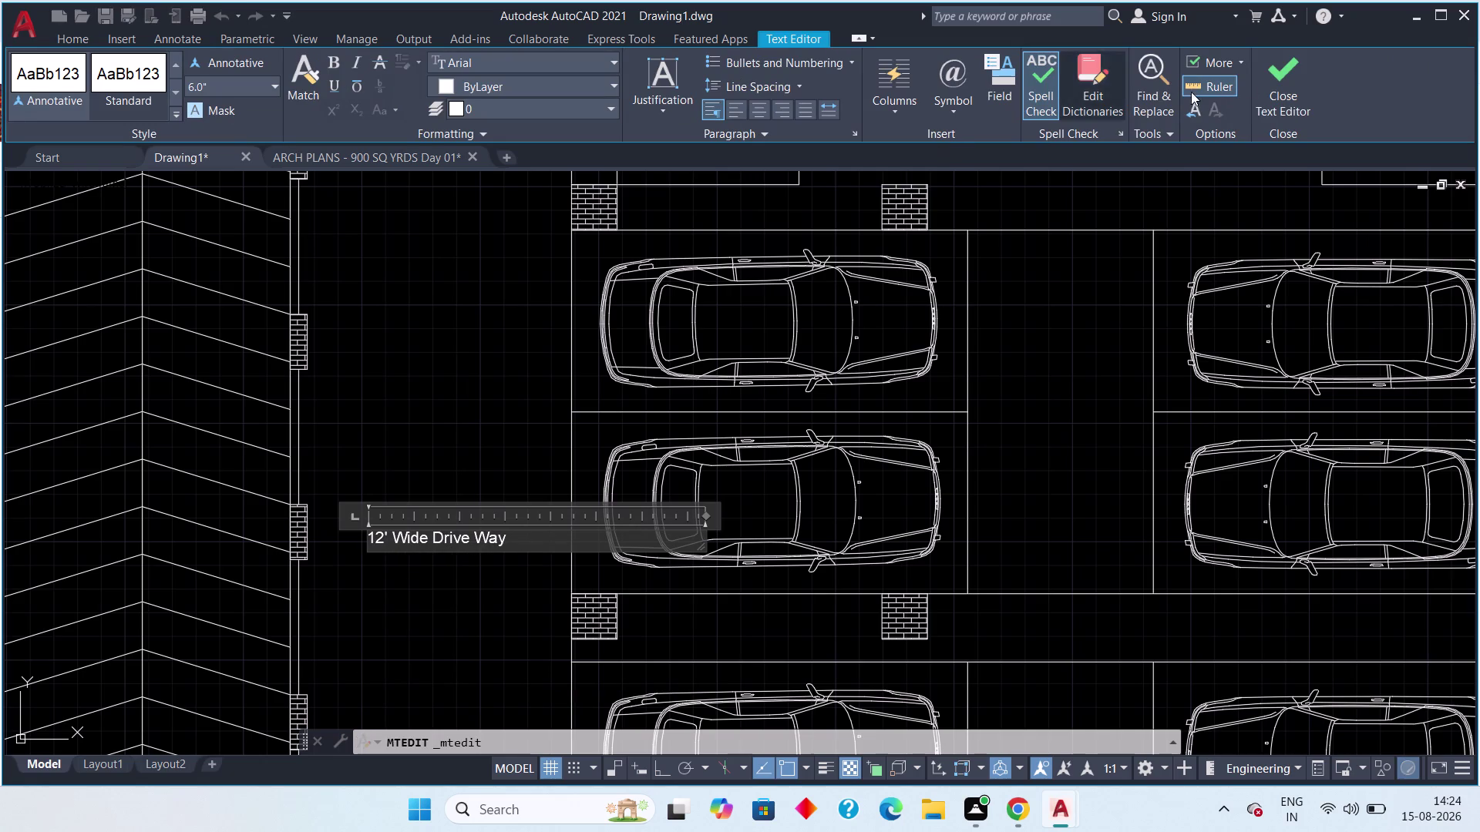
click(1281, 83)
Compare against the ARCH PLANS drawing, then reselect the 12' label in Drawing1.
scroll(down, 3)
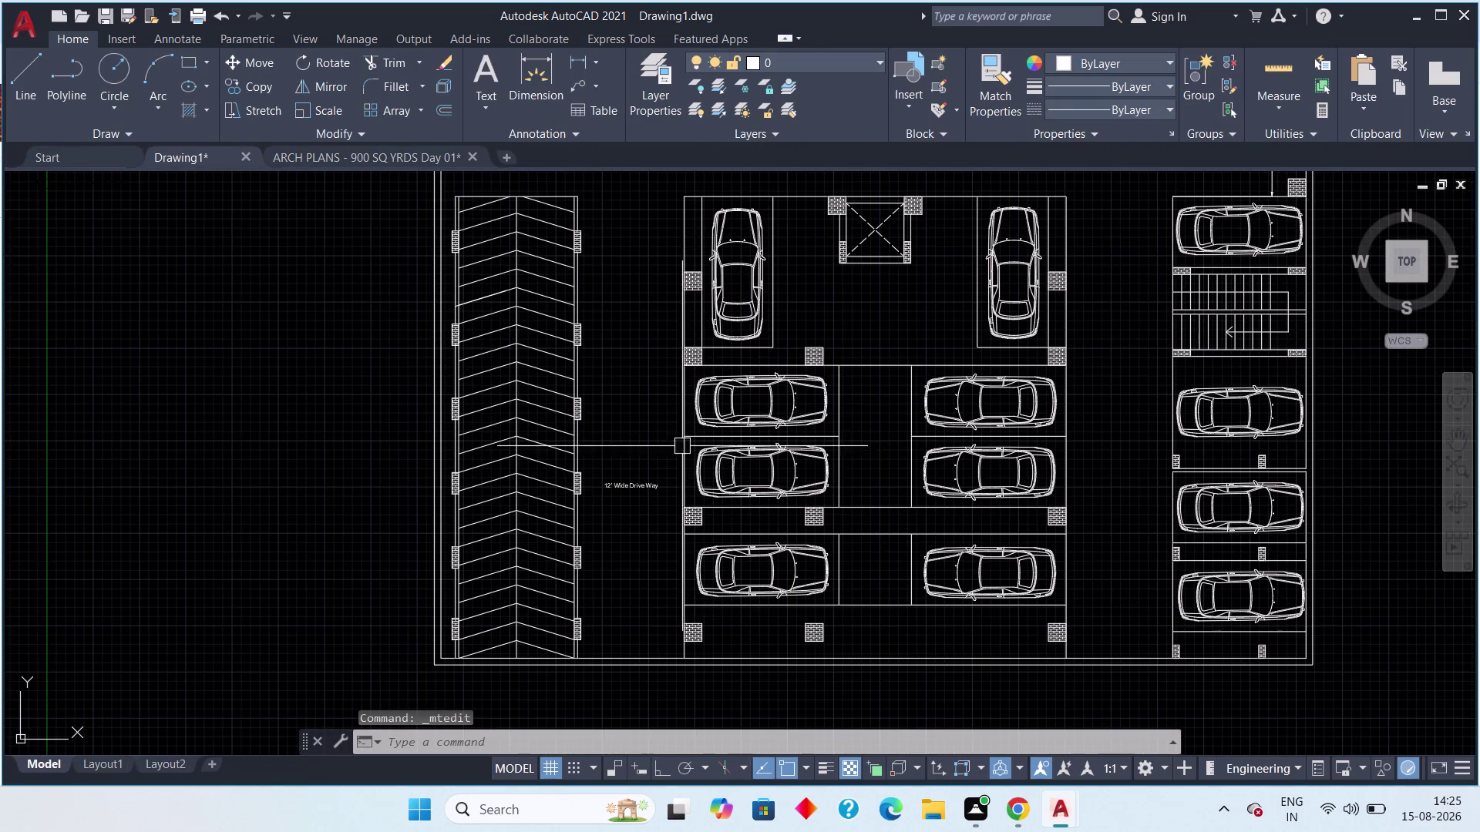
click(398, 152)
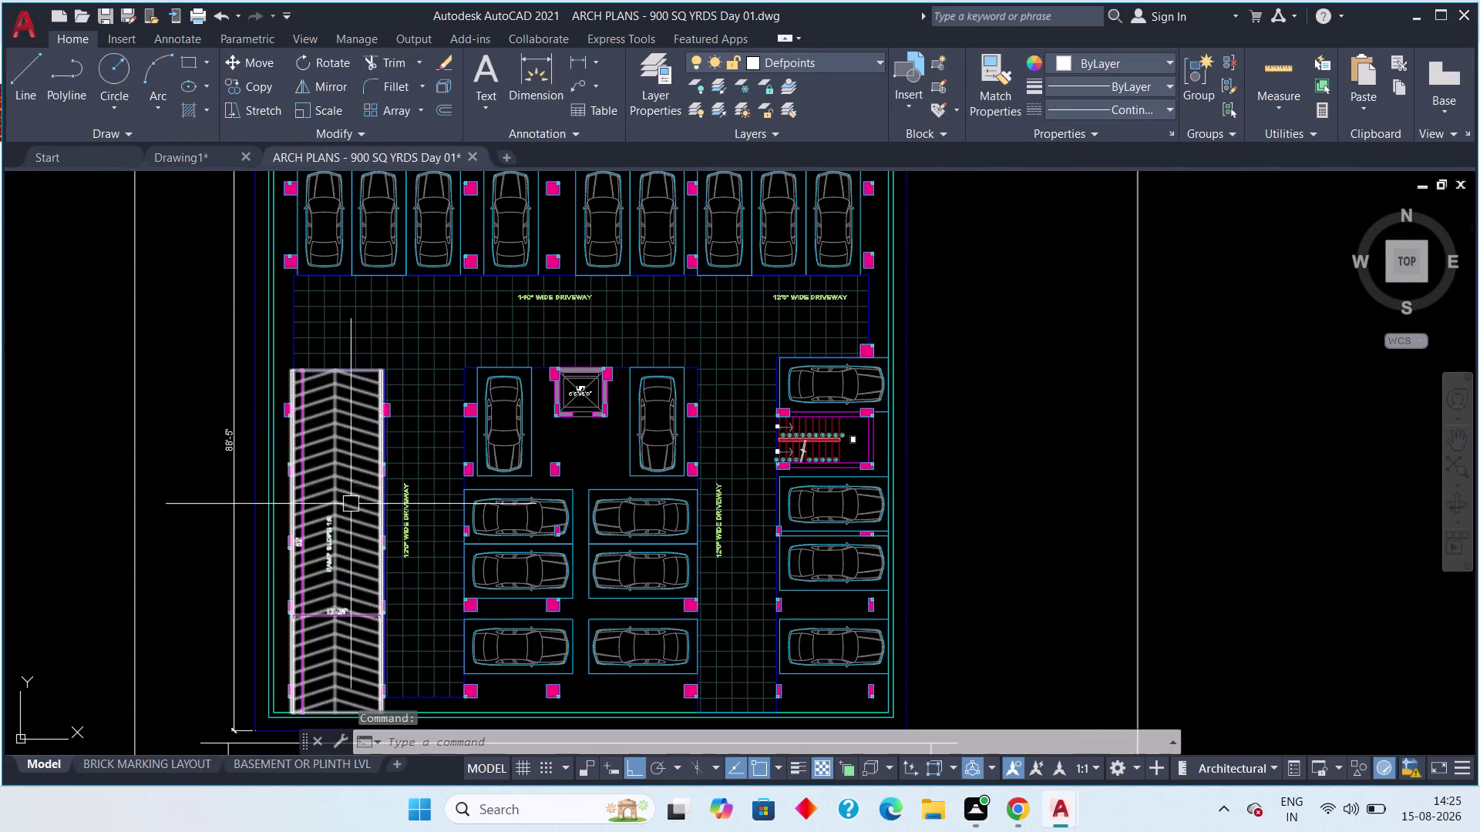
click(168, 151)
scroll(up, 3)
middle_drag(615, 465, 469, 409)
drag(589, 404, 472, 477)
drag(448, 509, 448, 516)
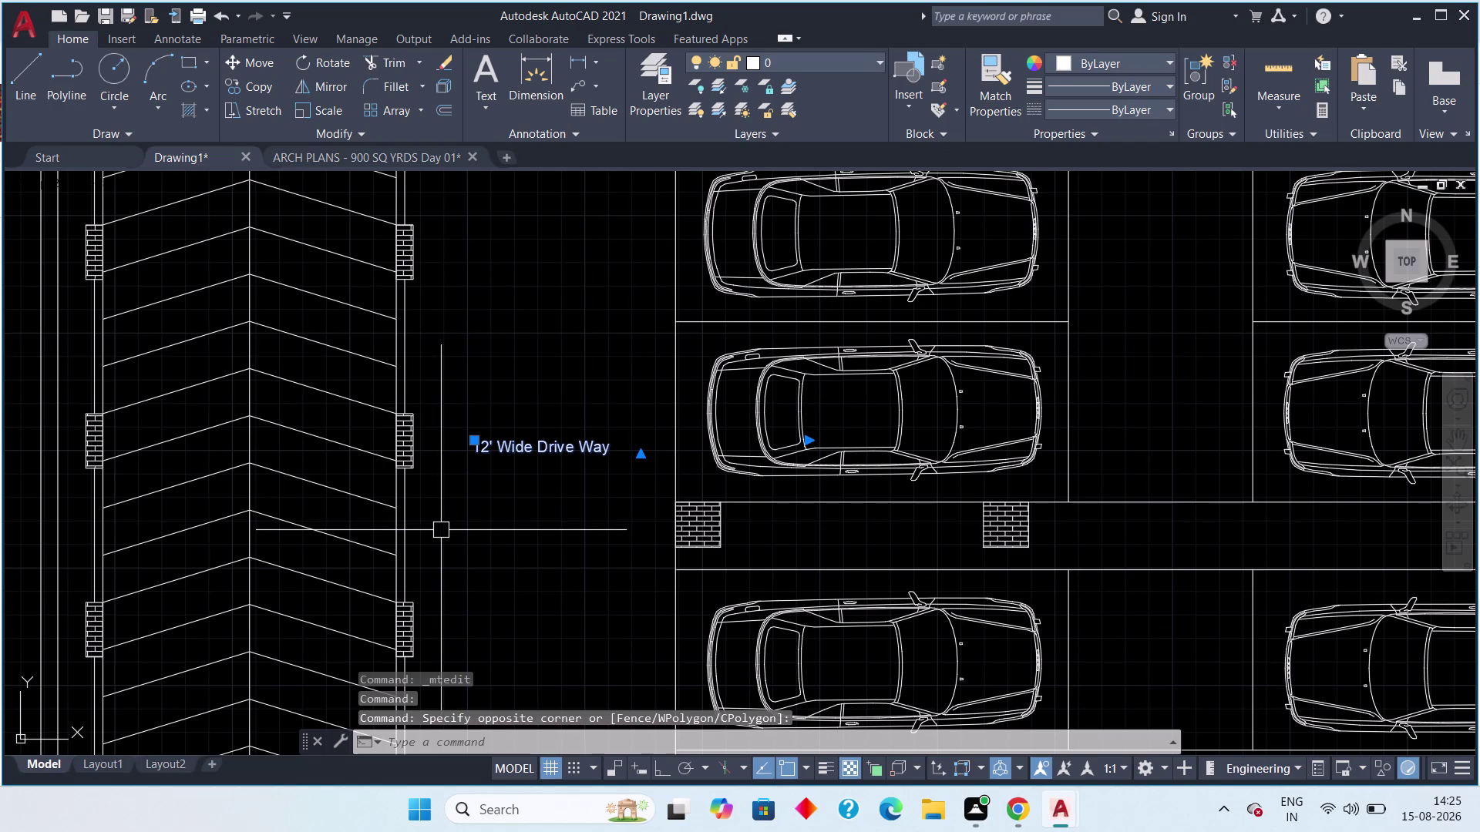
Rotate the 12' Wide Drive Way label 90° so it runs upright.
key(r)
key(o)
key(space)
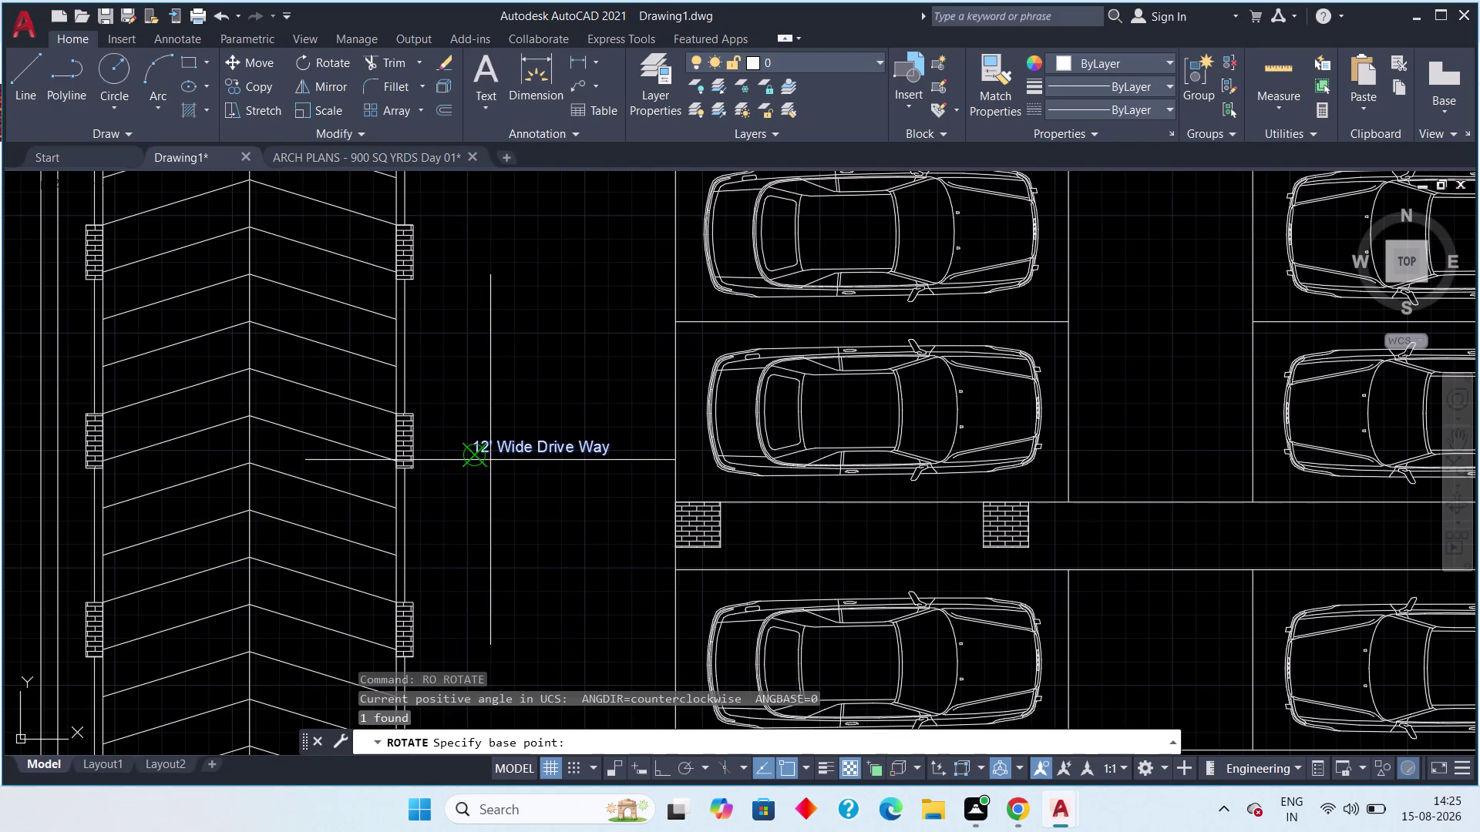
drag(491, 460, 490, 469)
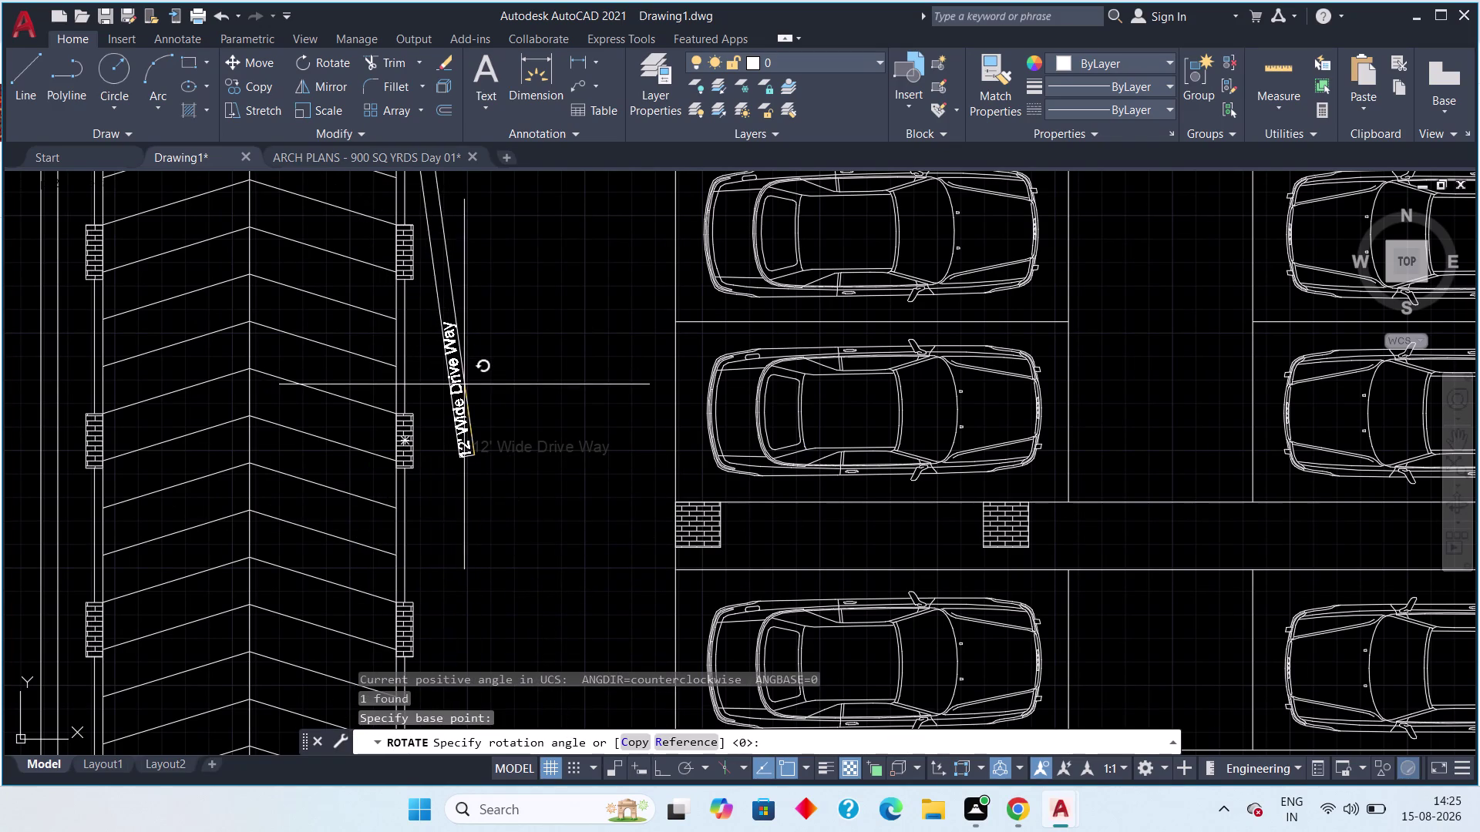
key(F8)
click(474, 390)
click(476, 392)
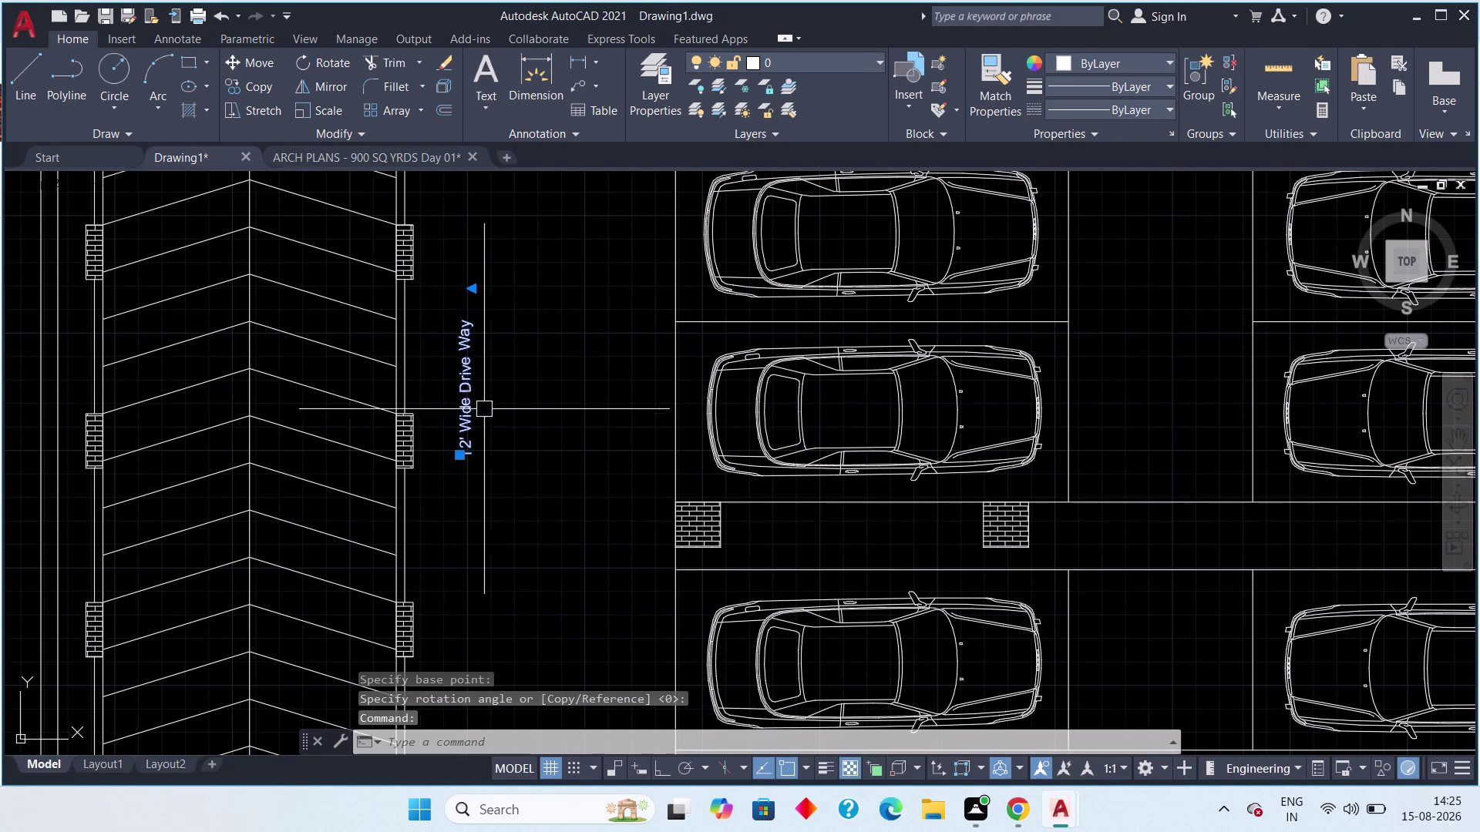
key(Escape)
key(Escape)
Move the vertical label onto the centre of the left driveway beside the ramp.
scroll(down, 3)
middle_drag(501, 396, 508, 441)
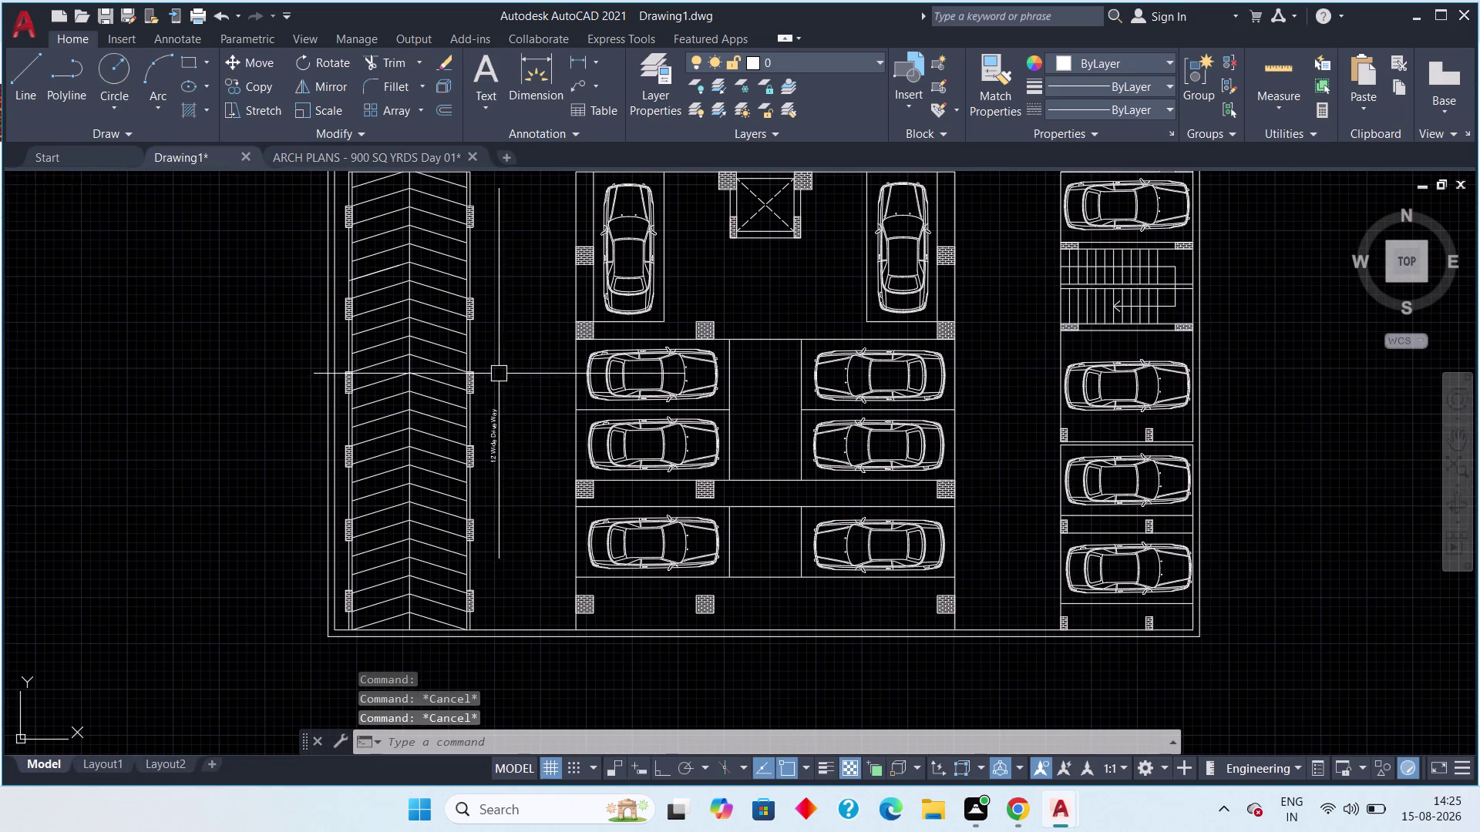
drag(515, 379, 498, 421)
drag(486, 458, 484, 466)
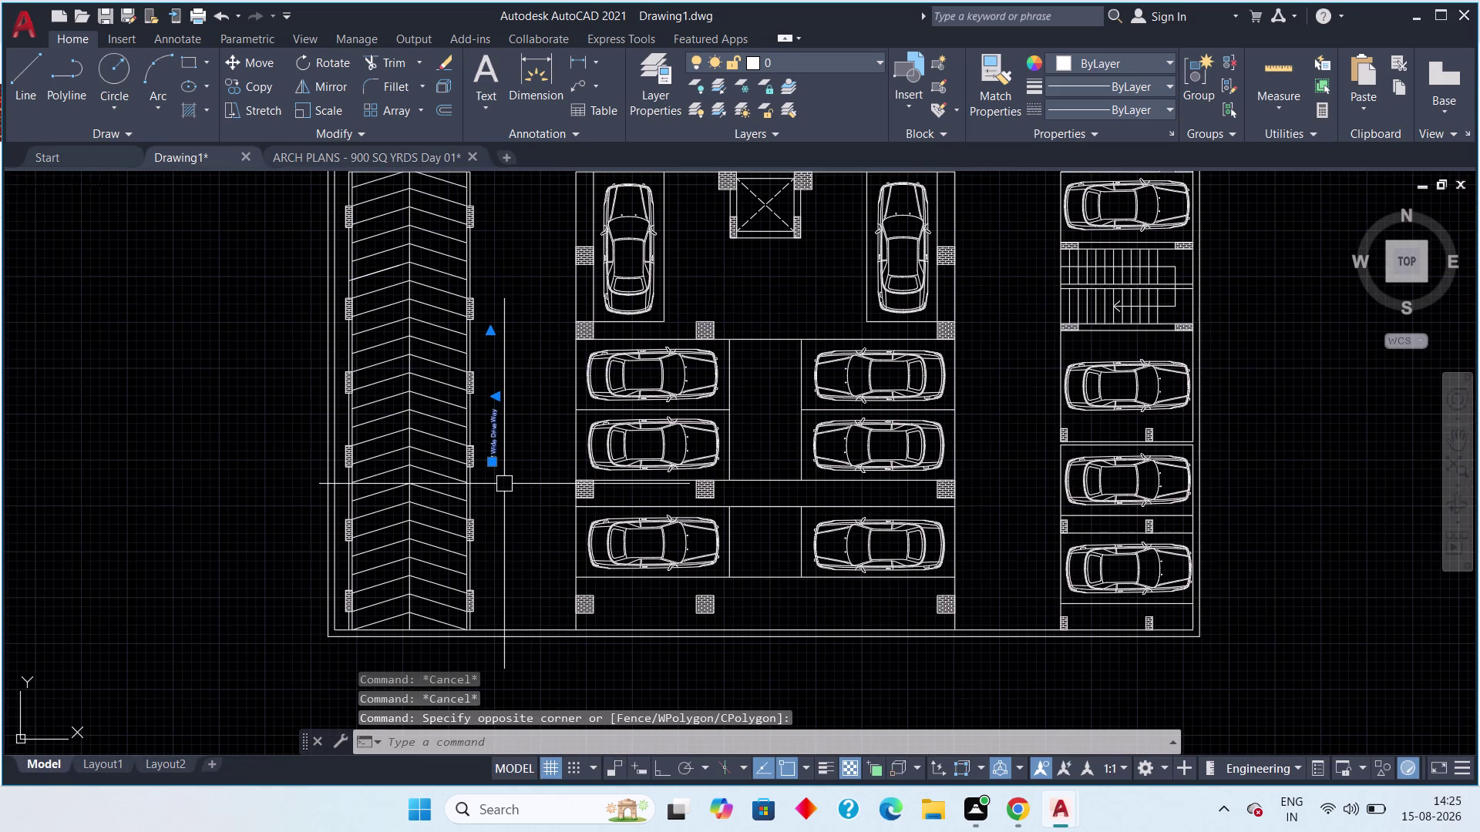
key(m)
key(space)
click(493, 446)
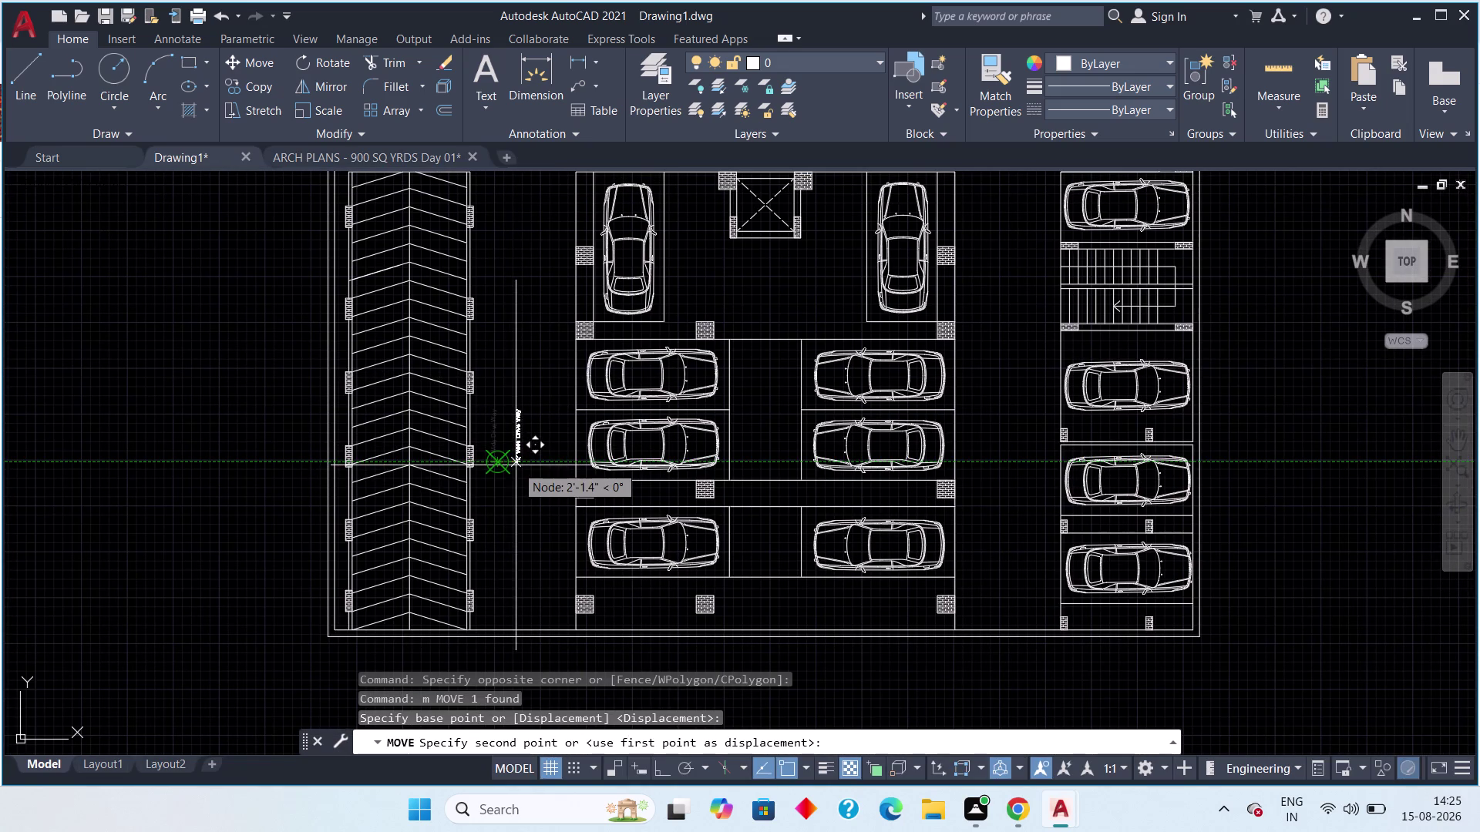
click(513, 464)
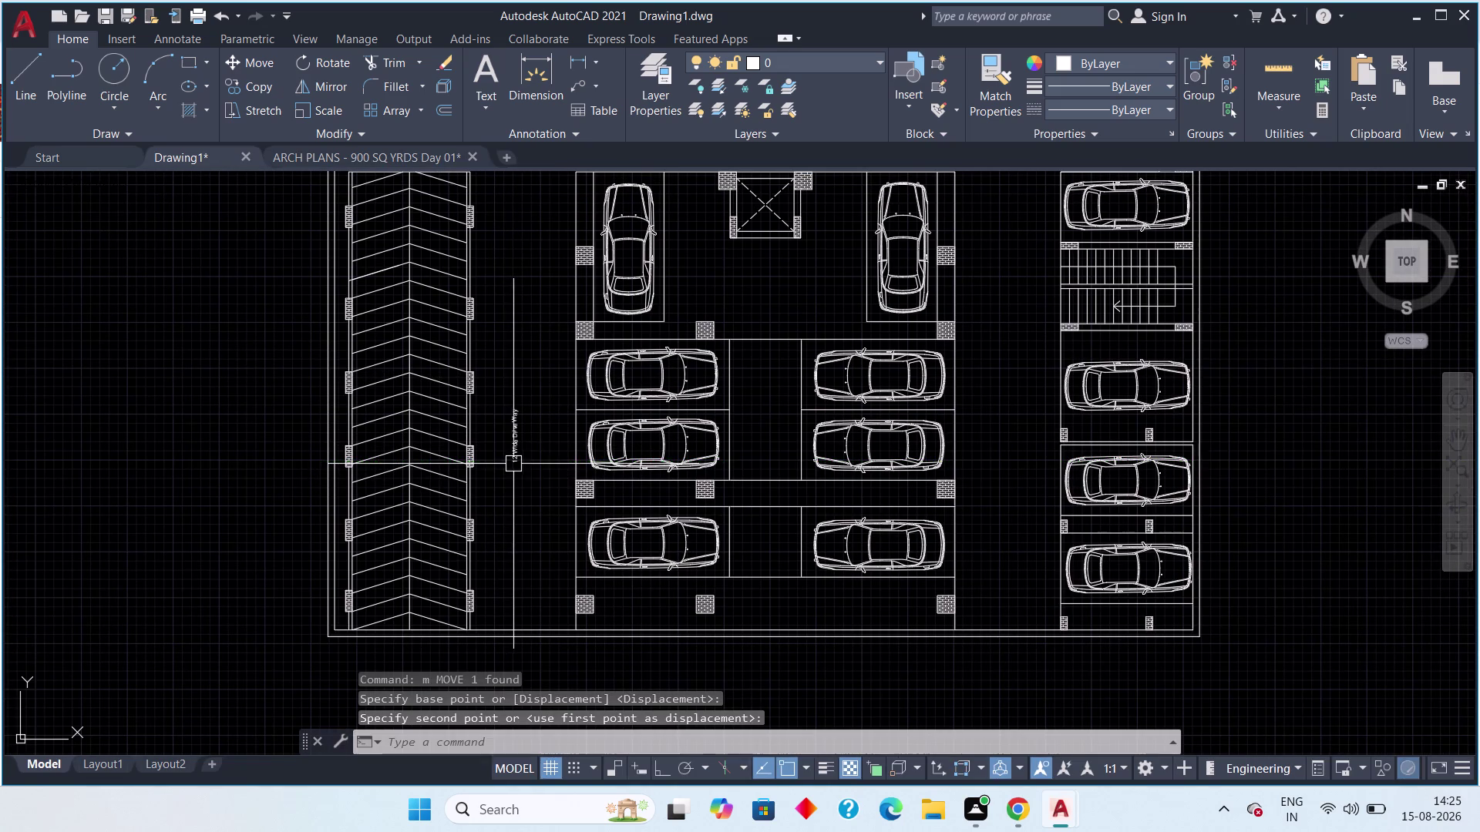
middle_drag(933, 517, 801, 476)
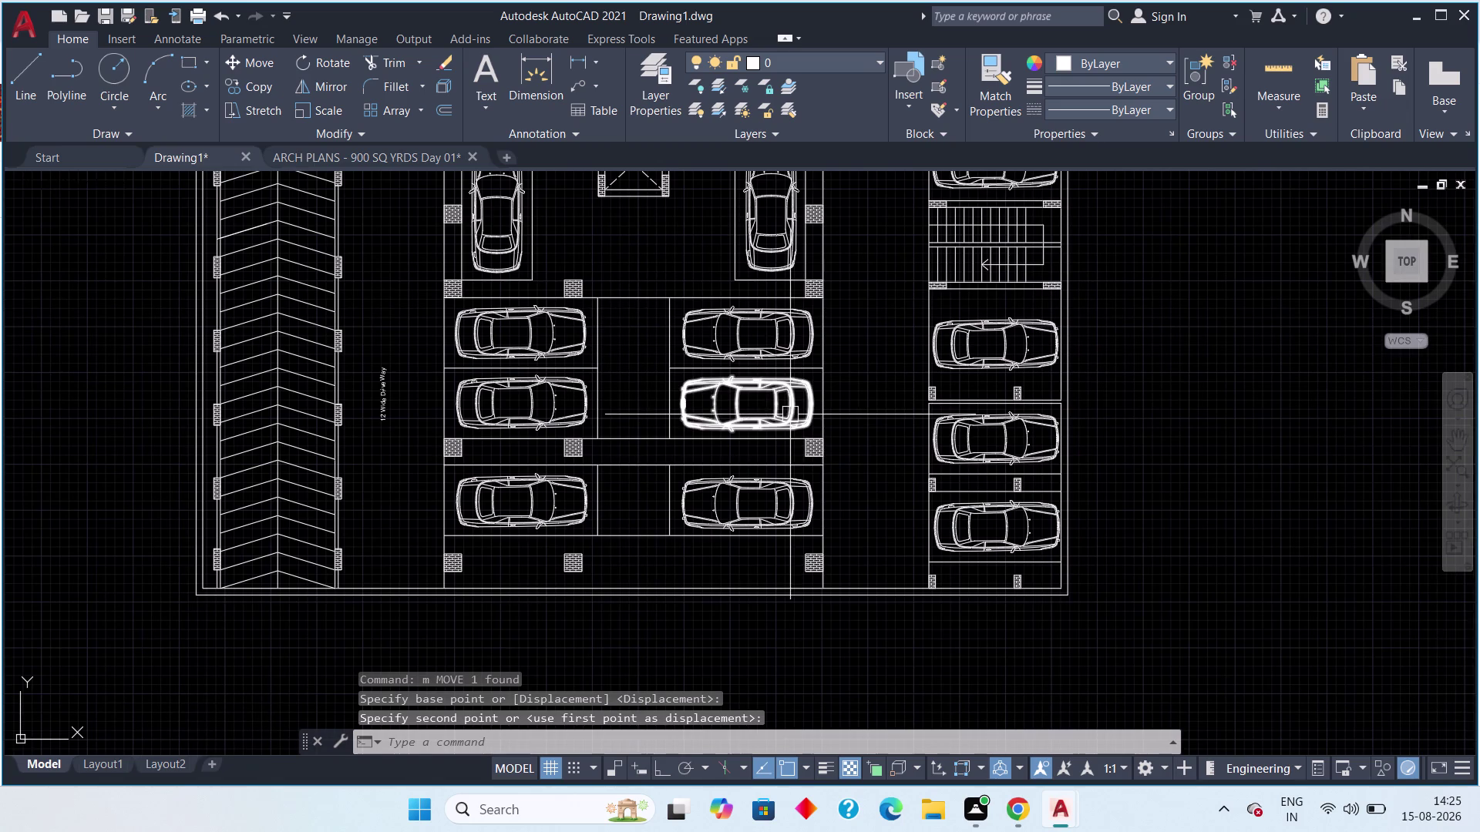
click(574, 62)
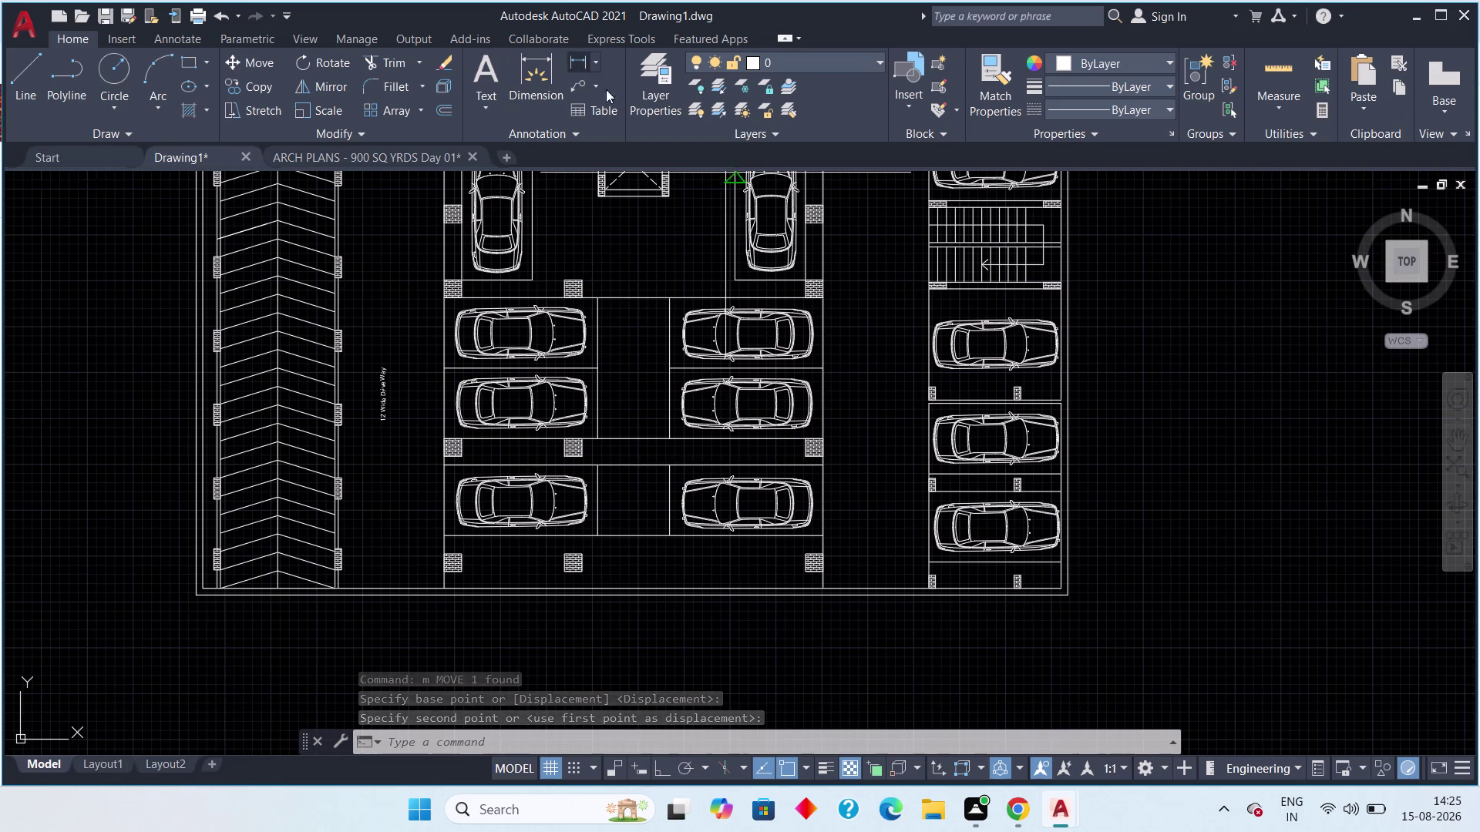
Dimension the middle aisle to confirm its 12' width, then delete that dimension.
middle_drag(834, 366, 689, 291)
scroll(up, 3)
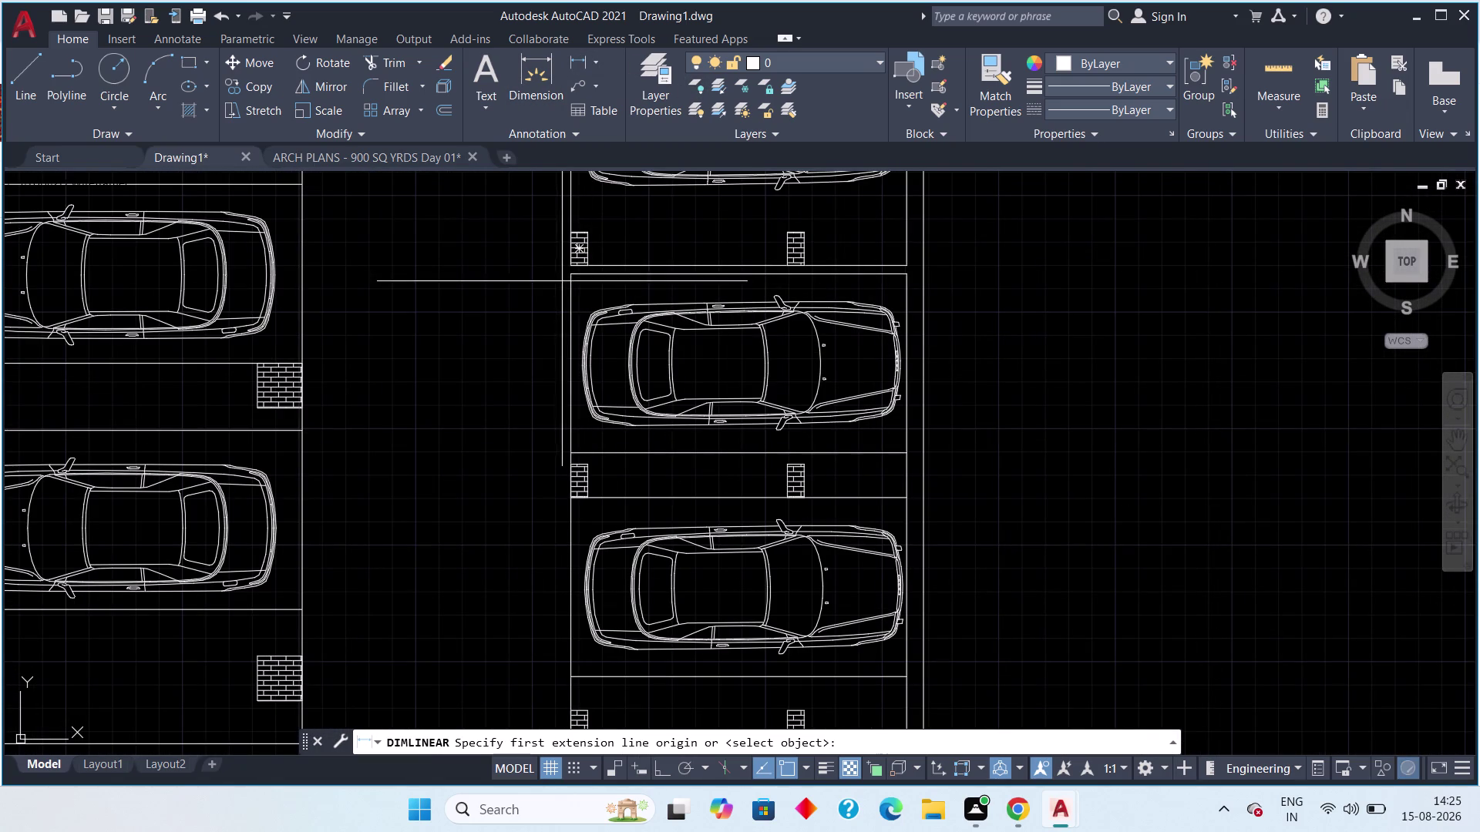
click(572, 280)
click(297, 275)
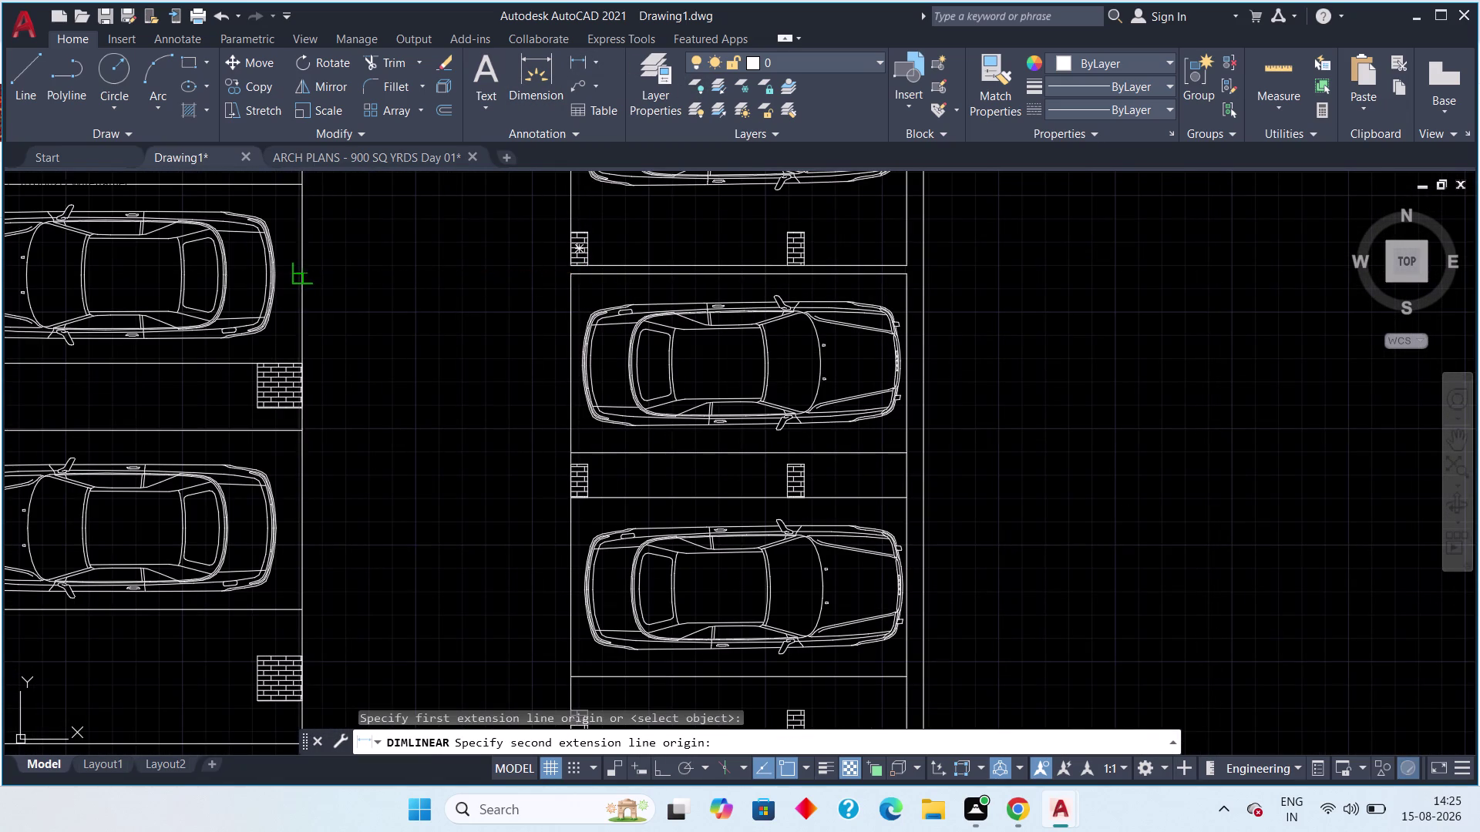
click(329, 284)
key(Escape)
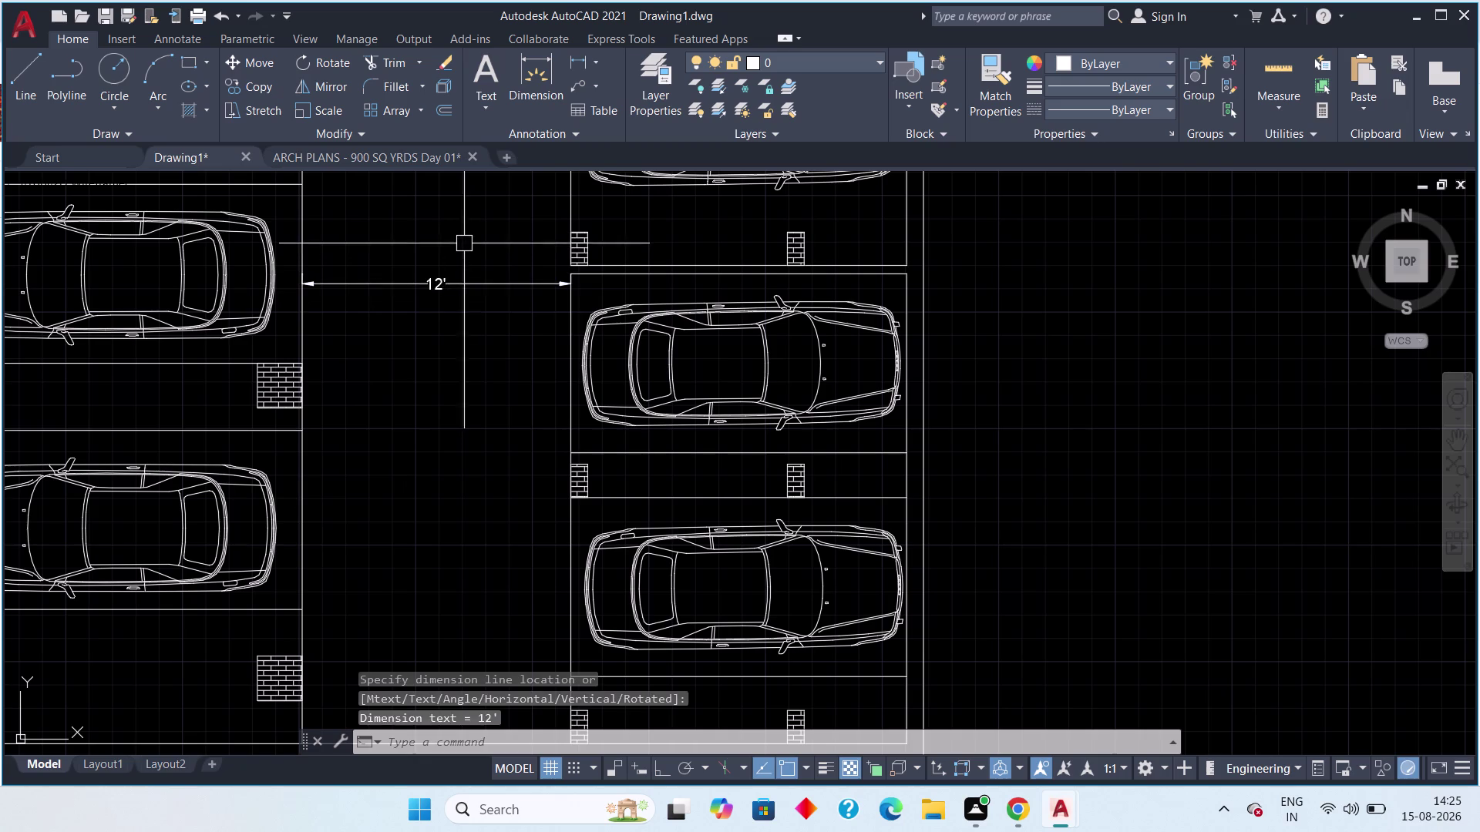
drag(463, 250, 406, 334)
click(403, 346)
key(Delete)
scroll(down, 3)
middle_drag(405, 356, 648, 379)
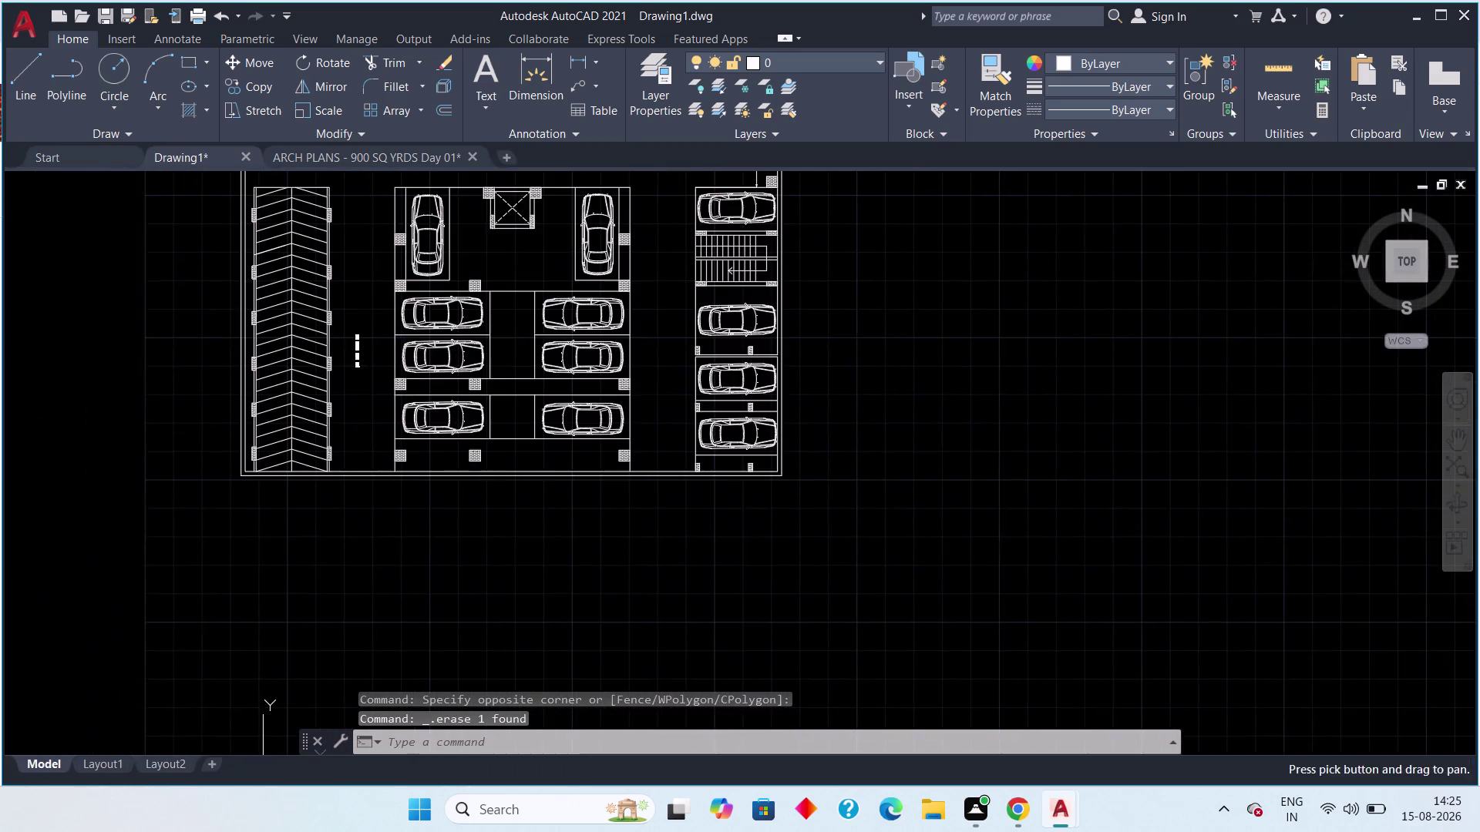
Select the vertical 12' Wide Drive Way label and start a CO copy from a base point.
scroll(up, 3)
middle_drag(483, 383, 781, 433)
scroll(down, 3)
drag(485, 295, 449, 324)
drag(448, 328, 442, 341)
key(c)
key(o)
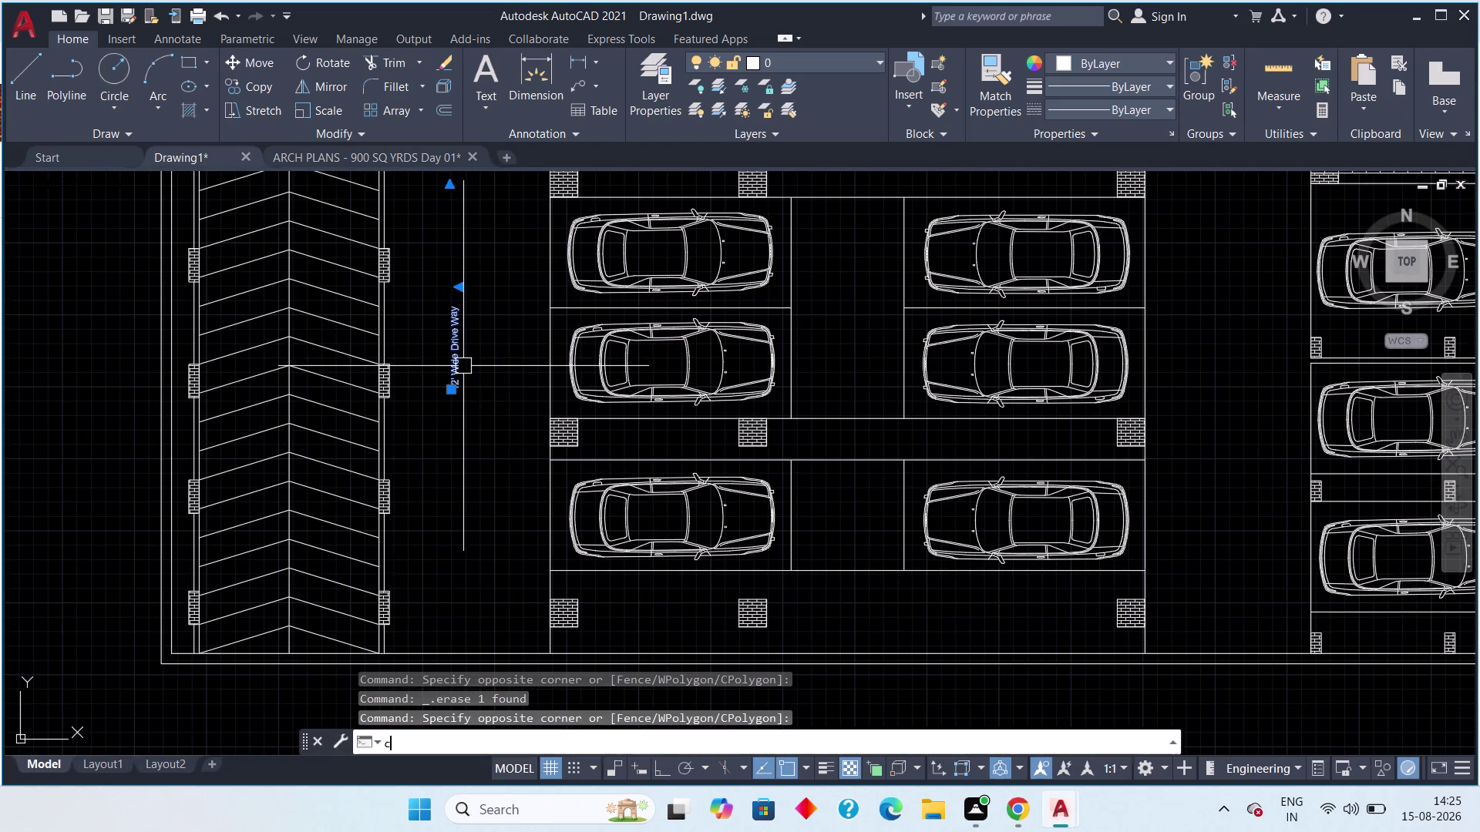
key(space)
click(448, 357)
With Ortho on, place the label copy in the aisle right of the middle car bays.
middle_drag(973, 389, 748, 371)
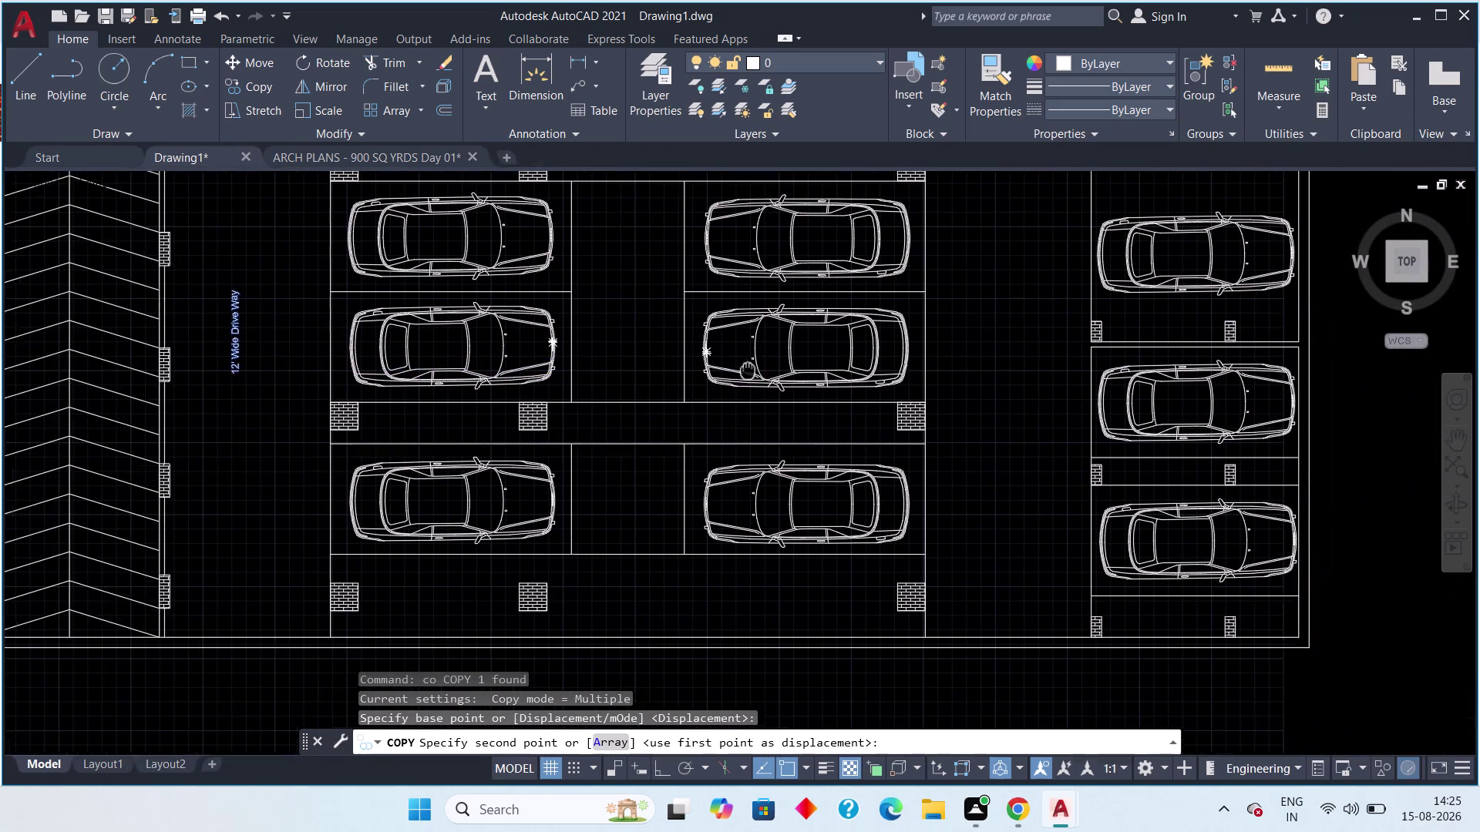
middle_drag(748, 370, 744, 370)
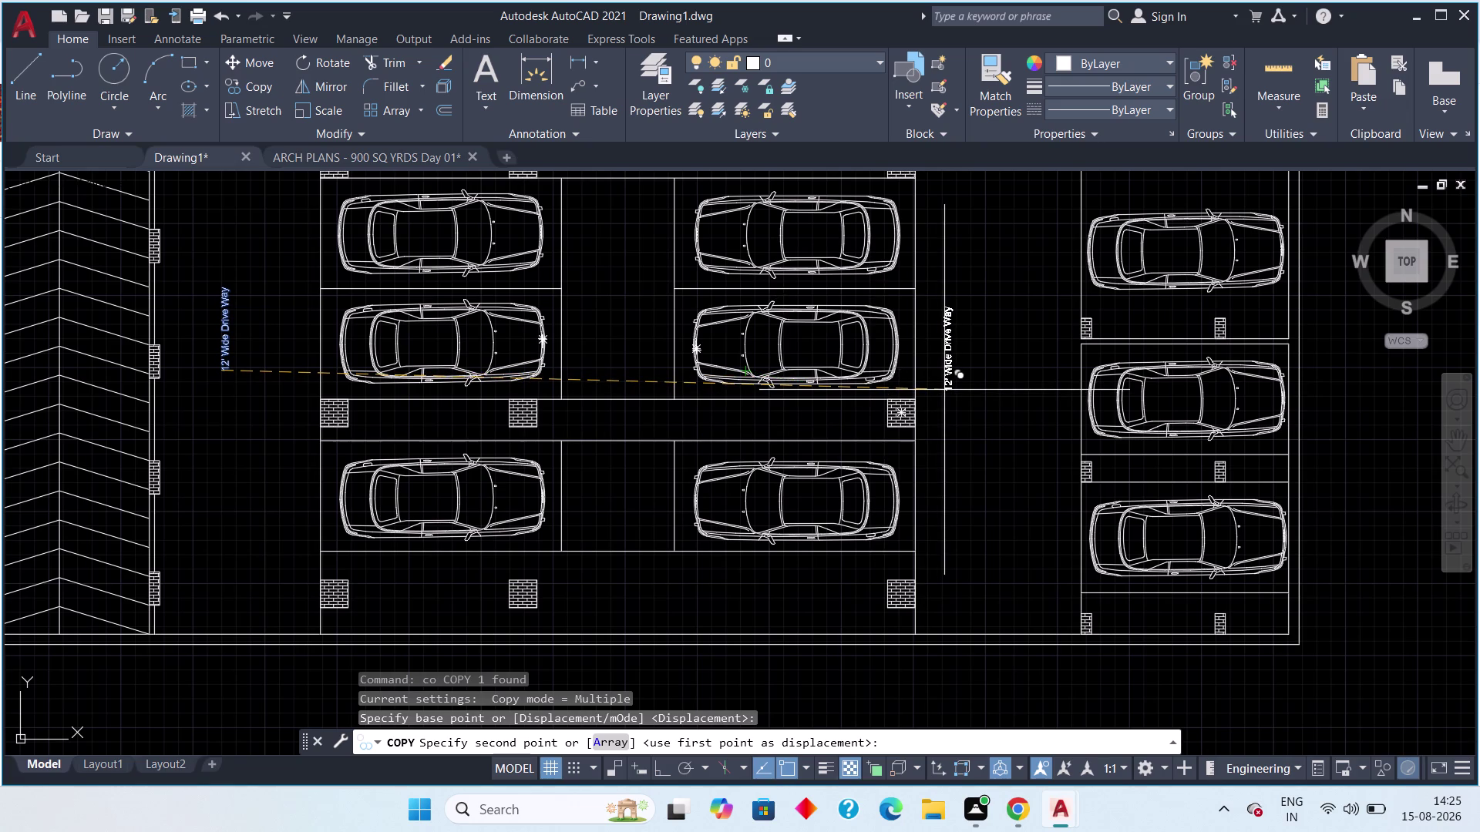
key(F8)
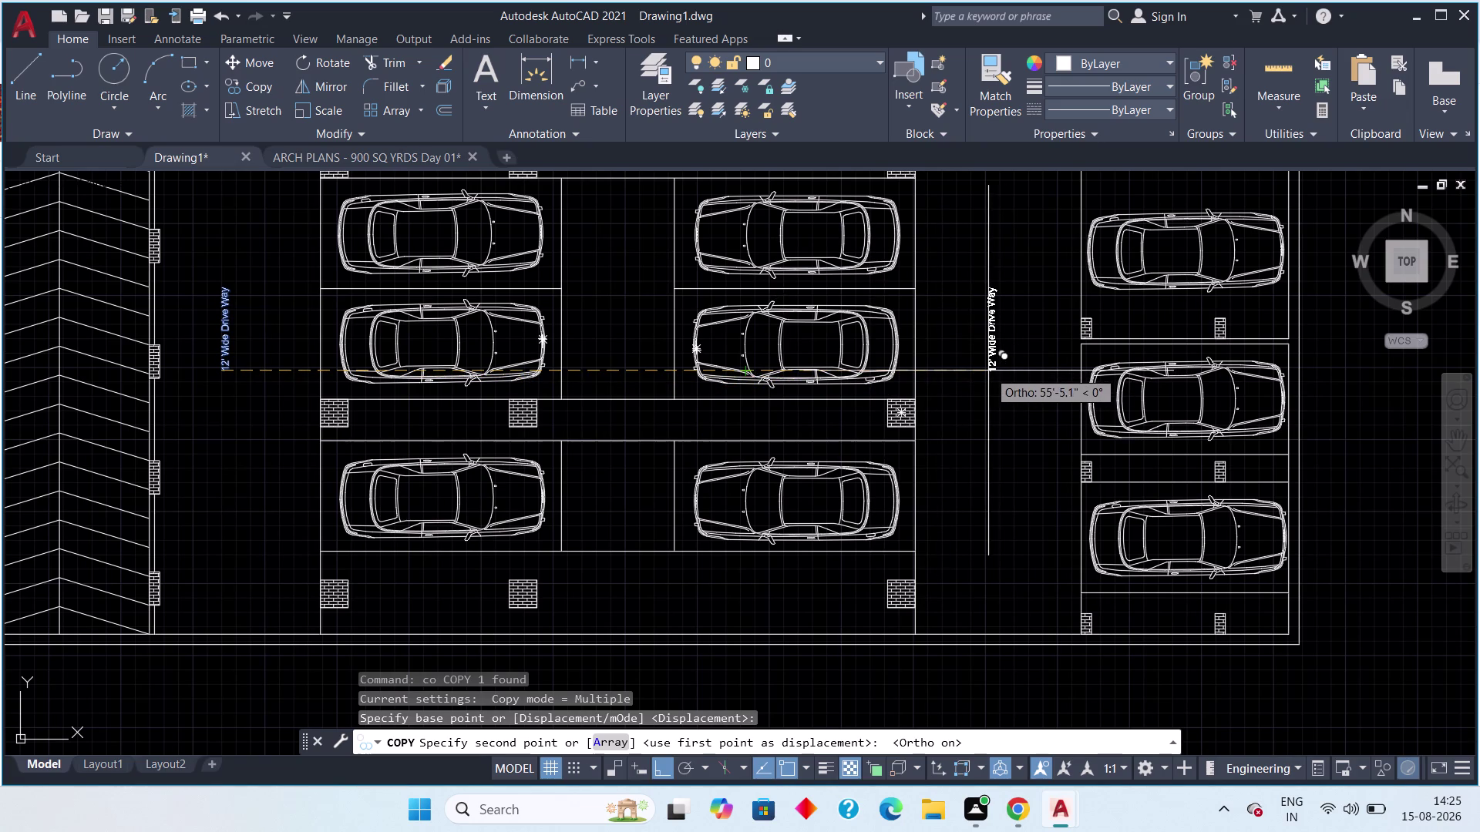
click(995, 371)
scroll(down, 3)
key(Escape)
middle_drag(958, 379, 936, 496)
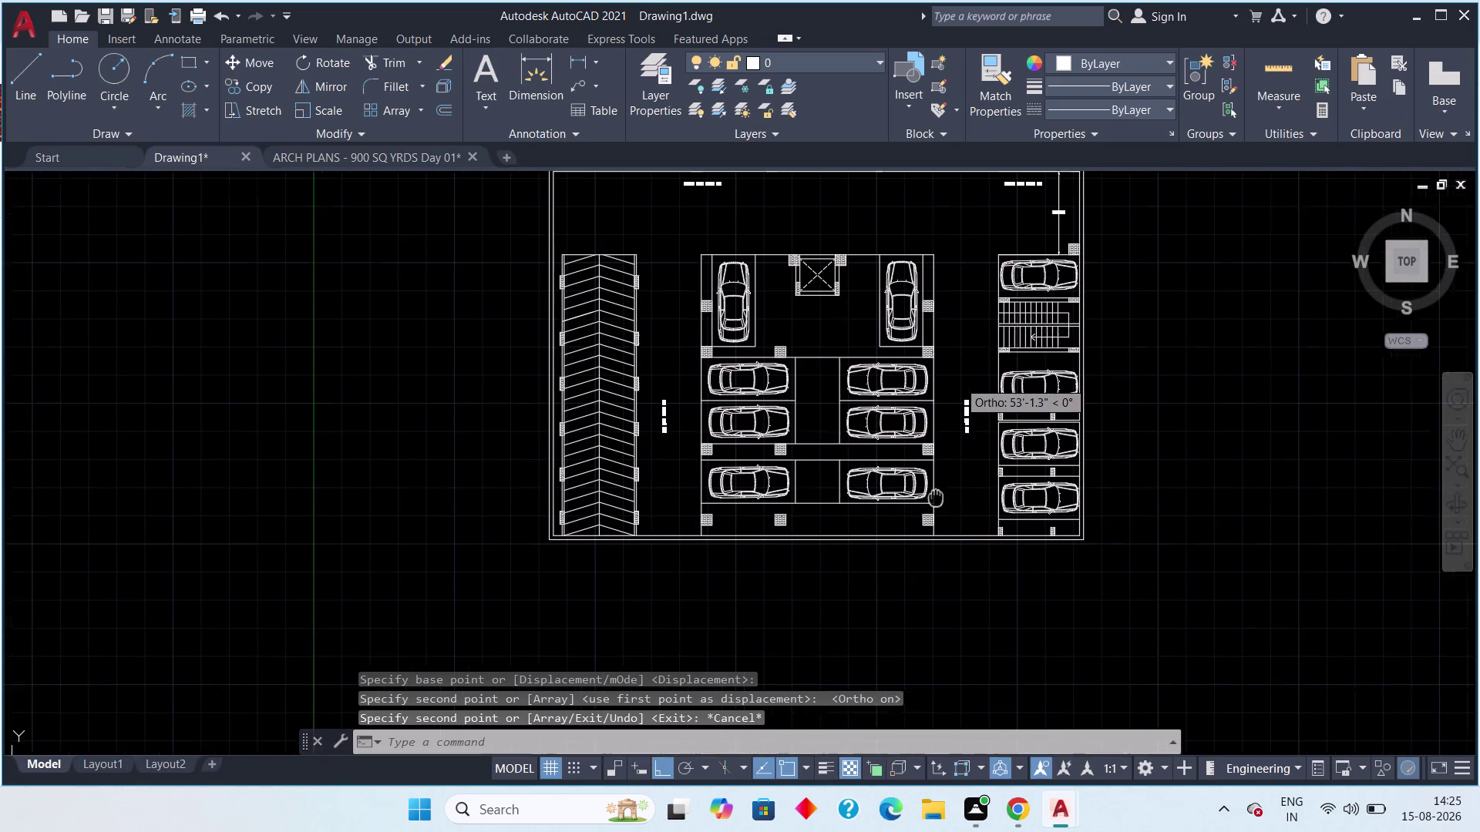
Move the right 15'-5" Wide Drive Way label down beside the 15'-5.0" dimension.
middle_drag(960, 392, 883, 462)
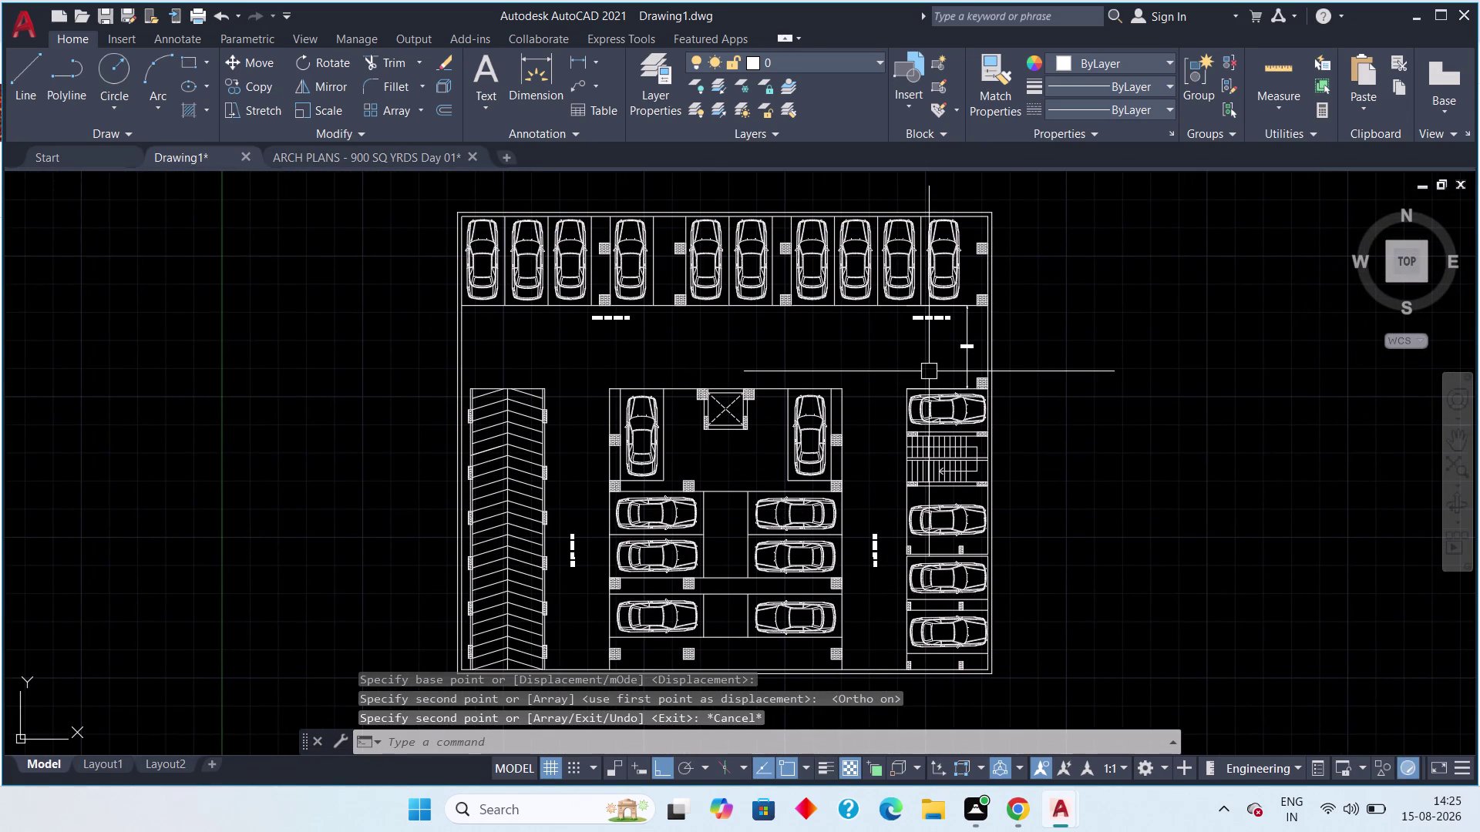
scroll(up, 3)
middle_drag(942, 326, 913, 384)
drag(942, 290, 875, 339)
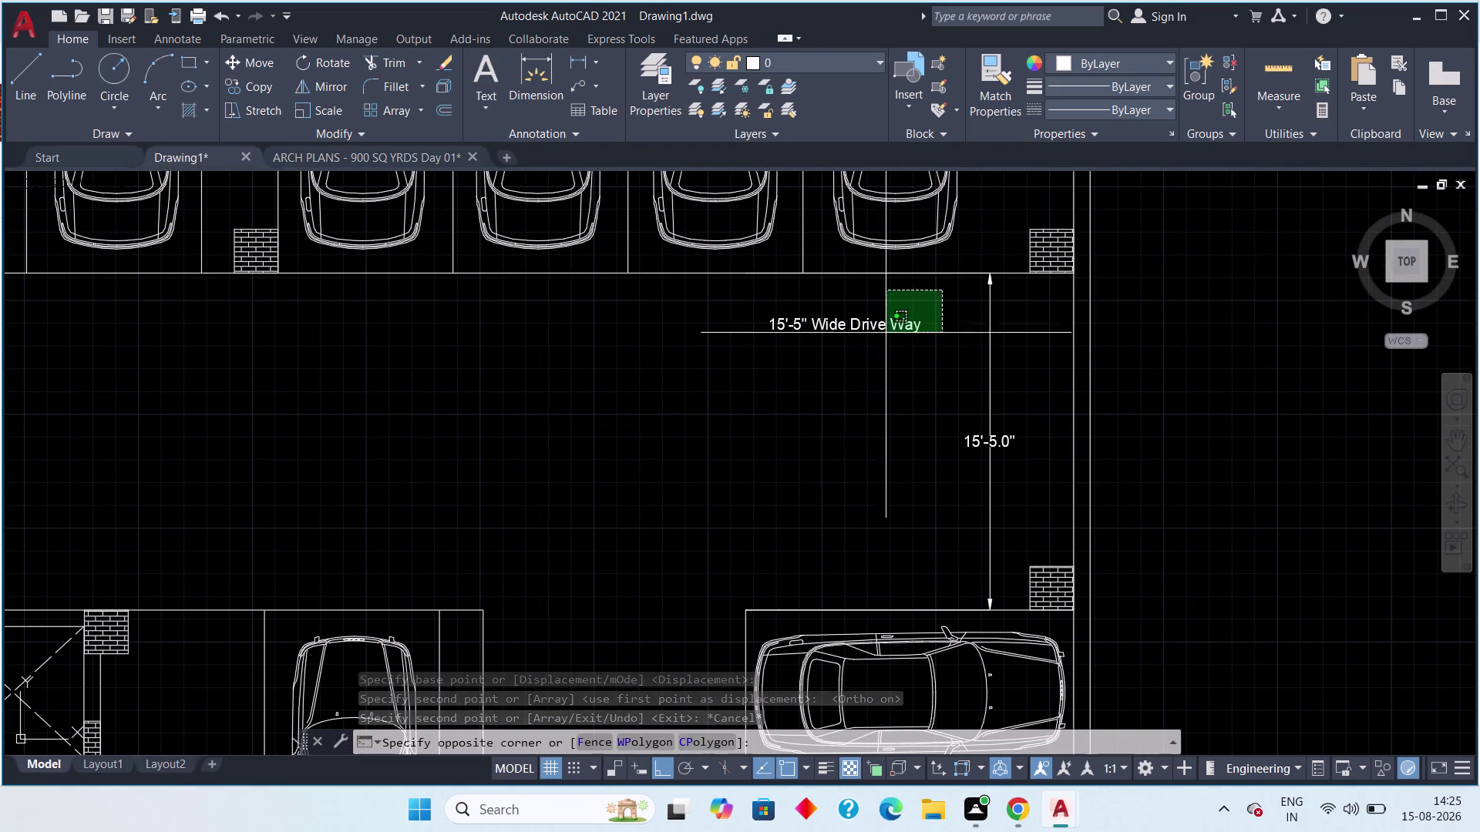
click(851, 352)
key(m)
key(space)
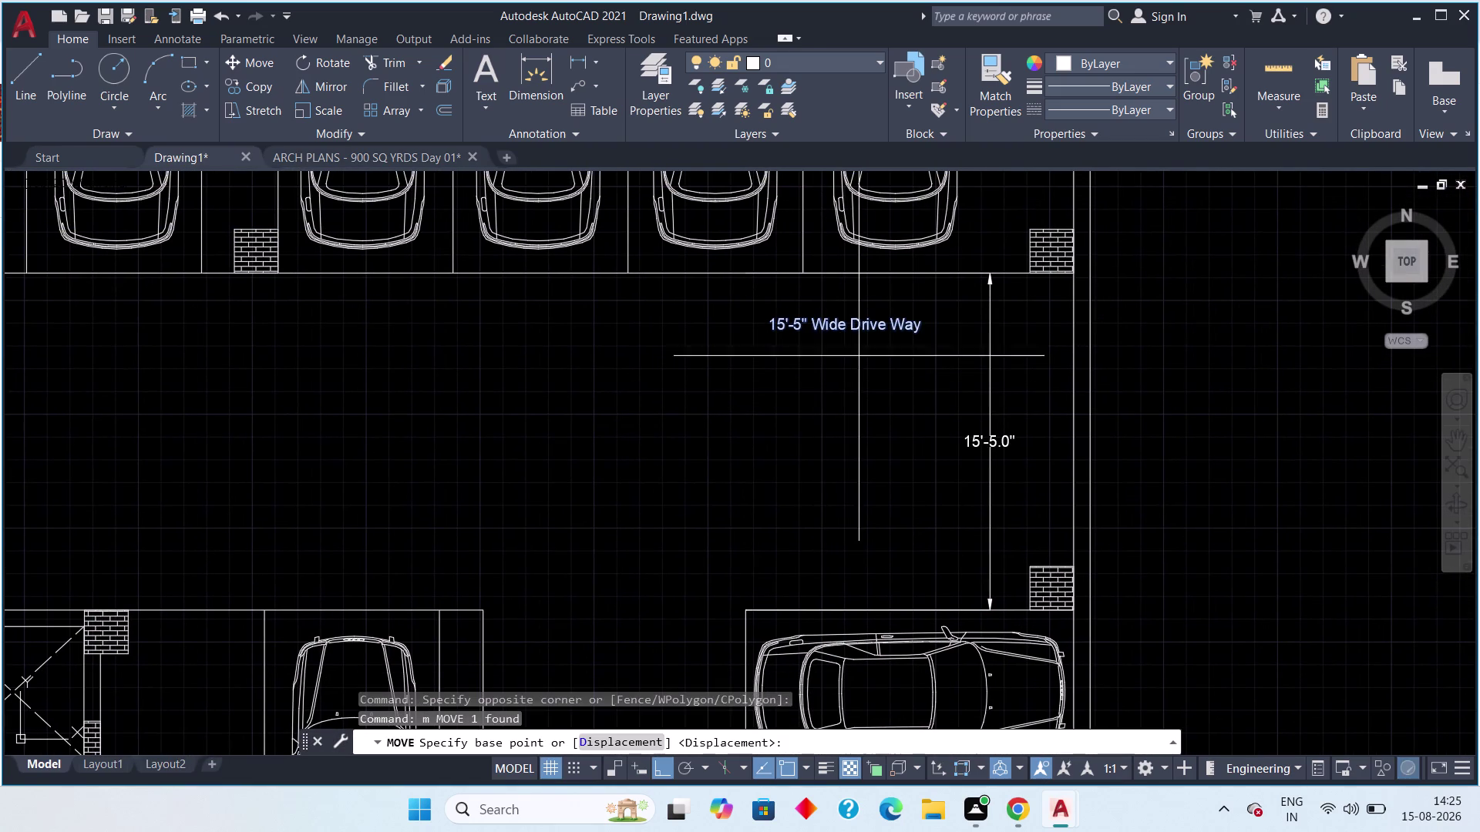
drag(841, 324, 840, 339)
click(820, 429)
key(Escape)
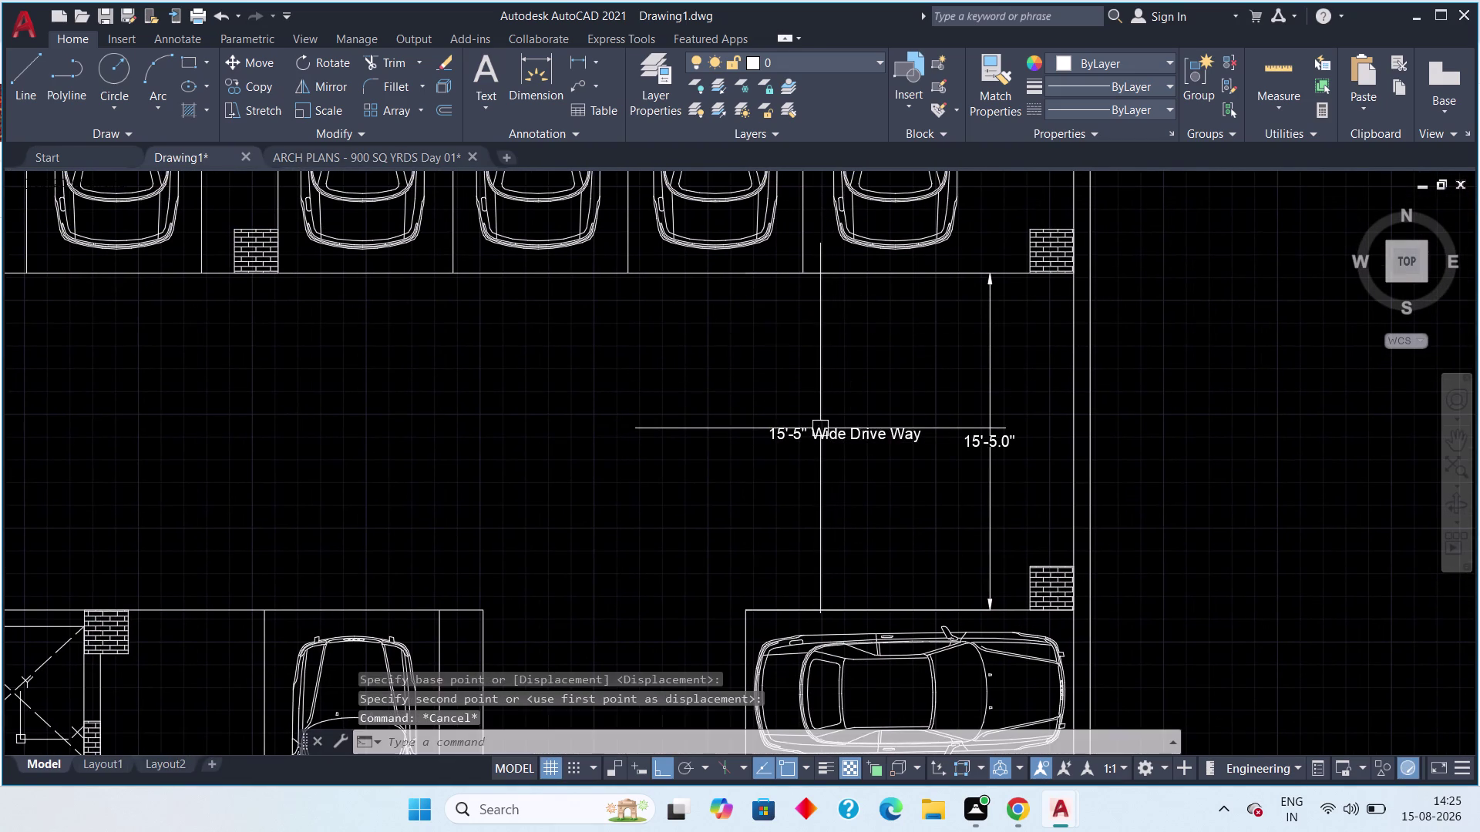
Lower the left 15'-5" label in the top driveway, level with the other label.
scroll(down, 3)
middle_drag(732, 440, 1027, 468)
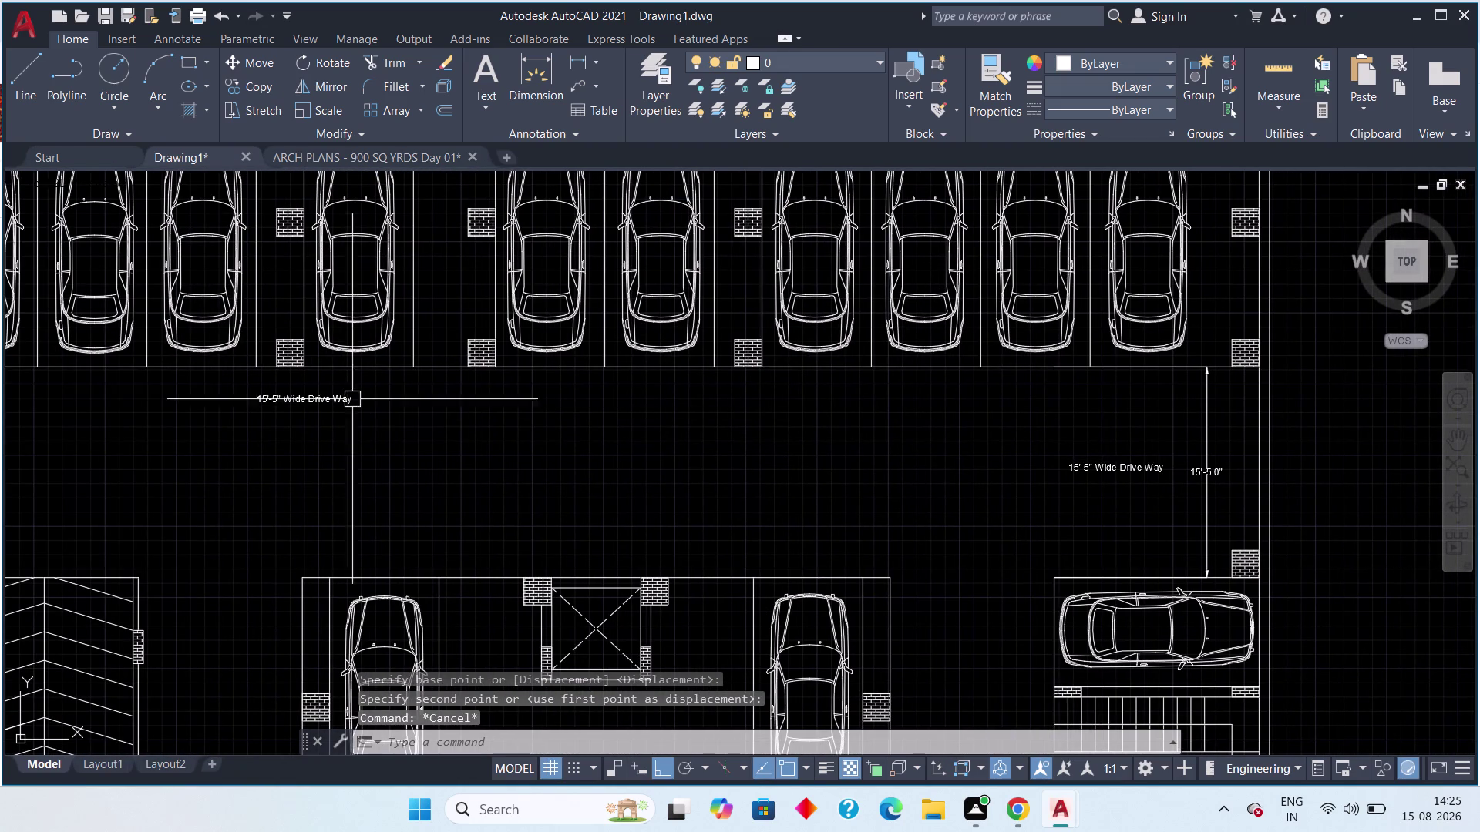
drag(353, 388, 311, 407)
click(276, 417)
key(m)
key(space)
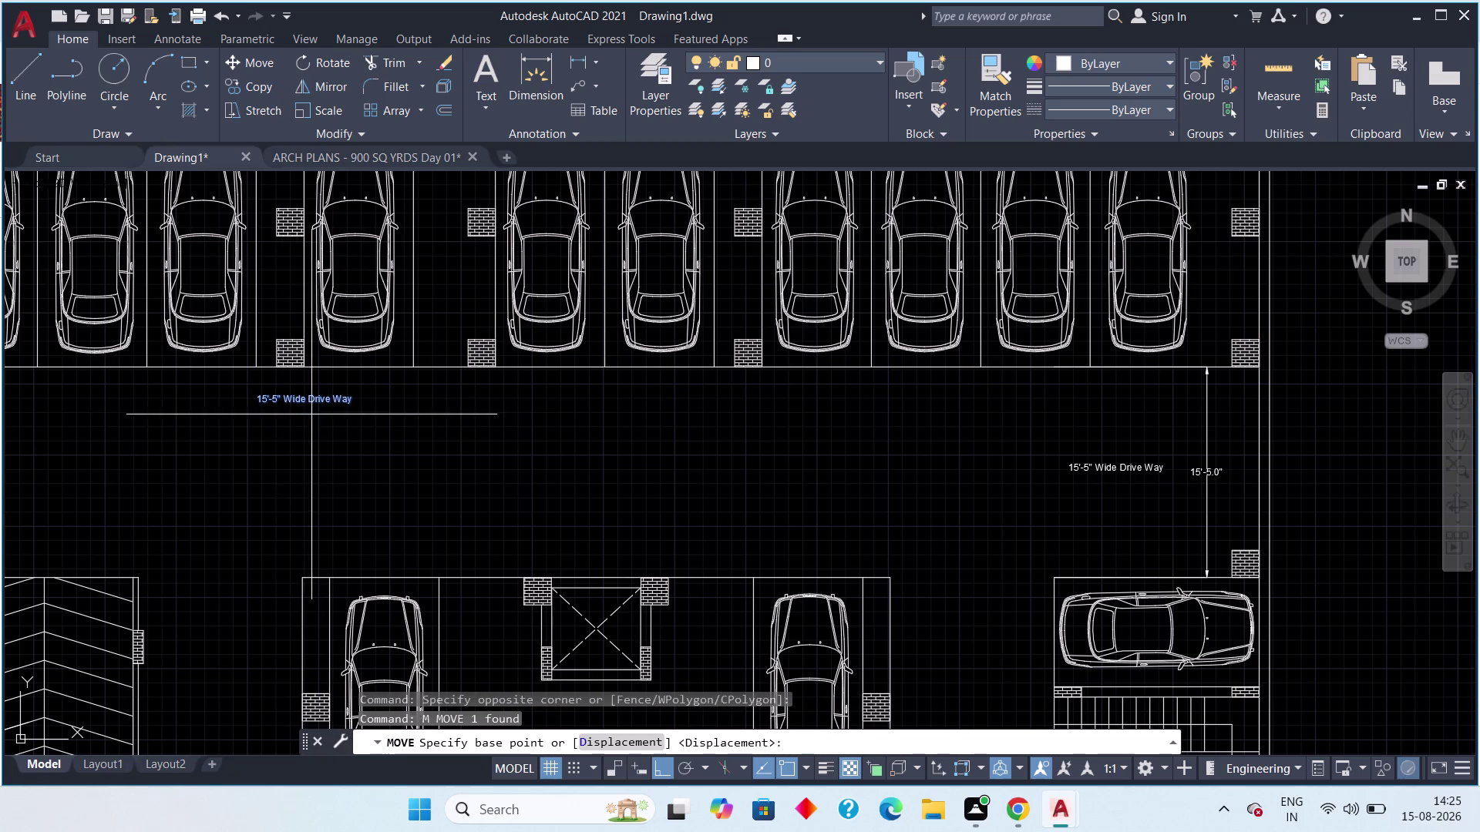
drag(313, 400, 309, 419)
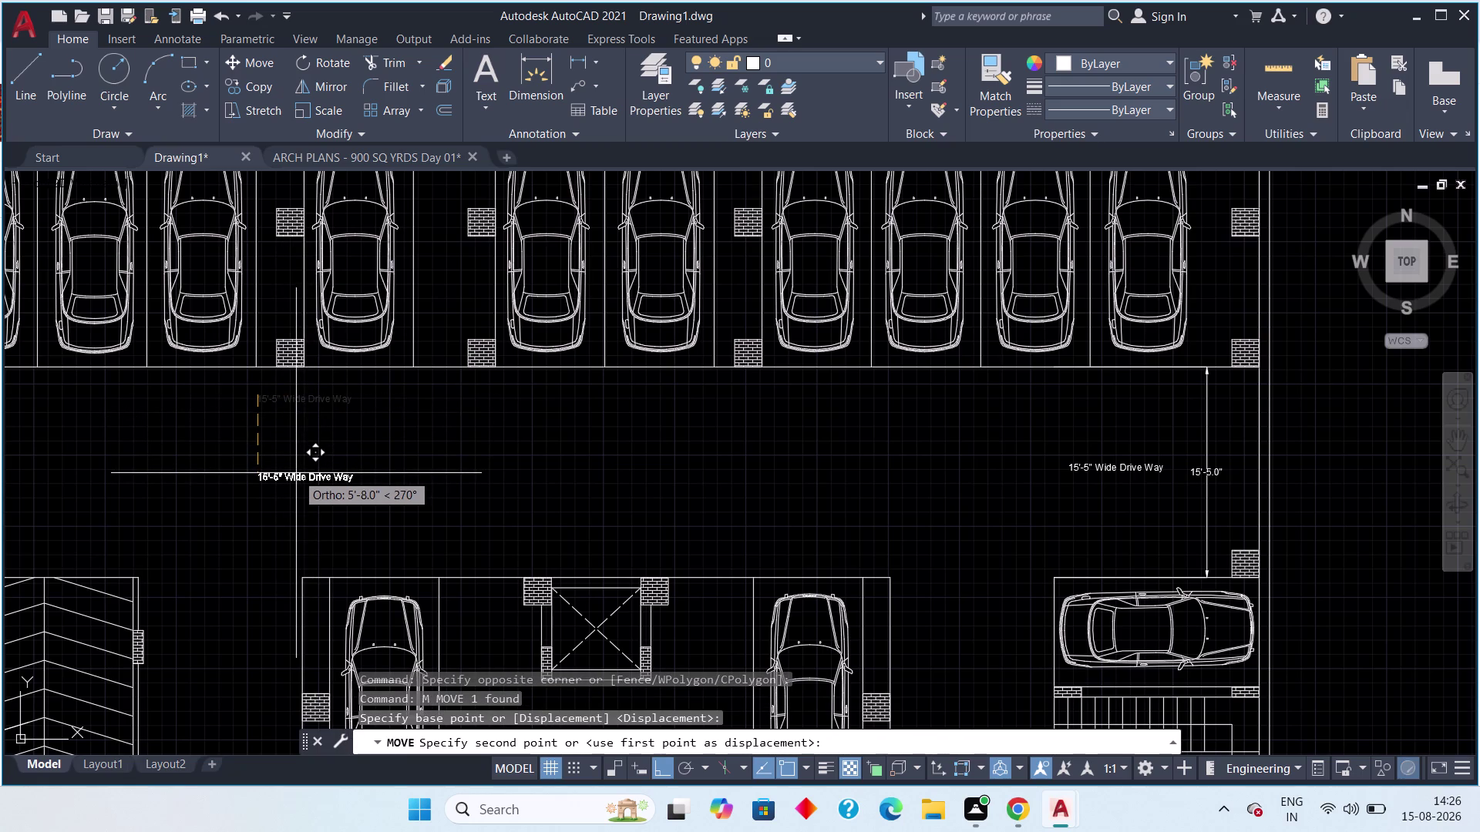
click(296, 467)
key(Escape)
scroll(down, 3)
middle_drag(371, 514, 416, 450)
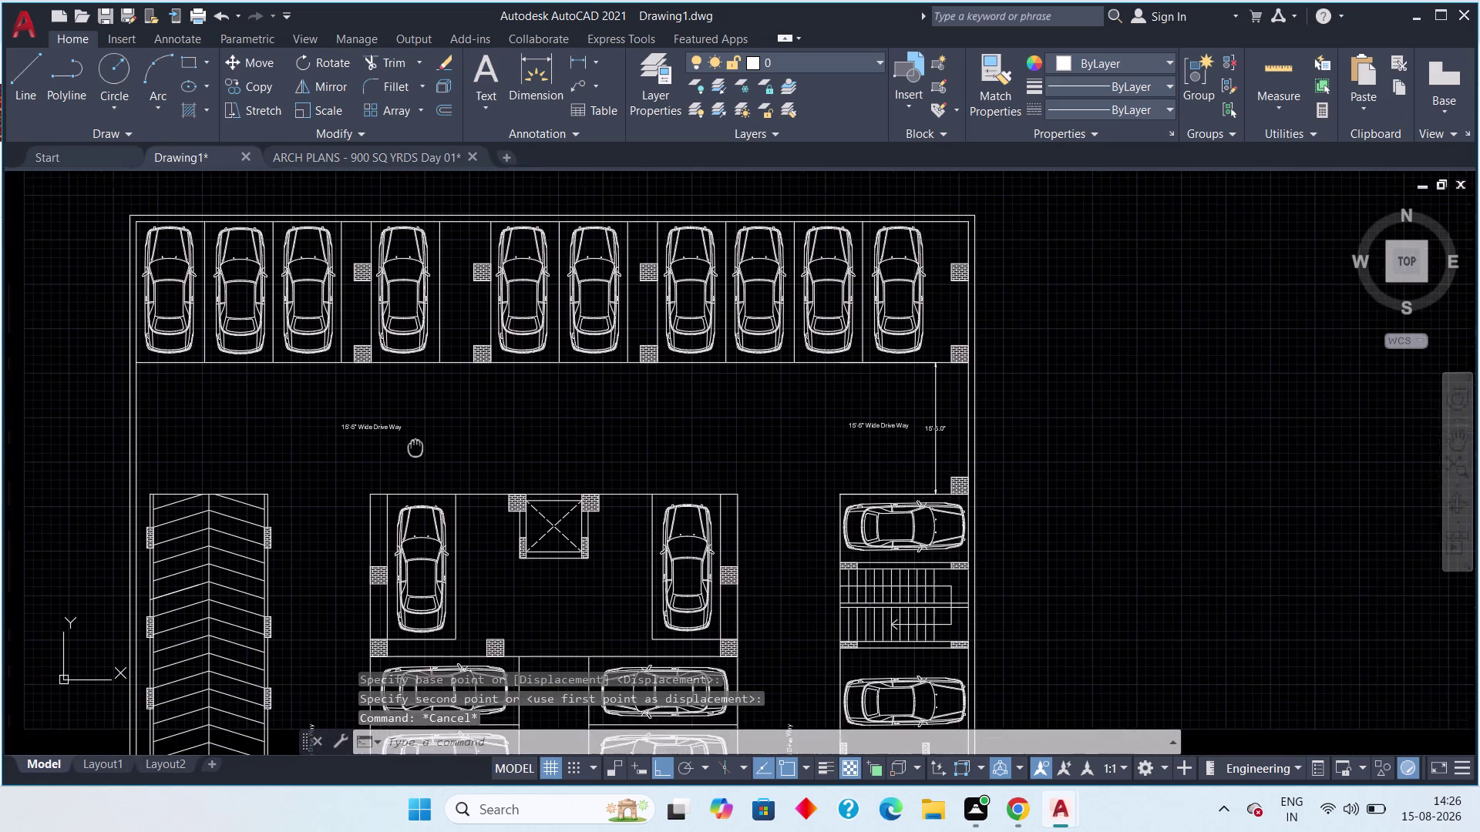
middle_drag(416, 450, 465, 440)
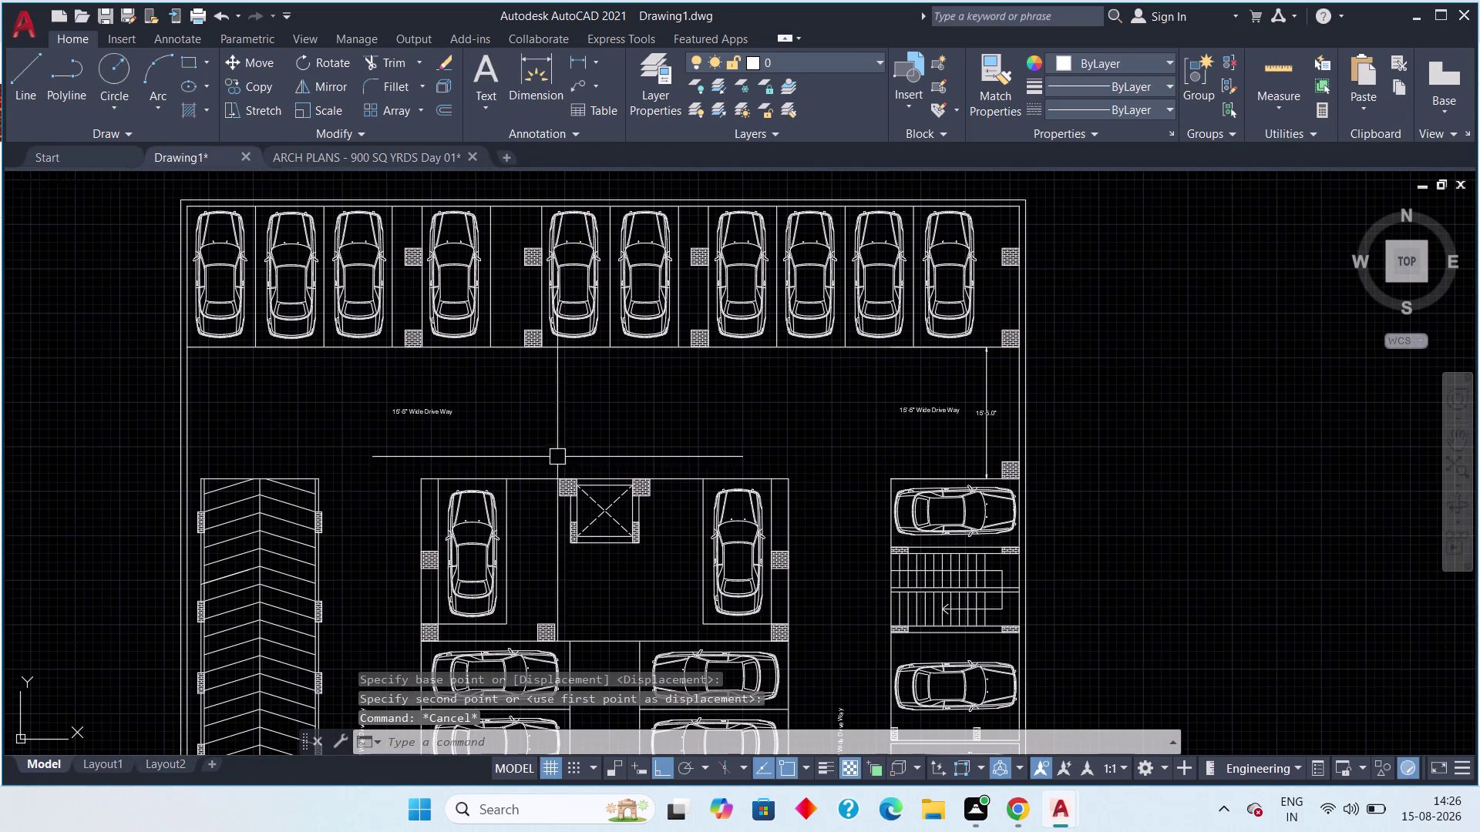
click(570, 70)
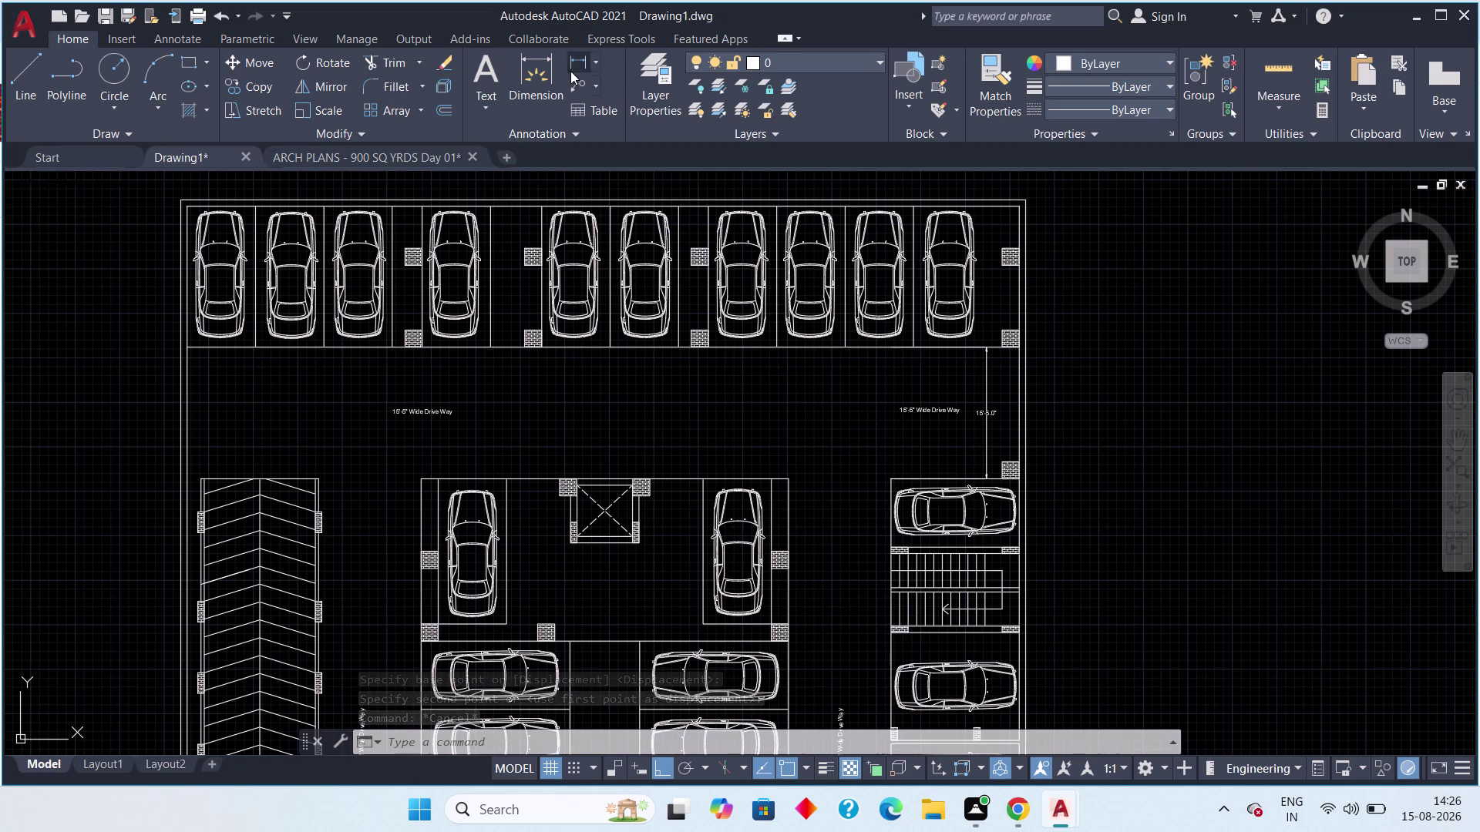
Start a linear measurement near the top driveway, then cancel it.
click(417, 474)
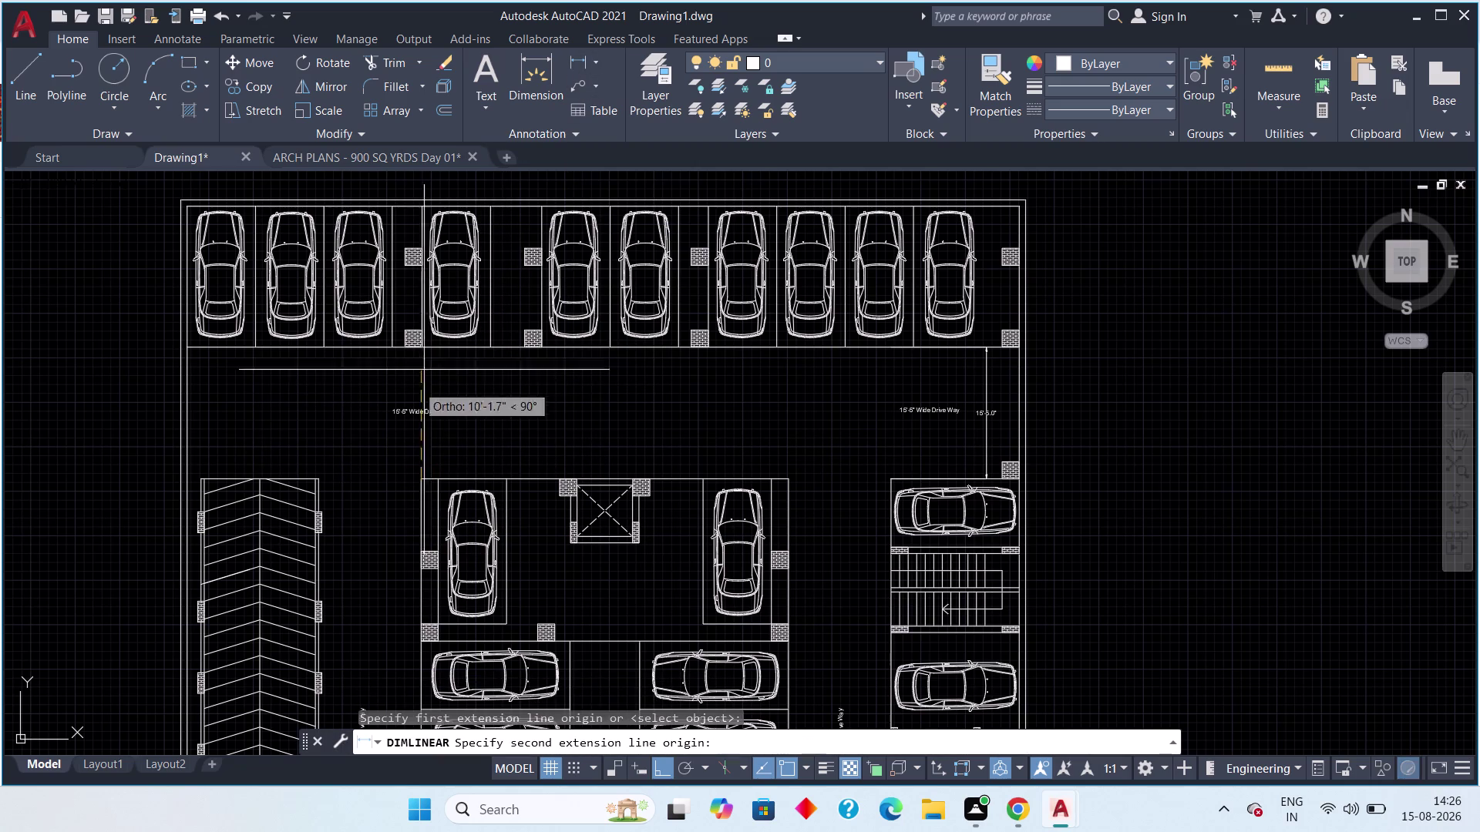
click(428, 342)
click(490, 354)
key(Escape)
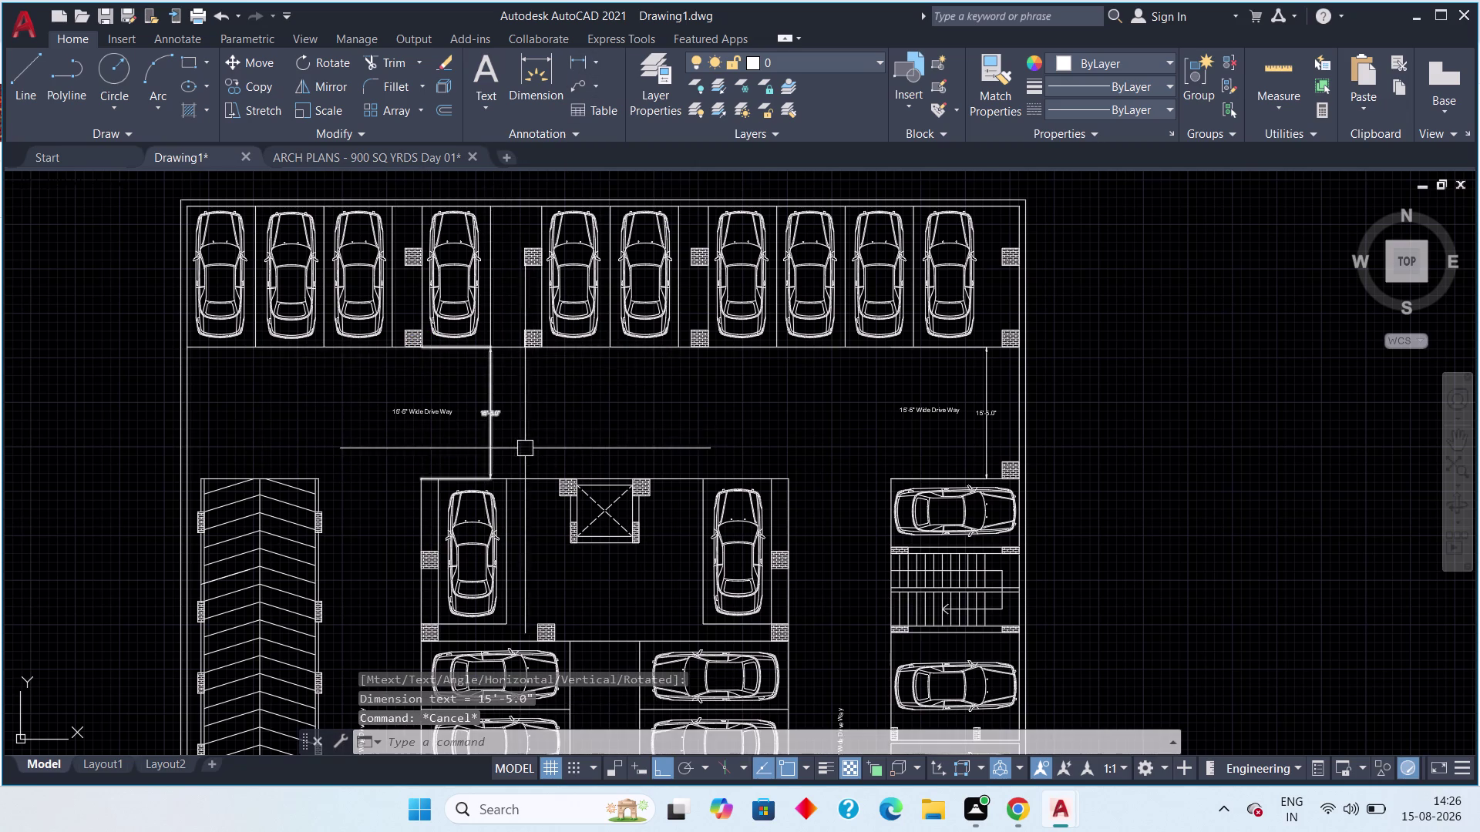
scroll(up, 3)
scroll(down, 3)
scroll(down, 3)
middle_drag(492, 427, 496, 193)
scroll(up, 3)
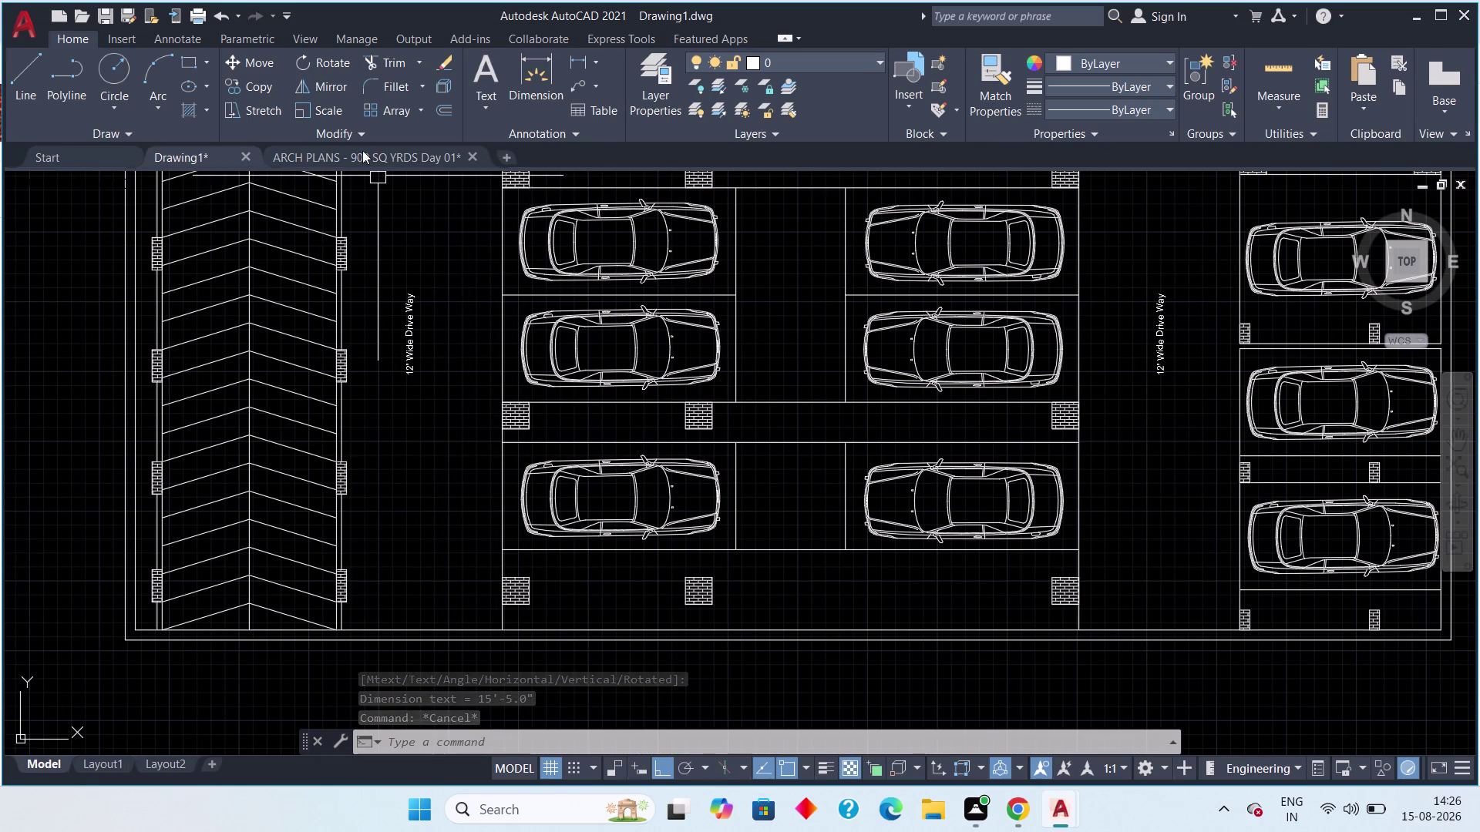
Add a 12' width dimension across the left 12' Wide Drive Way corridor.
click(590, 53)
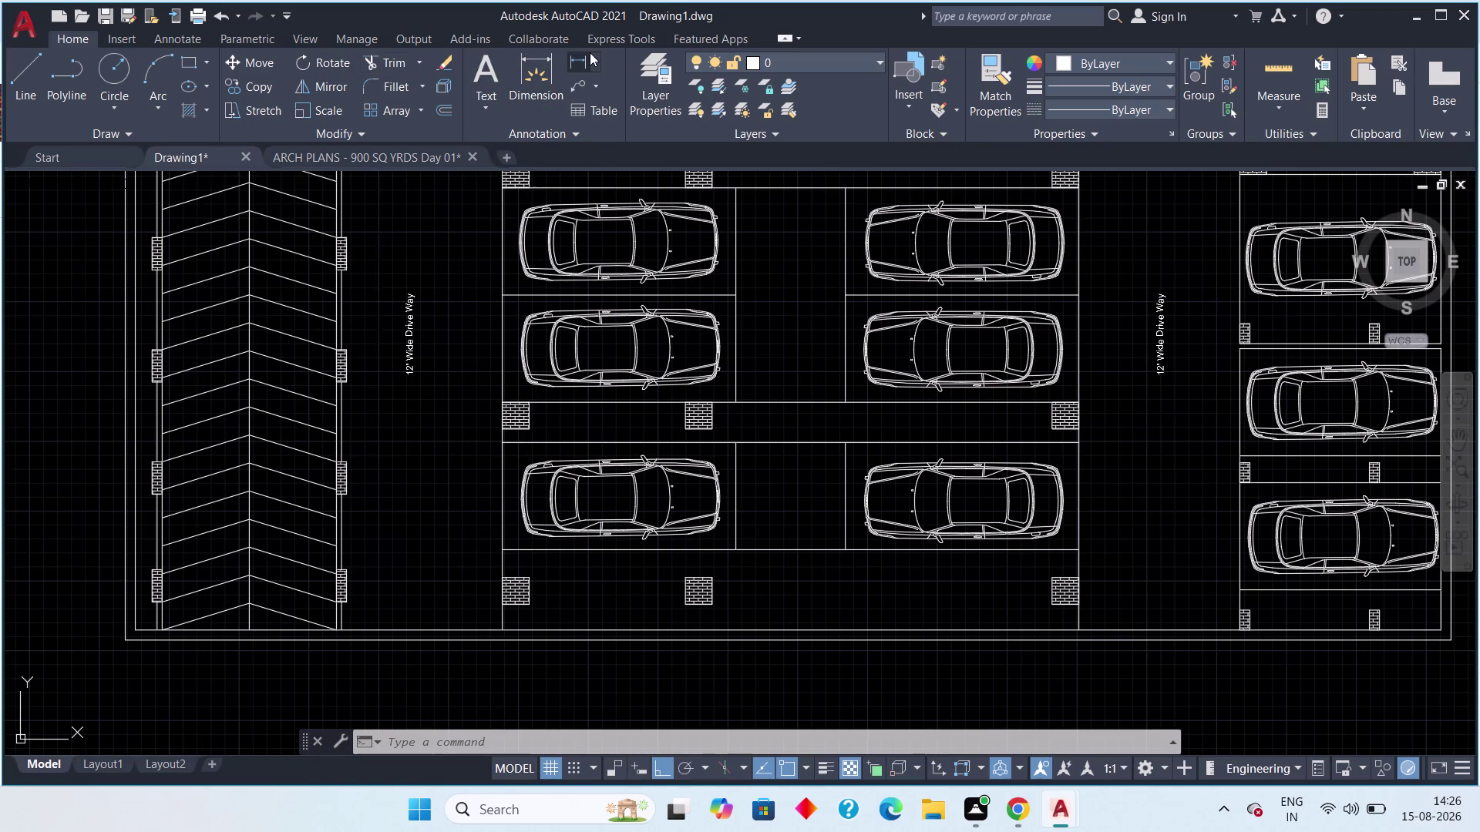
scroll(up, 3)
scroll(down, 3)
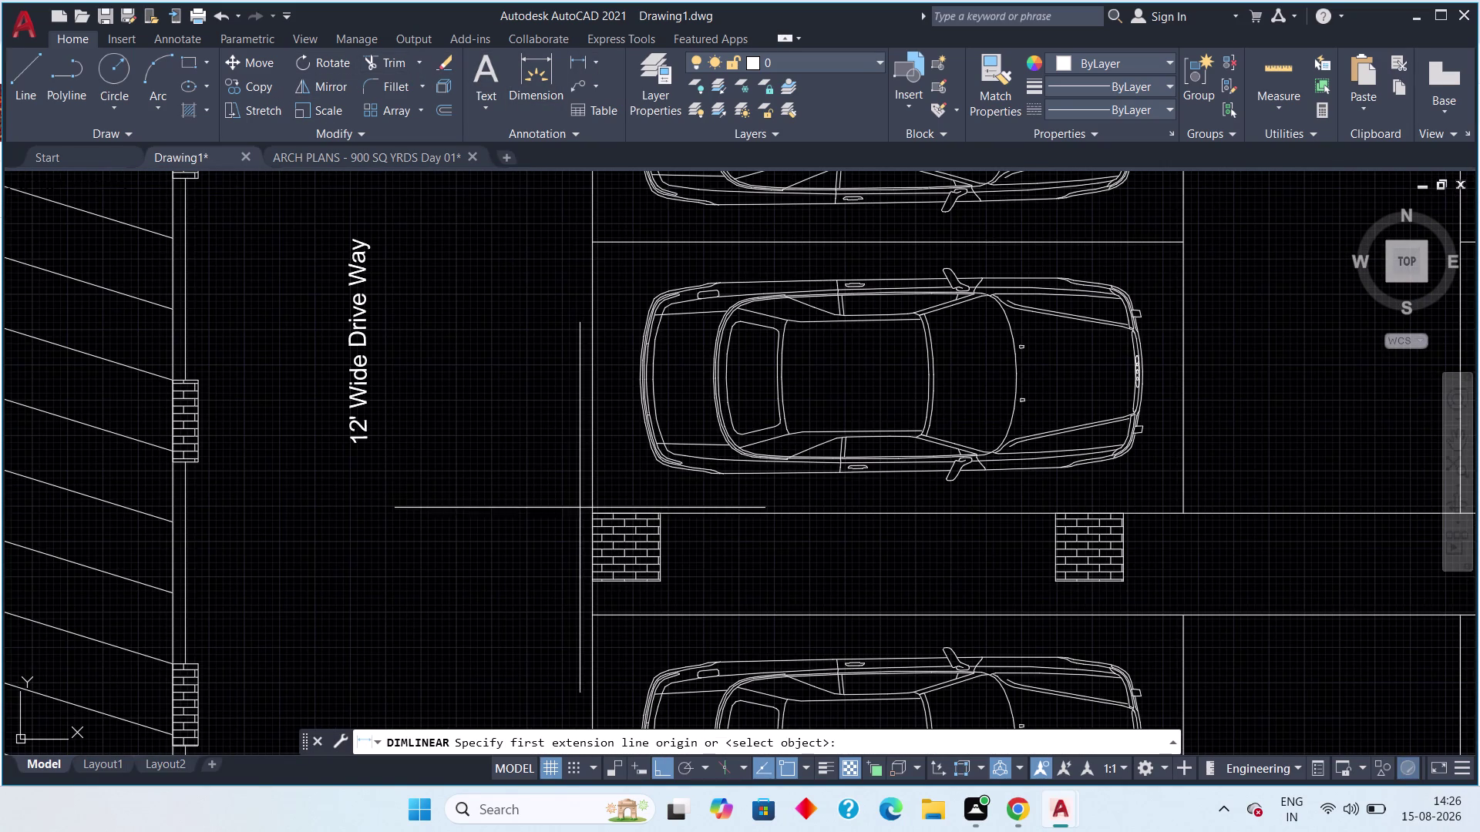
drag(595, 516, 584, 516)
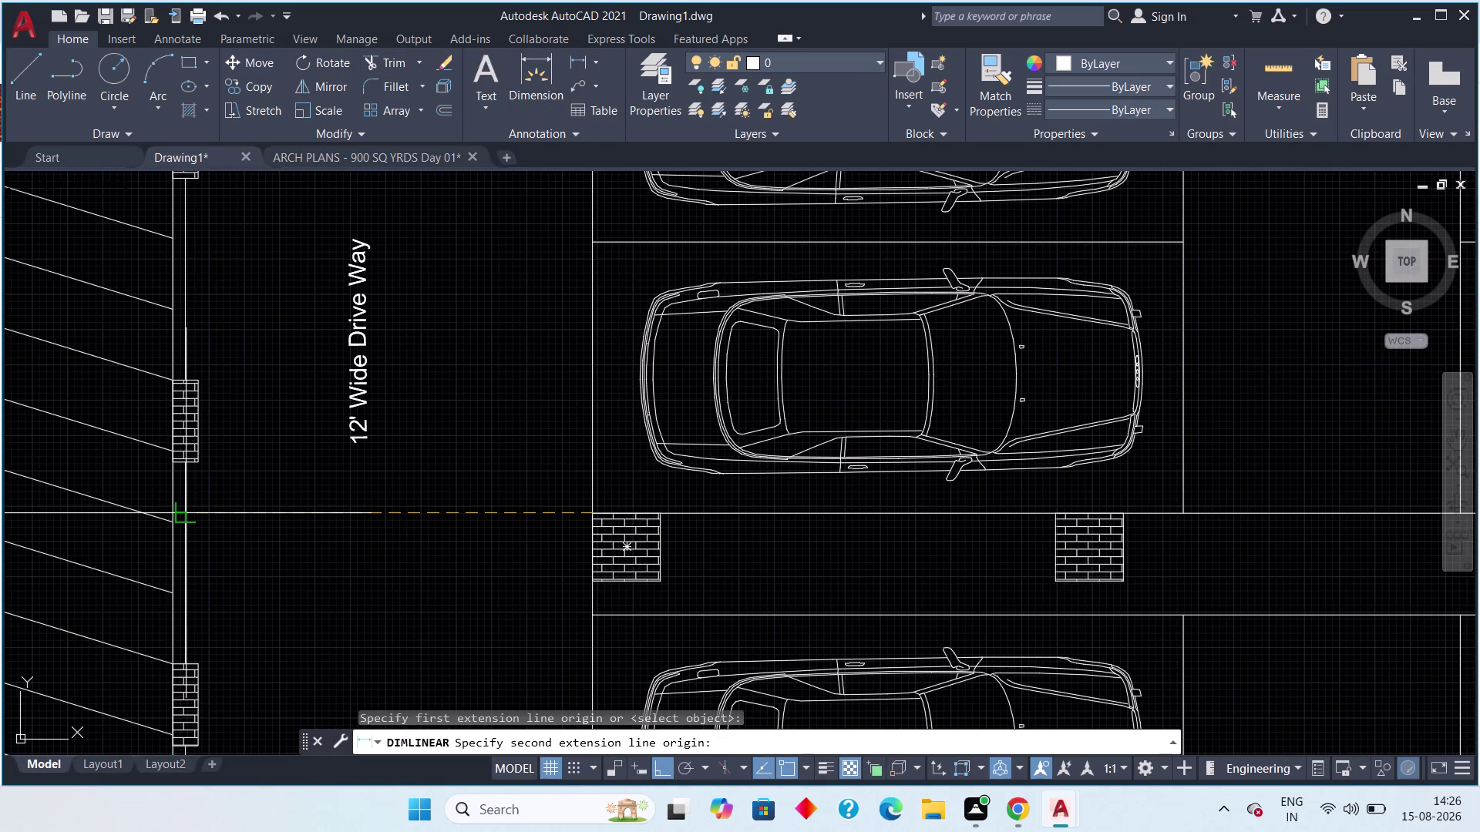
click(189, 517)
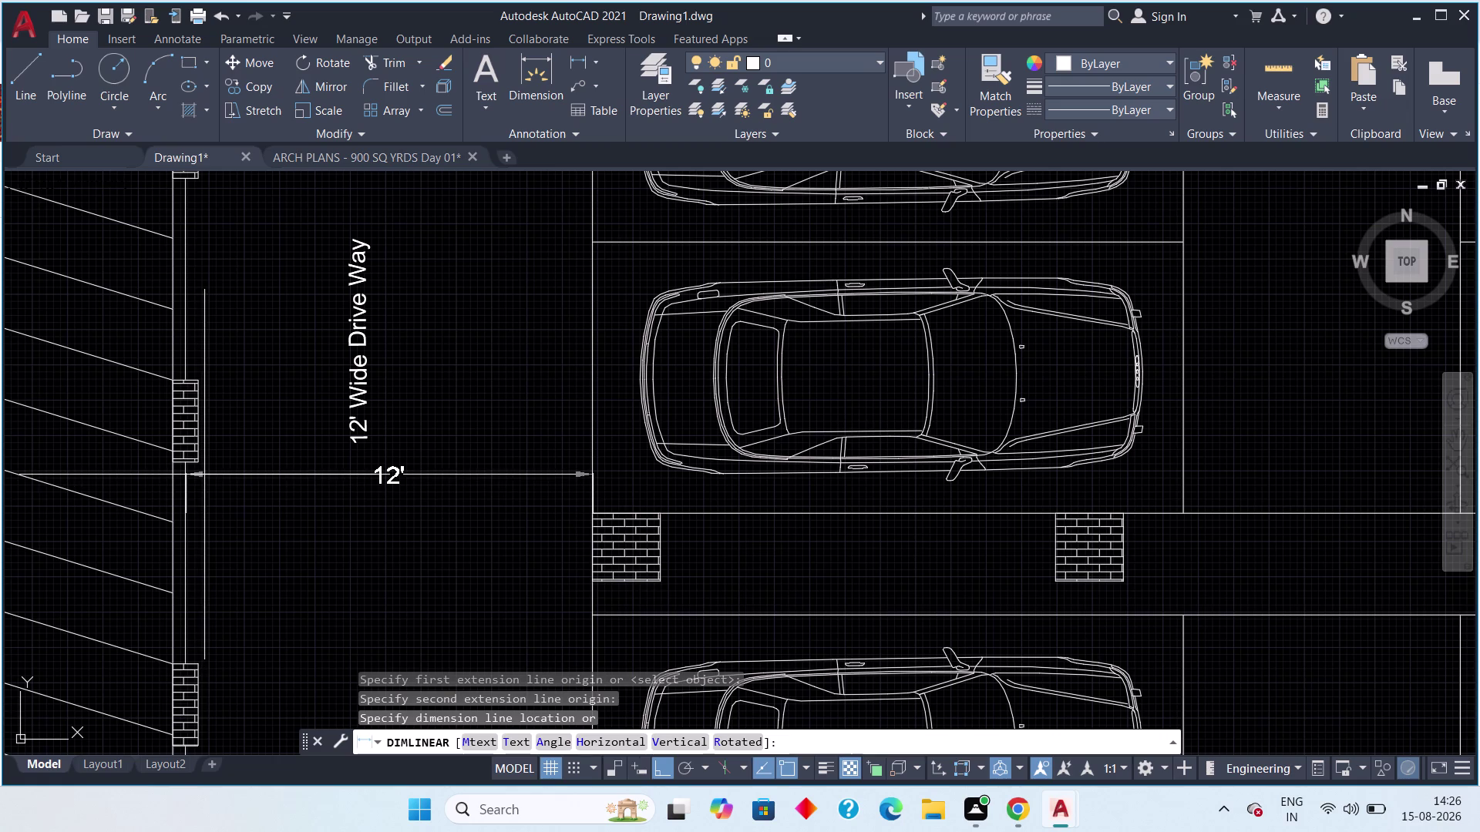
click(204, 475)
scroll(down, 3)
key(Escape)
scroll(down, 3)
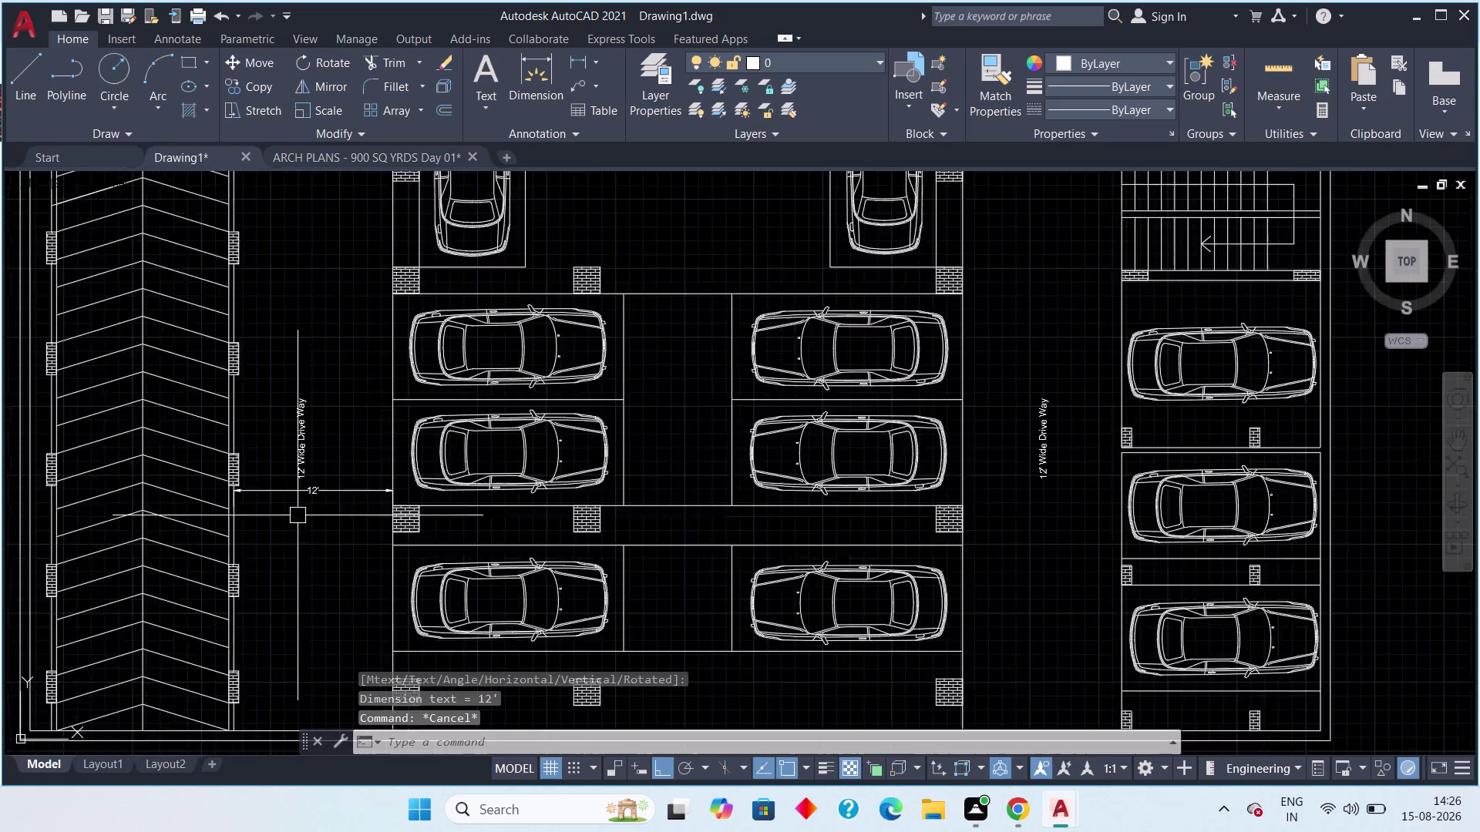
scroll(down, 3)
middle_drag(308, 500, 155, 461)
Add a 12' width dimension across the right 12' Wide Drive Way corridor.
click(578, 67)
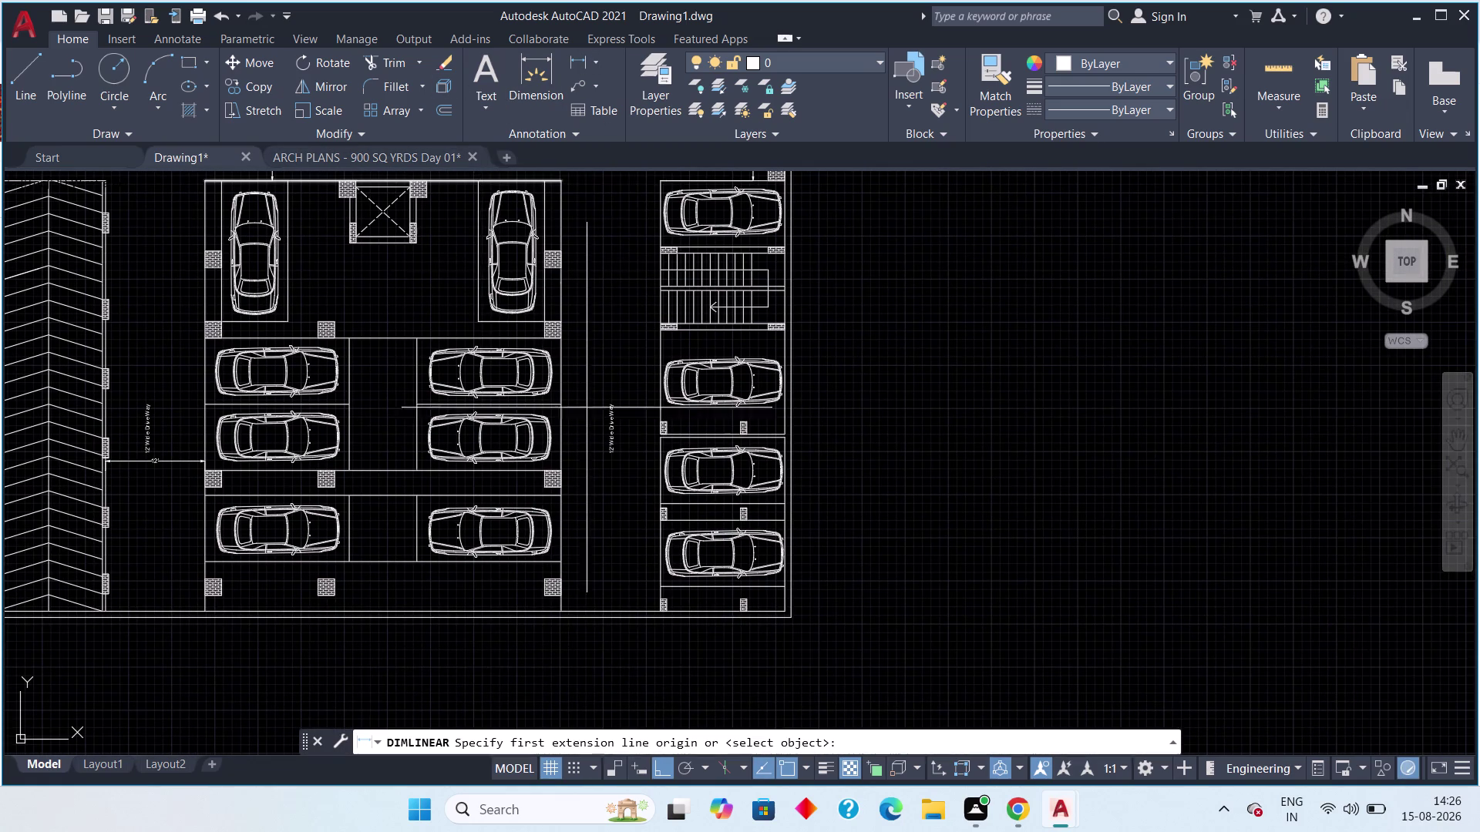
scroll(up, 3)
click(659, 330)
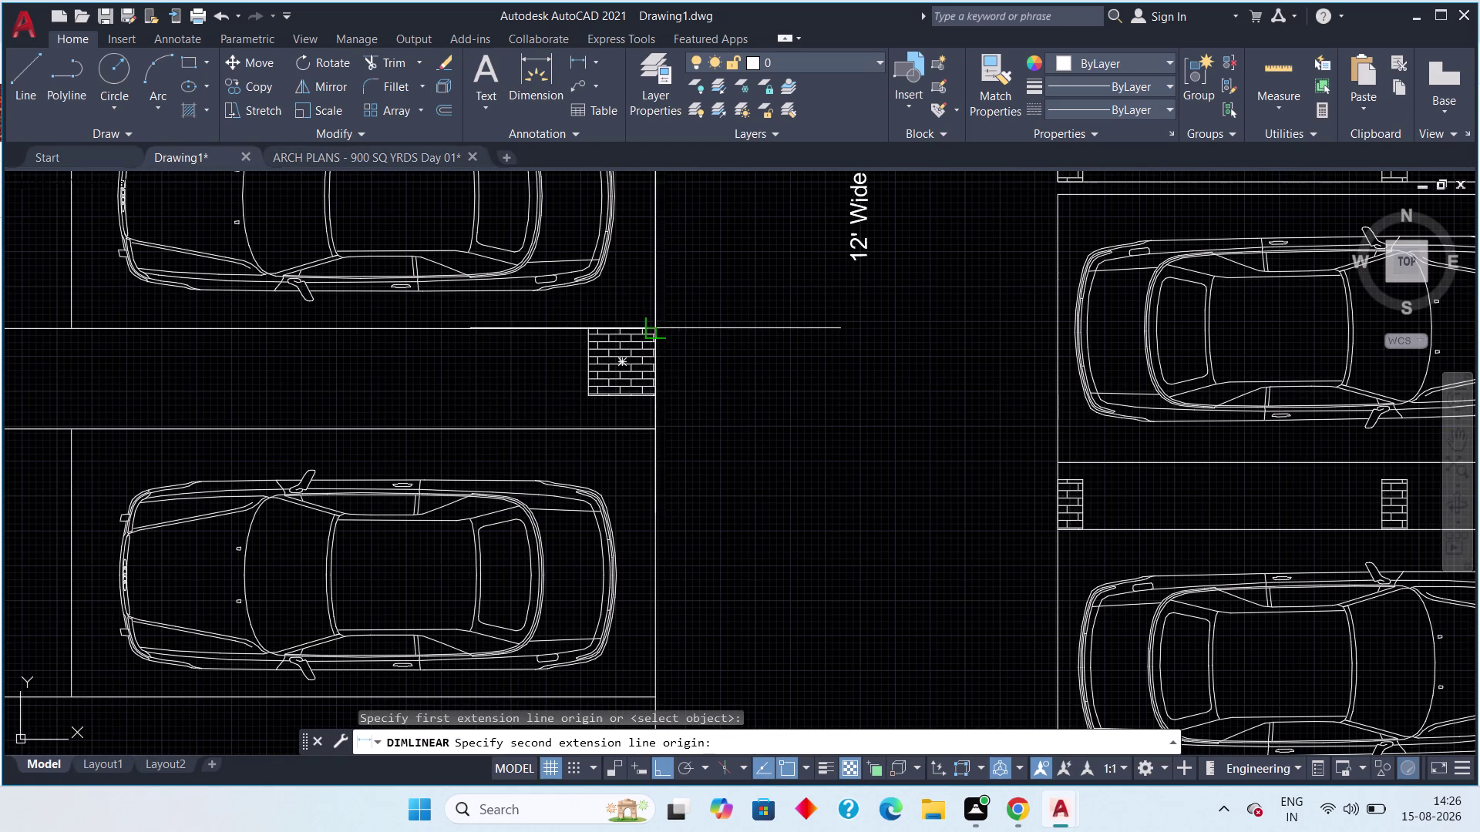
click(1059, 326)
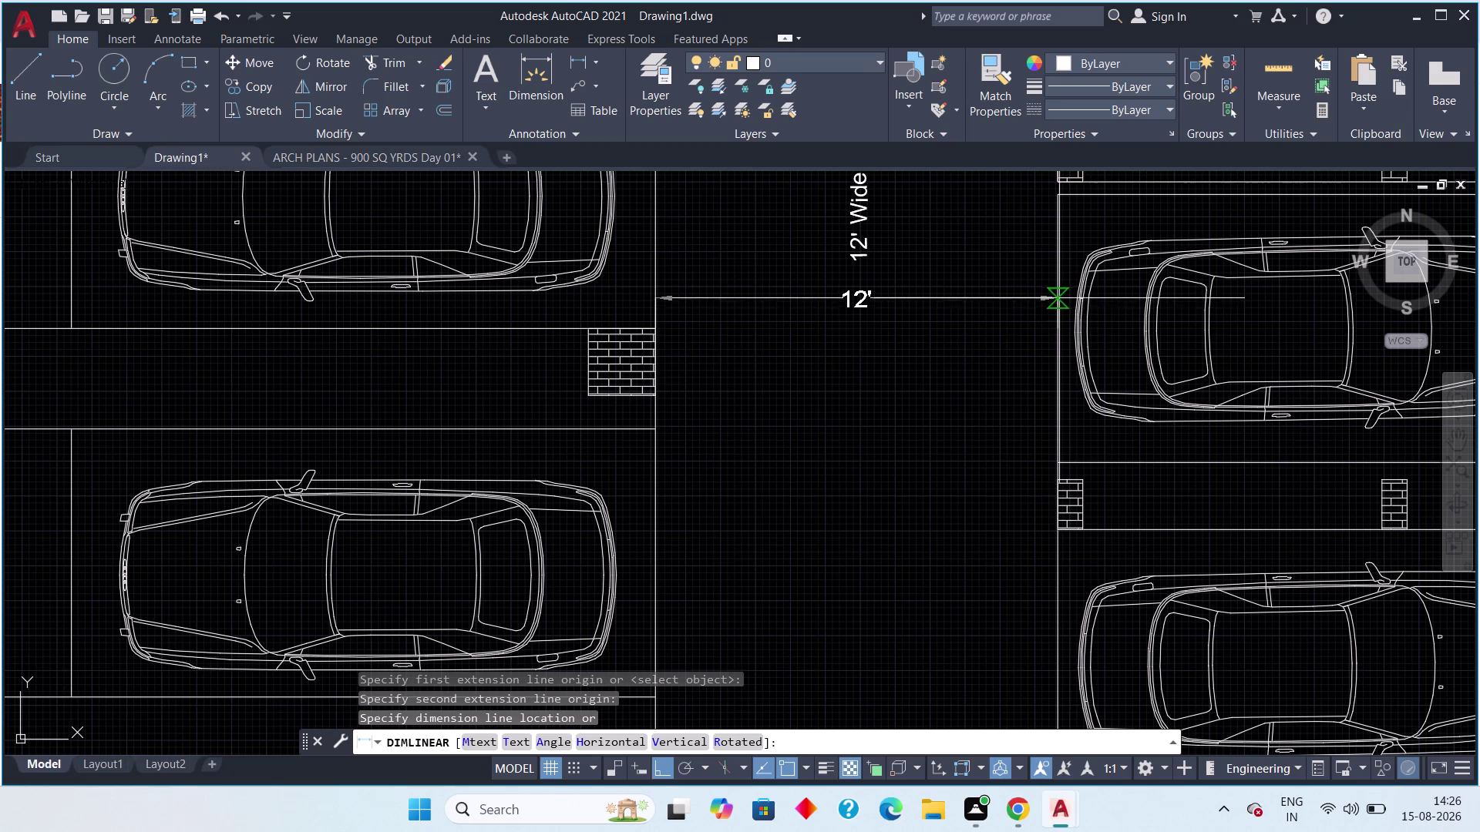
click(1059, 283)
scroll(down, 3)
middle_drag(971, 331, 910, 418)
scroll(down, 3)
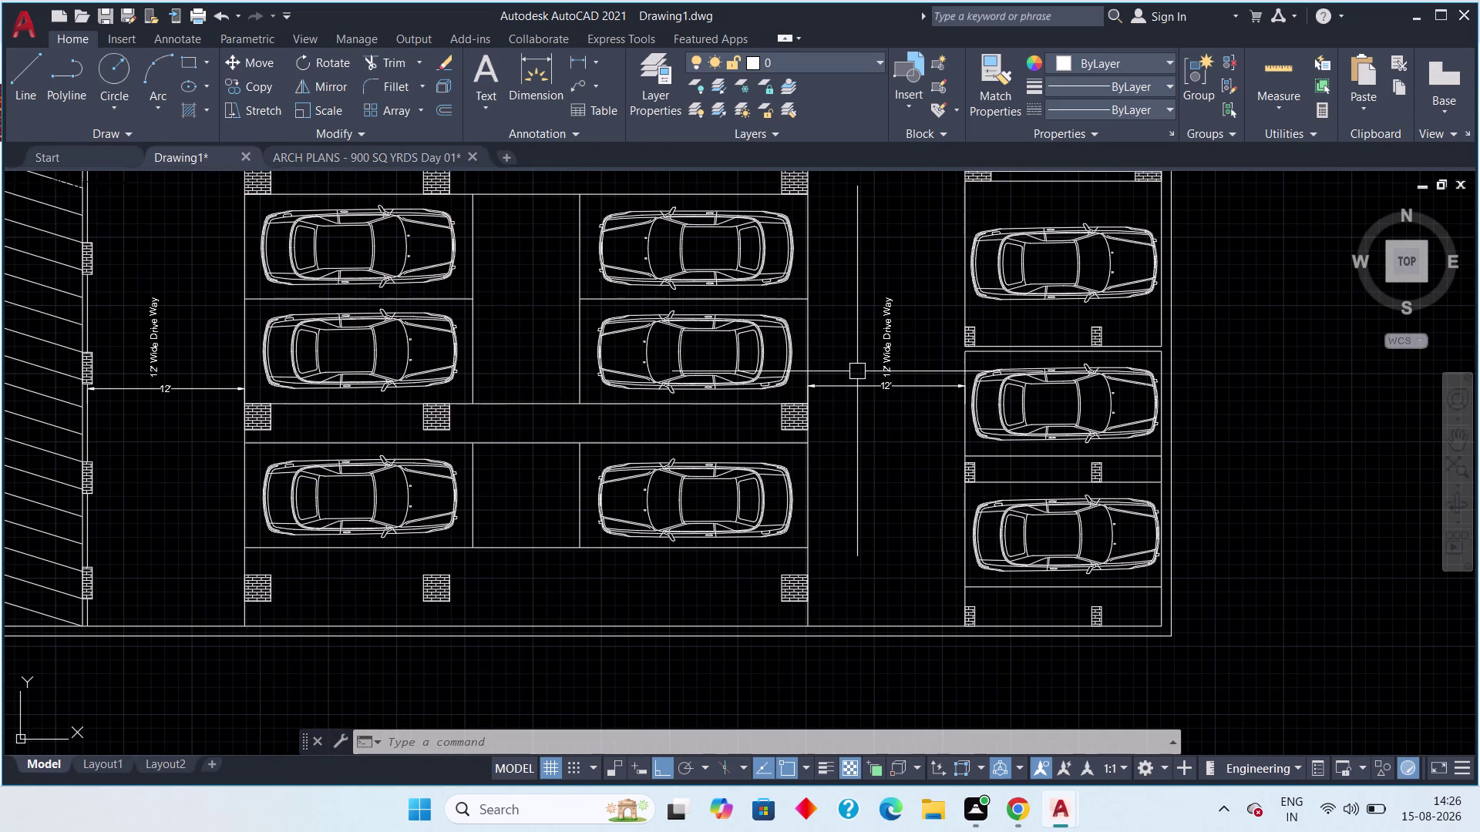
Move the right driveway's 12' dimension down level with the brick column.
drag(860, 368, 836, 404)
click(821, 432)
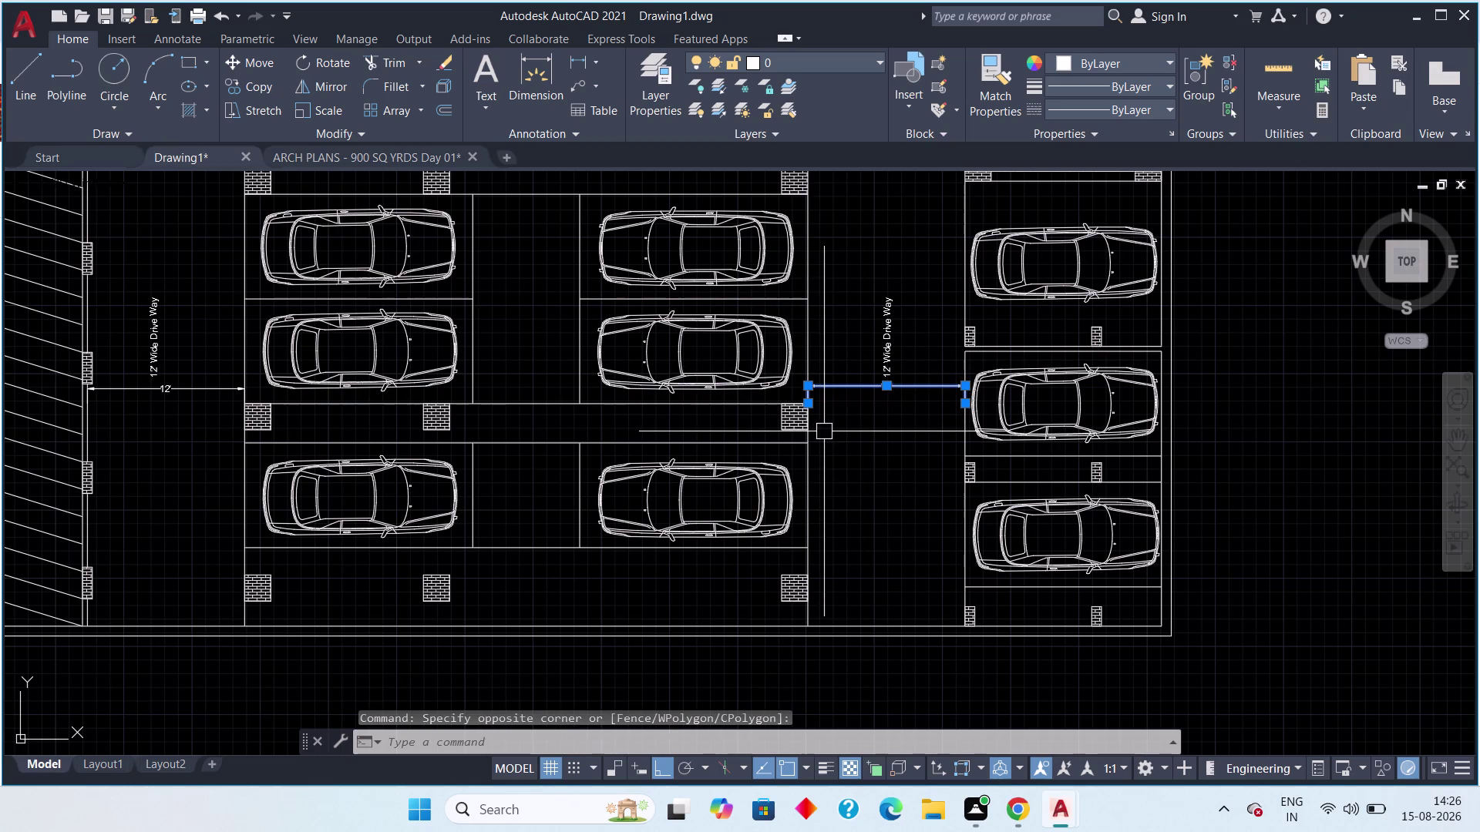
text(m)
key(space)
scroll(up, 3)
click(737, 417)
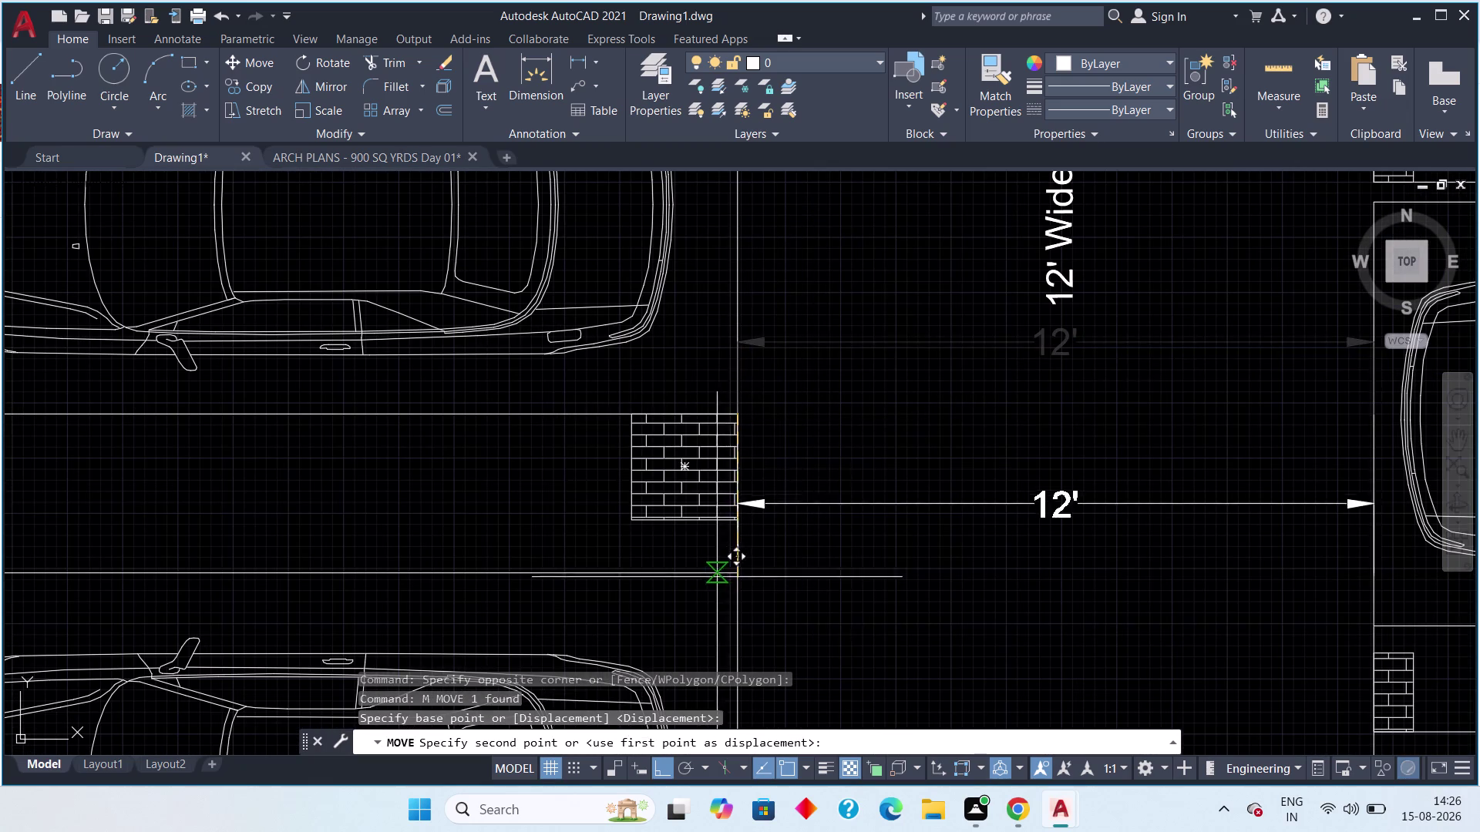
scroll(down, 3)
middle_drag(717, 577, 733, 214)
scroll(down, 3)
middle_drag(738, 386, 714, 561)
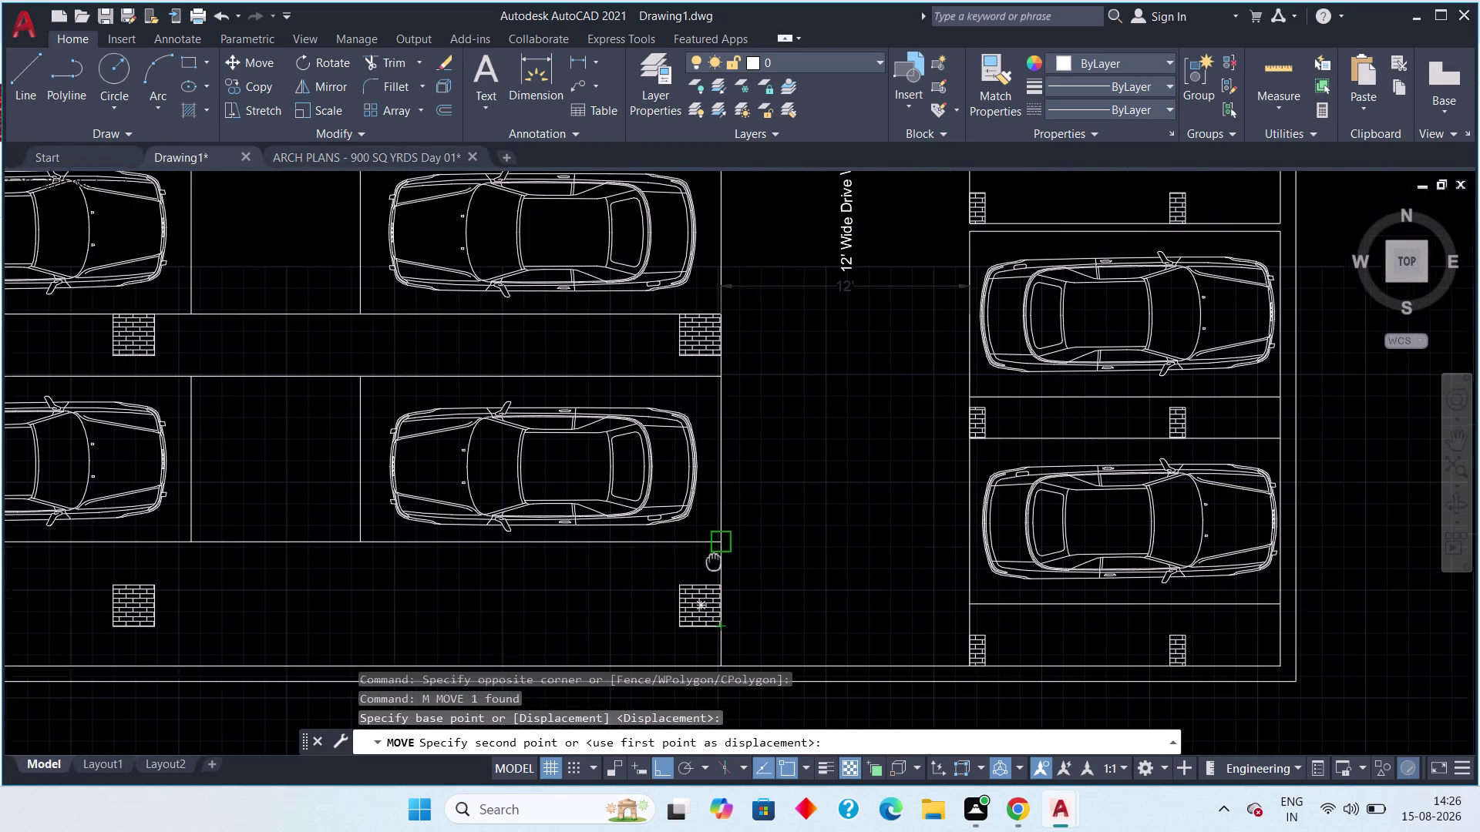
middle_drag(714, 561, 713, 567)
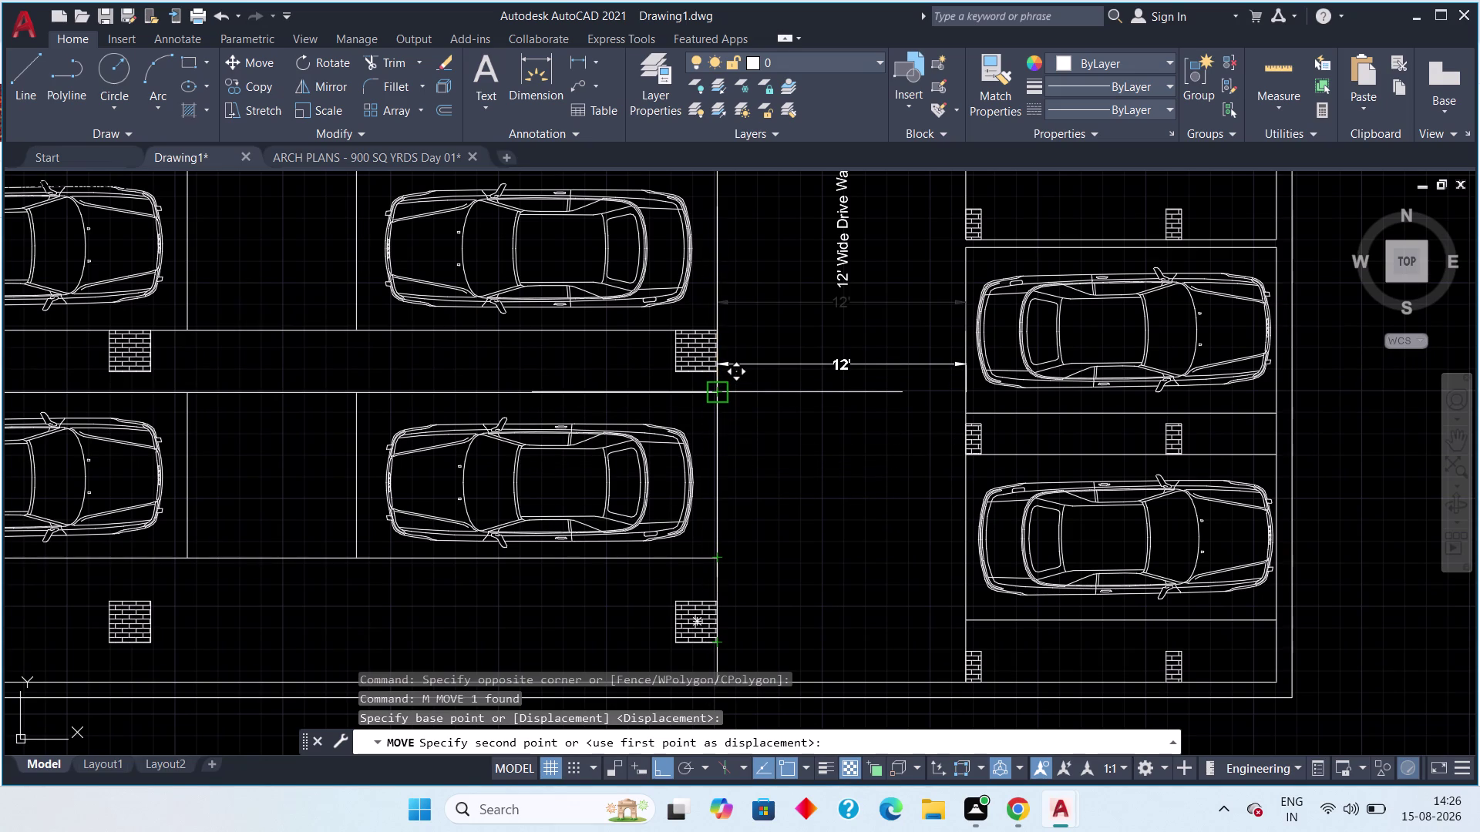
click(721, 391)
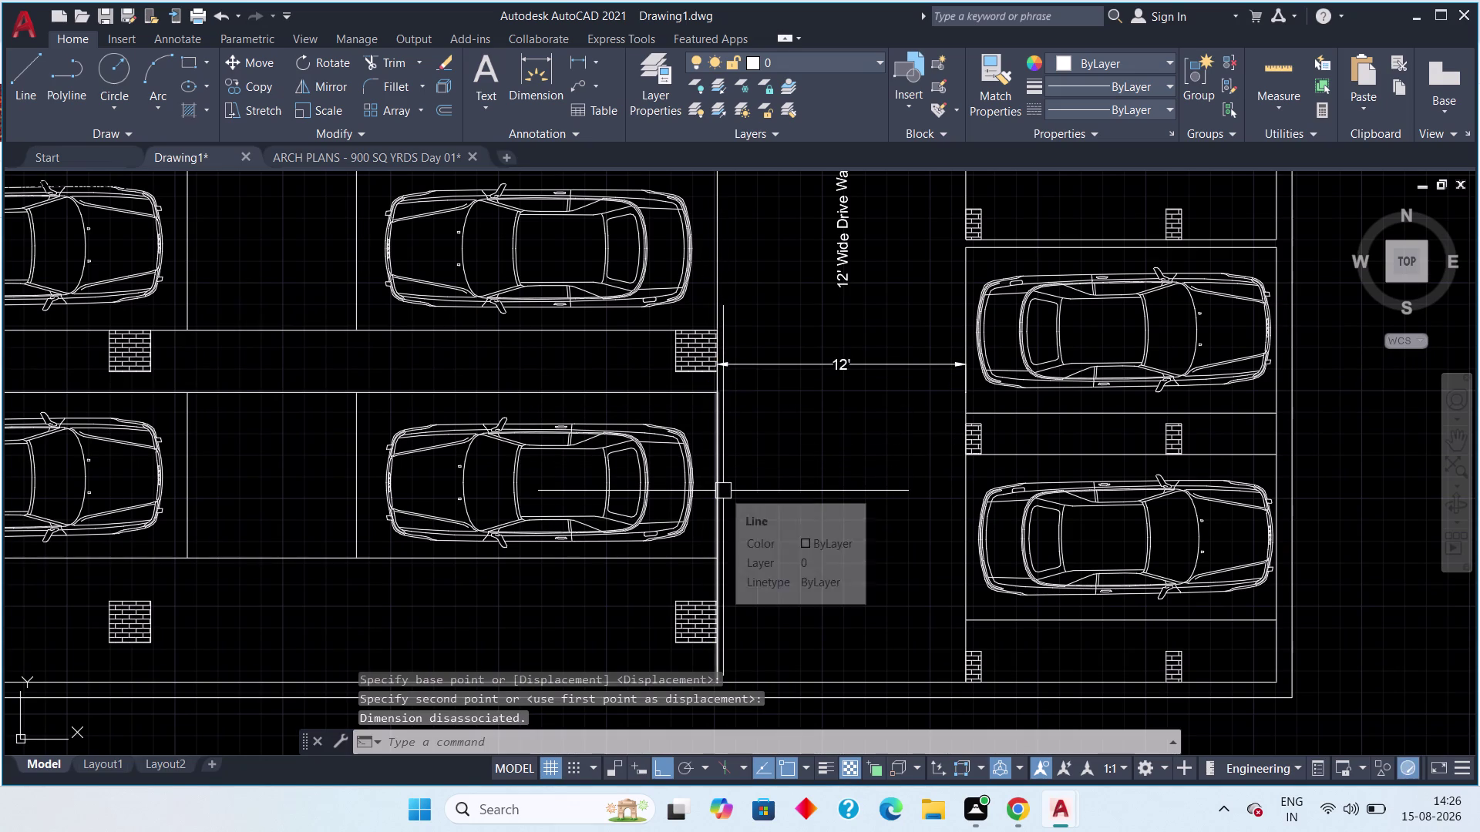
Move the left driveway's 12' dimension down level with its brick column.
scroll(down, 3)
middle_drag(685, 487, 860, 505)
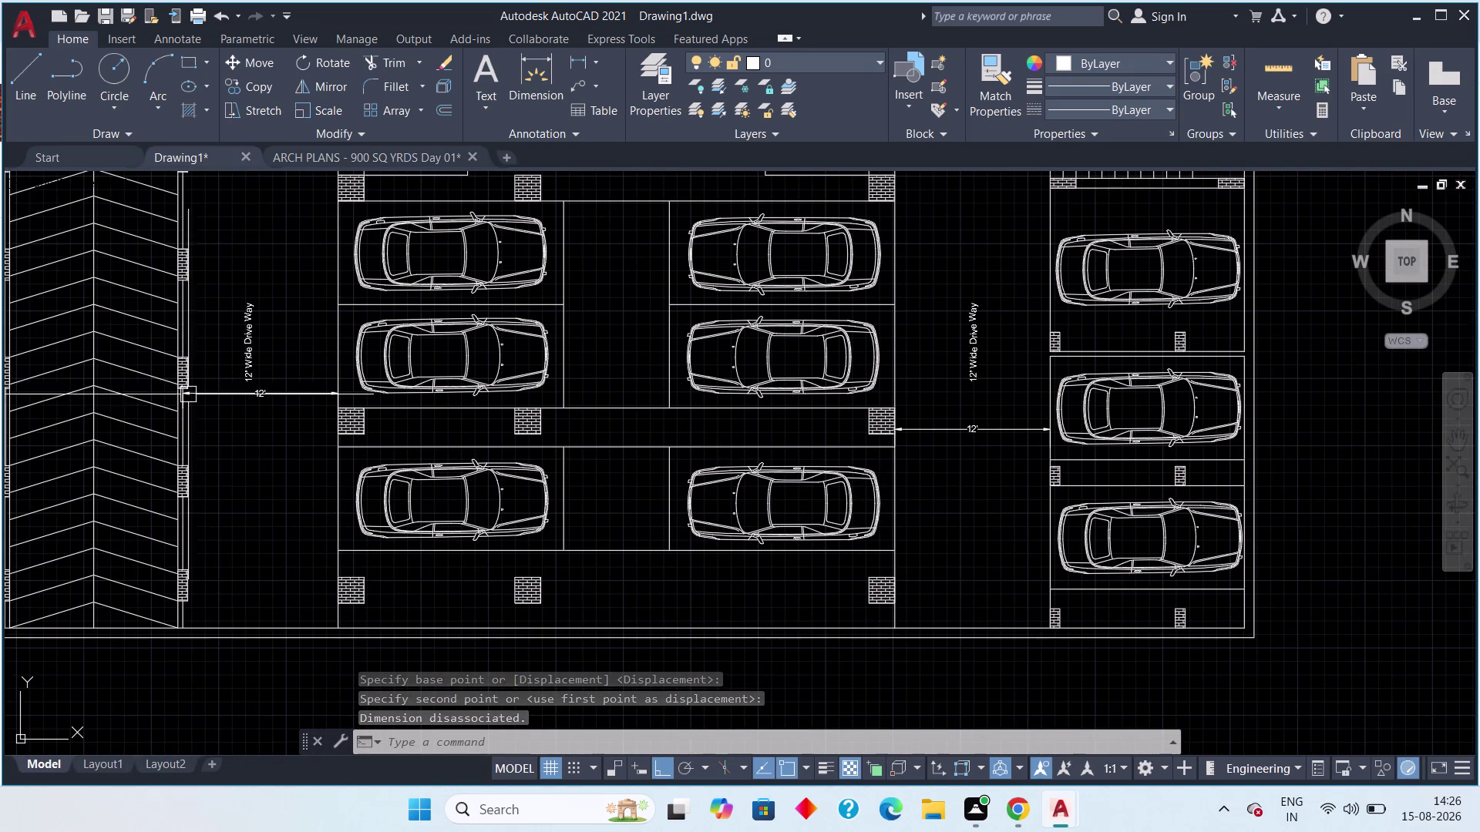
drag(269, 384, 243, 417)
click(238, 423)
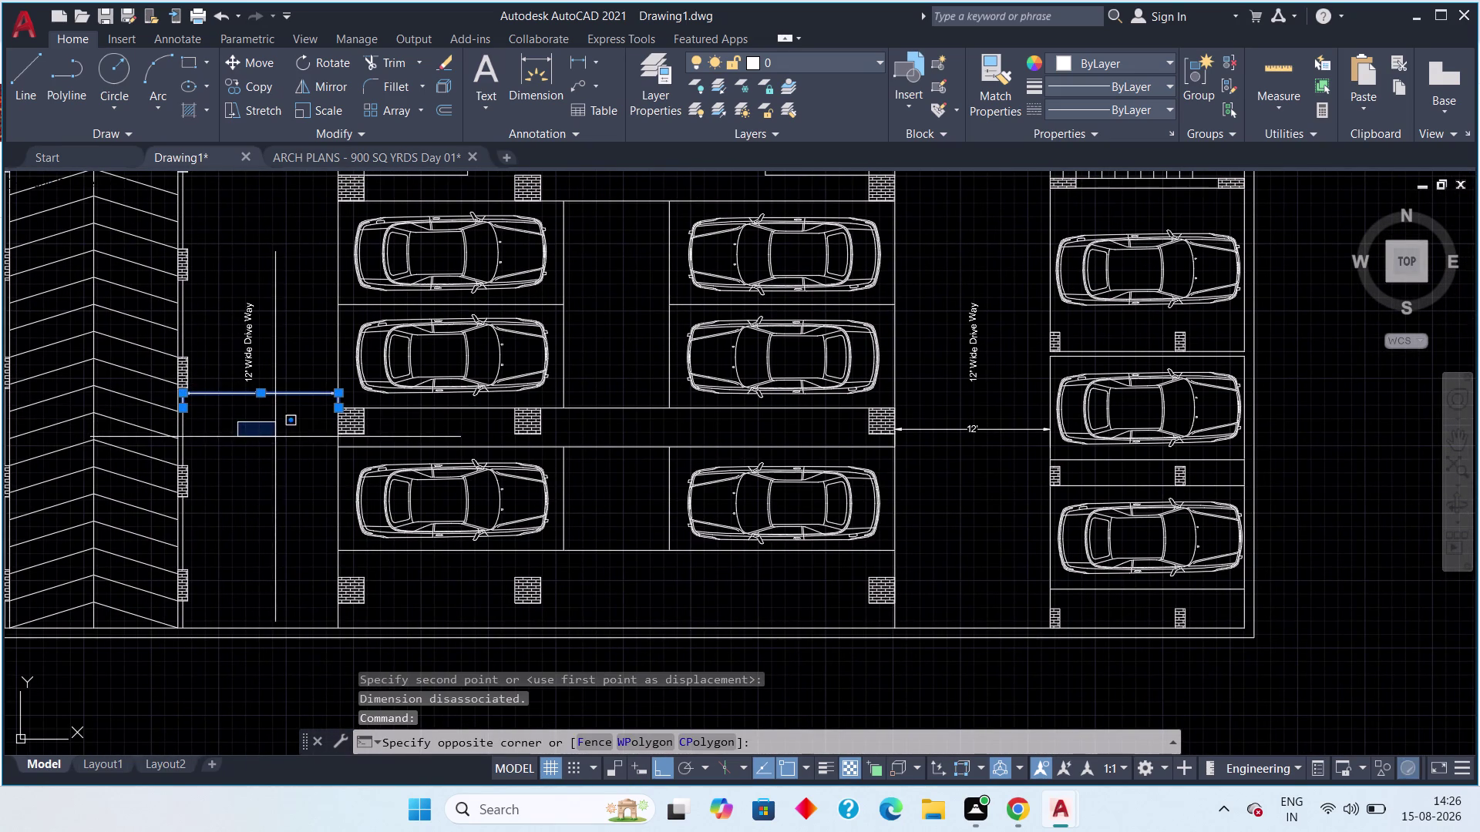
key(Escape)
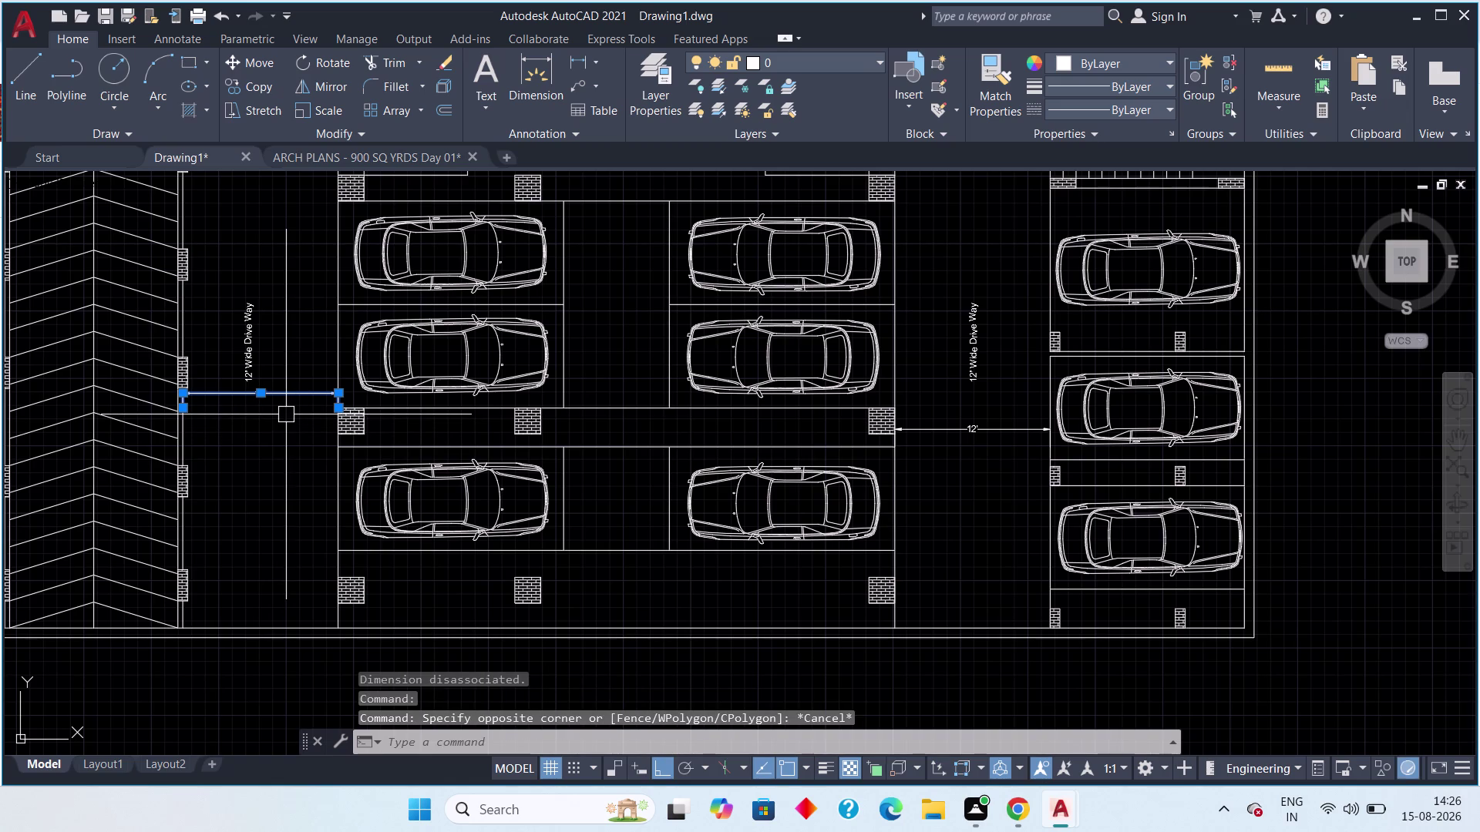
key(m)
key(space)
scroll(up, 3)
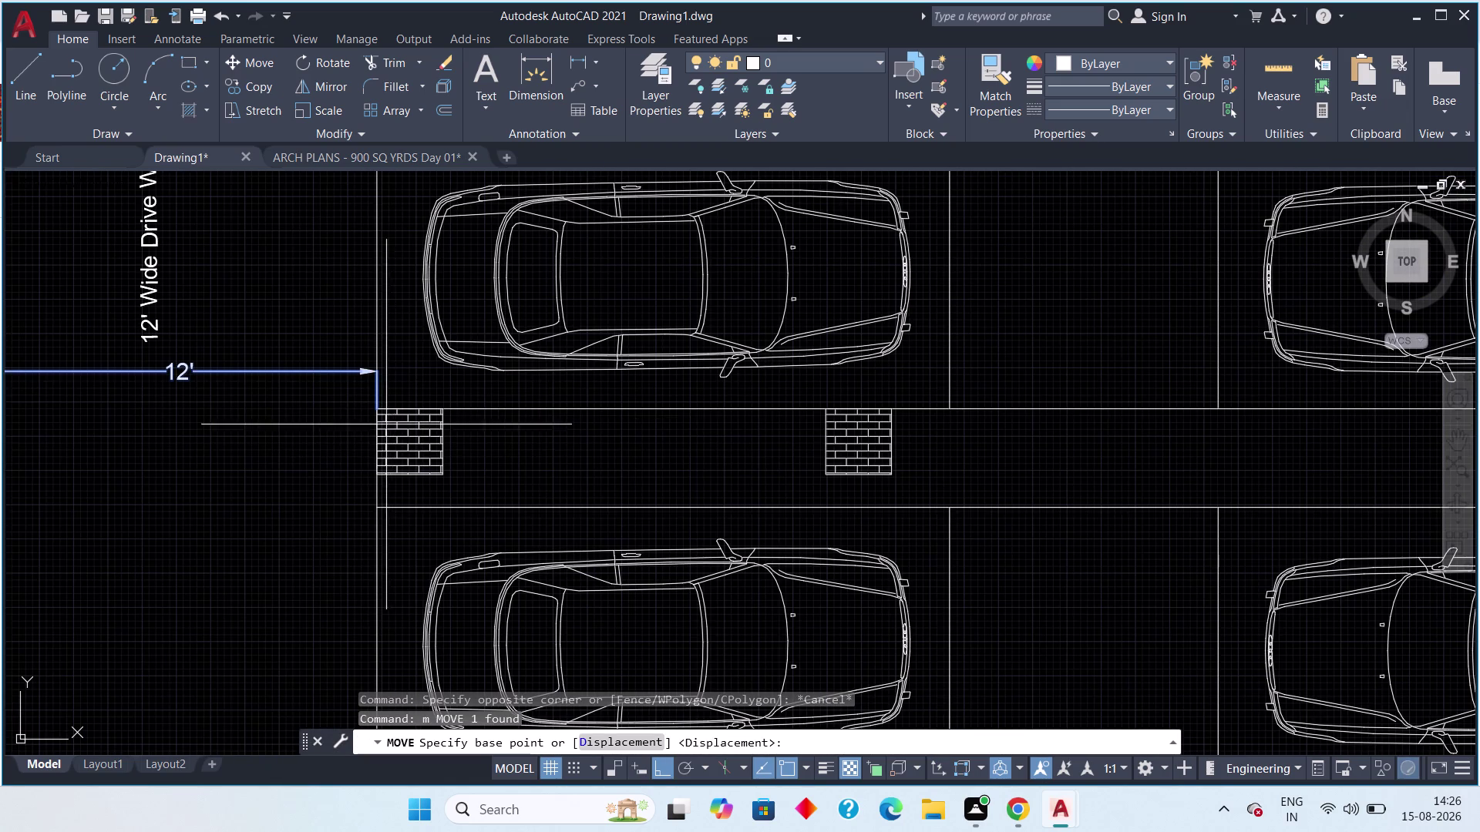
drag(380, 412, 380, 423)
click(369, 505)
scroll(down, 3)
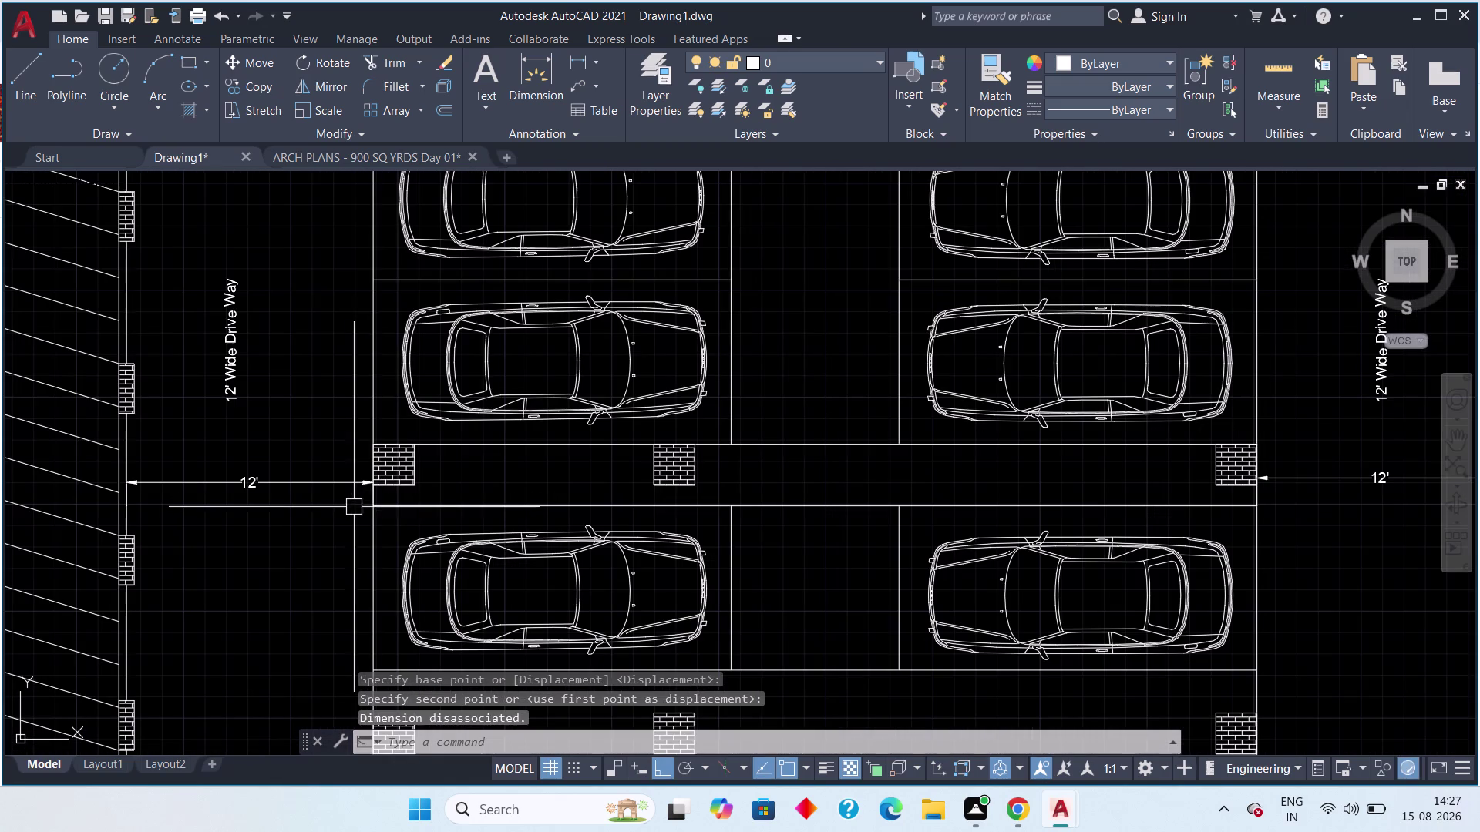
key(Escape)
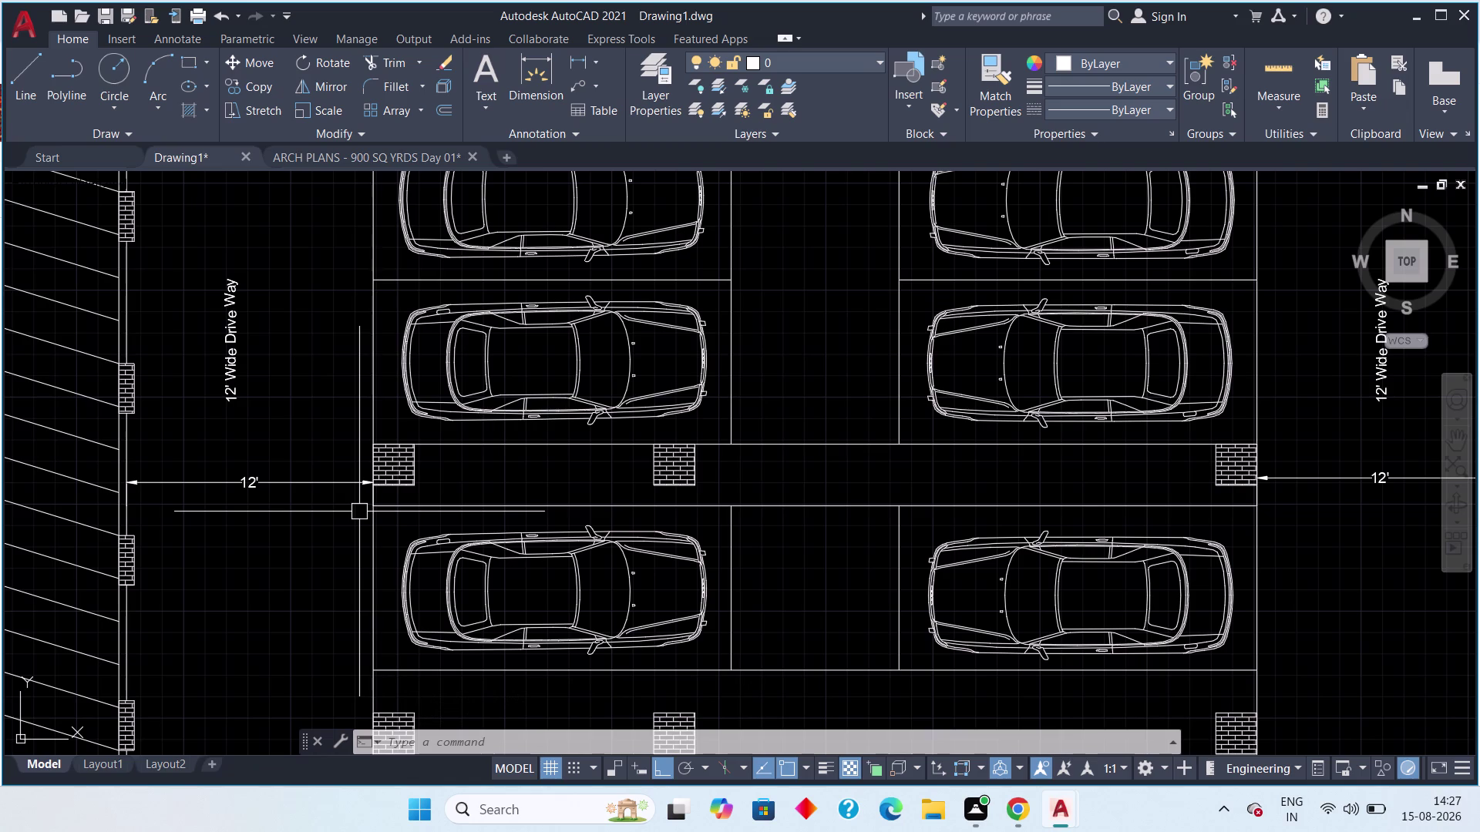
Pan and zoom around the driveway area, then cancel the active command.
scroll(down, 3)
middle_drag(336, 509, 413, 624)
scroll(down, 3)
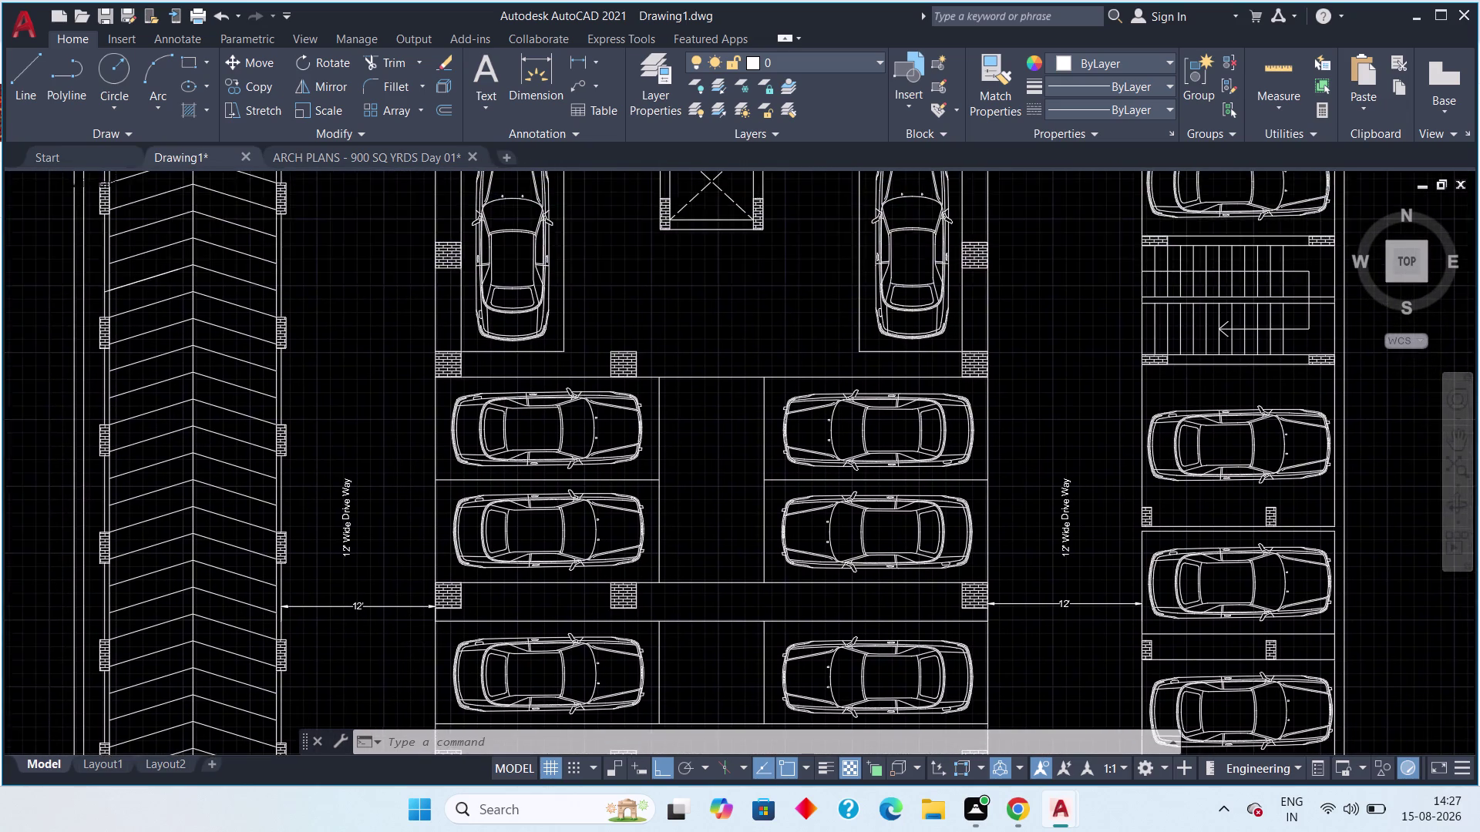
middle_drag(414, 623, 424, 653)
scroll(down, 3)
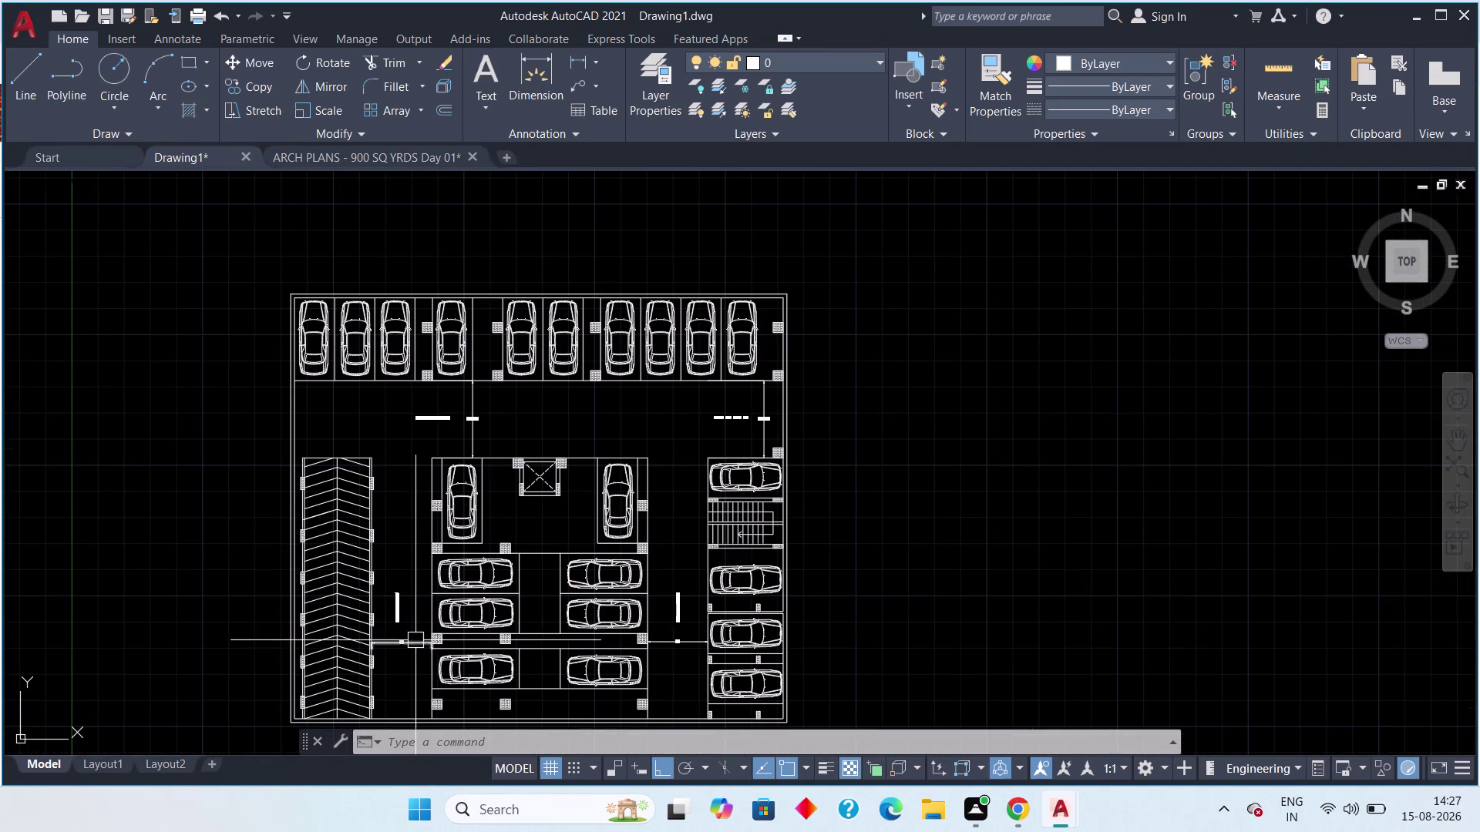
scroll(up, 3)
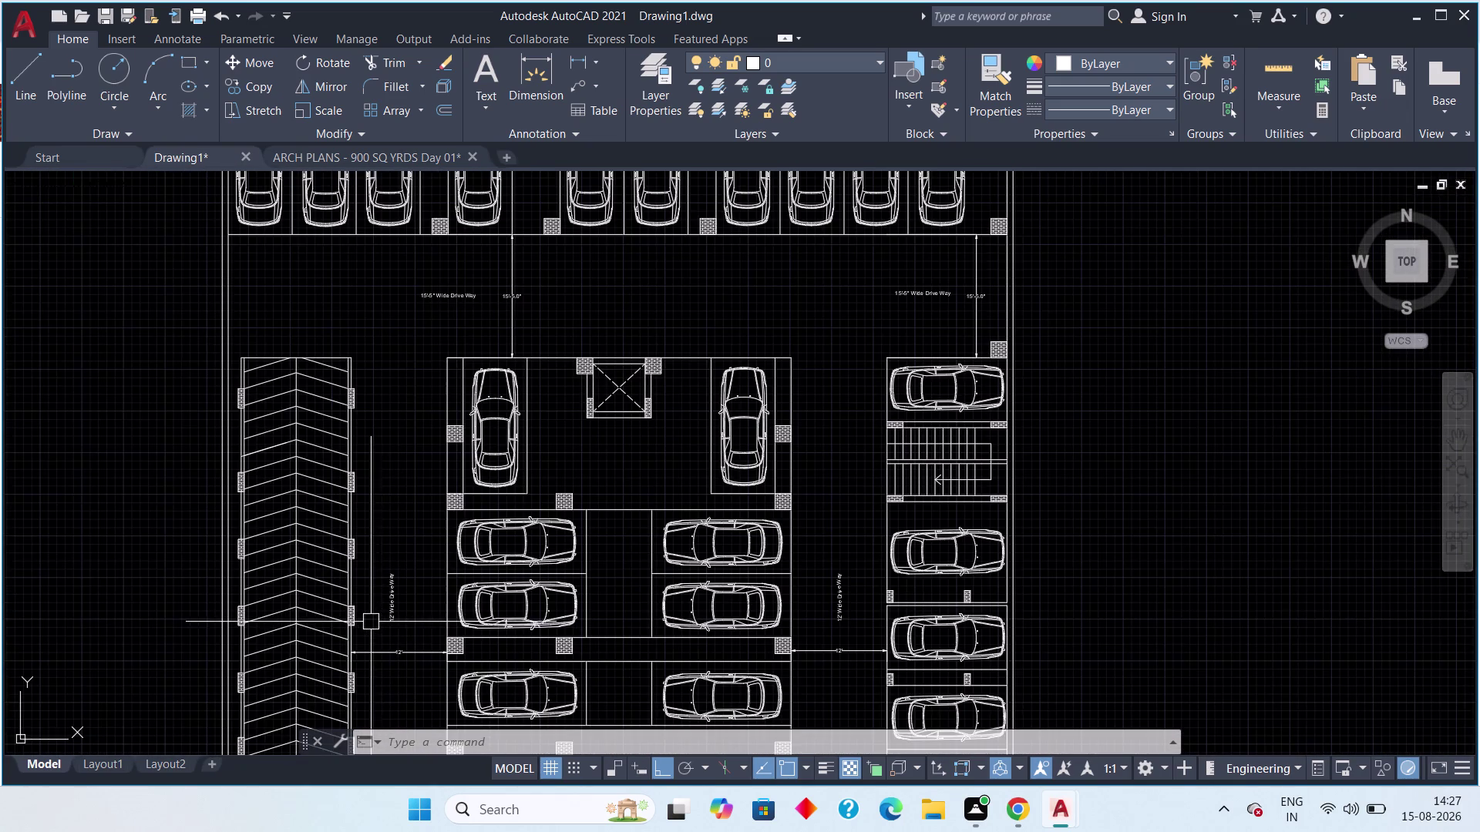
middle_drag(374, 625, 467, 653)
scroll(up, 3)
scroll(down, 3)
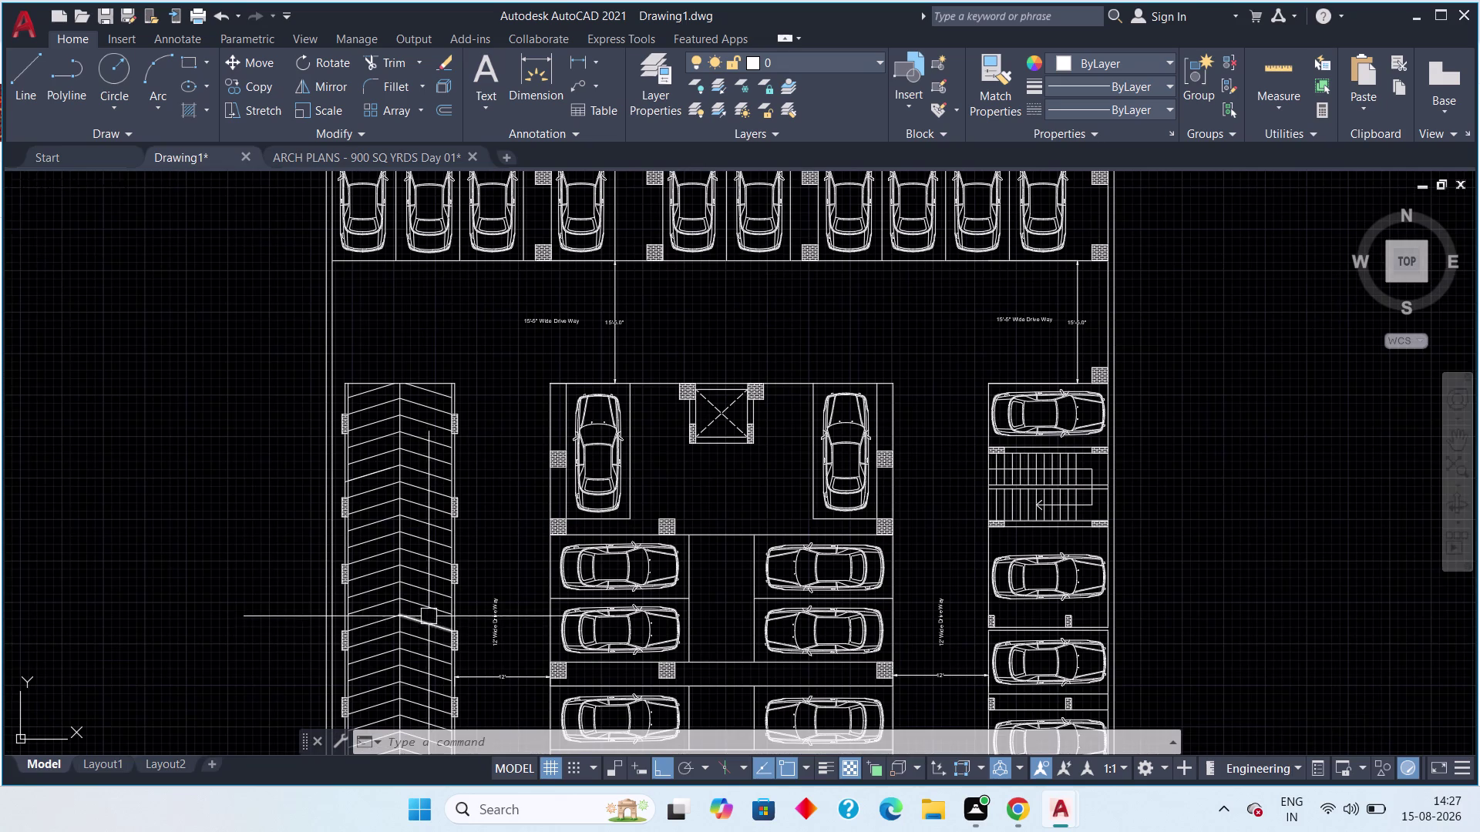
middle_drag(430, 614, 400, 622)
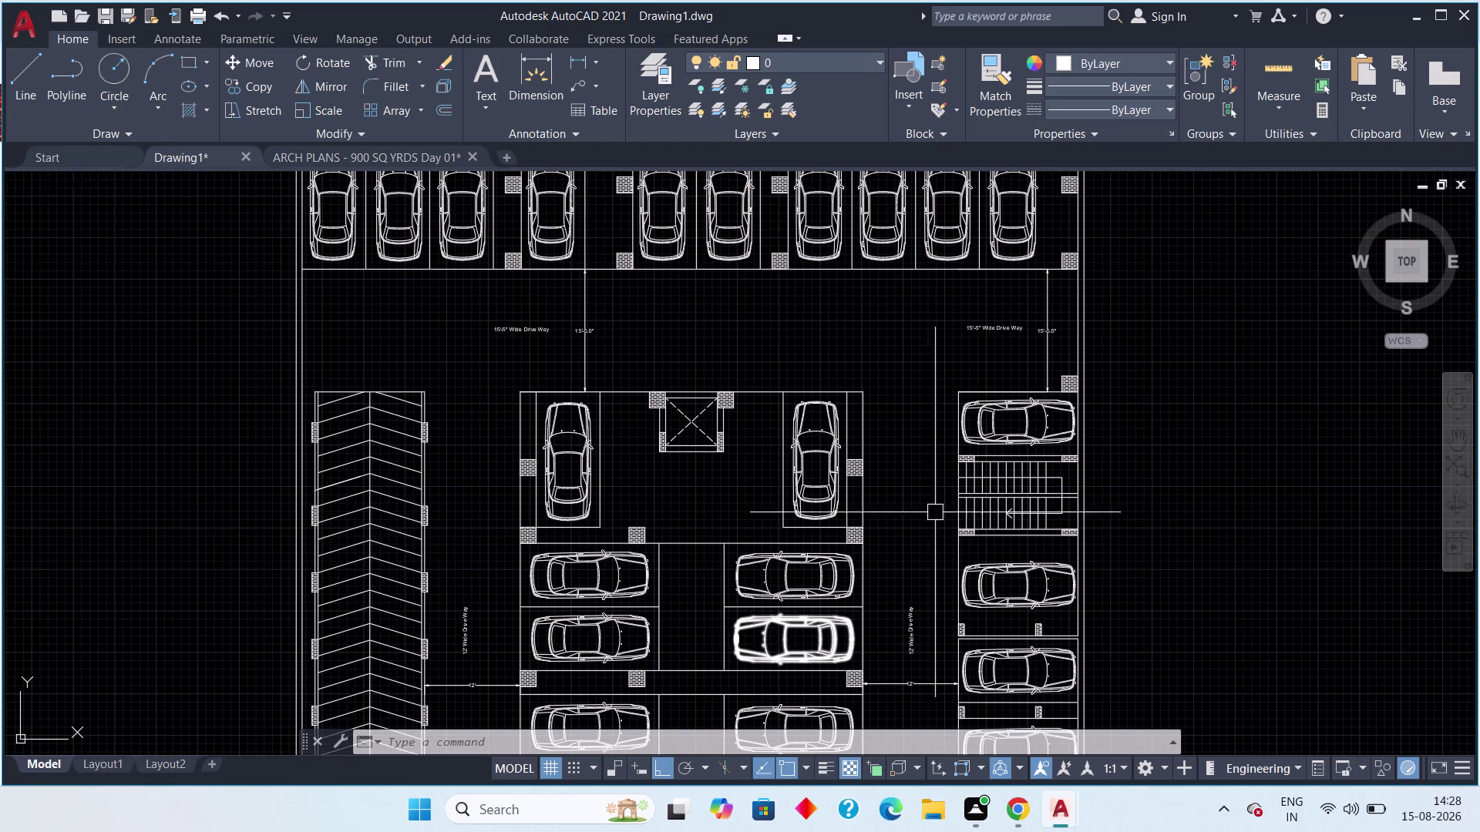
middle_drag(844, 553, 837, 388)
scroll(down, 3)
key(Escape)
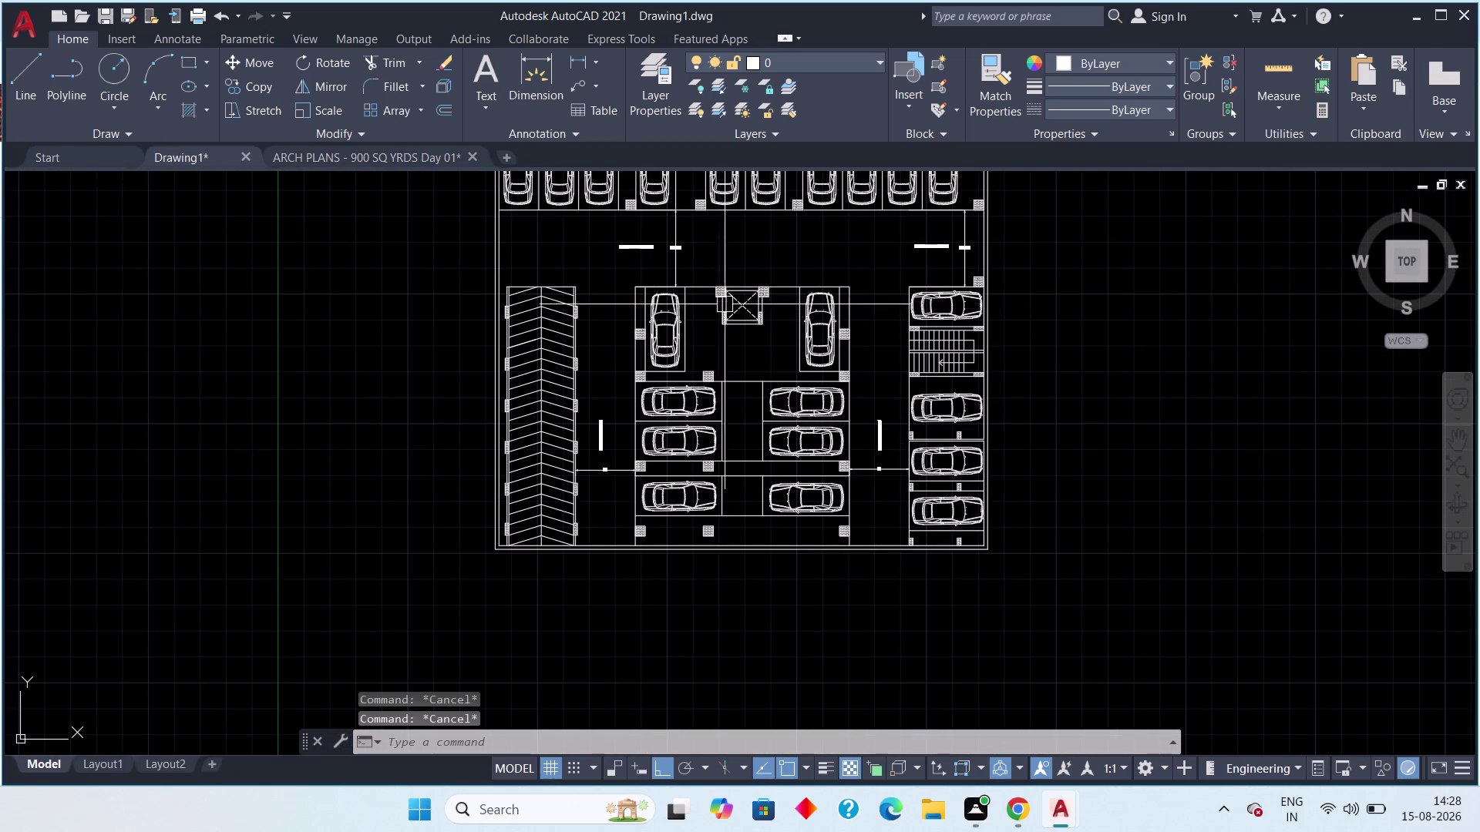
Pan and zoom to centre the whole cellar parking floor plan in view.
scroll(down, 3)
middle_drag(653, 328, 479, 368)
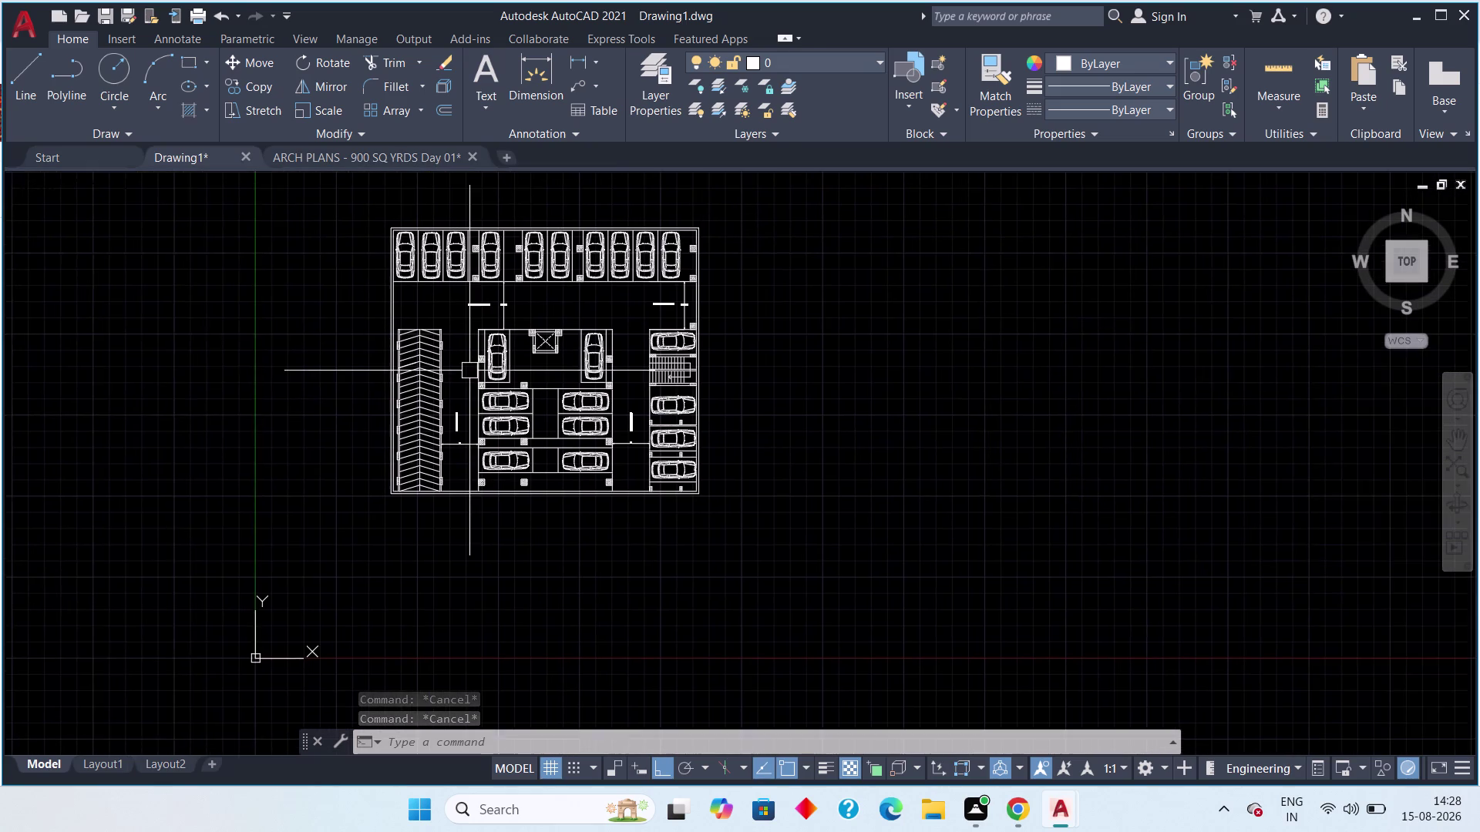
scroll(up, 3)
middle_drag(465, 370, 368, 484)
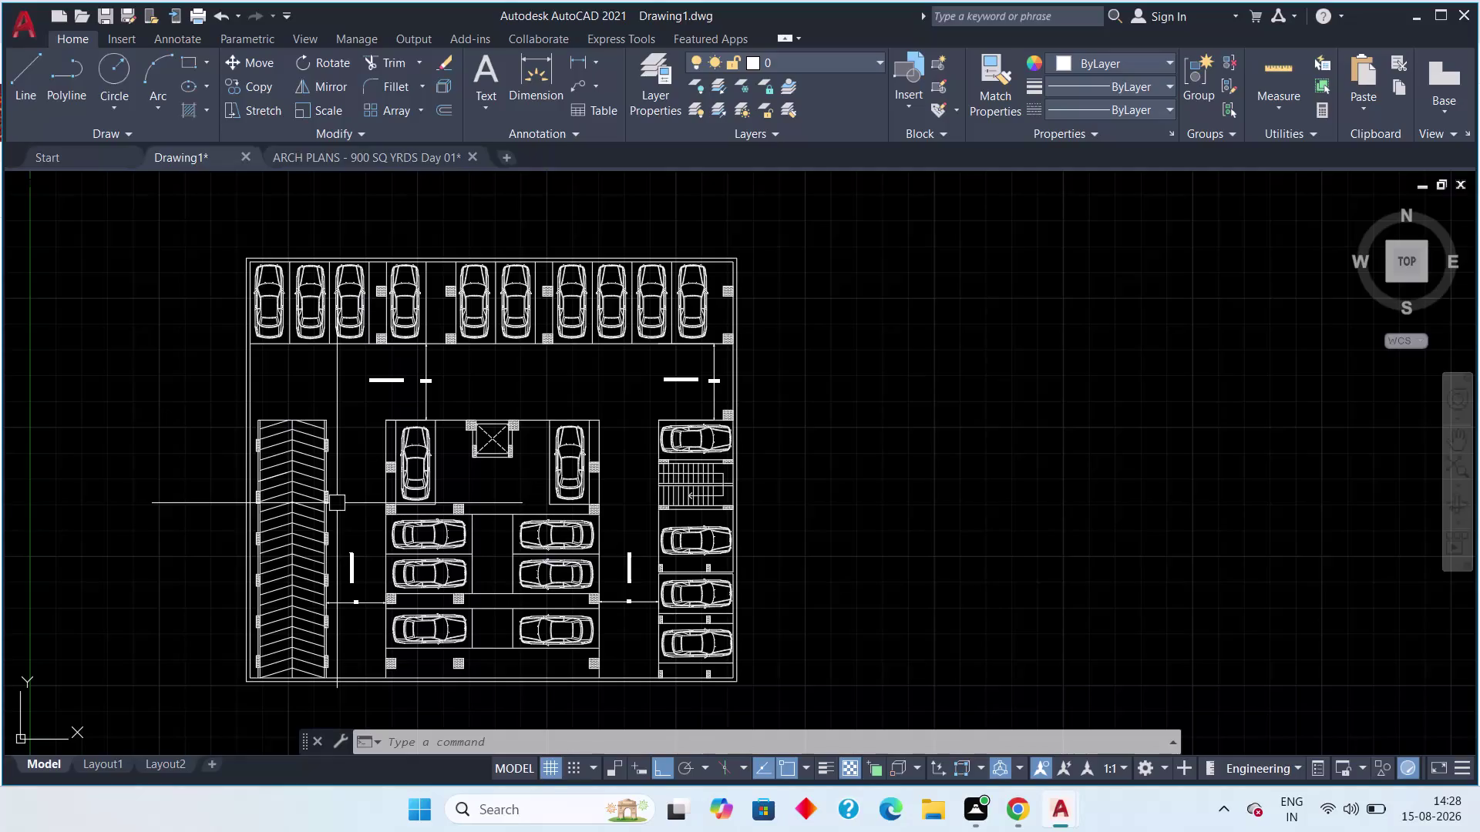
scroll(down, 3)
scroll(down, 3)
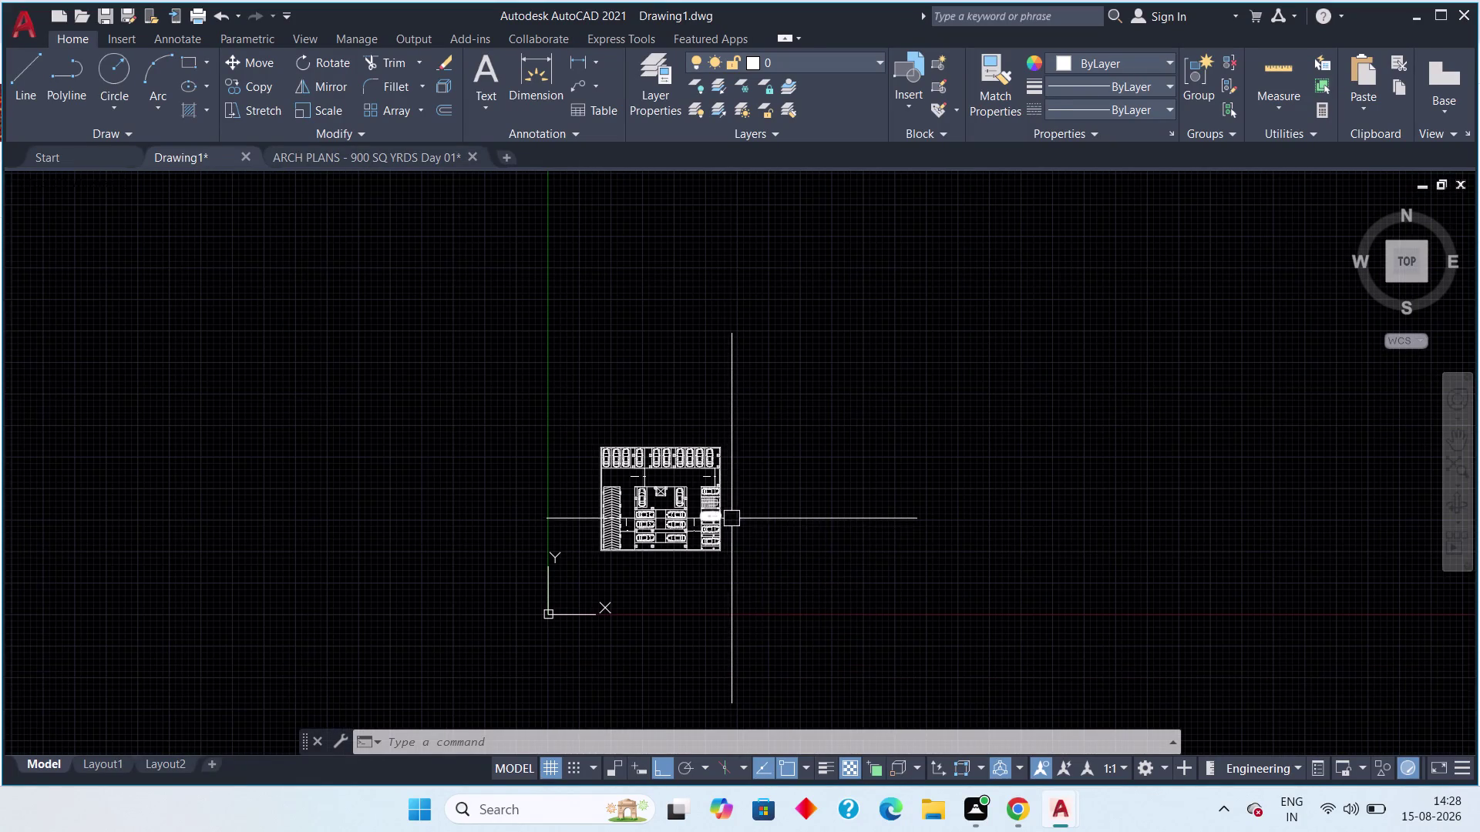
middle_drag(769, 512, 489, 465)
scroll(up, 3)
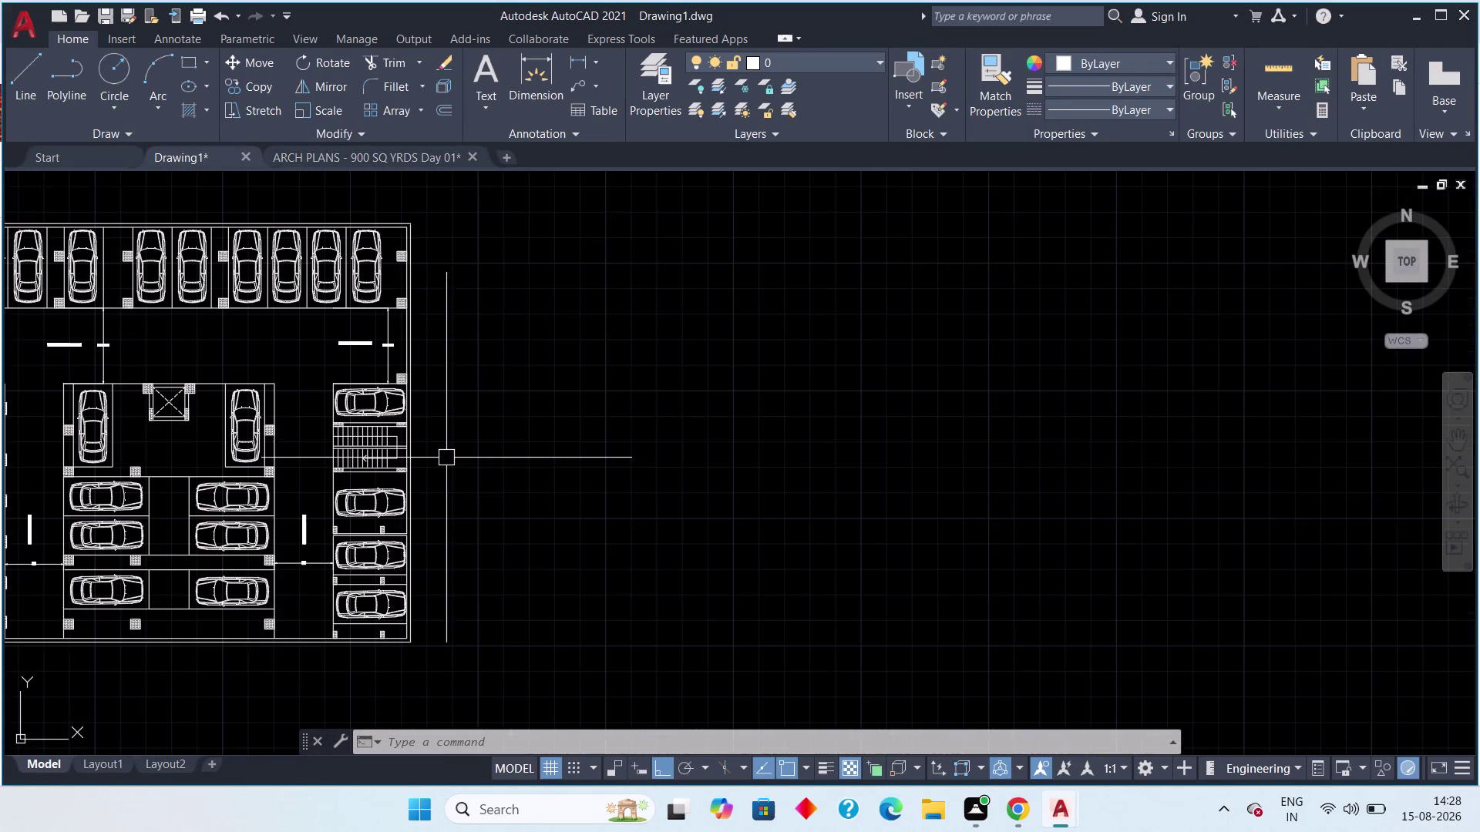
middle_drag(517, 481, 790, 407)
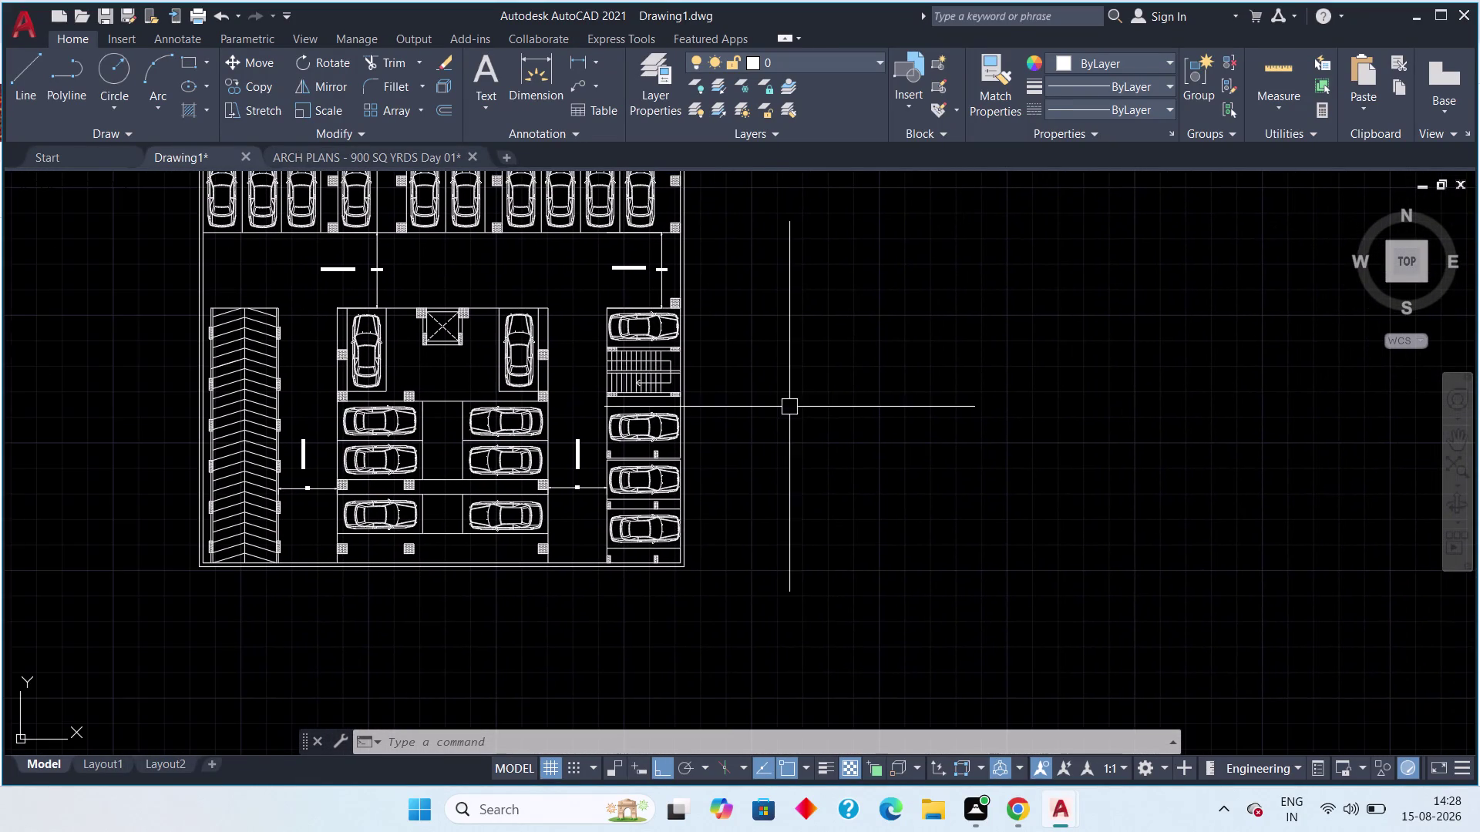
middle_drag(740, 425, 742, 511)
scroll(up, 3)
middle_drag(770, 526, 1007, 562)
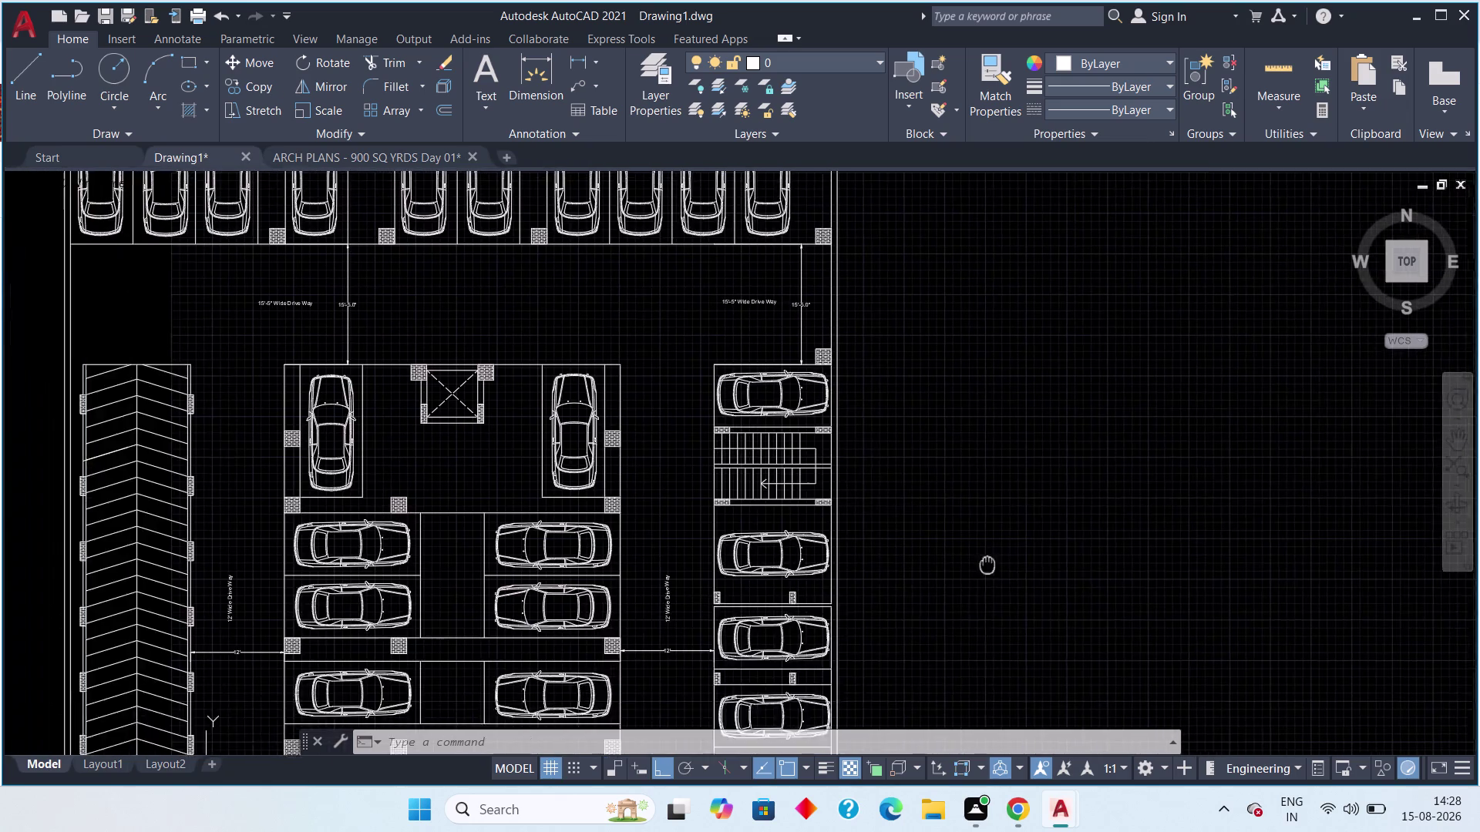
middle_drag(1007, 563, 1077, 538)
scroll(down, 3)
middle_drag(1127, 497, 983, 481)
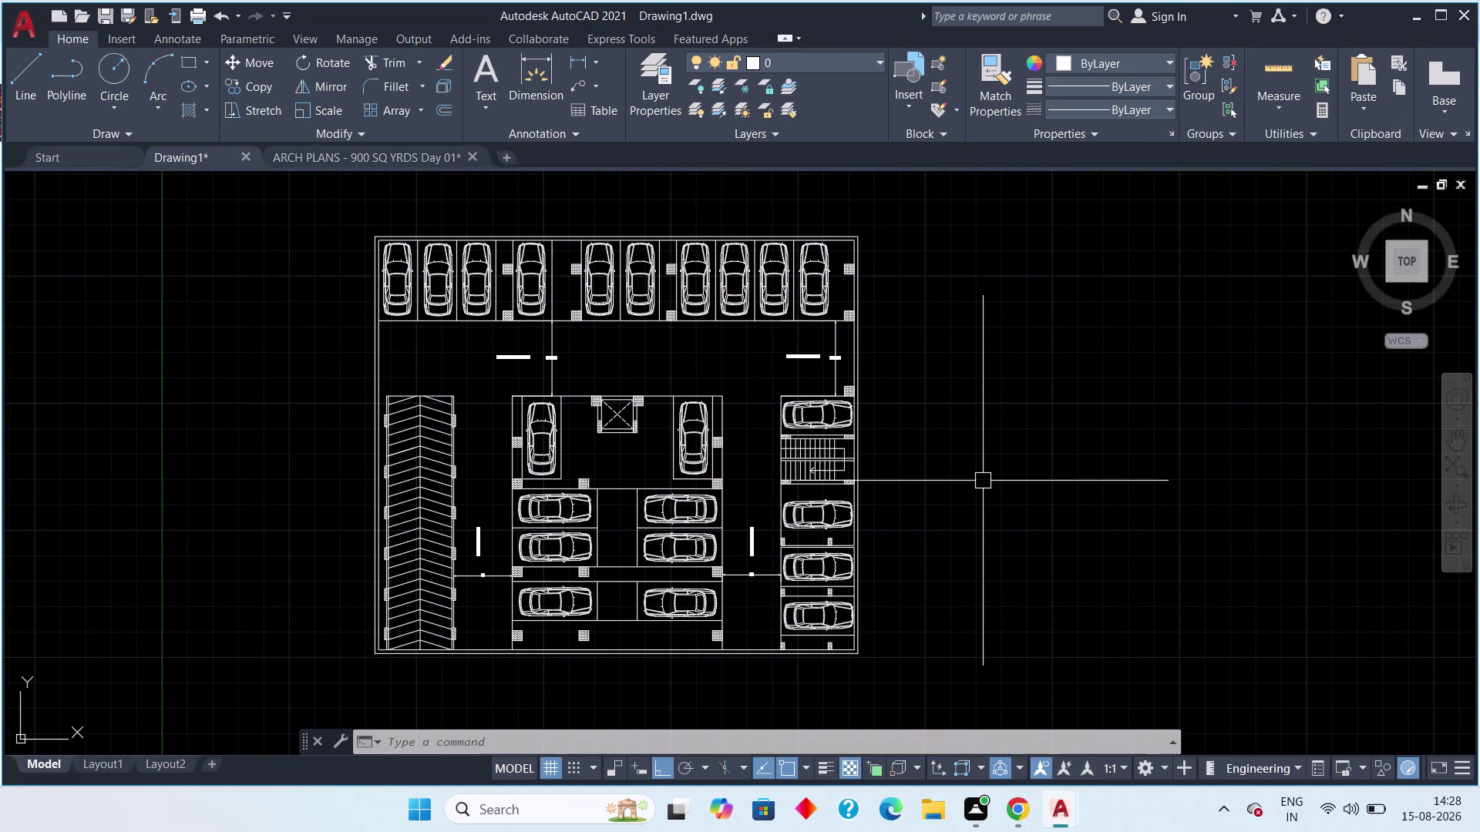
scroll(up, 3)
scroll(down, 3)
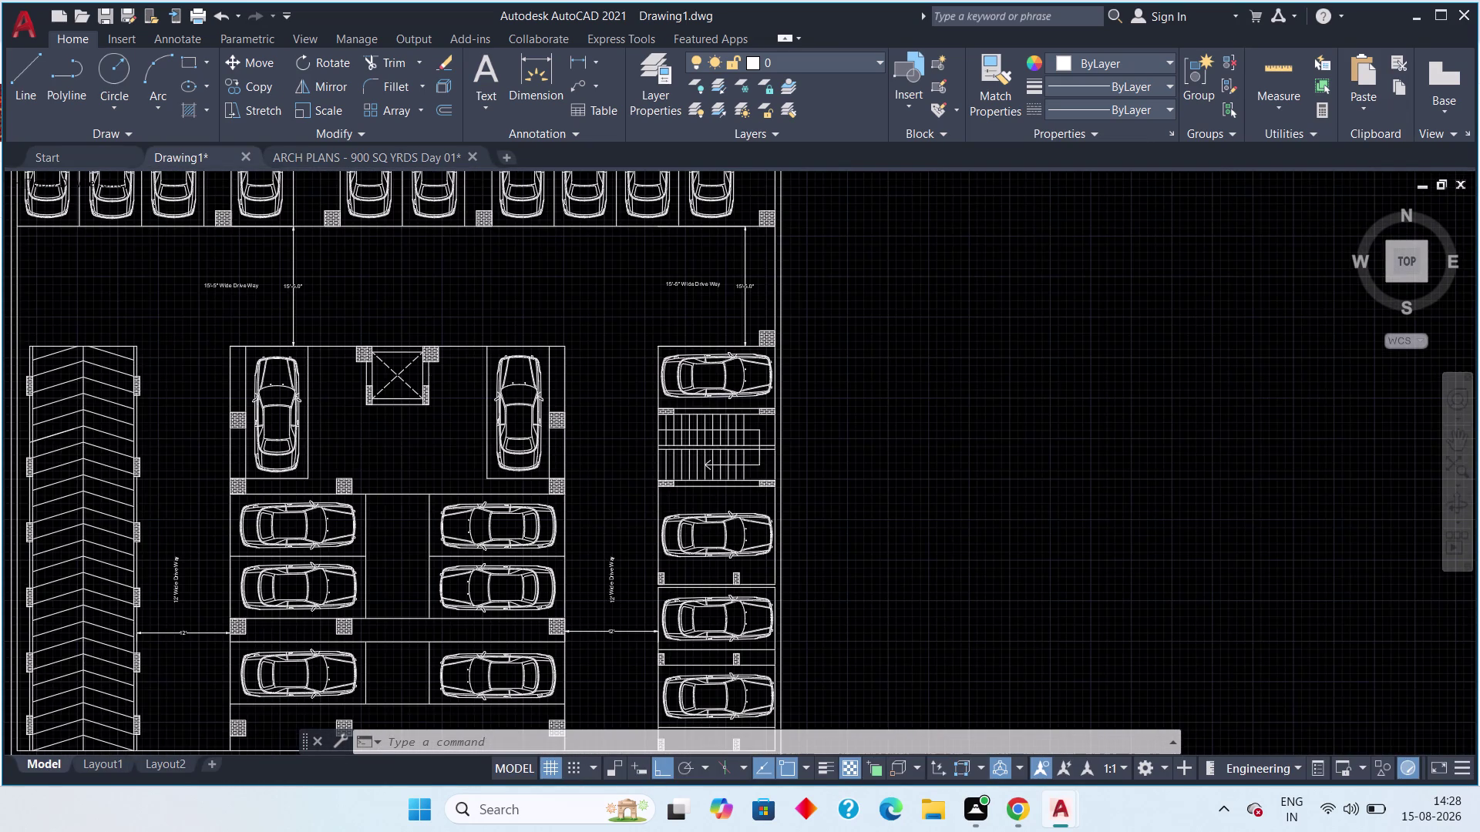
middle_drag(983, 481, 1076, 457)
middle_drag(1076, 457, 1025, 458)
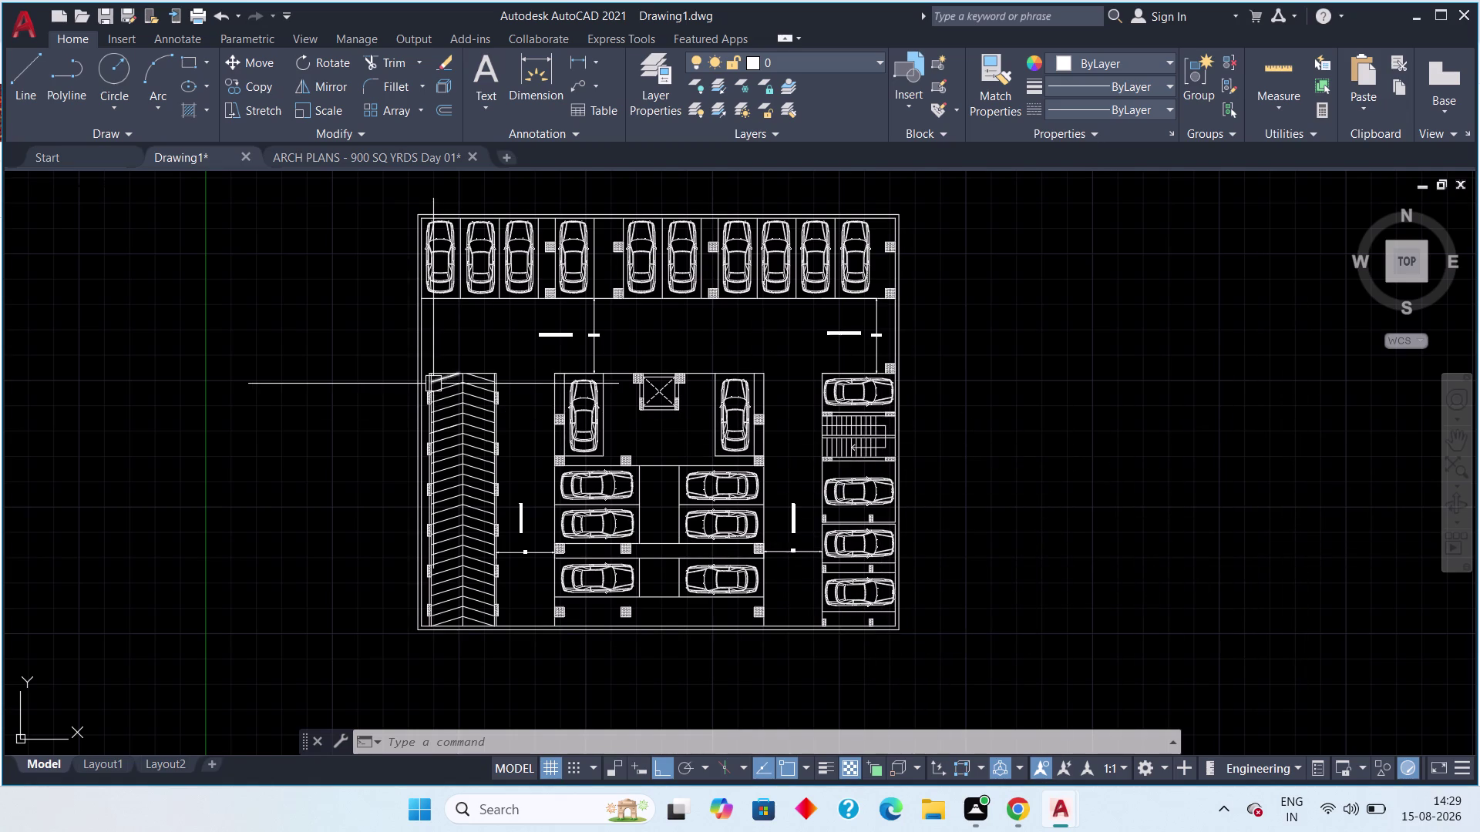
scroll(up, 3)
scroll(down, 3)
middle_drag(568, 391, 636, 385)
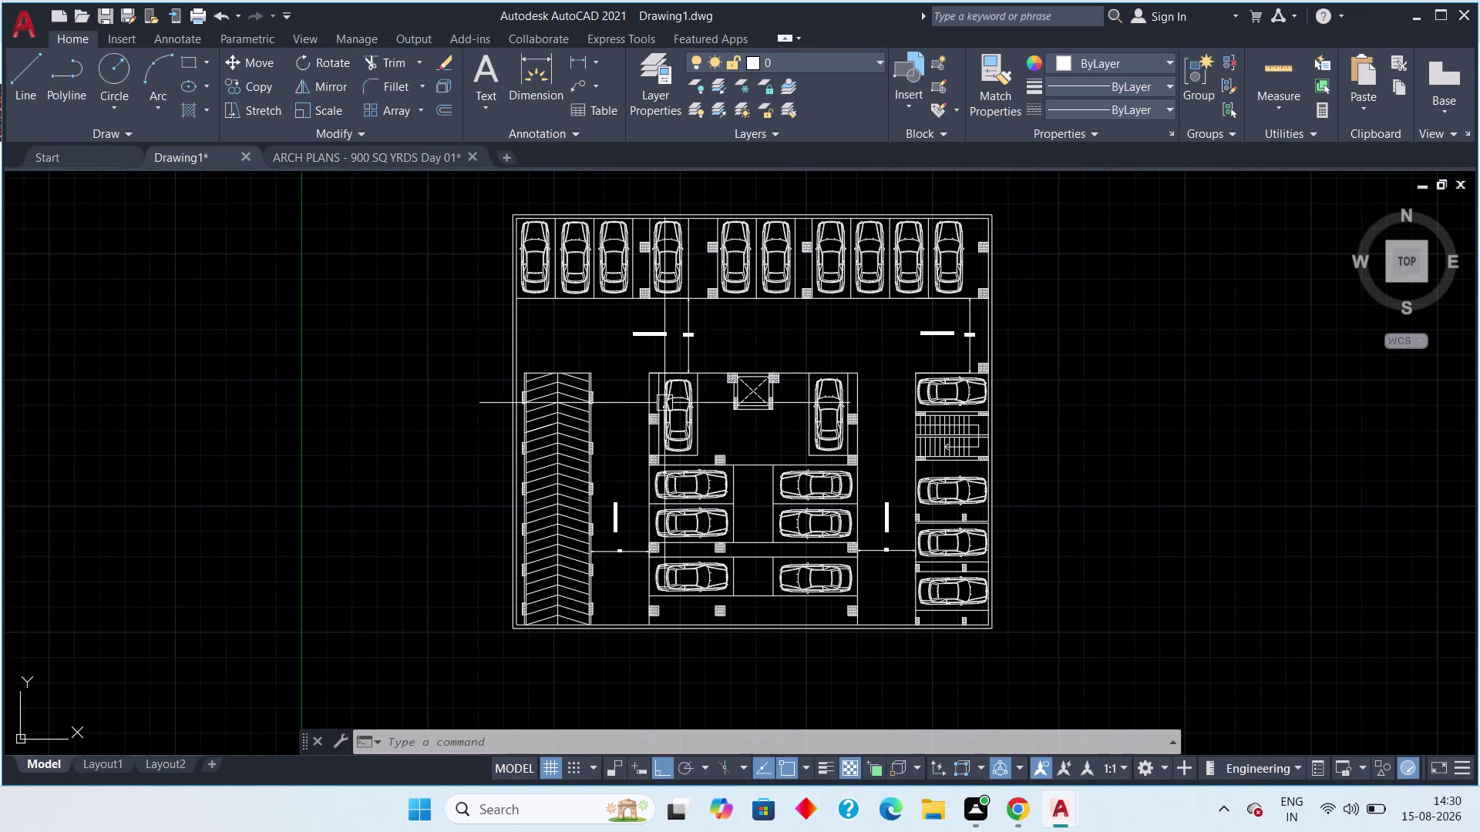
middle_drag(1042, 554, 1007, 474)
scroll(down, 3)
middle_drag(1007, 474, 1007, 504)
click(380, 156)
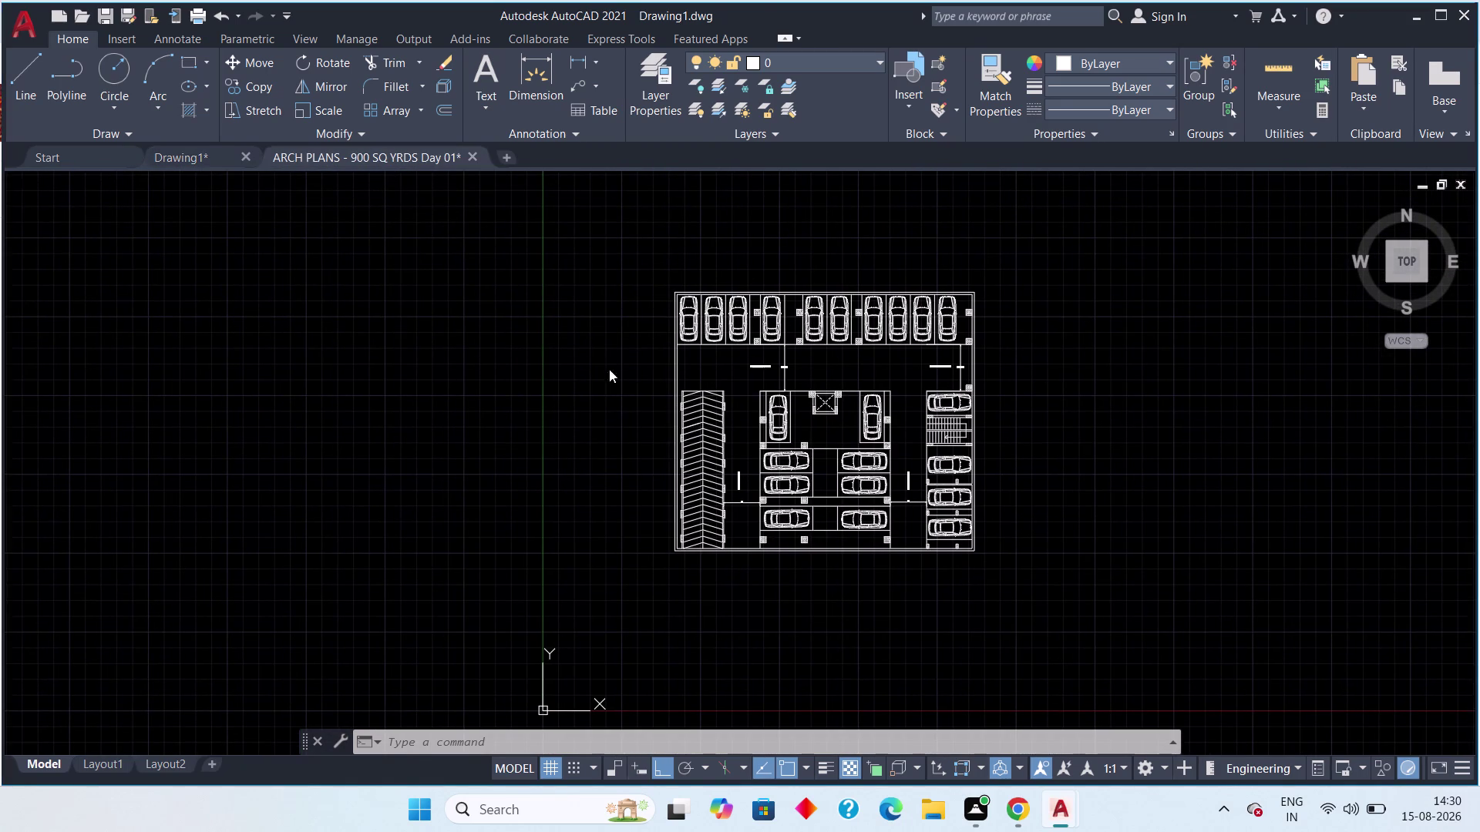
scroll(up, 3)
middle_drag(748, 563, 892, 518)
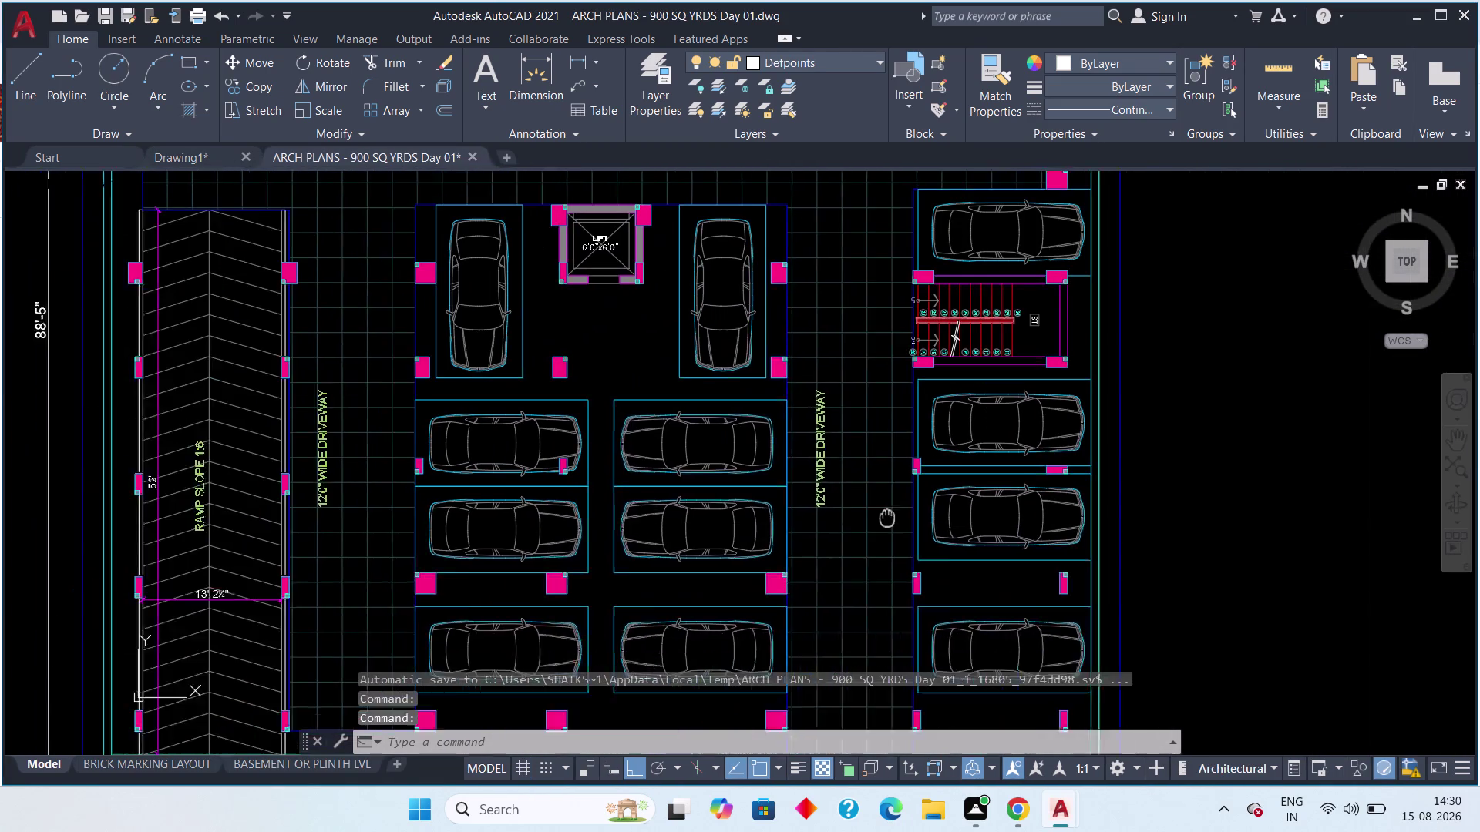
middle_drag(893, 518, 989, 514)
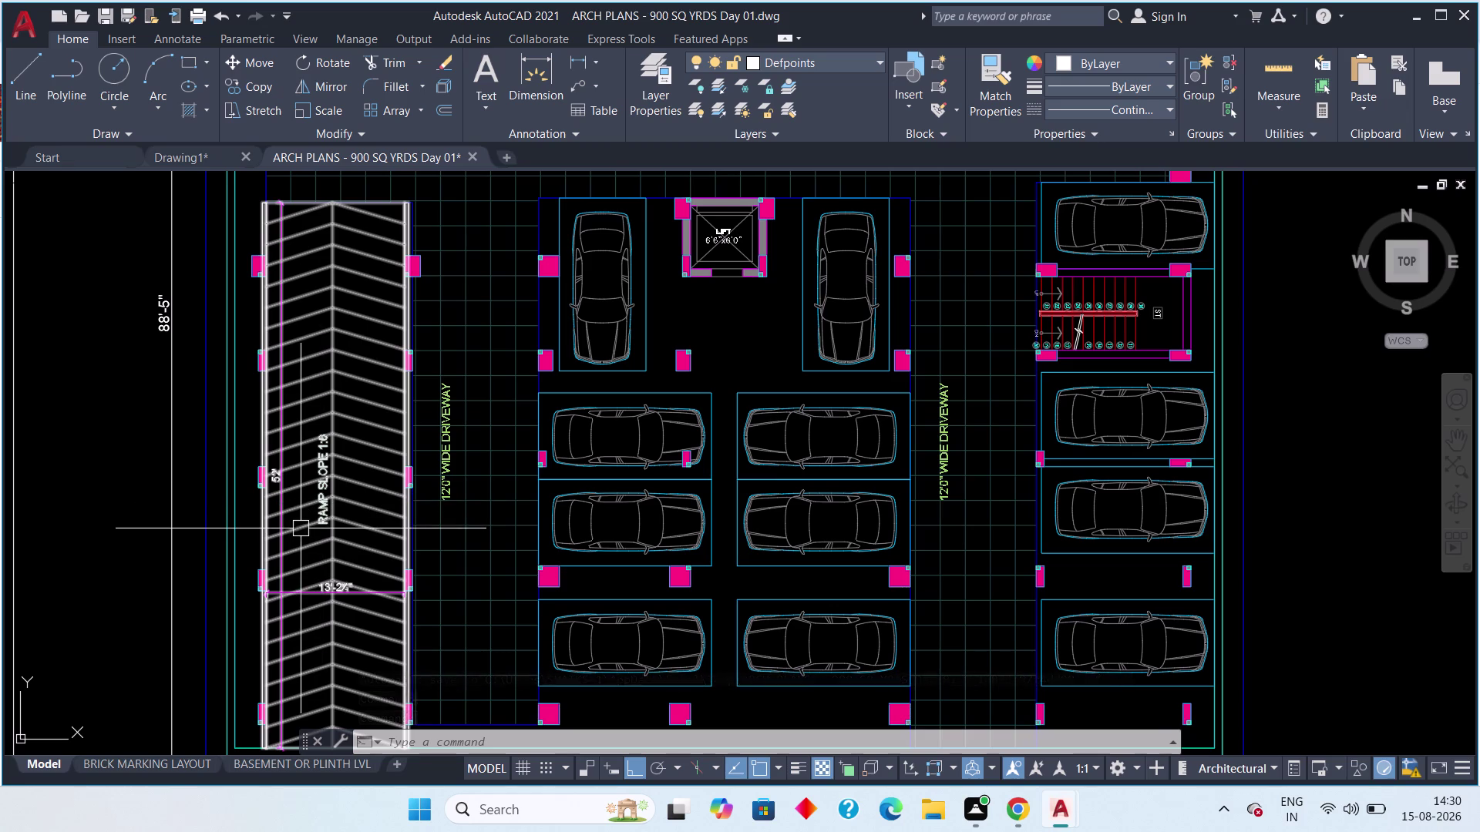
click(163, 155)
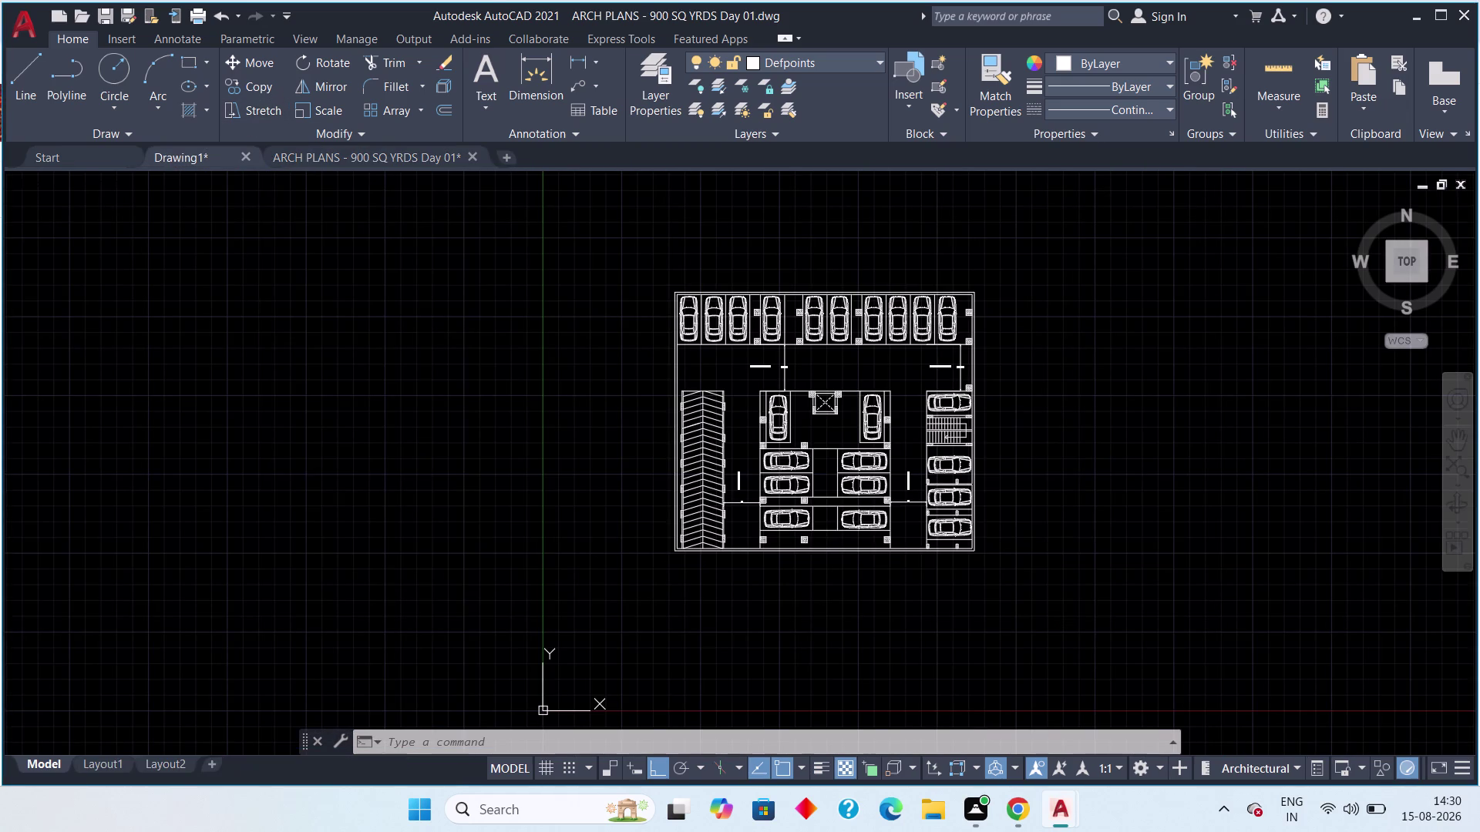
scroll(up, 3)
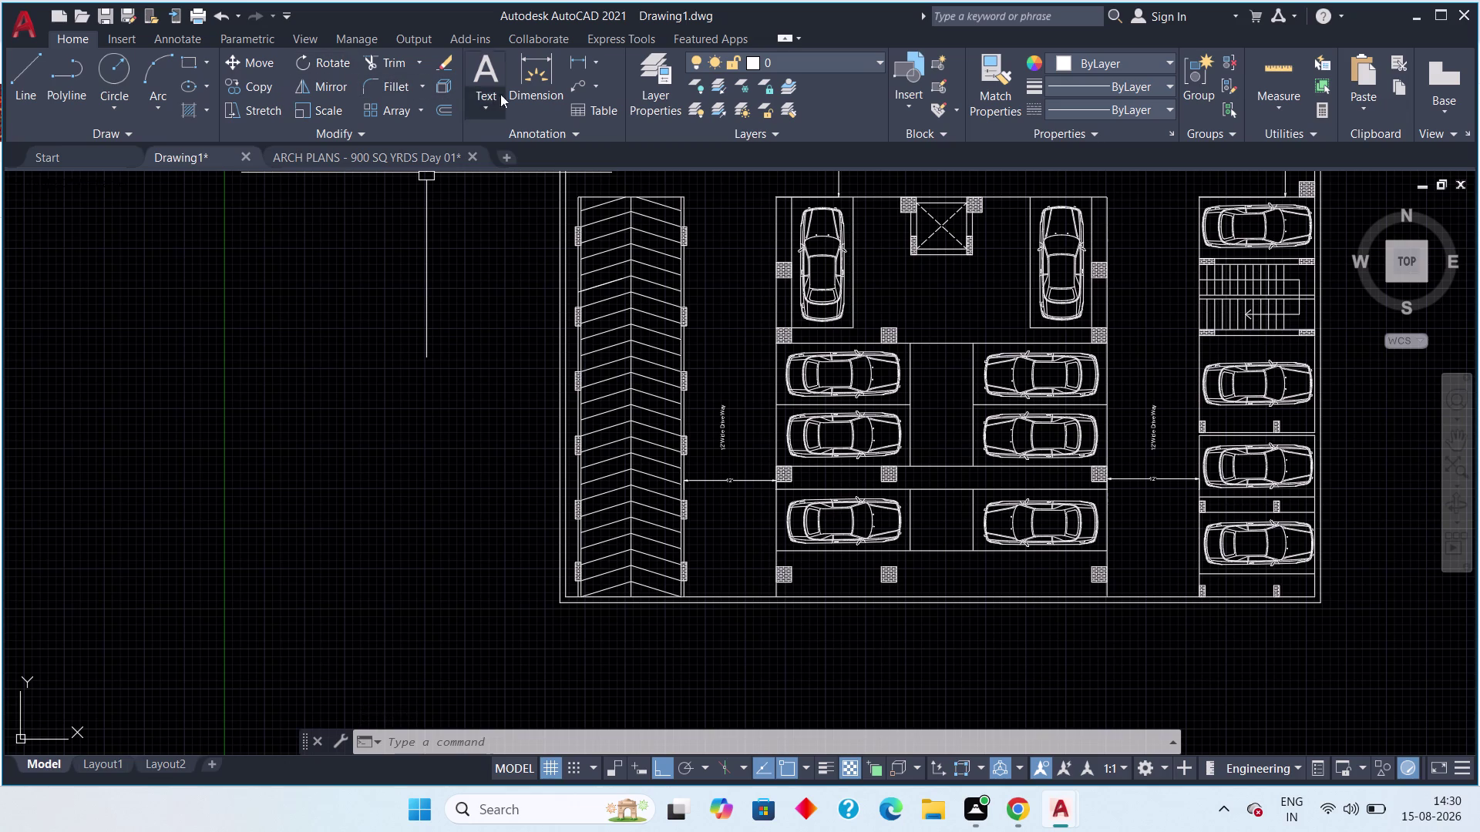
Add a 52' linear dimension from the ramp's bottom end to its top end.
click(578, 60)
scroll(up, 3)
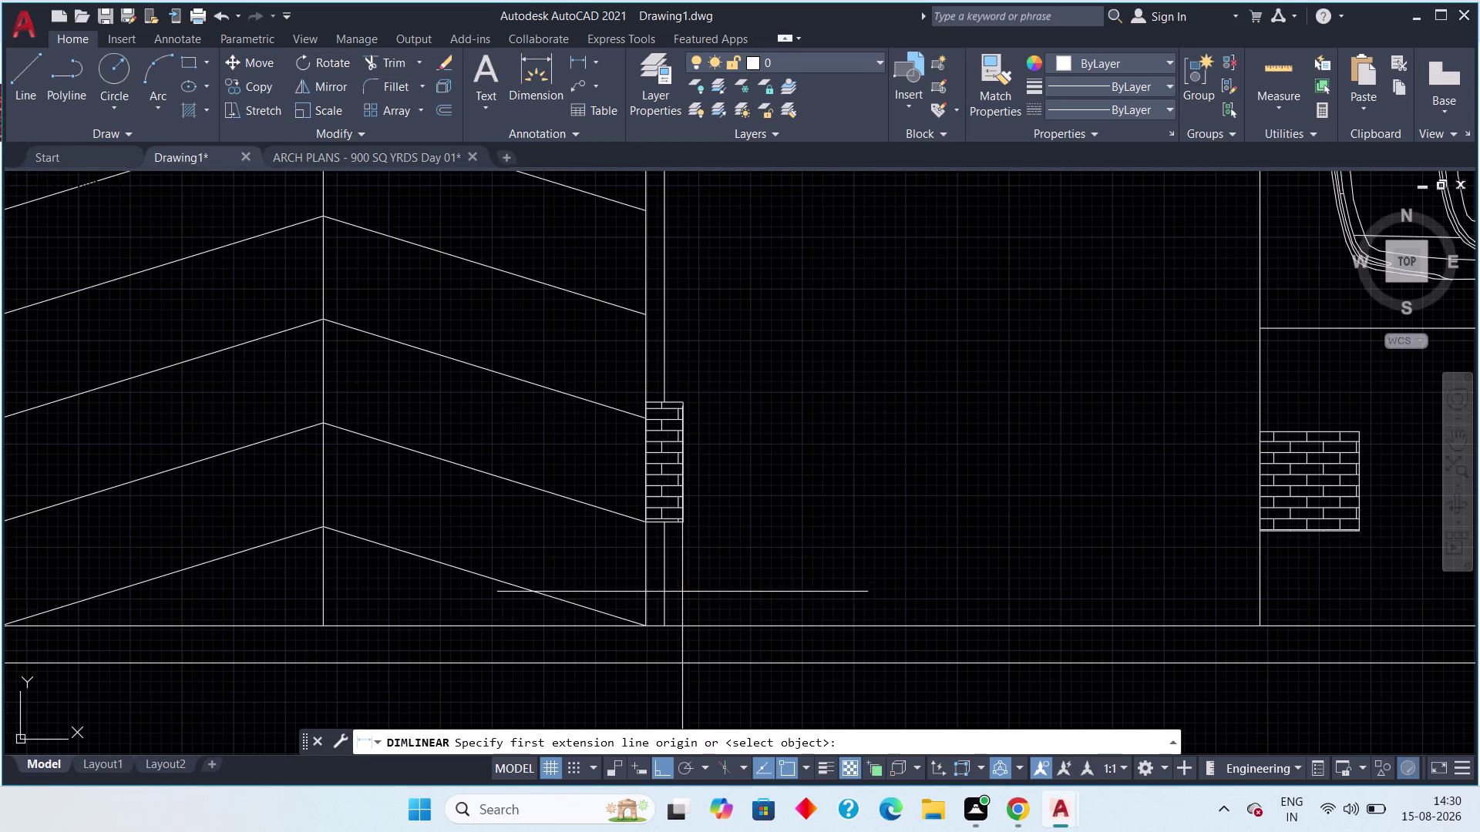
click(650, 618)
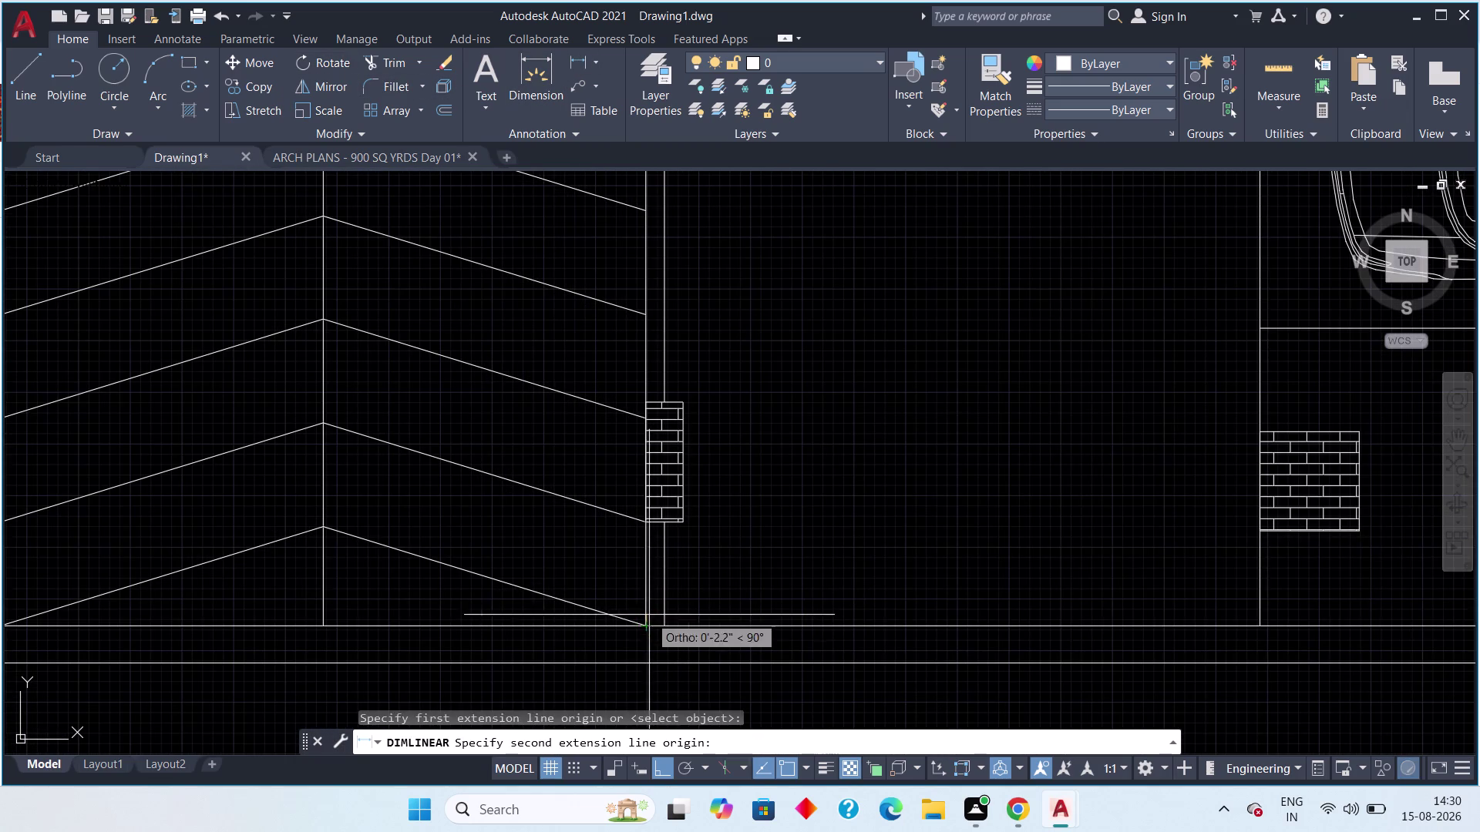
scroll(down, 3)
middle_drag(635, 401, 610, 670)
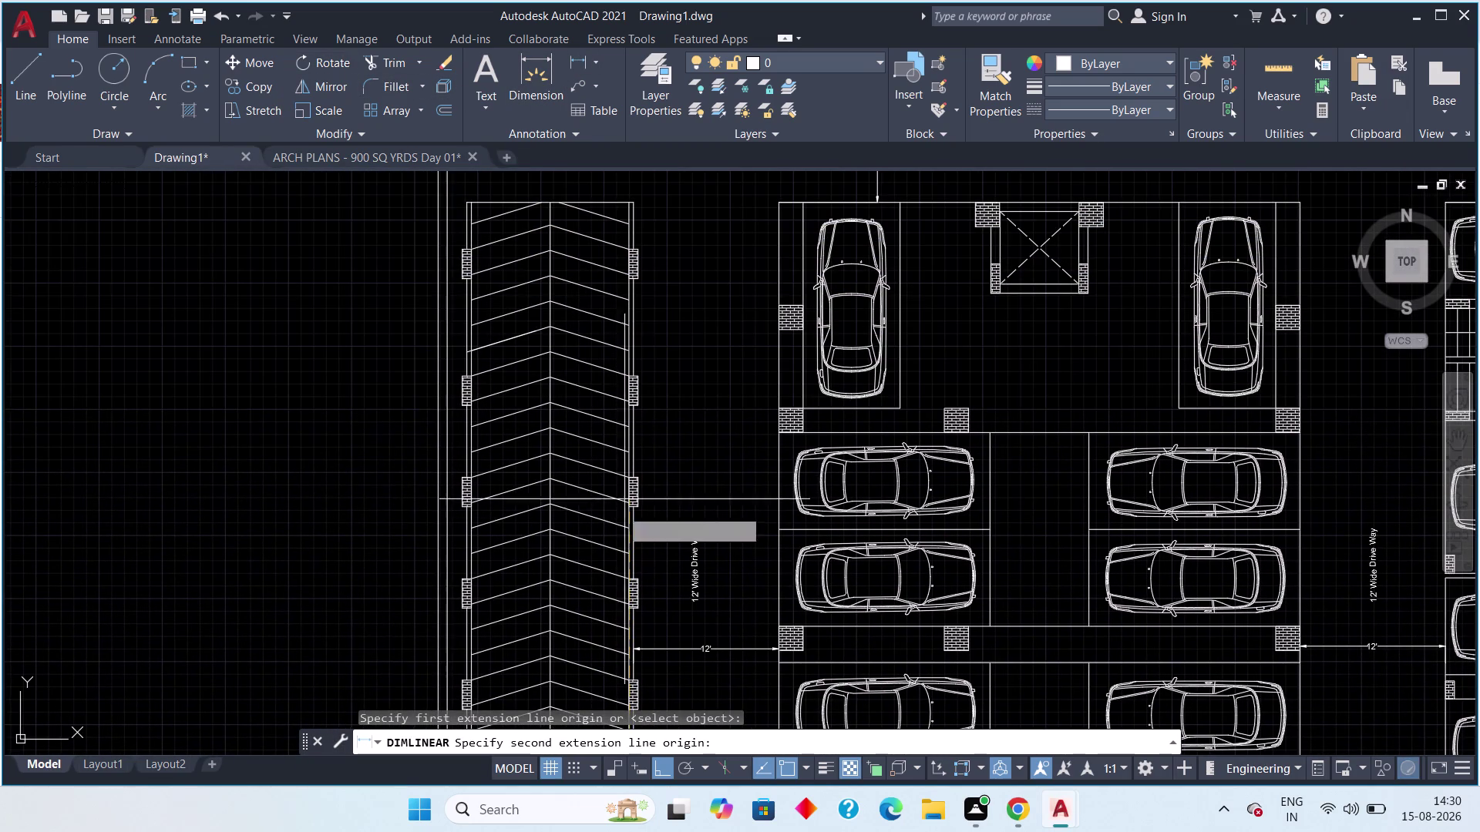
scroll(up, 3)
middle_drag(621, 241, 603, 447)
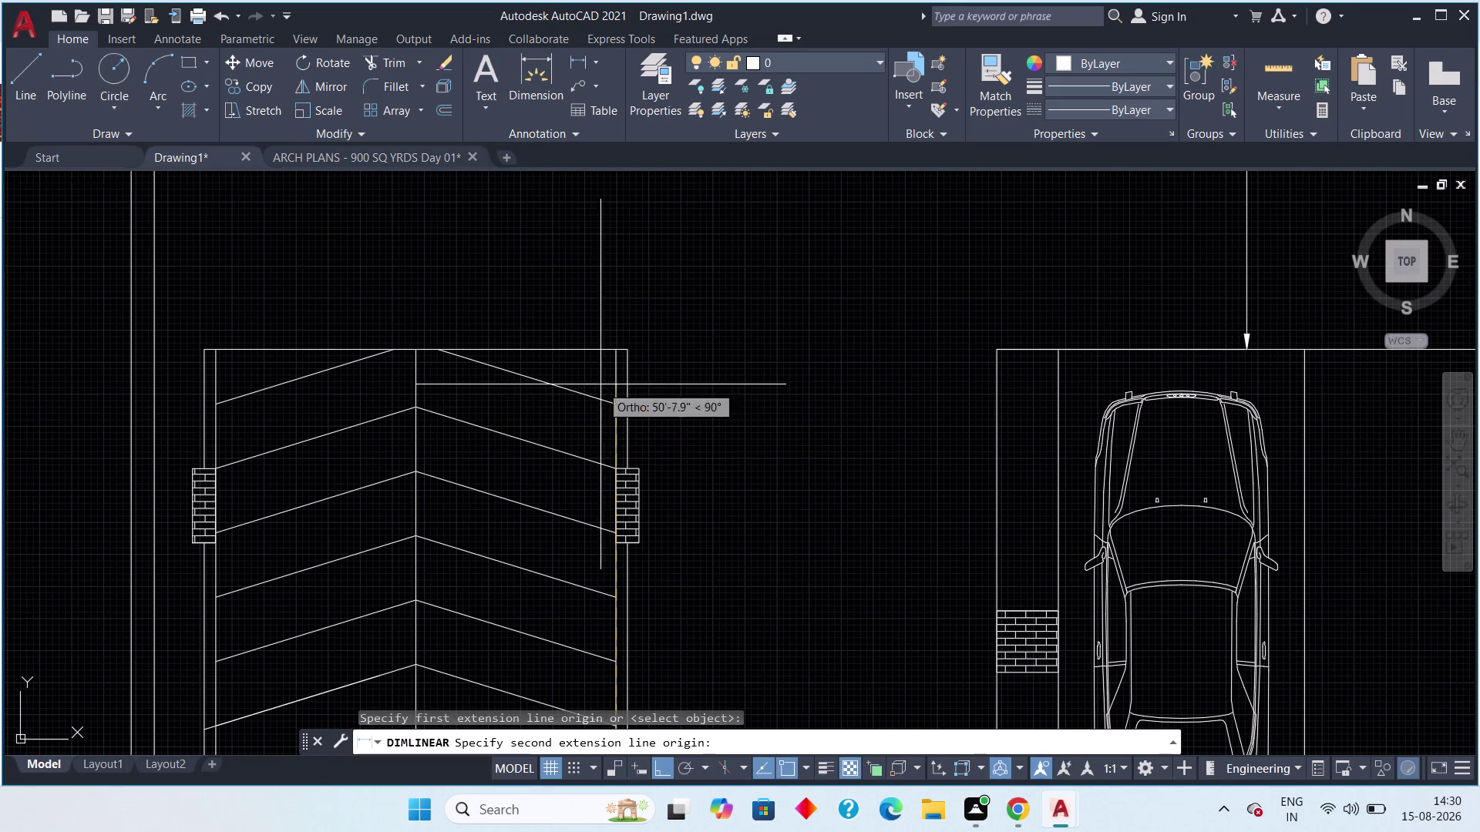
click(614, 349)
middle_drag(557, 356, 624, 271)
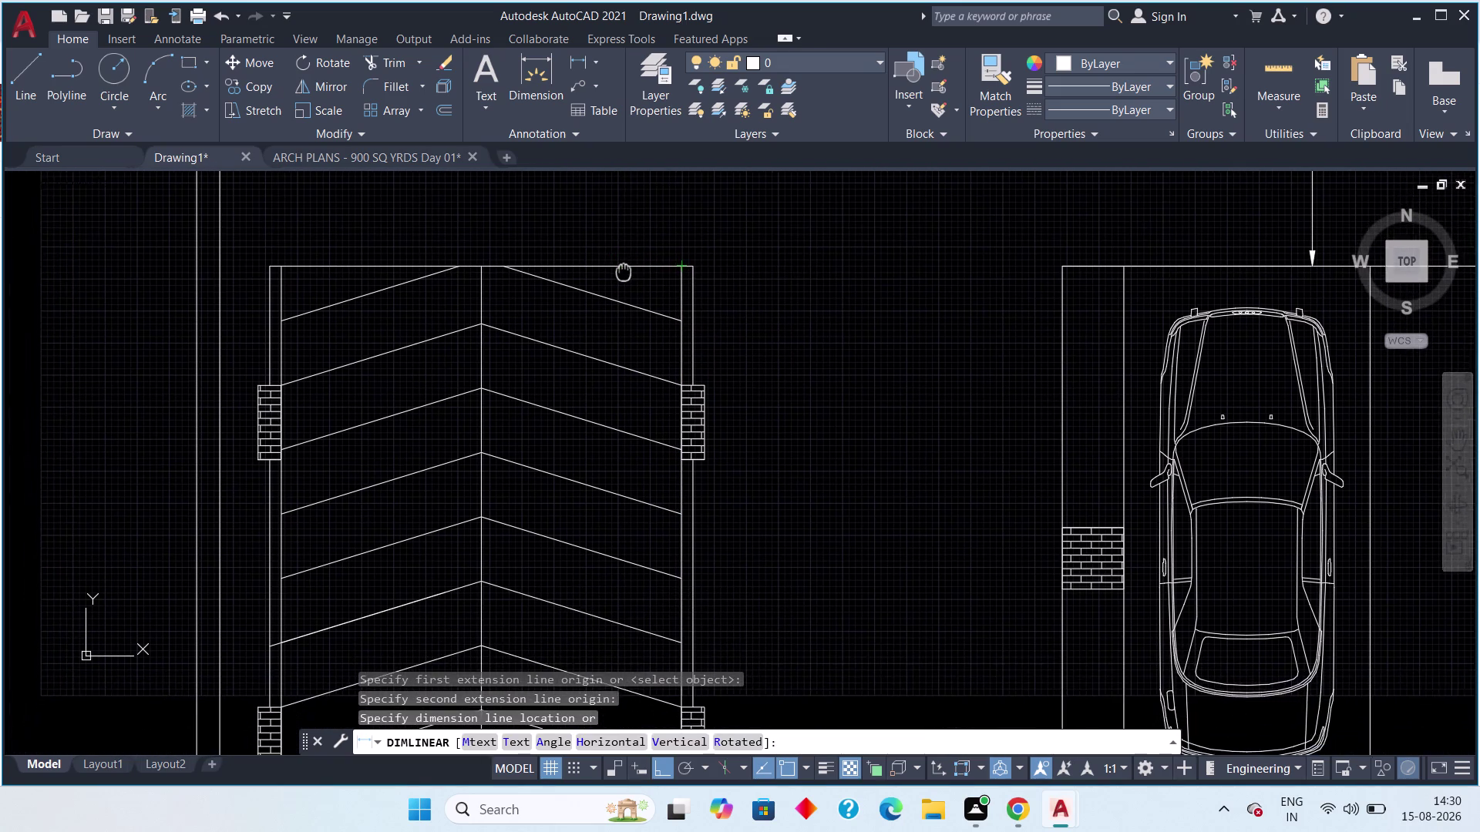
middle_drag(623, 271, 625, 269)
scroll(down, 3)
scroll(down, 3)
middle_drag(606, 354, 628, 279)
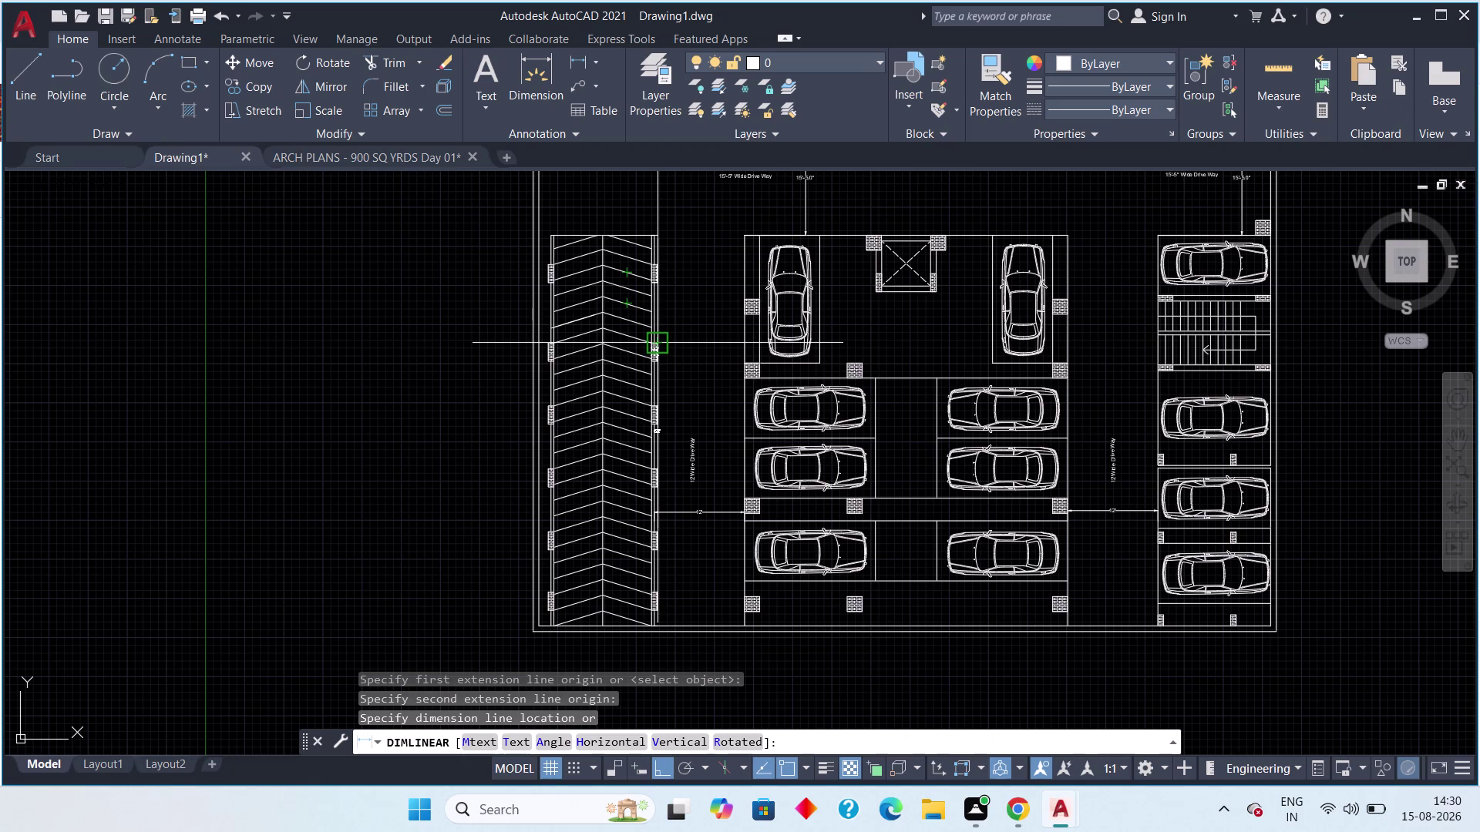
click(668, 347)
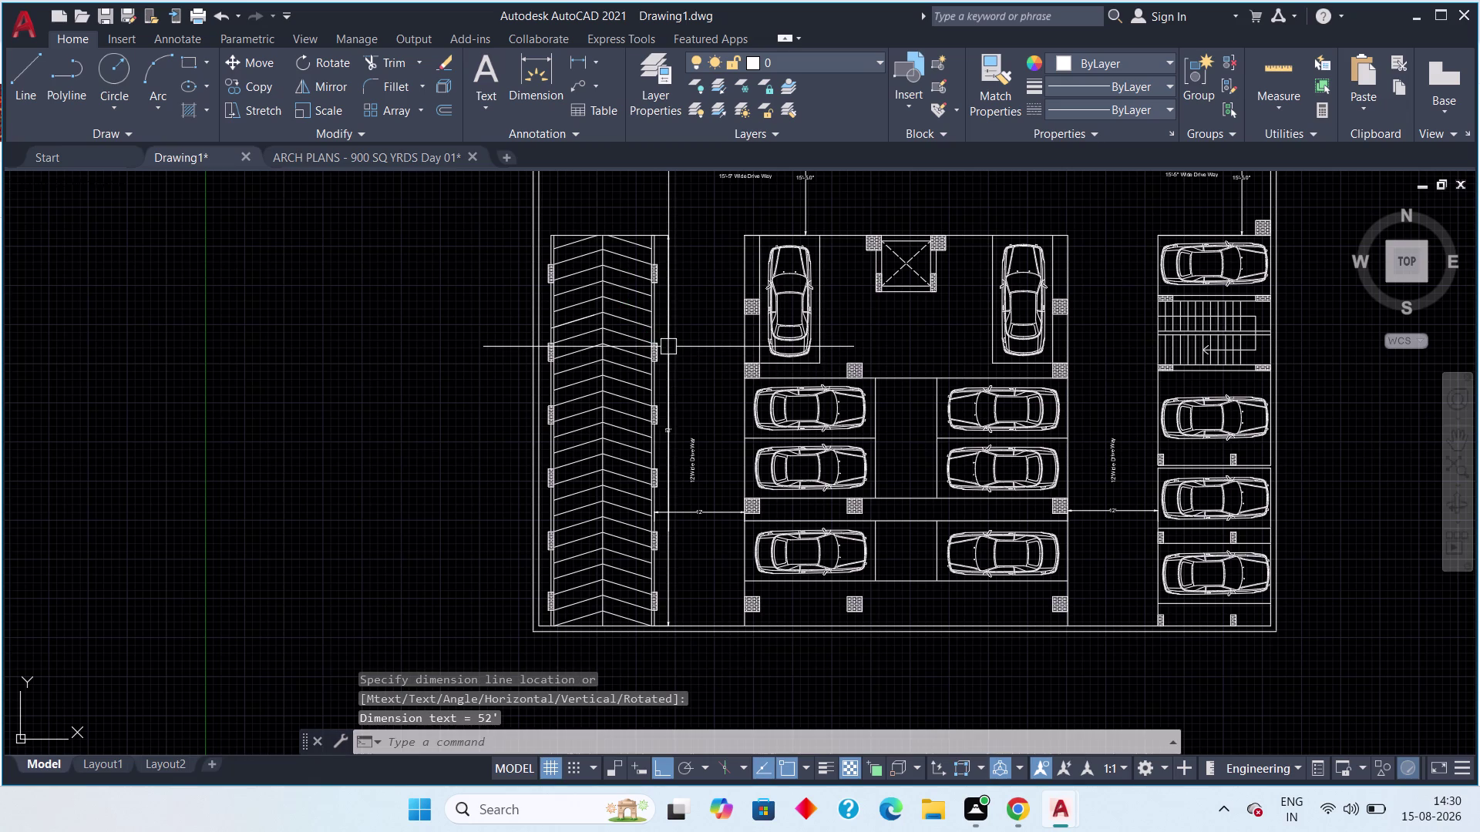
Select the 12' Wide Drive Way label next to the new ramp dimension.
scroll(up, 3)
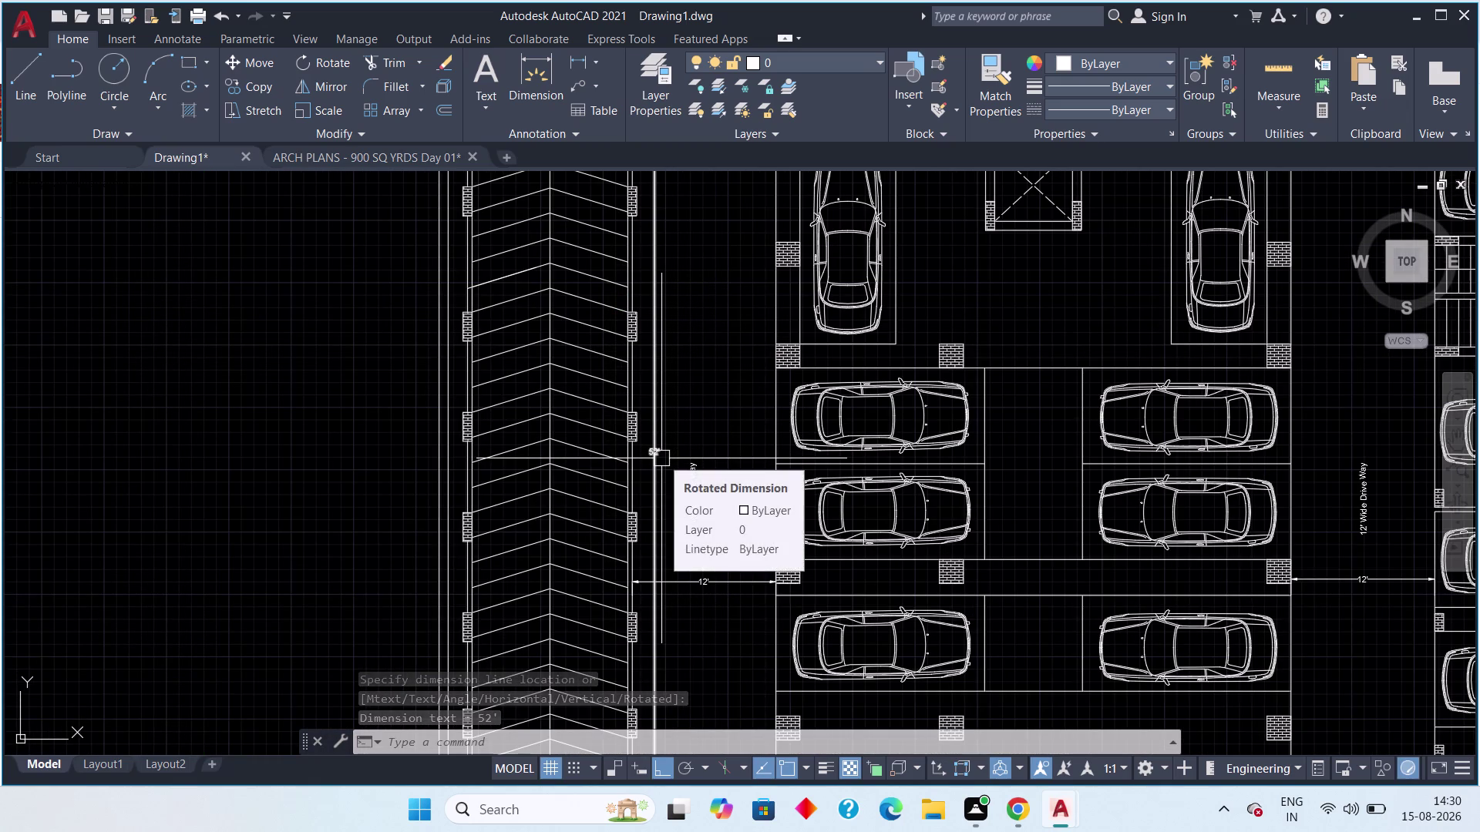
middle_drag(673, 487, 655, 402)
drag(692, 367, 678, 391)
click(668, 413)
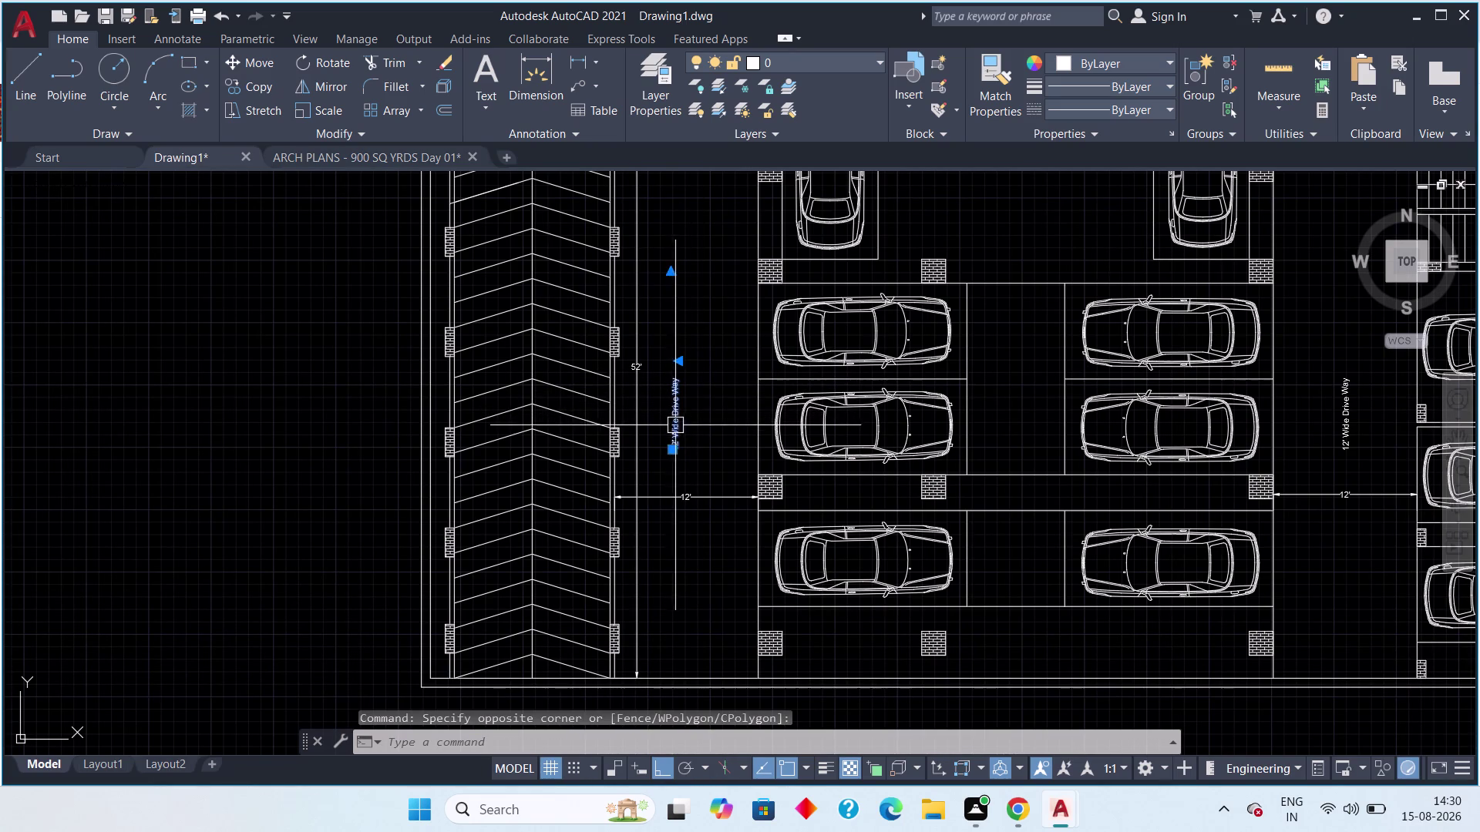
Copy the 12' Wide Drive Way label onto the ramp.
key(c)
key(o)
key(space)
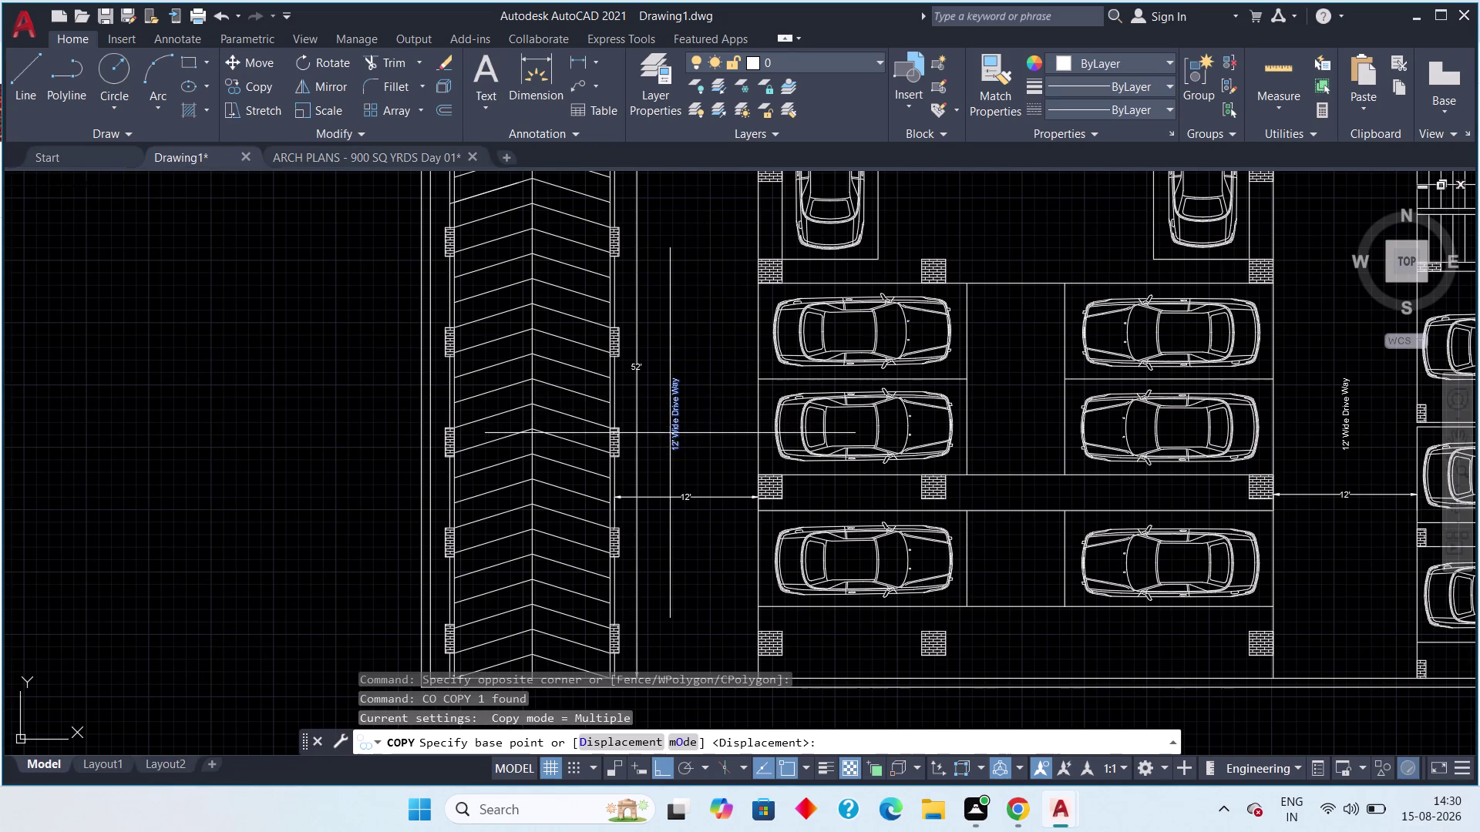
scroll(up, 3)
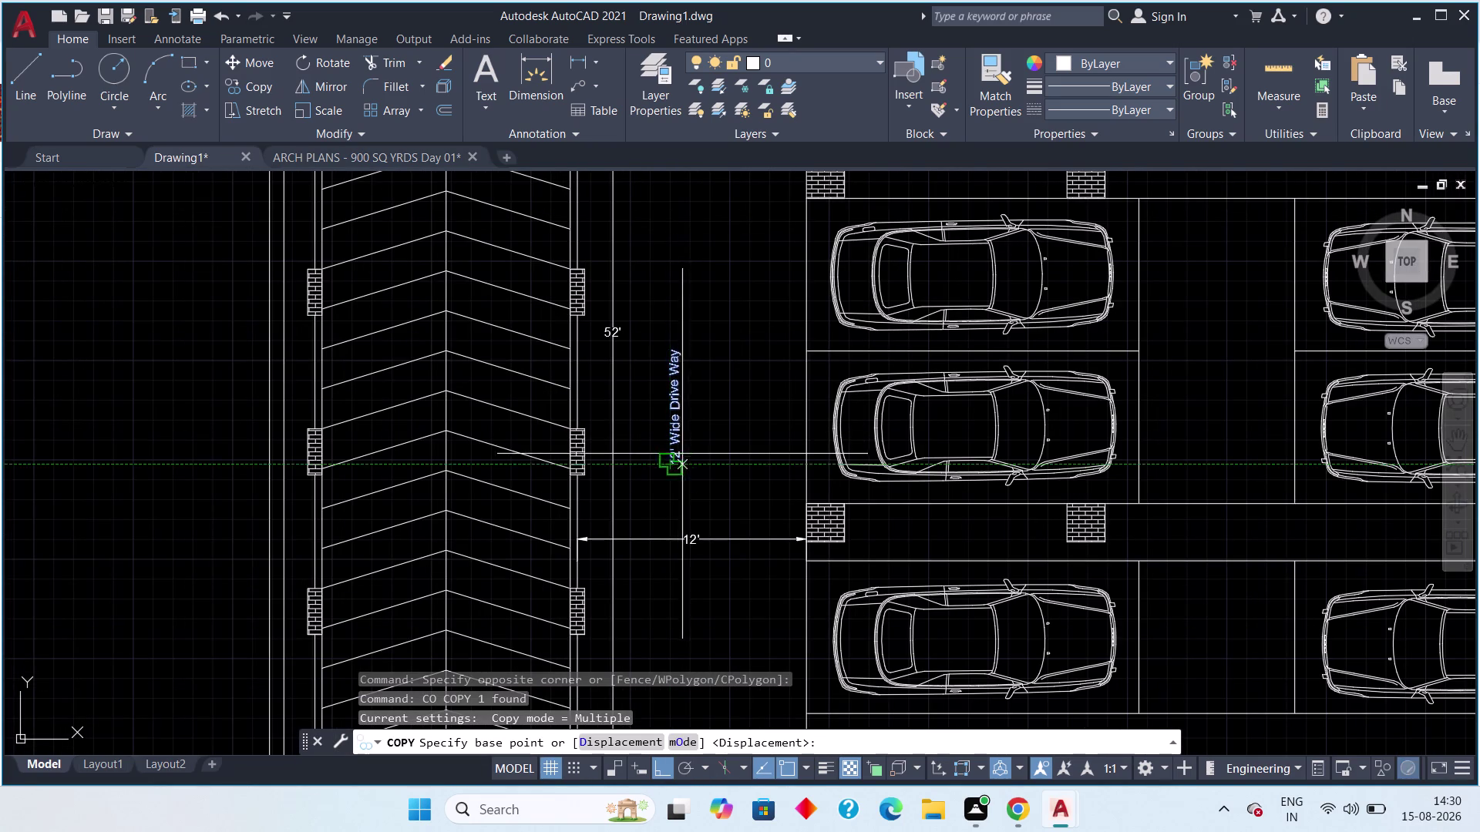
click(678, 458)
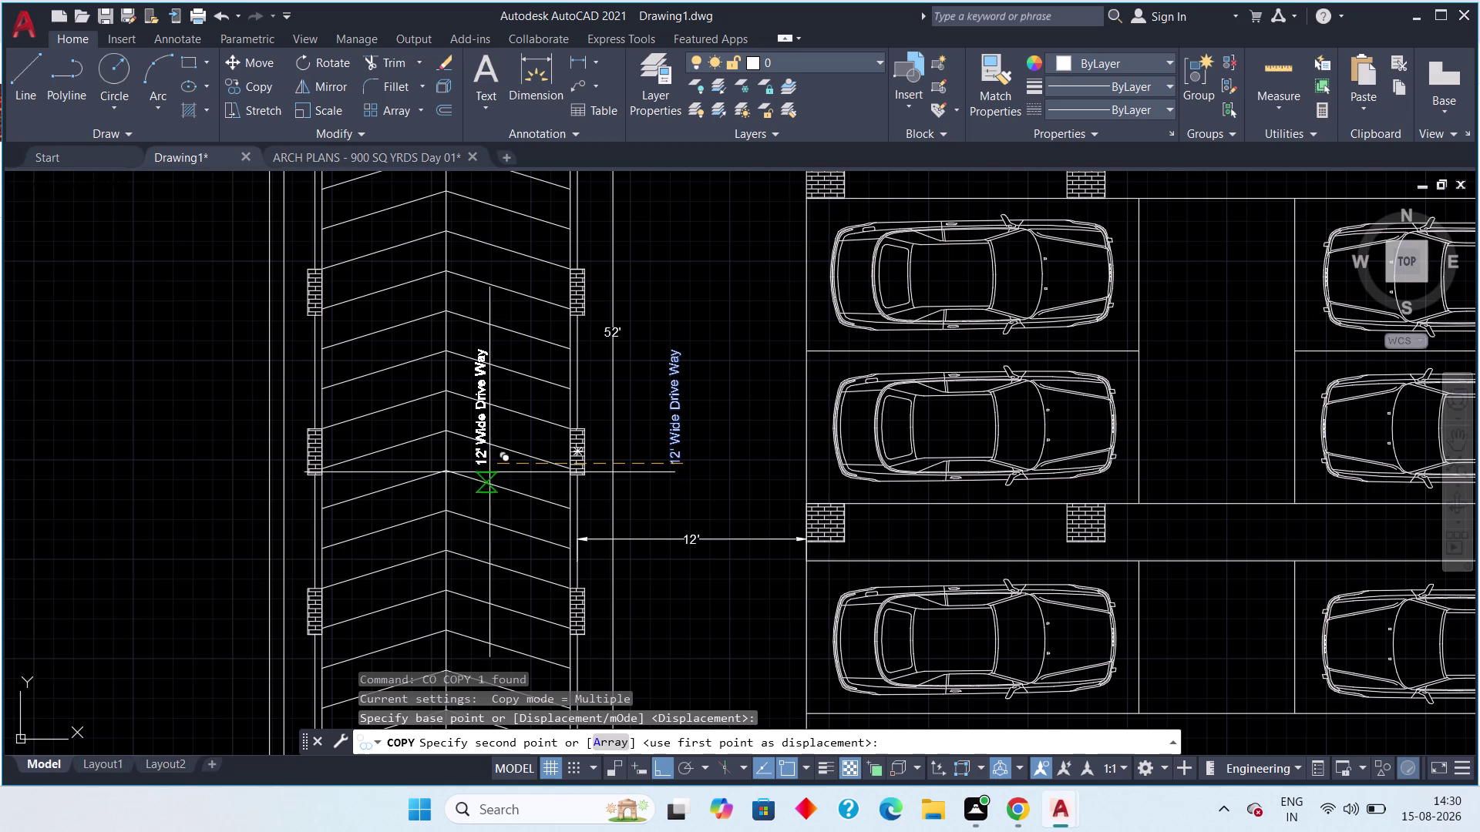
click(502, 474)
key(Escape)
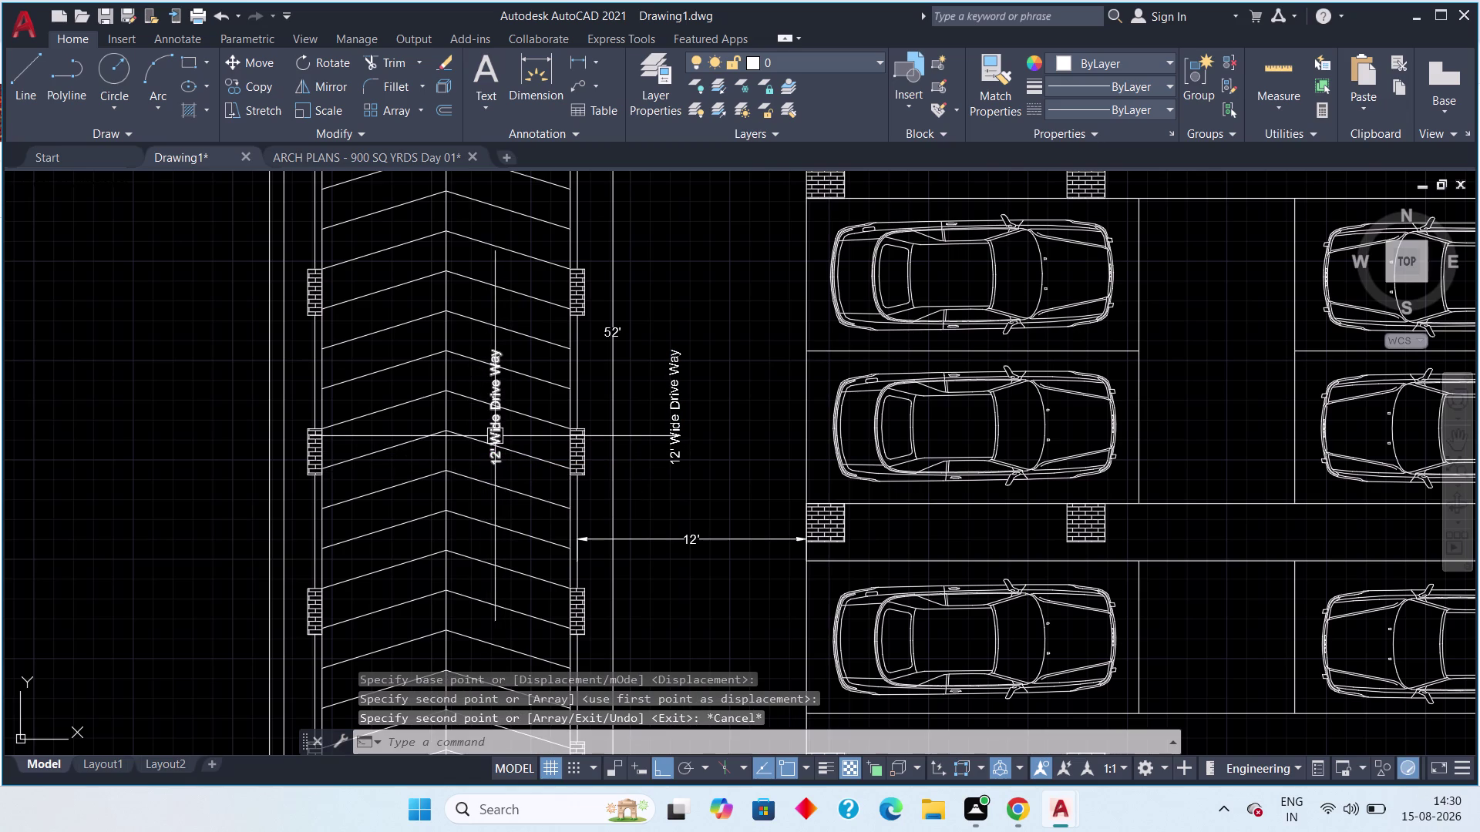
Centre the copied label on the ramp and open it for text editing.
click(495, 435)
key(m)
key(space)
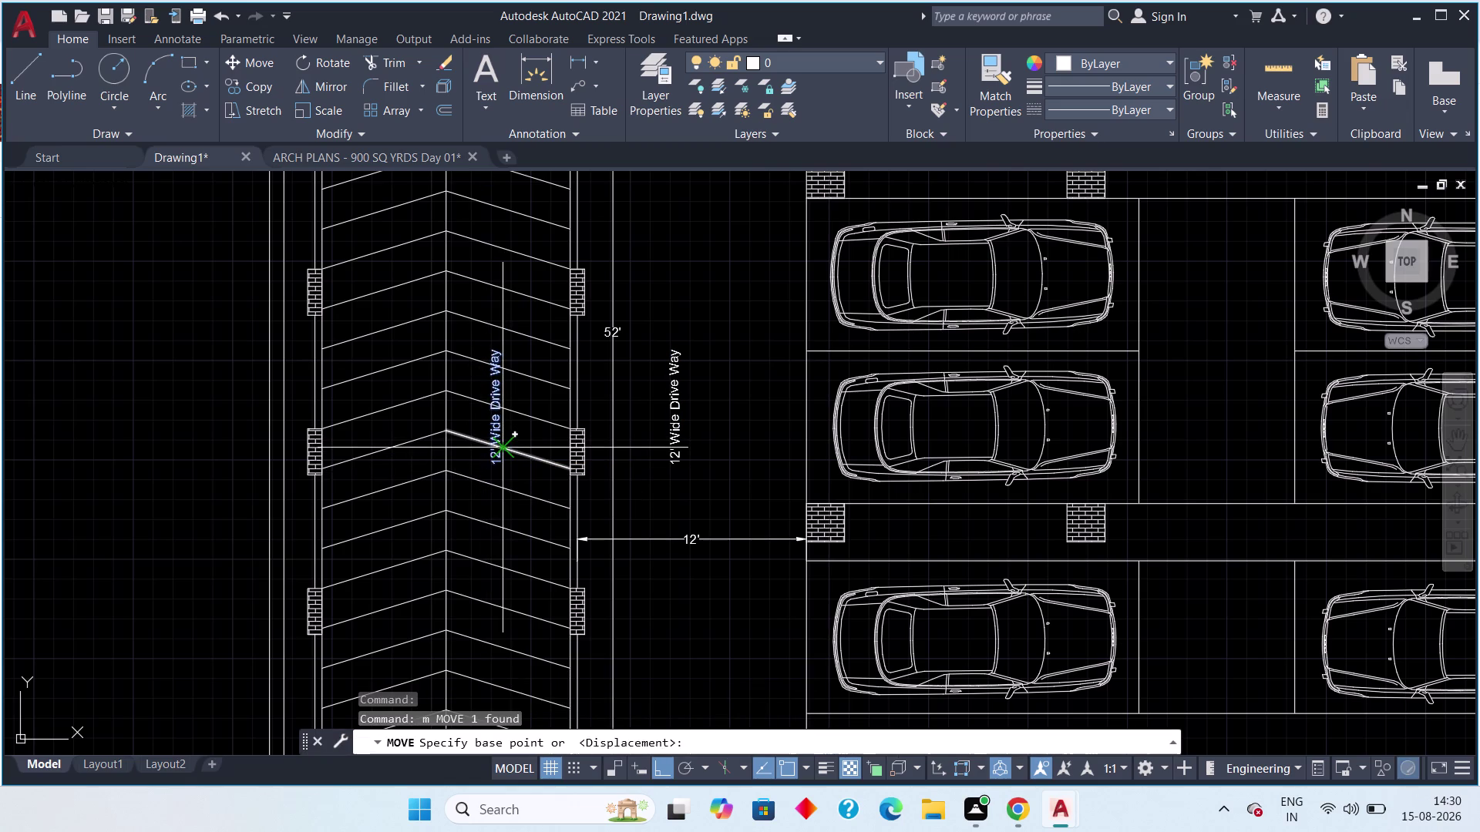
click(501, 438)
click(515, 439)
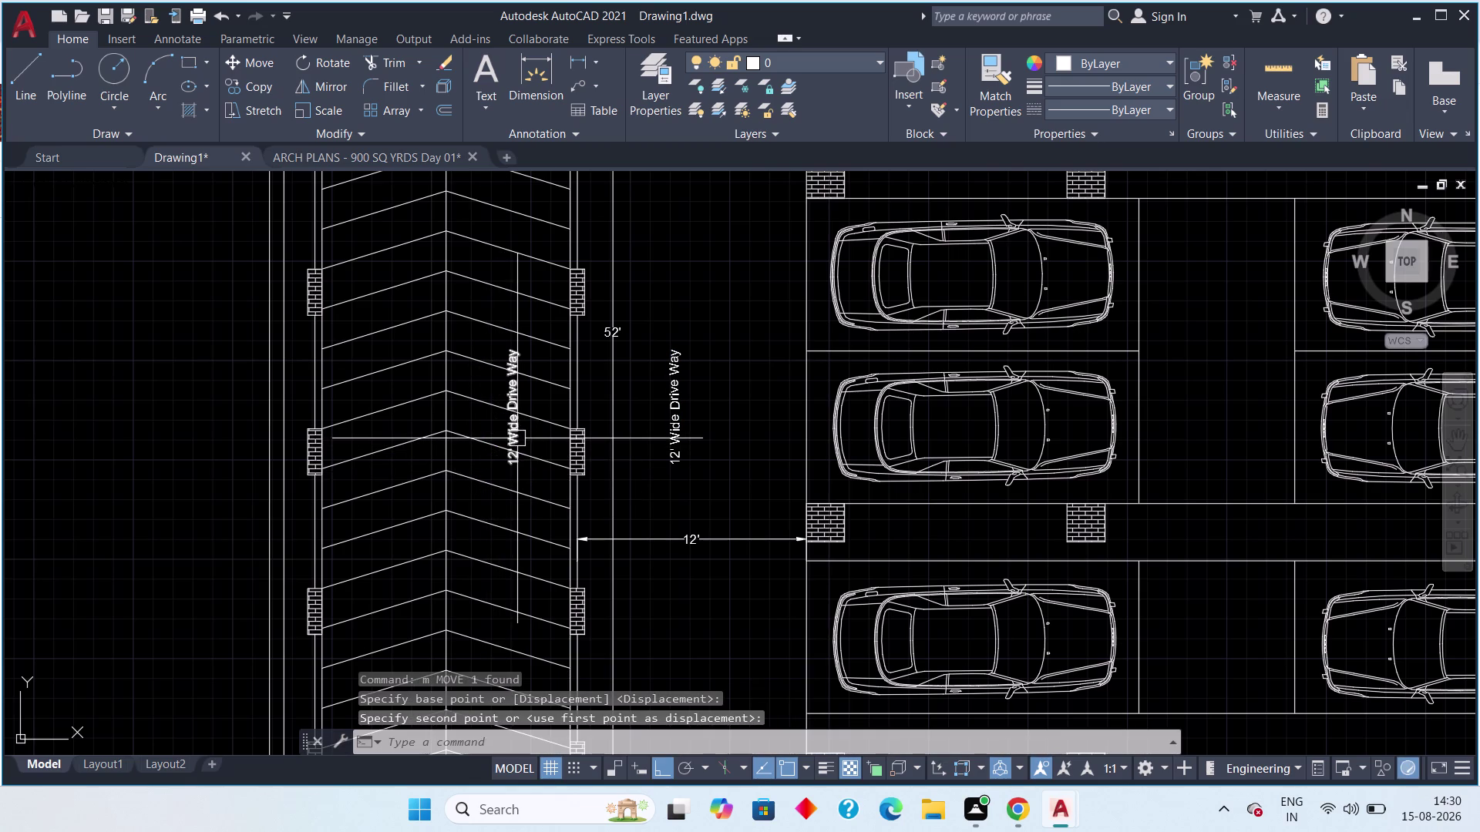
key(Escape)
key(Escape)
double_click(516, 431)
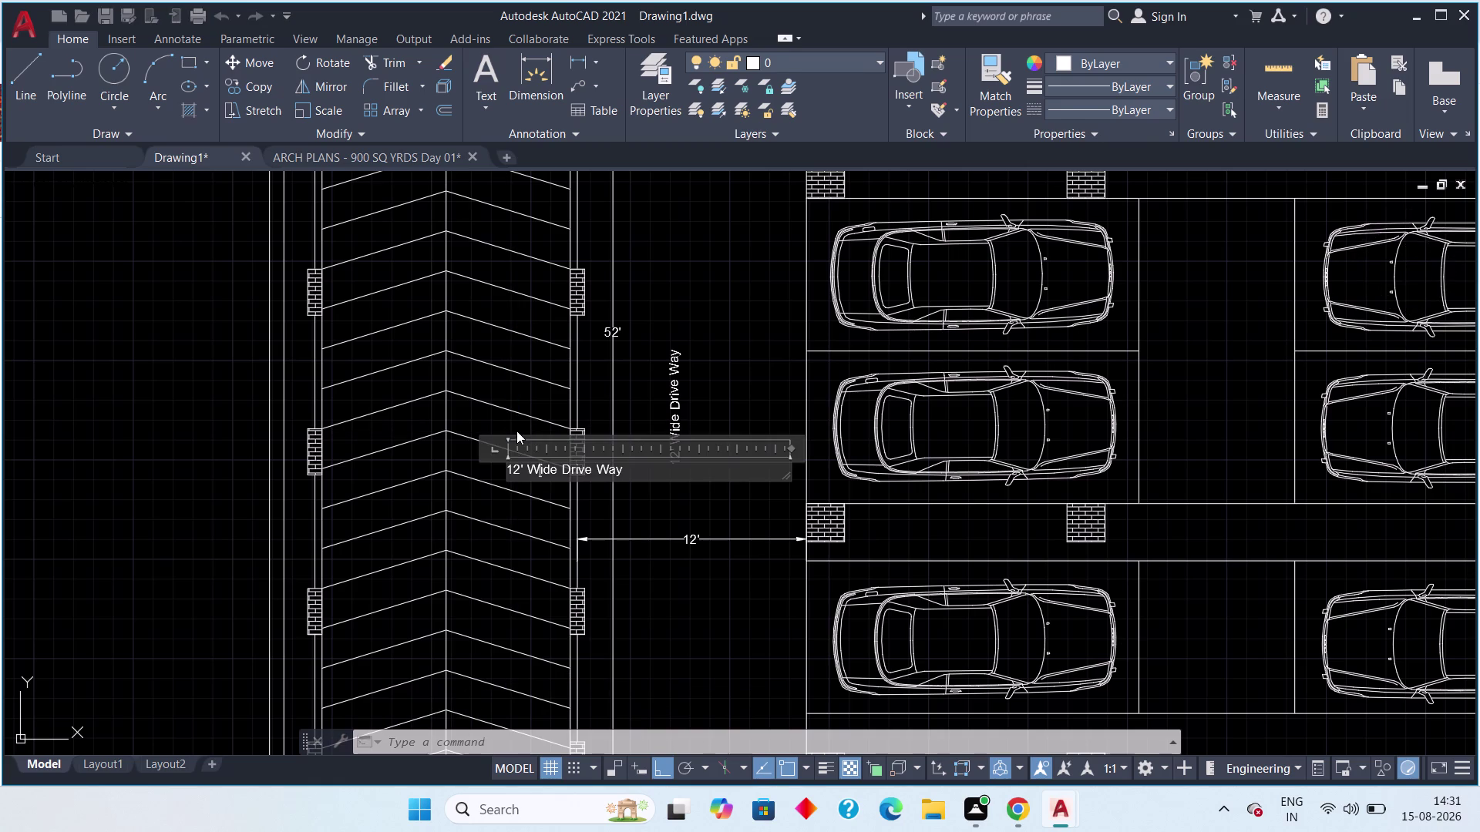
Change the copied ramp label's text to 'Ramp Slope'.
click(628, 472)
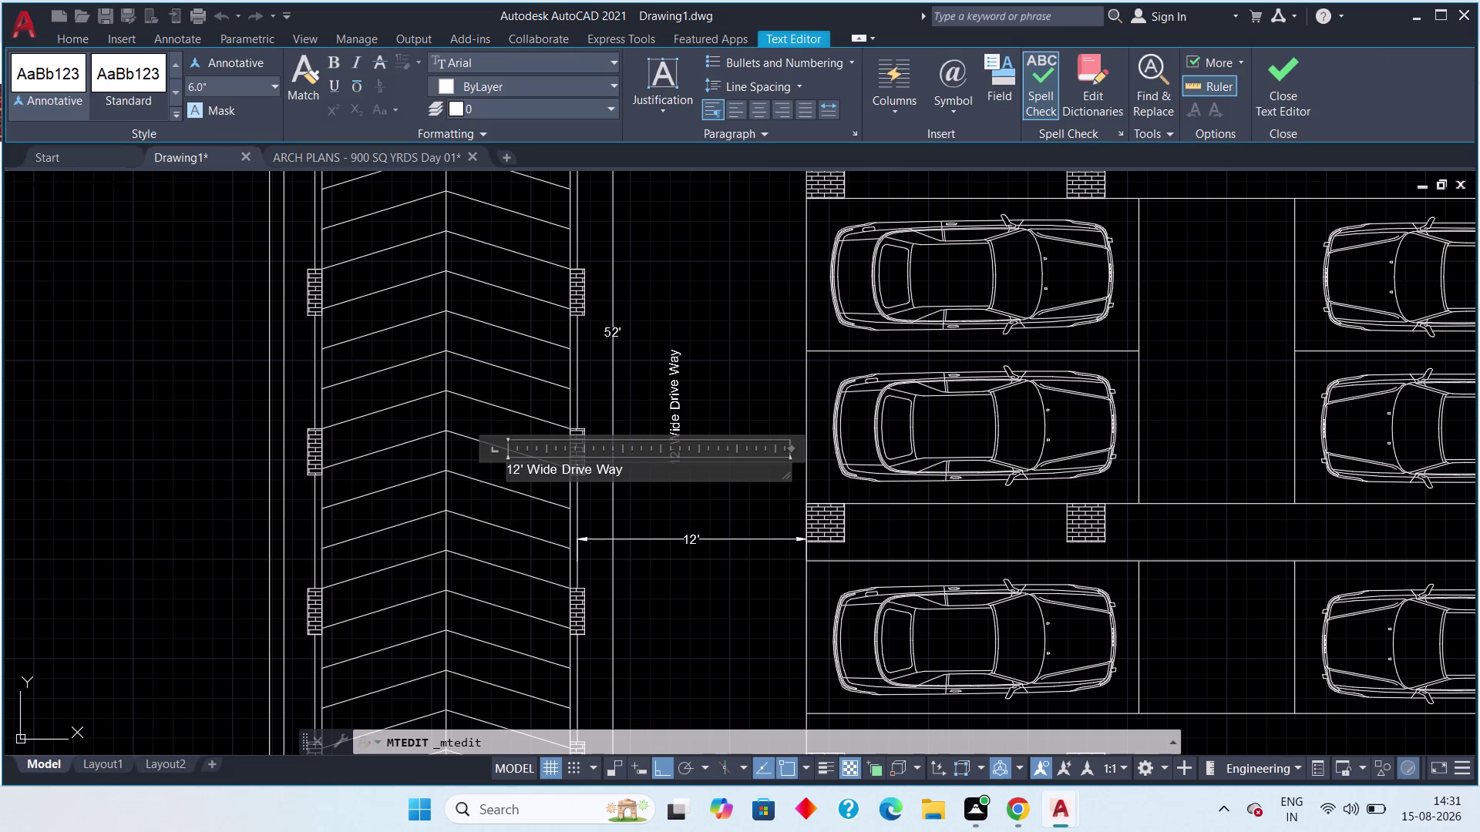
key(BackSpace)
key(BackSpace)
key(BackSpace)
text(R)
text(an)
key(BackSpace)
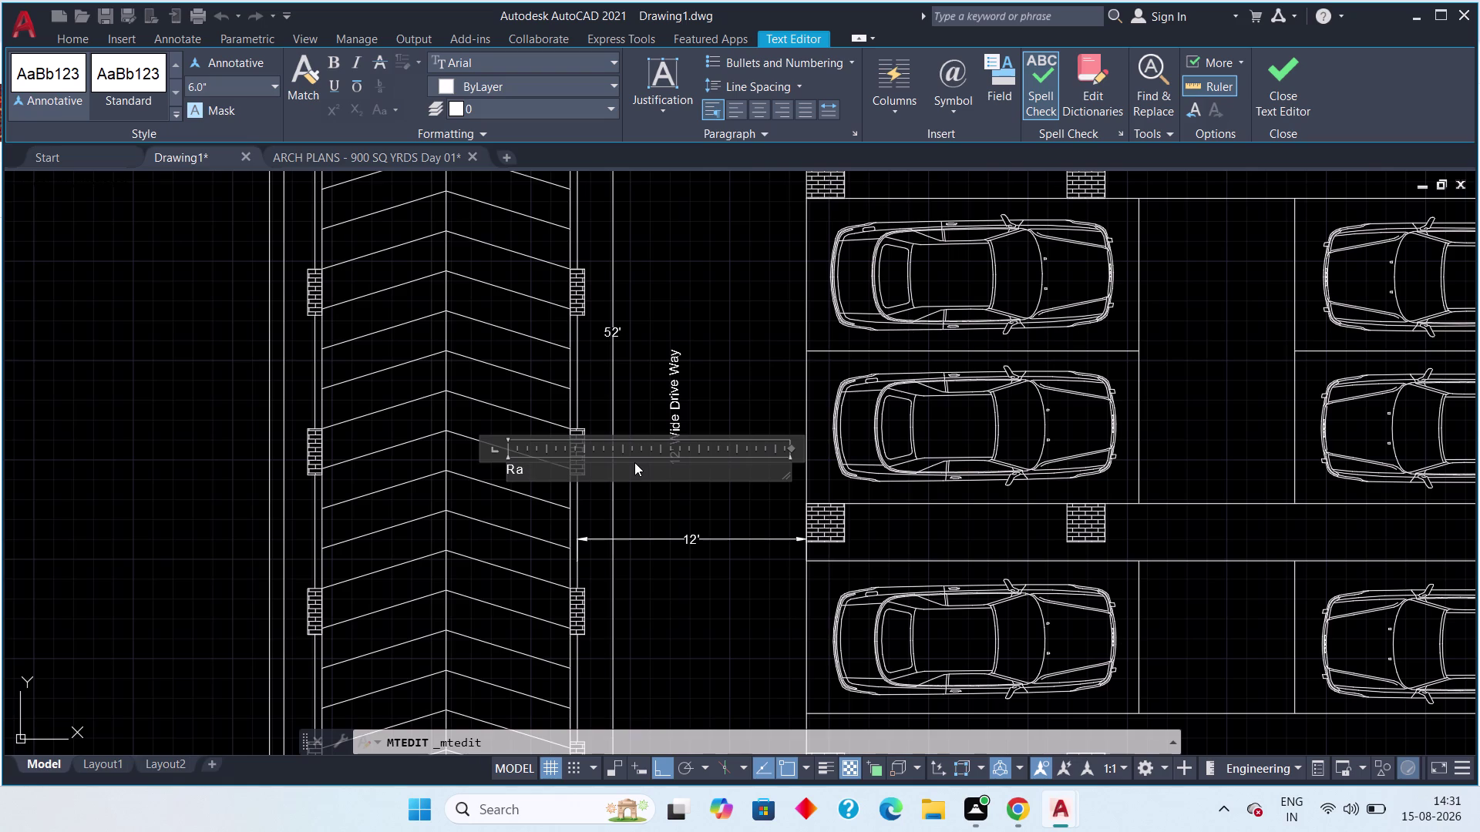
text(mp S)
text(lope)
click(1309, 98)
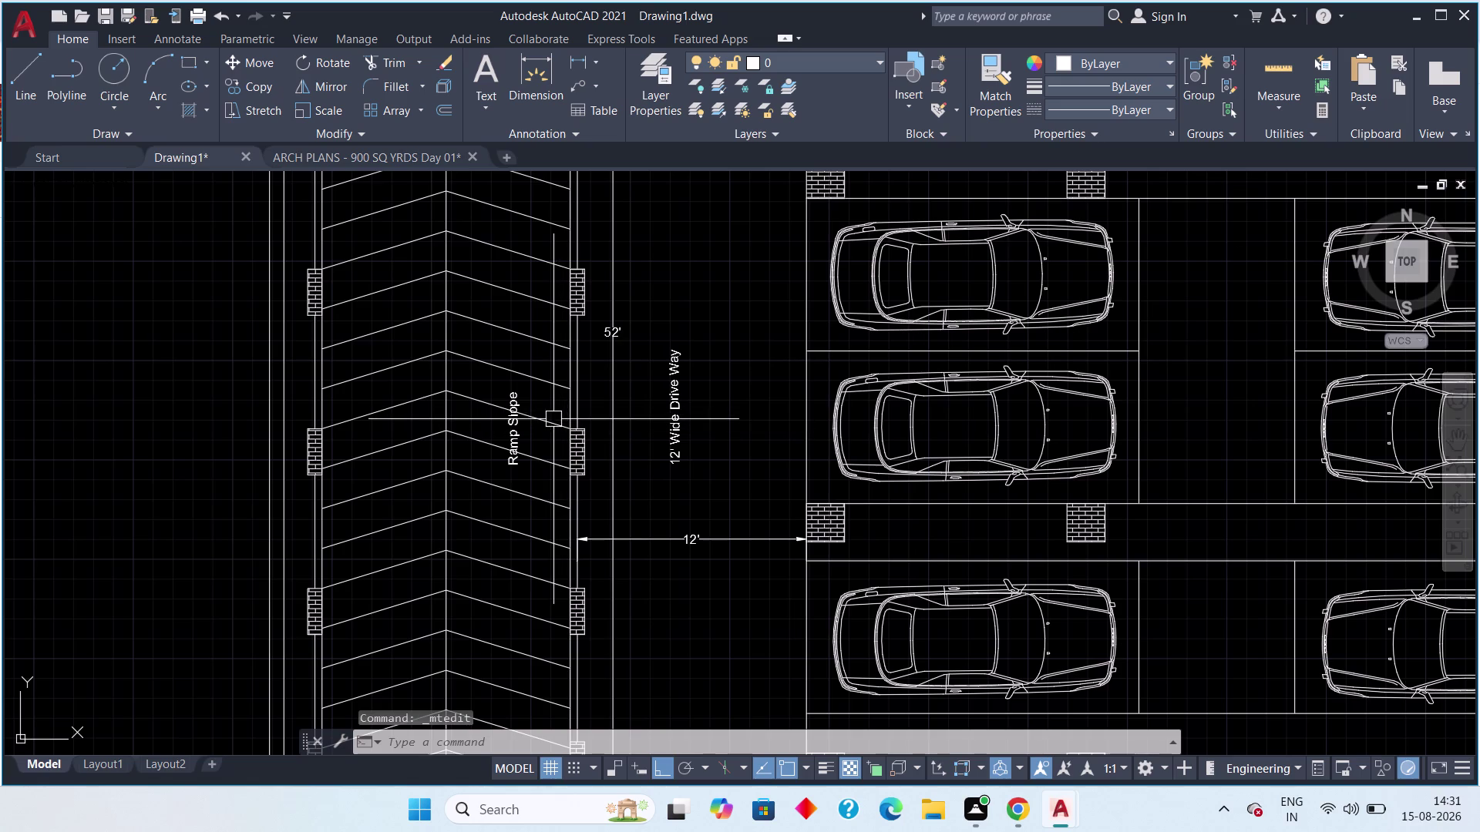
Set the Ramp Slope label's text height to 8".
scroll(up, 3)
scroll(down, 3)
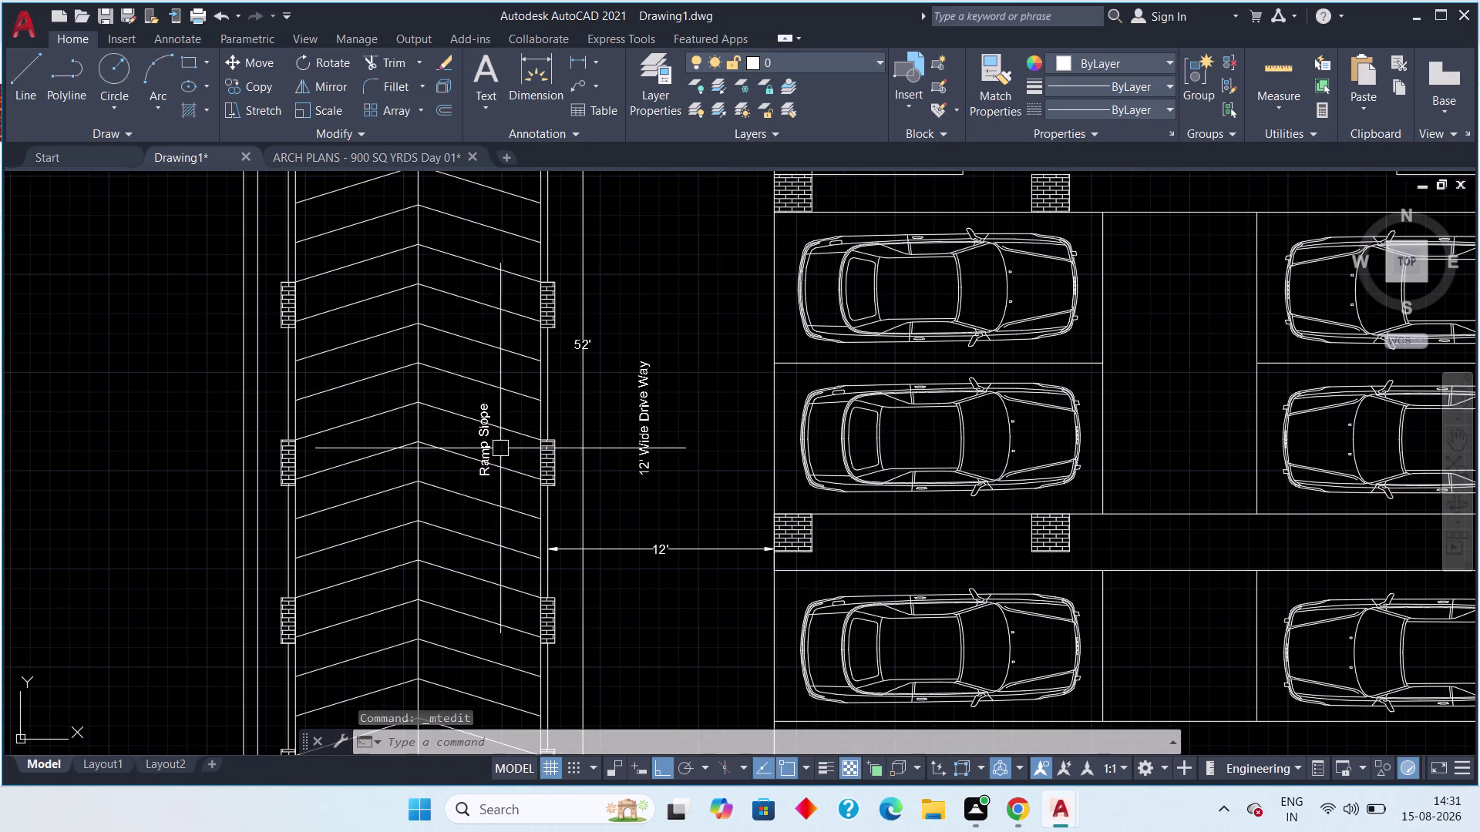
double_click(484, 455)
drag(566, 479, 467, 481)
click(261, 79)
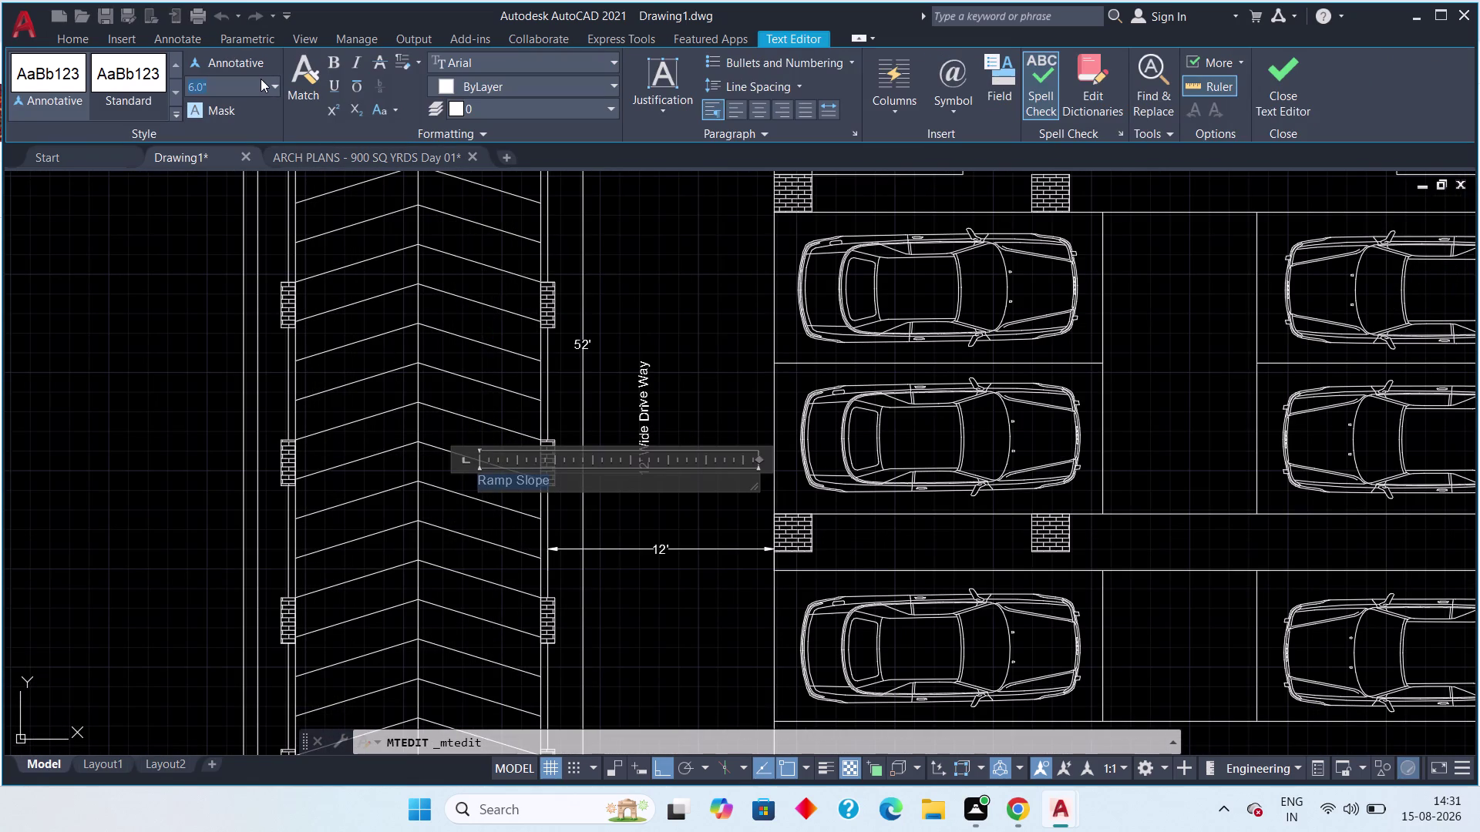
text(8")
key(Return)
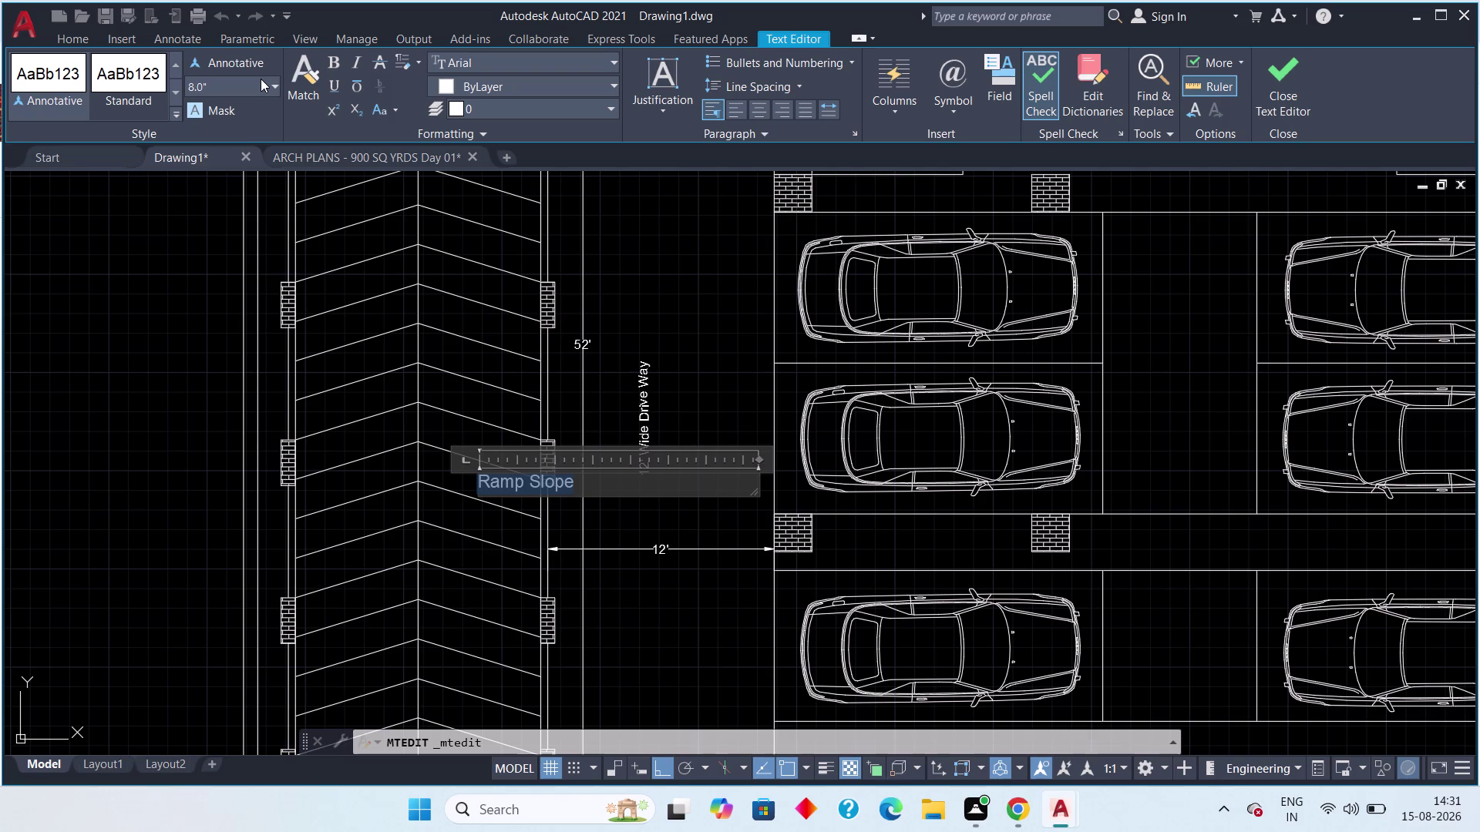
click(1281, 97)
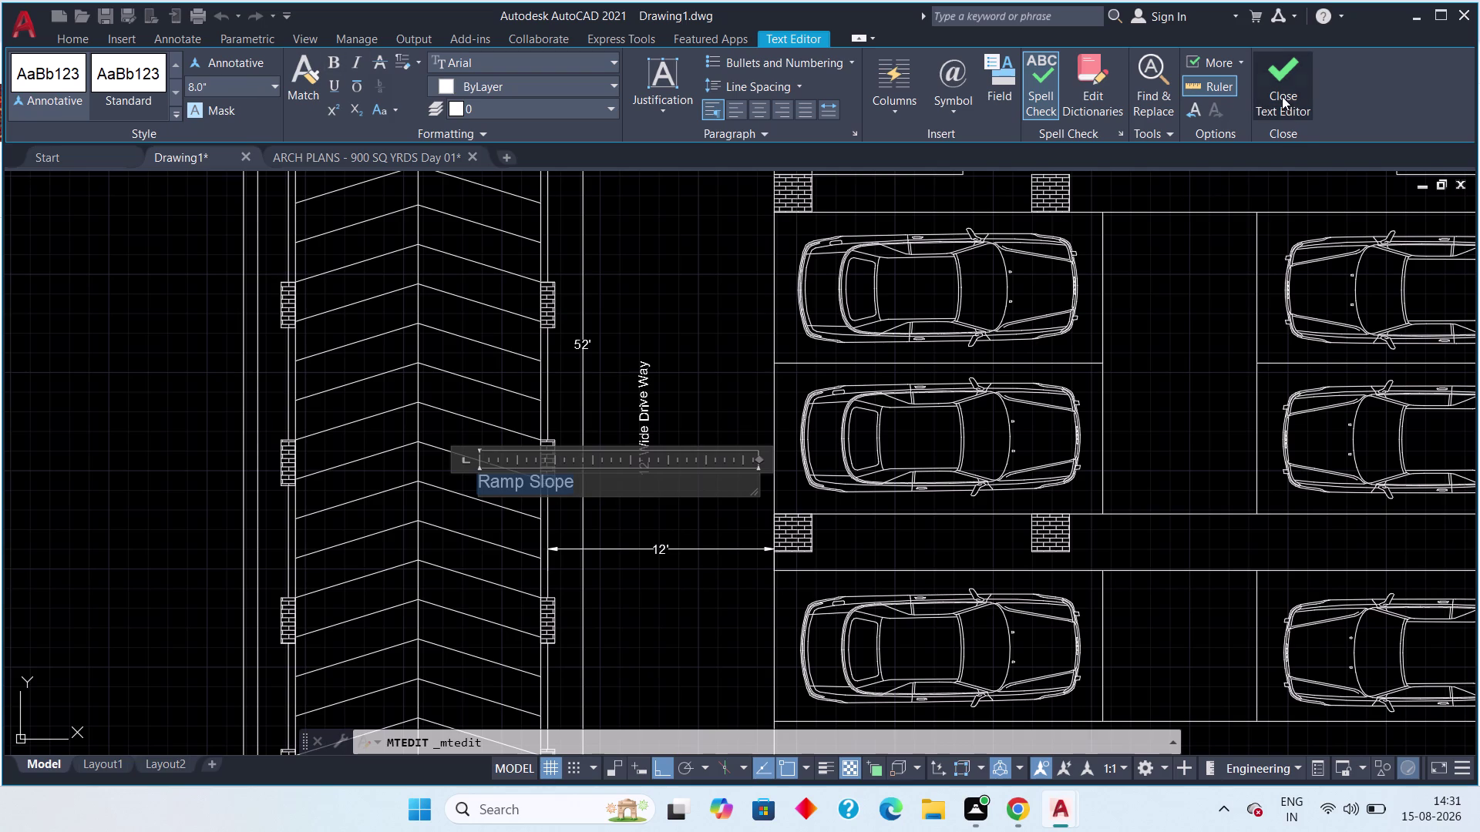
Pan and zoom up to the 15'-5" Wide Drive Way labels above the lift.
scroll(down, 3)
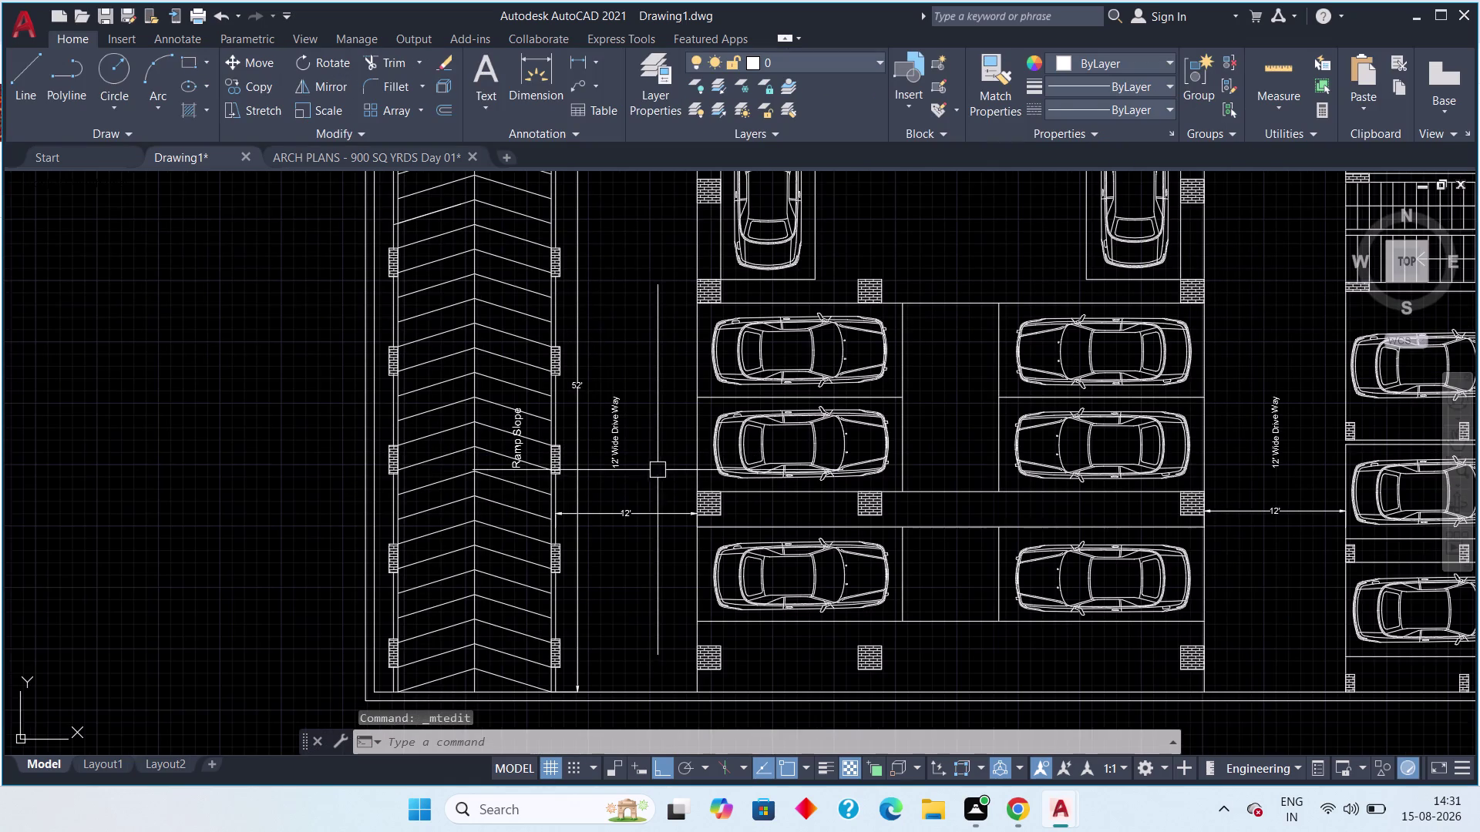
middle_drag(658, 470, 760, 453)
scroll(down, 3)
middle_drag(737, 468, 747, 526)
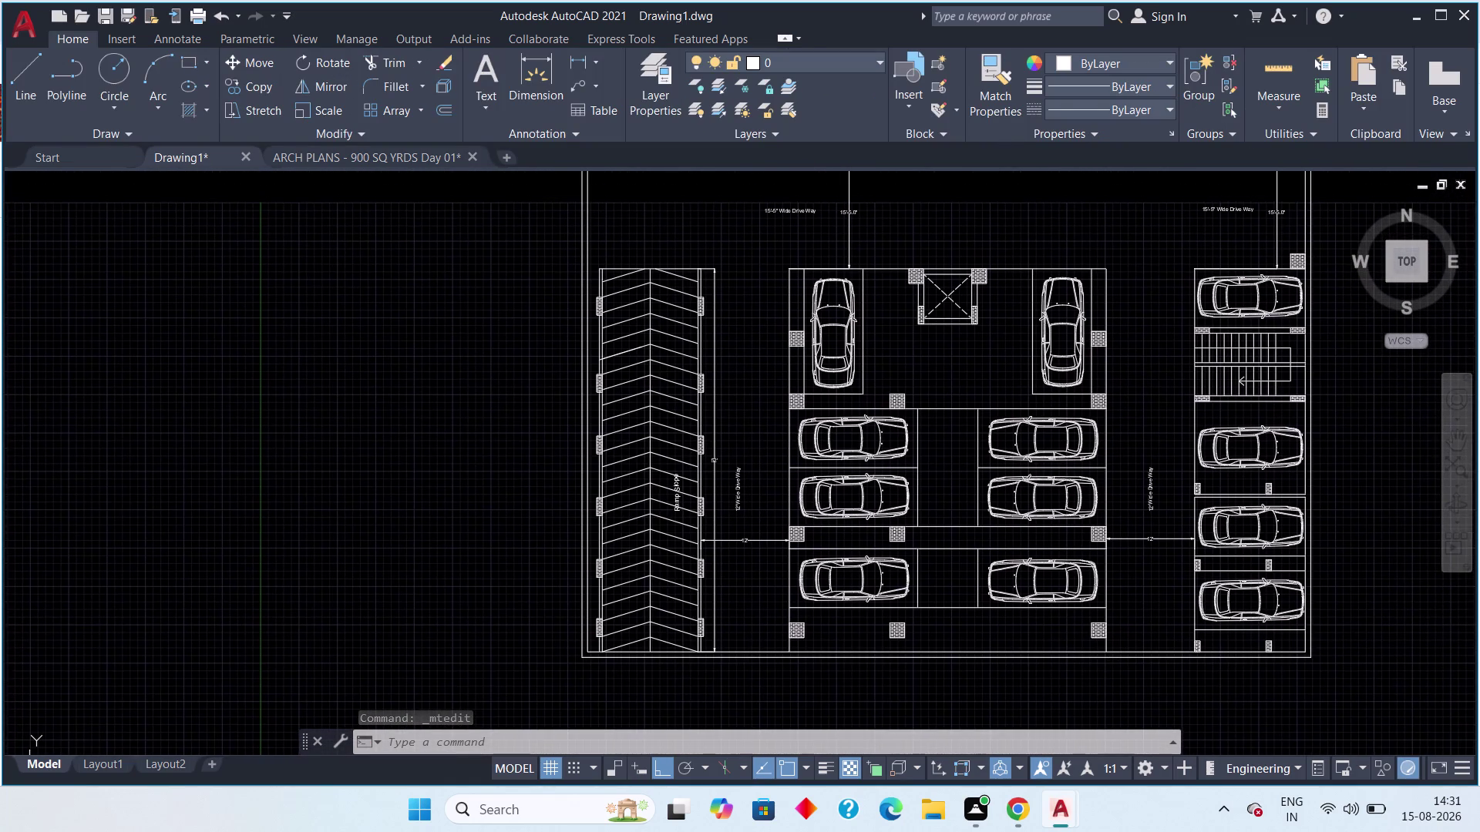
middle_drag(747, 527, 747, 527)
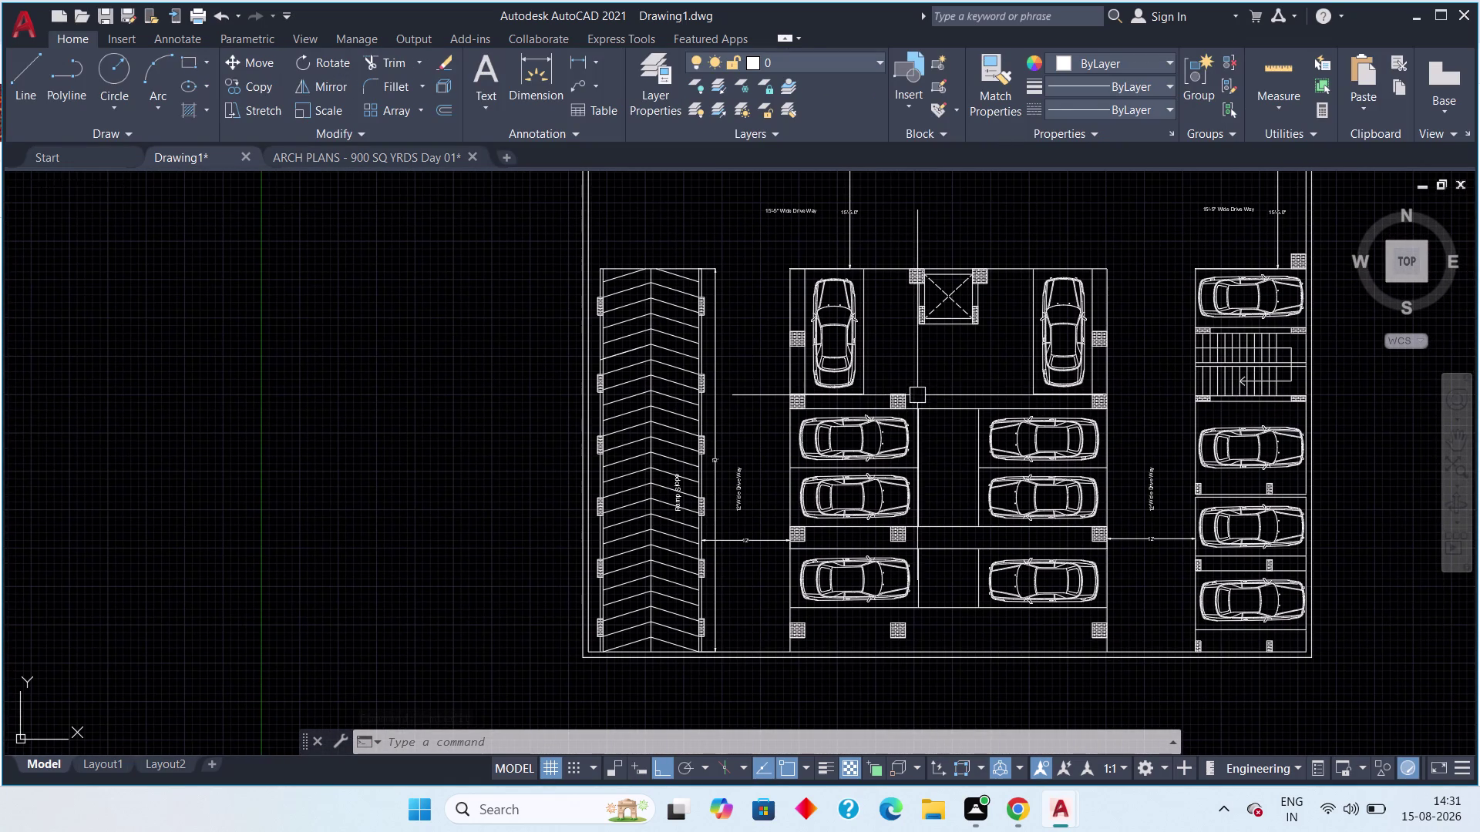
middle_drag(824, 279, 671, 378)
Copy the left 15'-5" Wide Drive Way label into the lift box, with Ortho off.
scroll(up, 3)
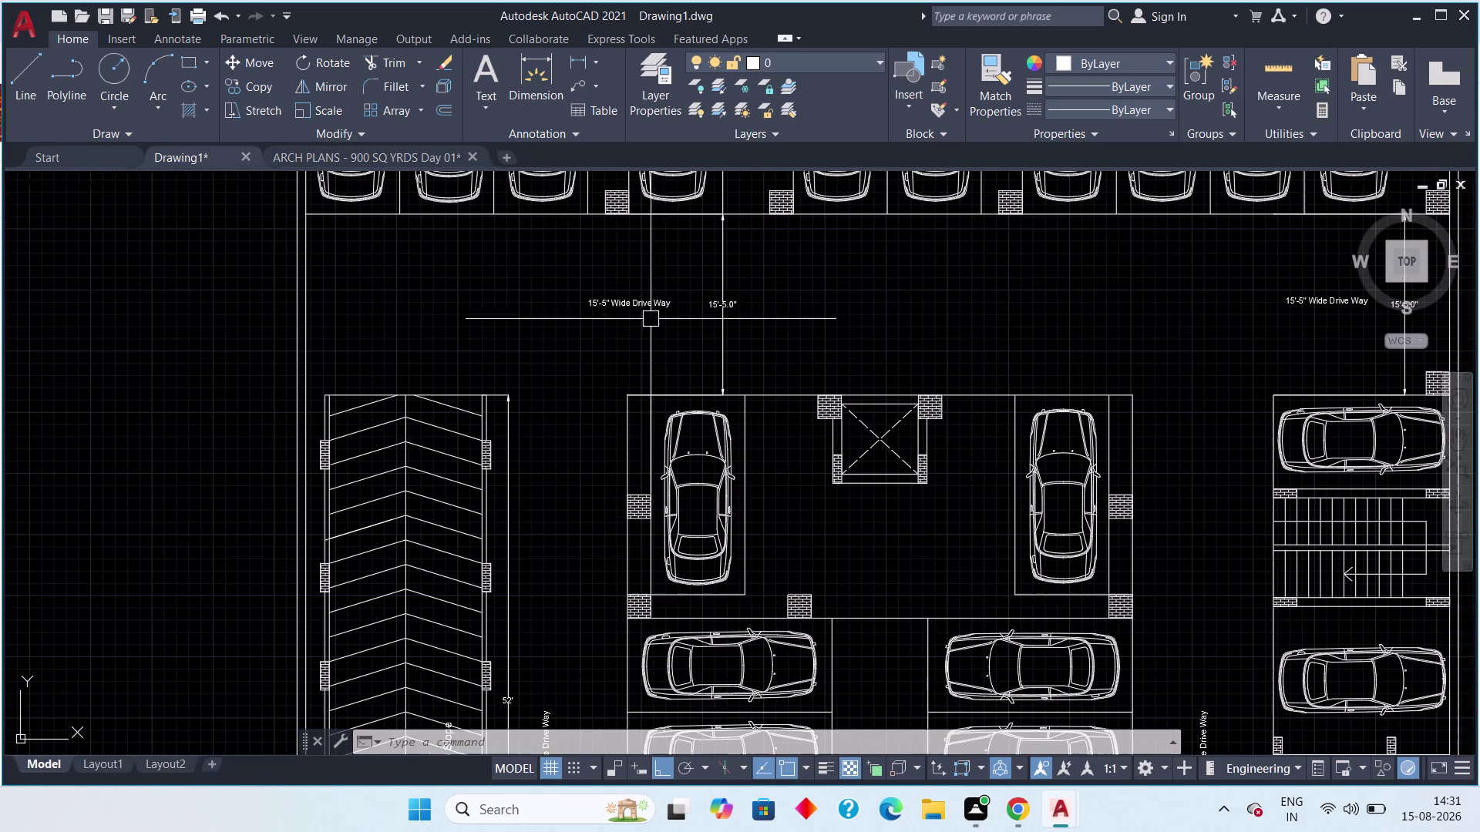
drag(673, 284, 657, 300)
click(622, 331)
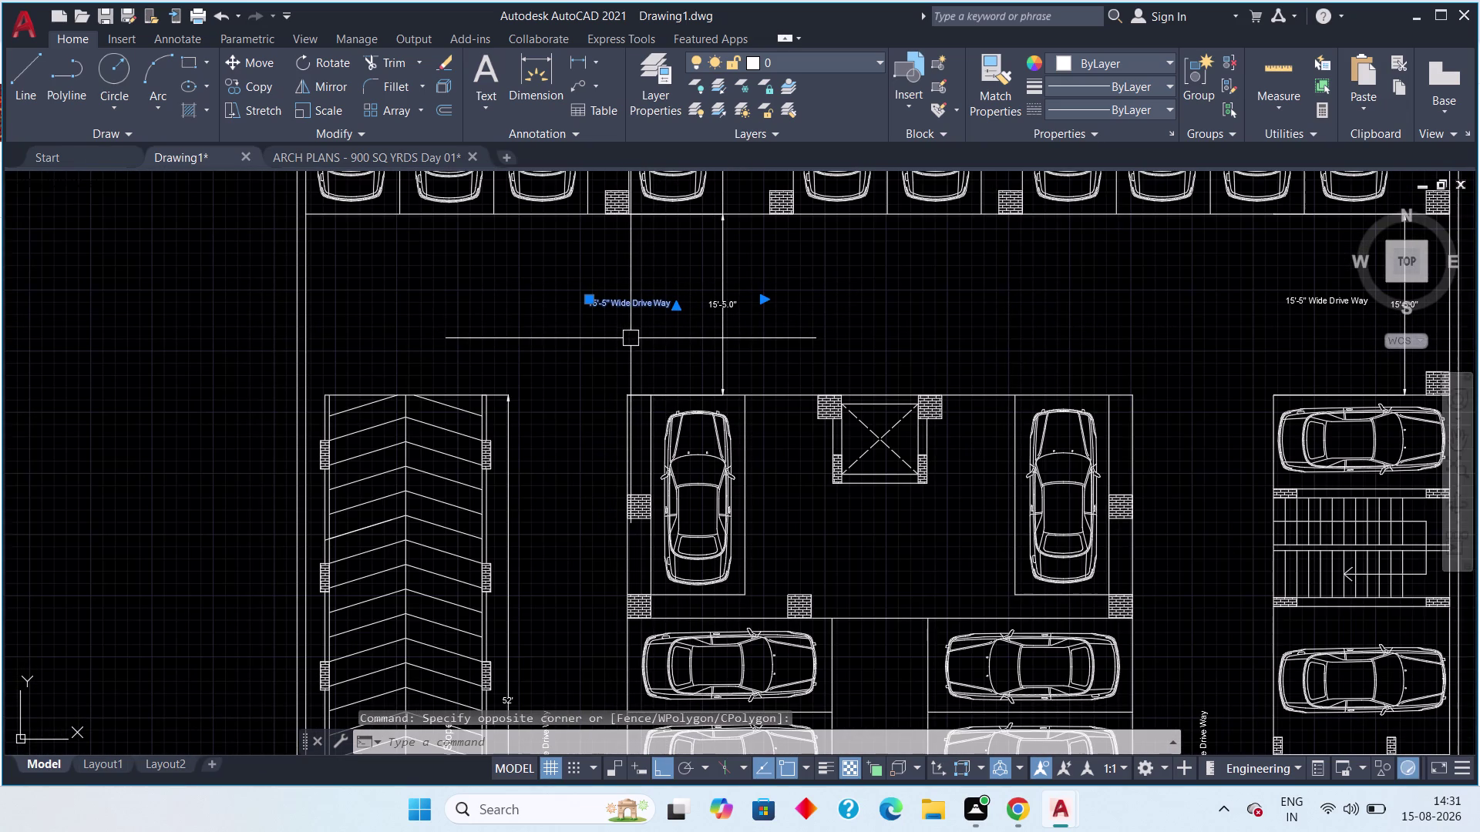
key(c)
key(o)
key(space)
click(639, 306)
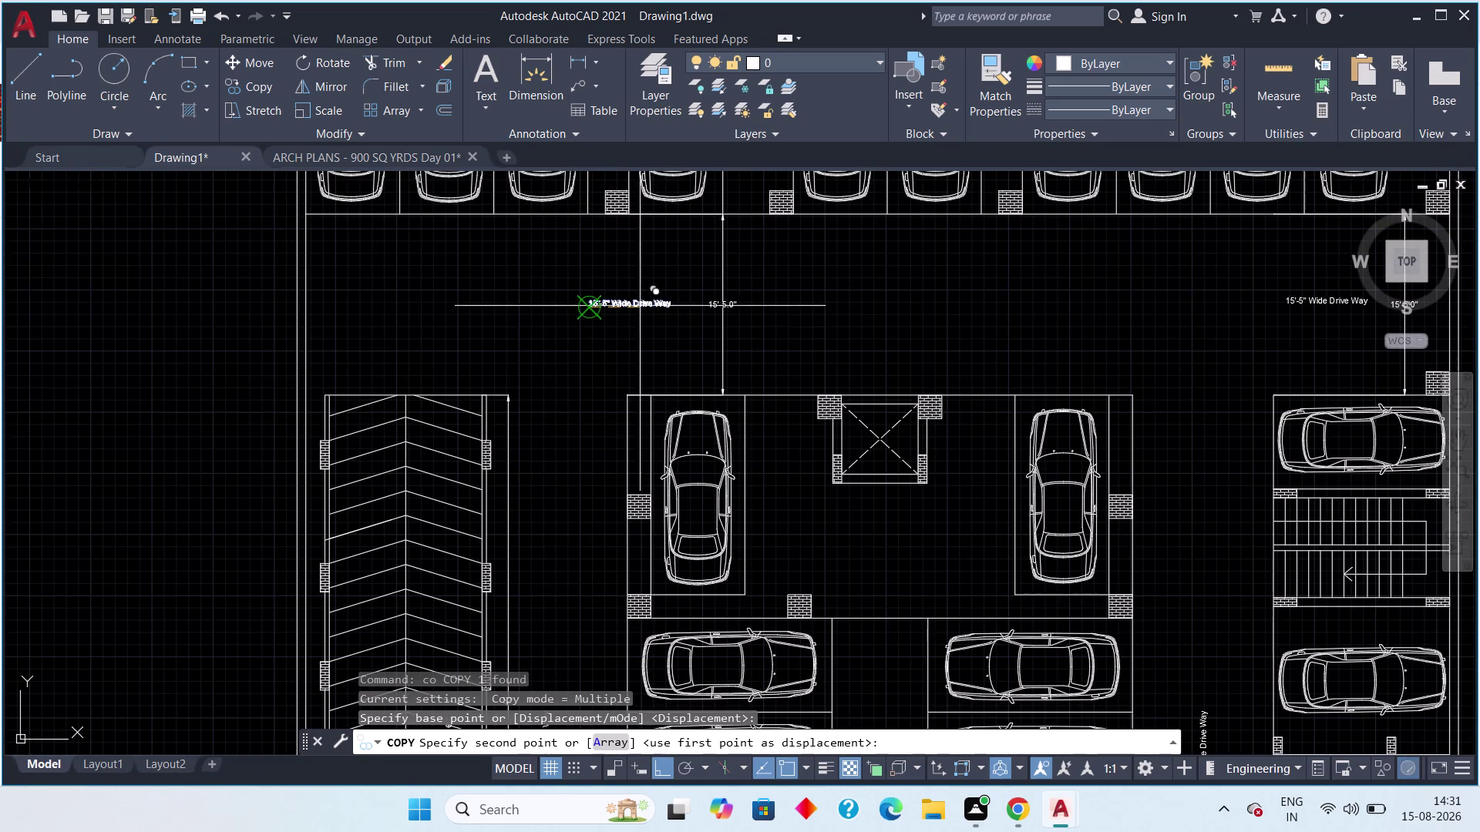
key(F8)
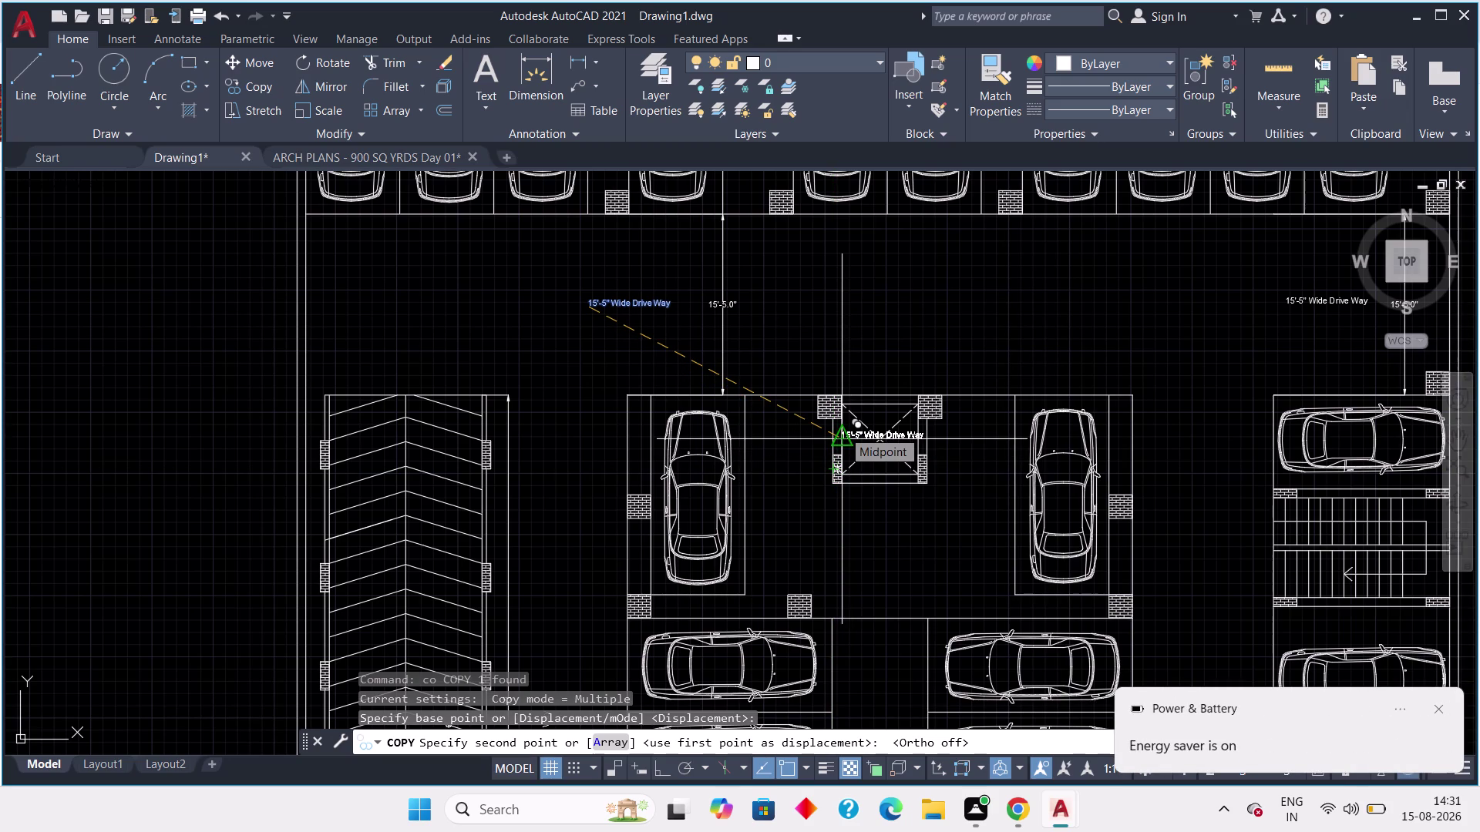
scroll(up, 3)
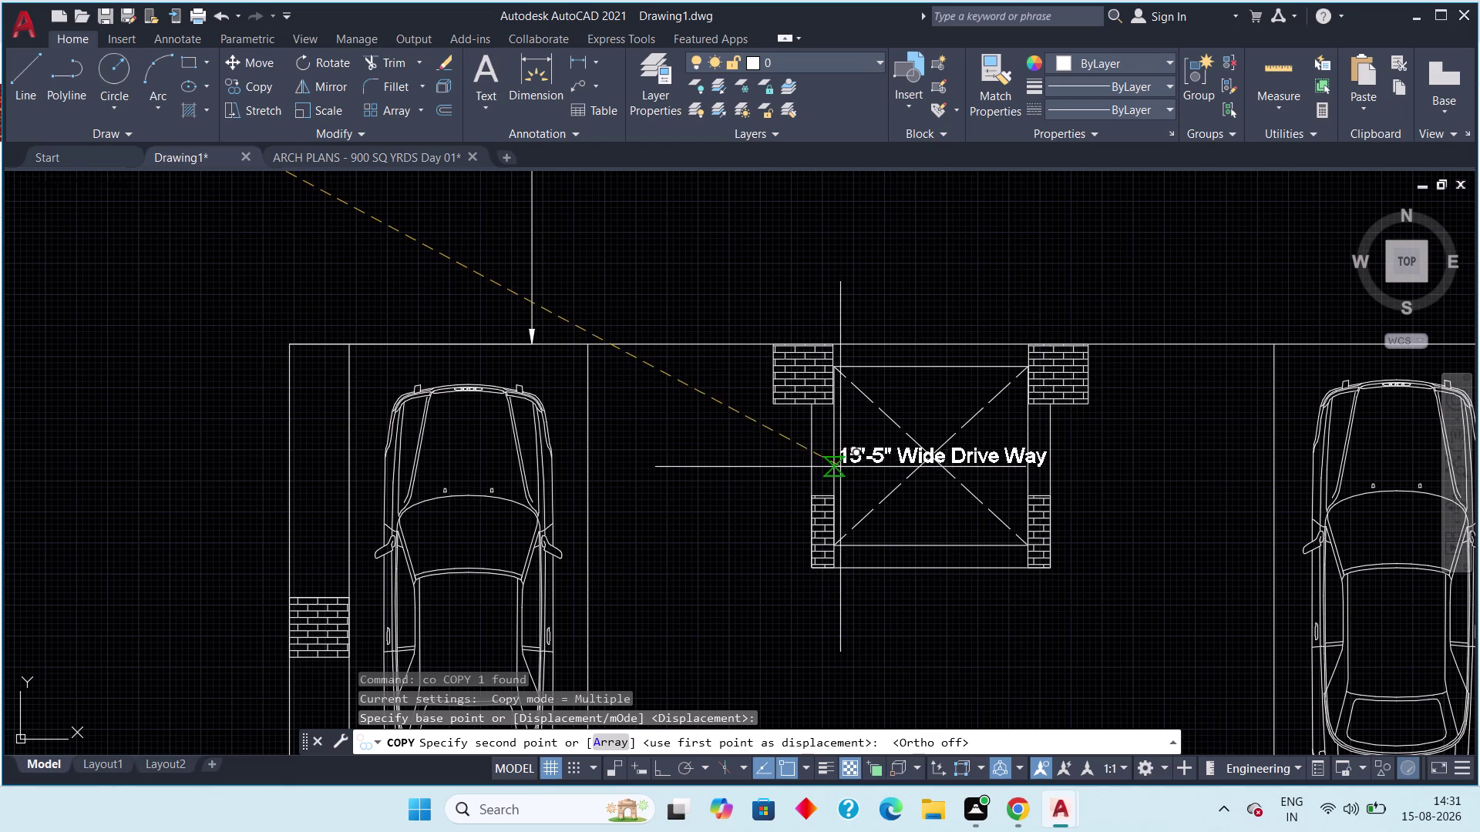
click(838, 460)
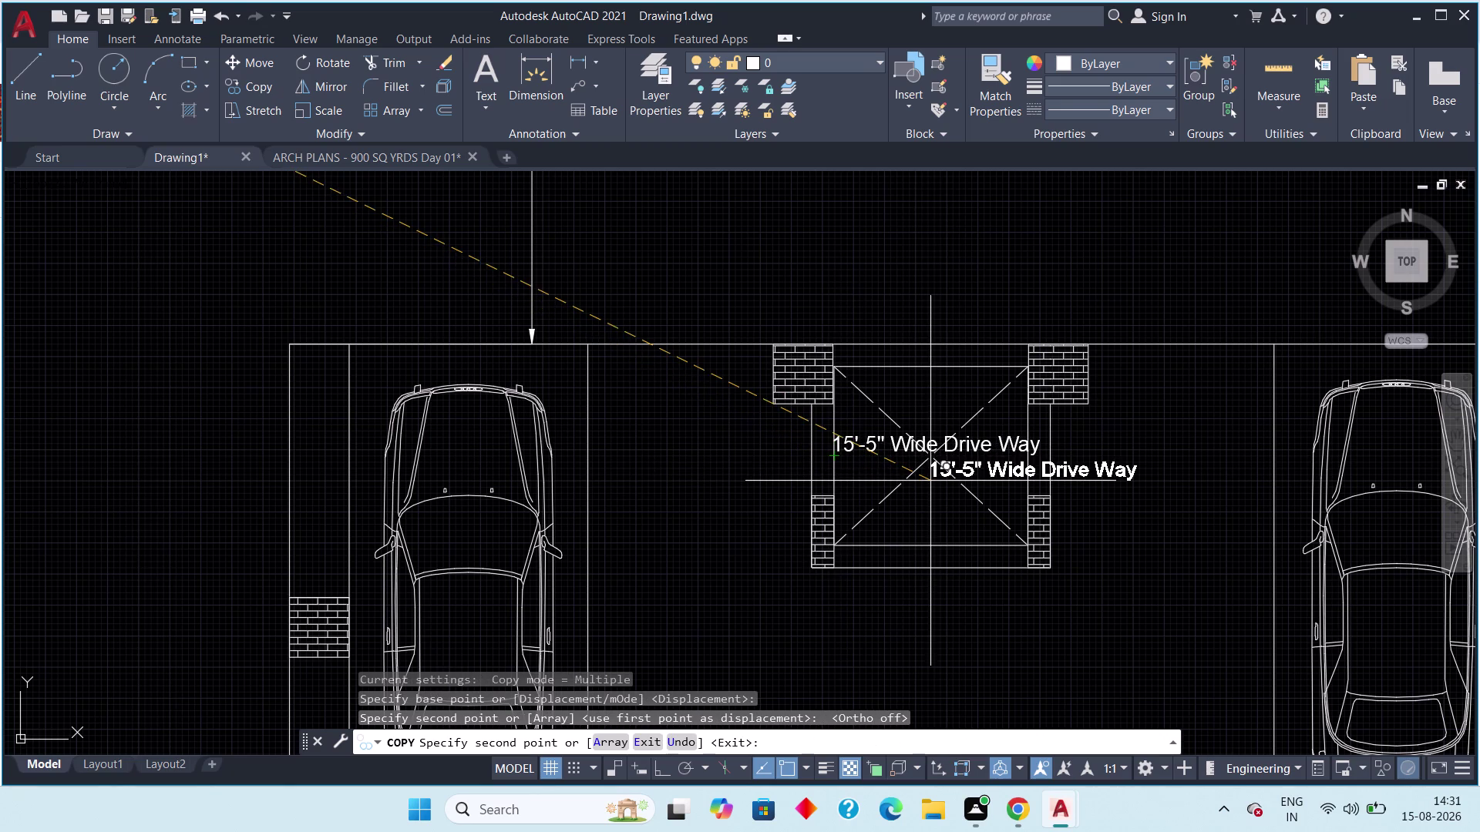
key(Escape)
key(Escape)
key(Escape)
Switch drawing tabs, then open the copied lift-box label for text editing.
click(342, 155)
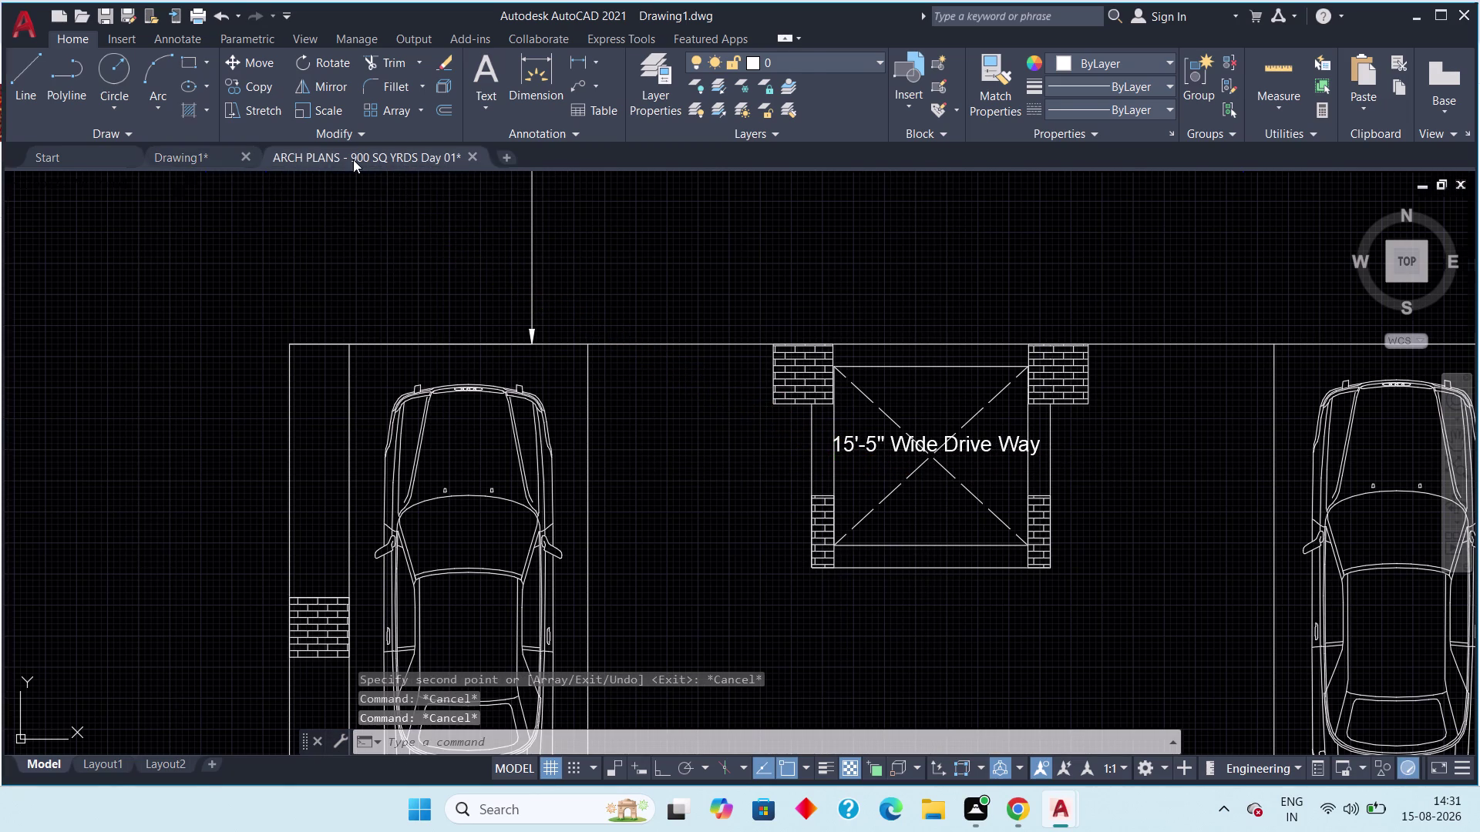
scroll(up, 3)
middle_drag(669, 240, 572, 312)
scroll(down, 3)
click(198, 156)
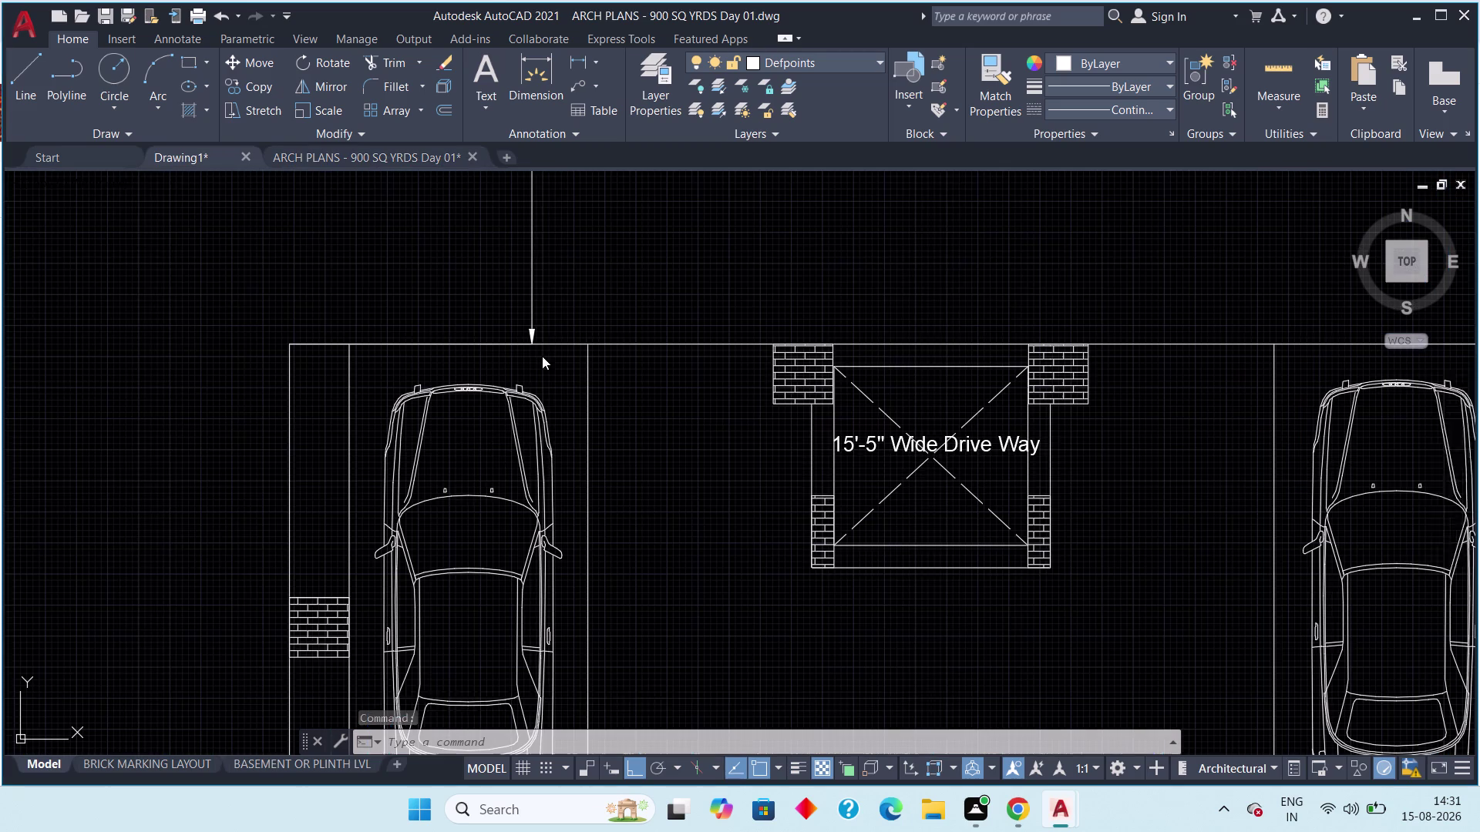
double_click(912, 445)
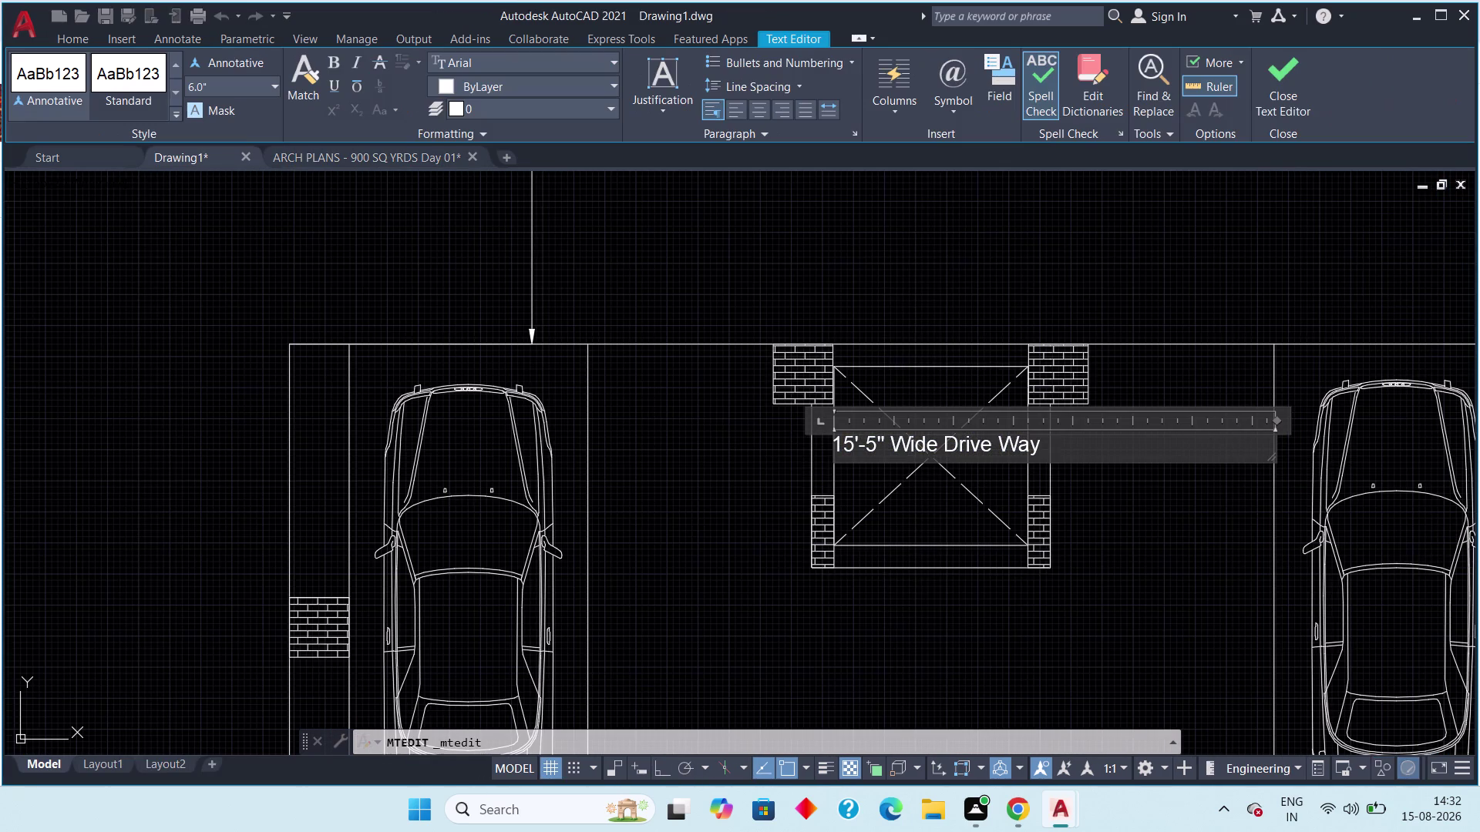
Replace the copied label text with 'Lift' and 6'-6" X 6' on a second line.
drag(1052, 441, 715, 444)
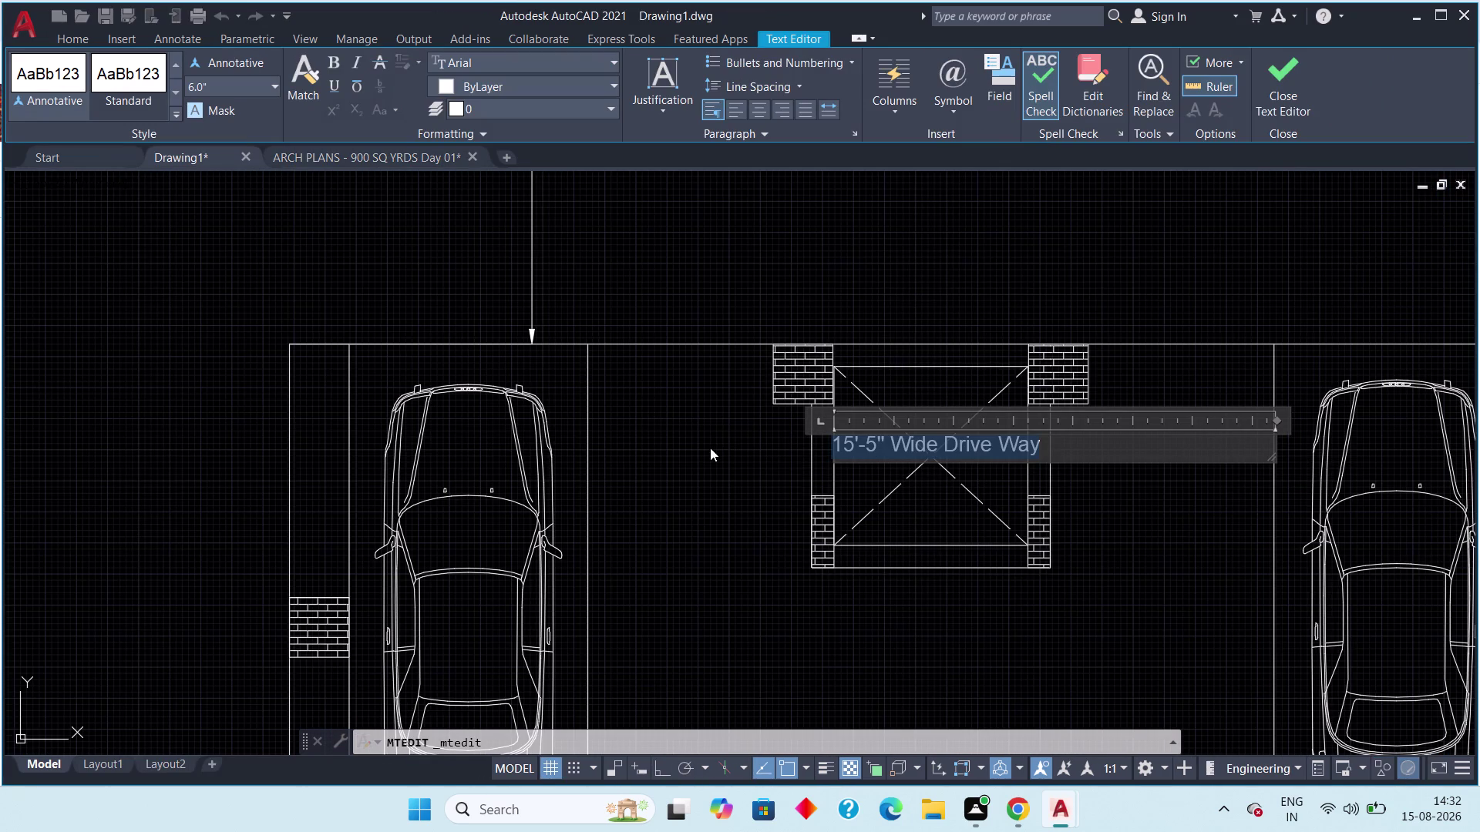
key(BackSpace)
text(L)
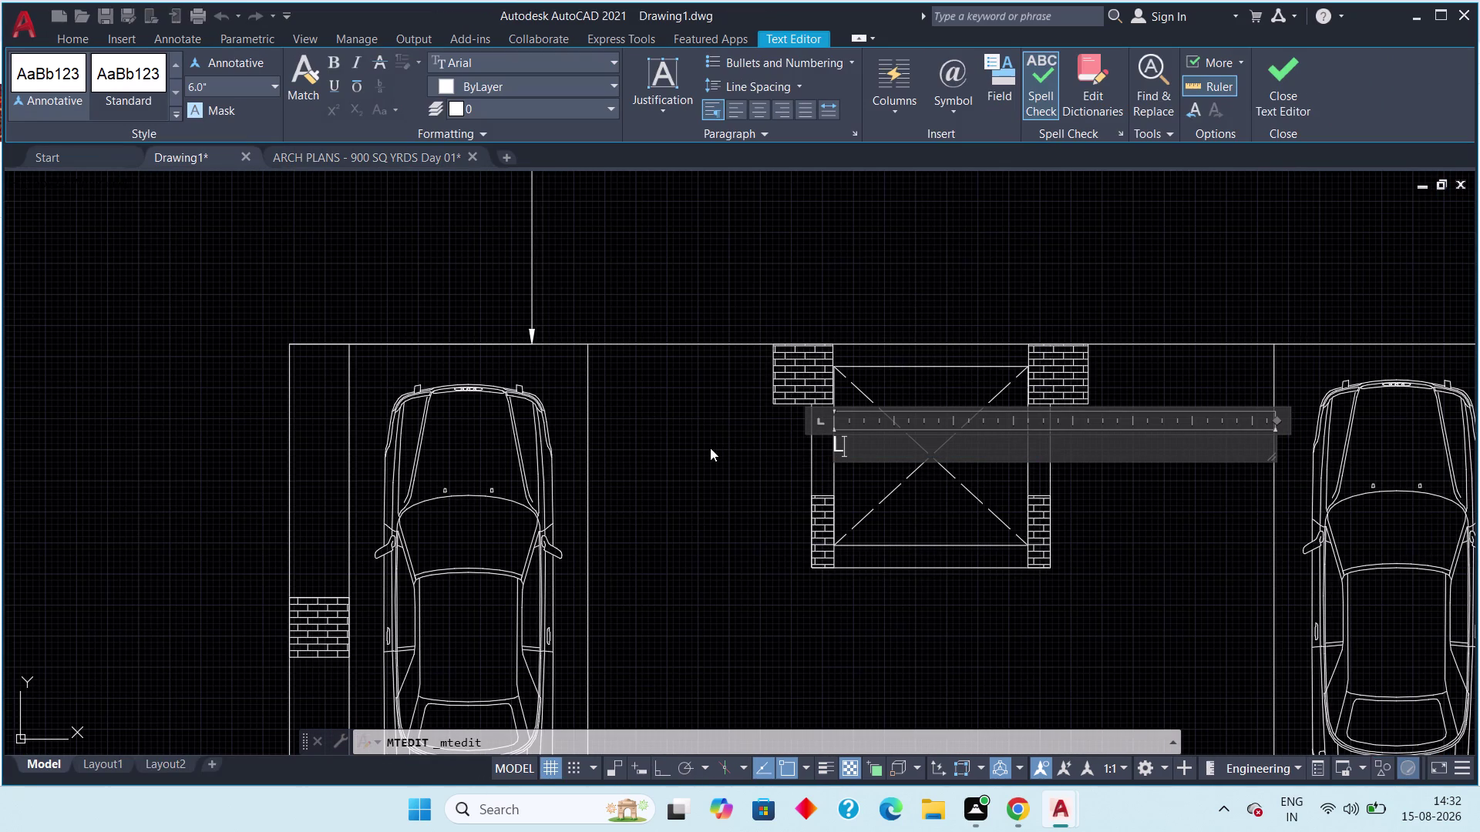
text(ift)
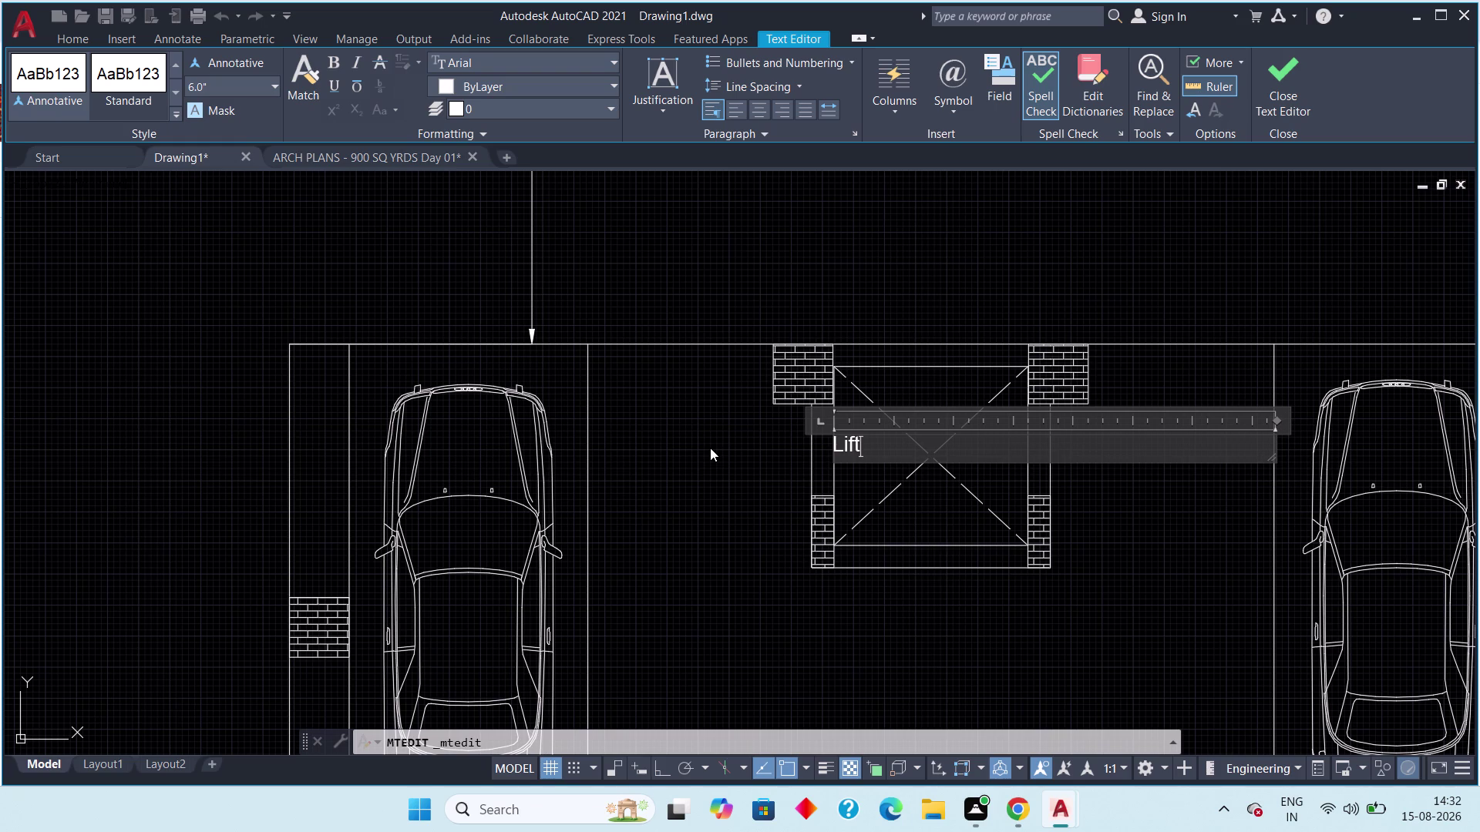
key(Return)
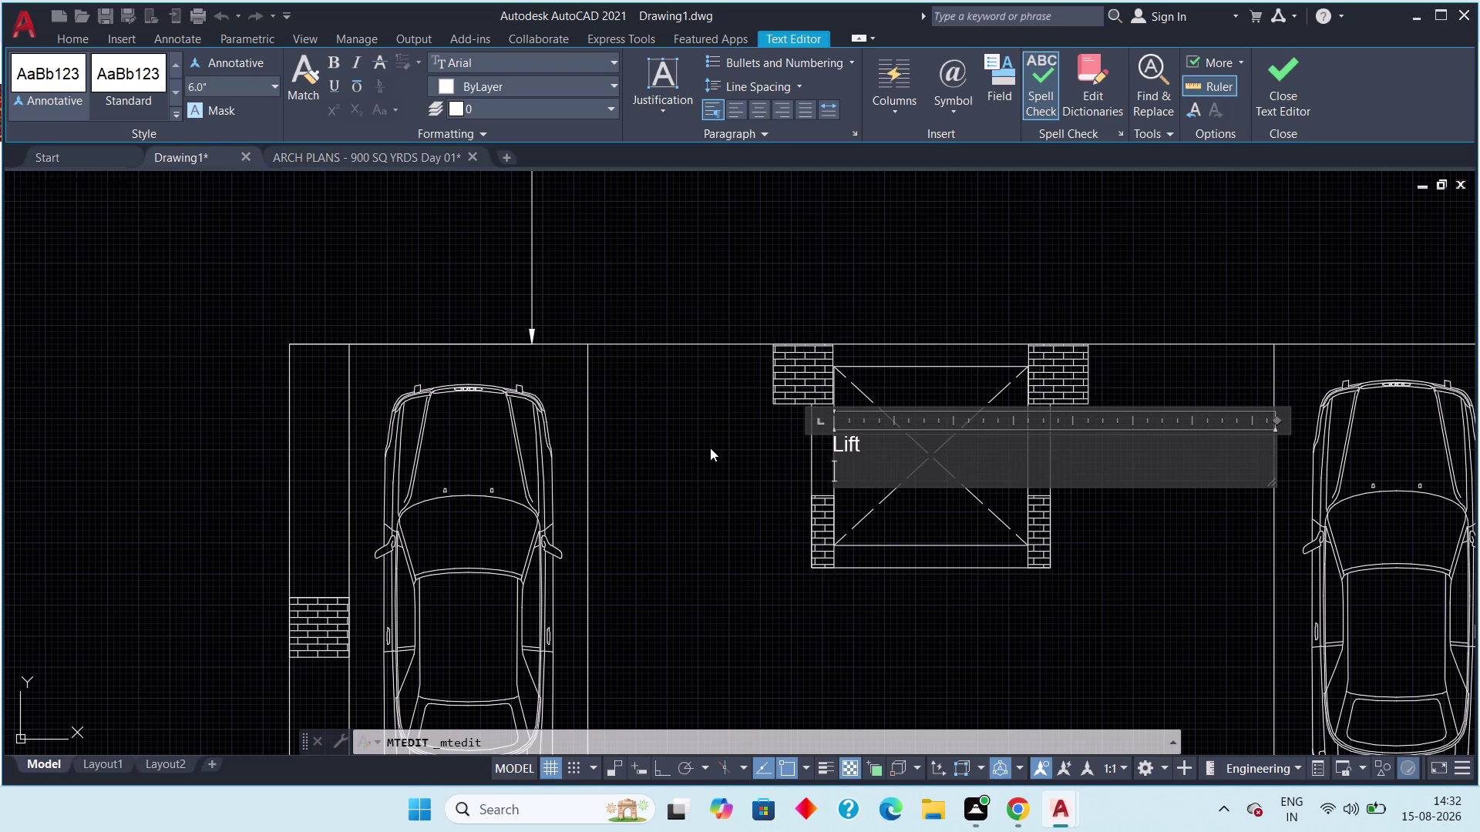
key(6)
key(apostrophe)
text(-)
text(6"{)
key(space)
text(X)
key(space)
text(6')
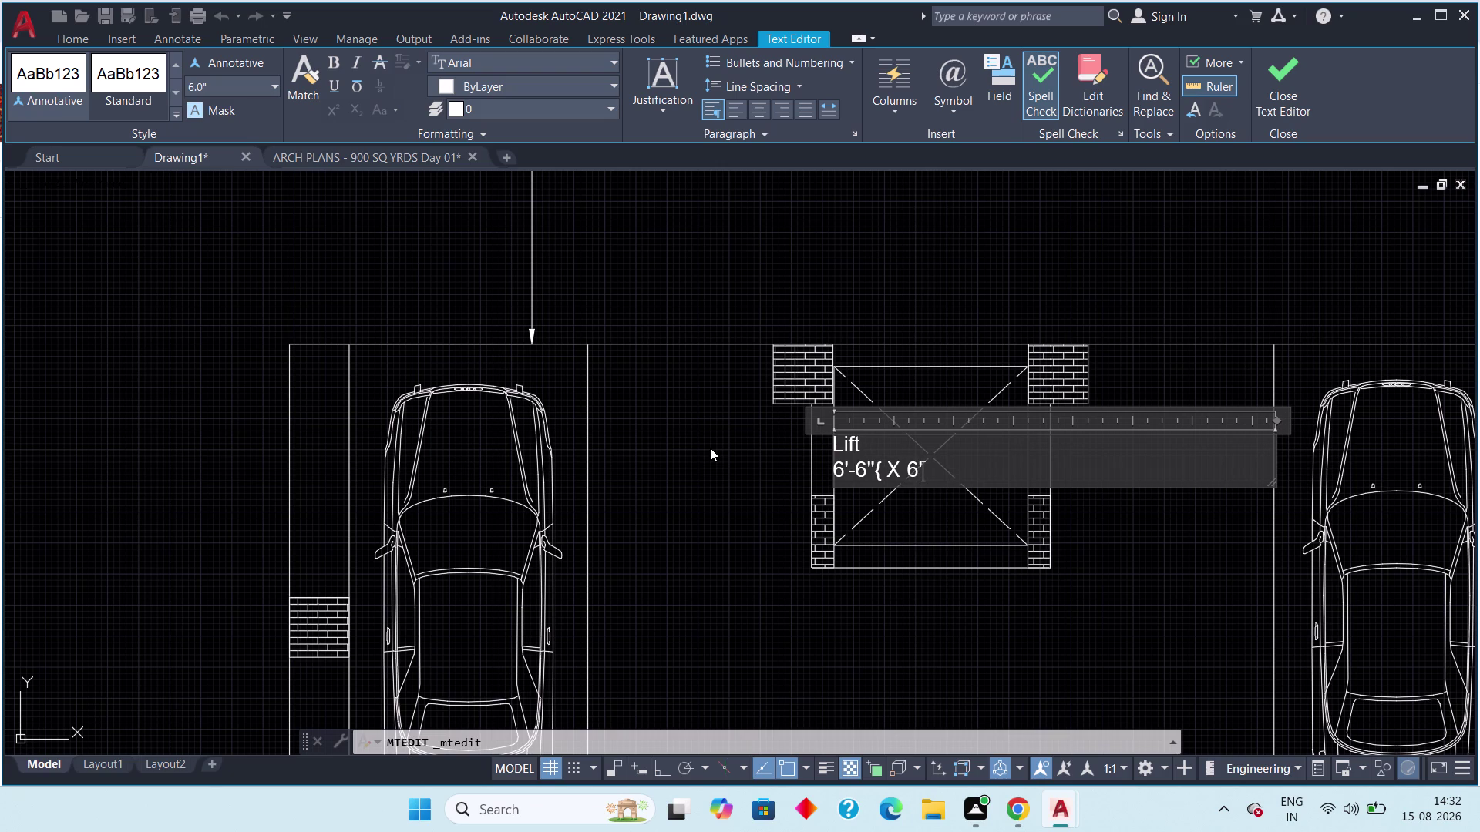
Delete the stray brace from the size line and close the text editor.
key(Left)
key(Left)
key(Left)
key(Left)
key(Left)
key(BackSpace)
key(Right)
key(Right)
key(Right)
key(Right)
key(Right)
click(1300, 81)
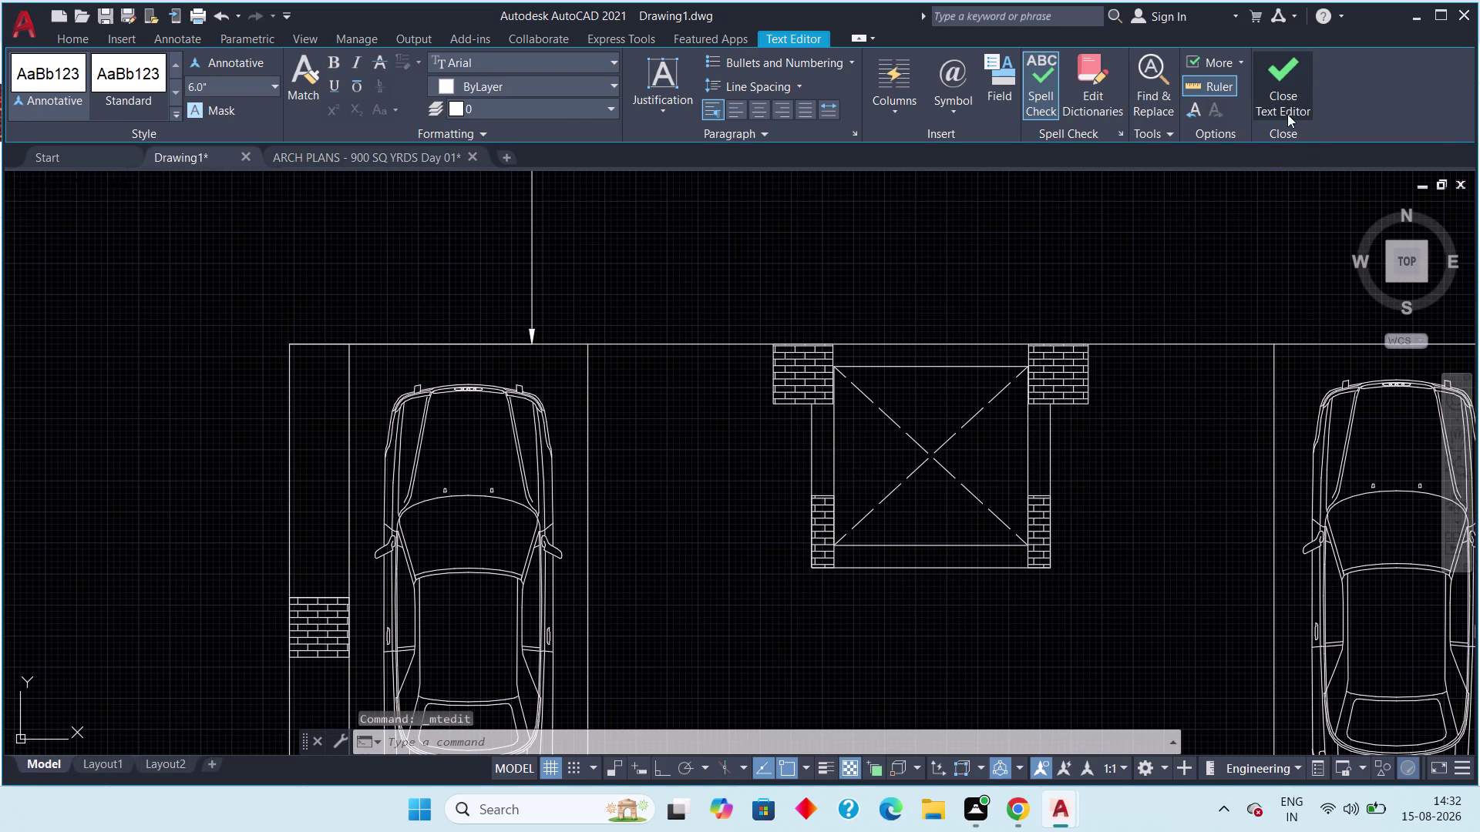
Indent 'Lift' with four spaces to centre it over the size line.
double_click(884, 470)
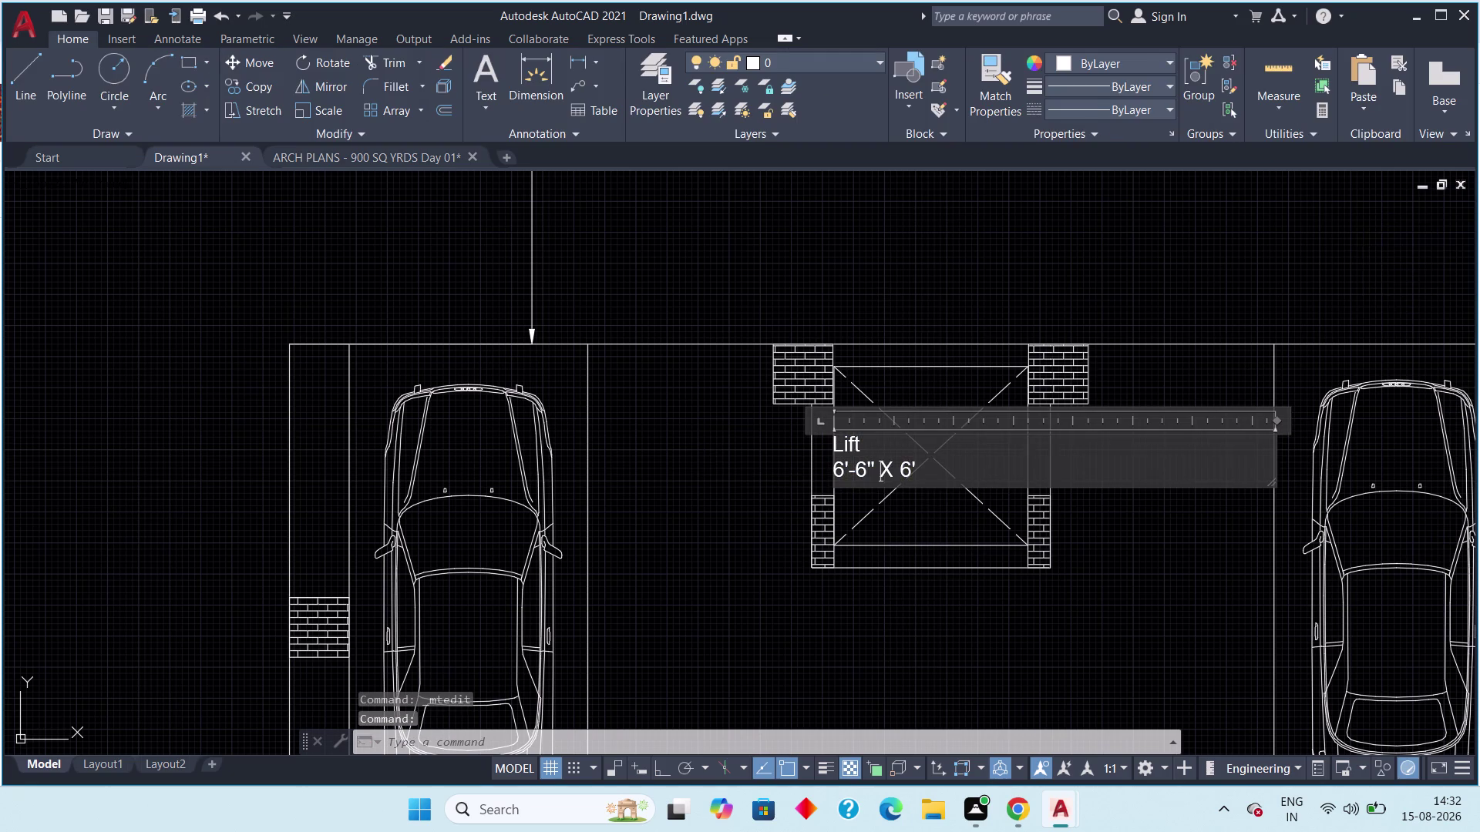
click(838, 447)
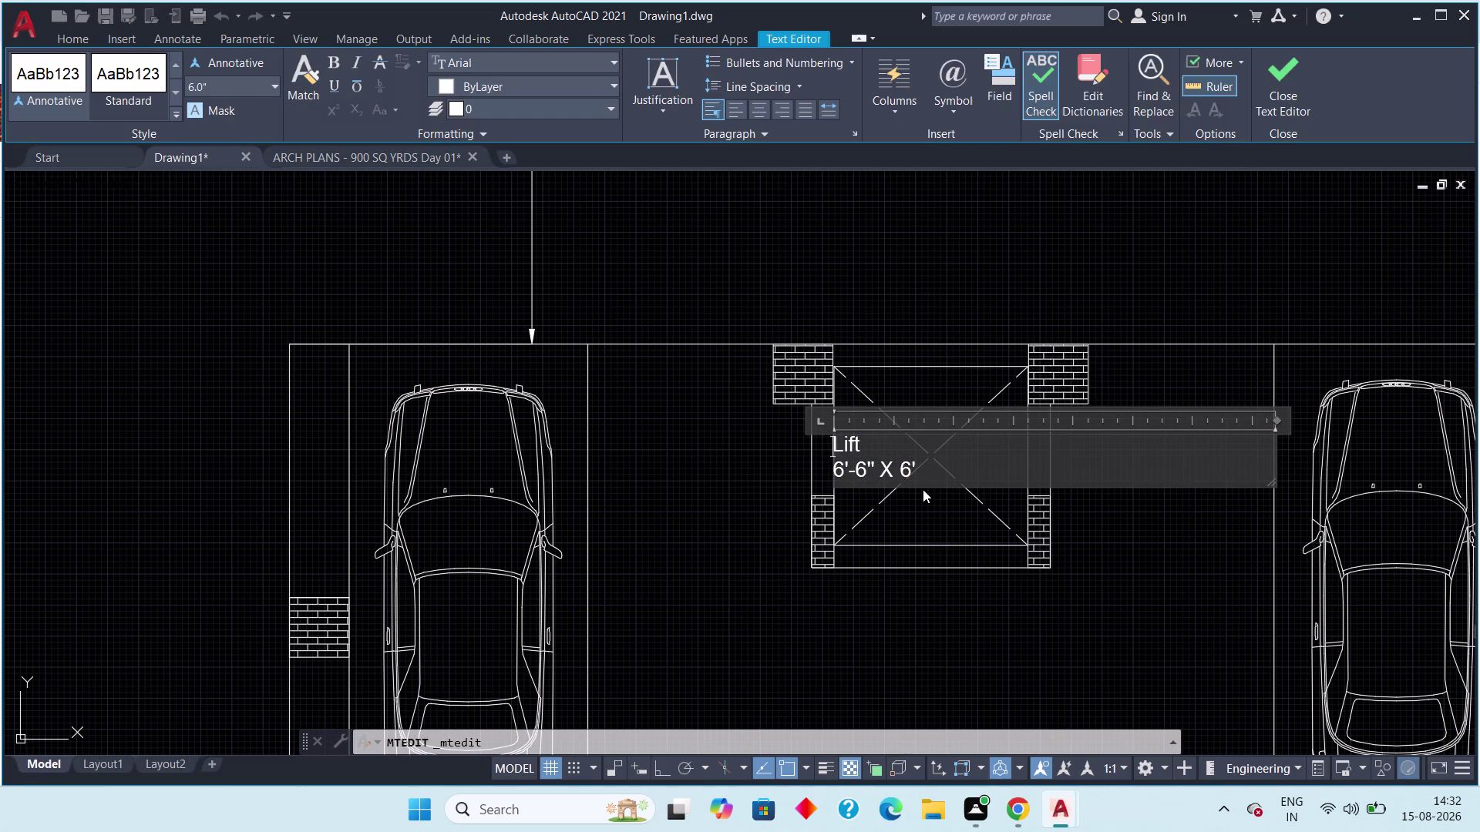
key(space)
key(space)
key(space)
key(space)
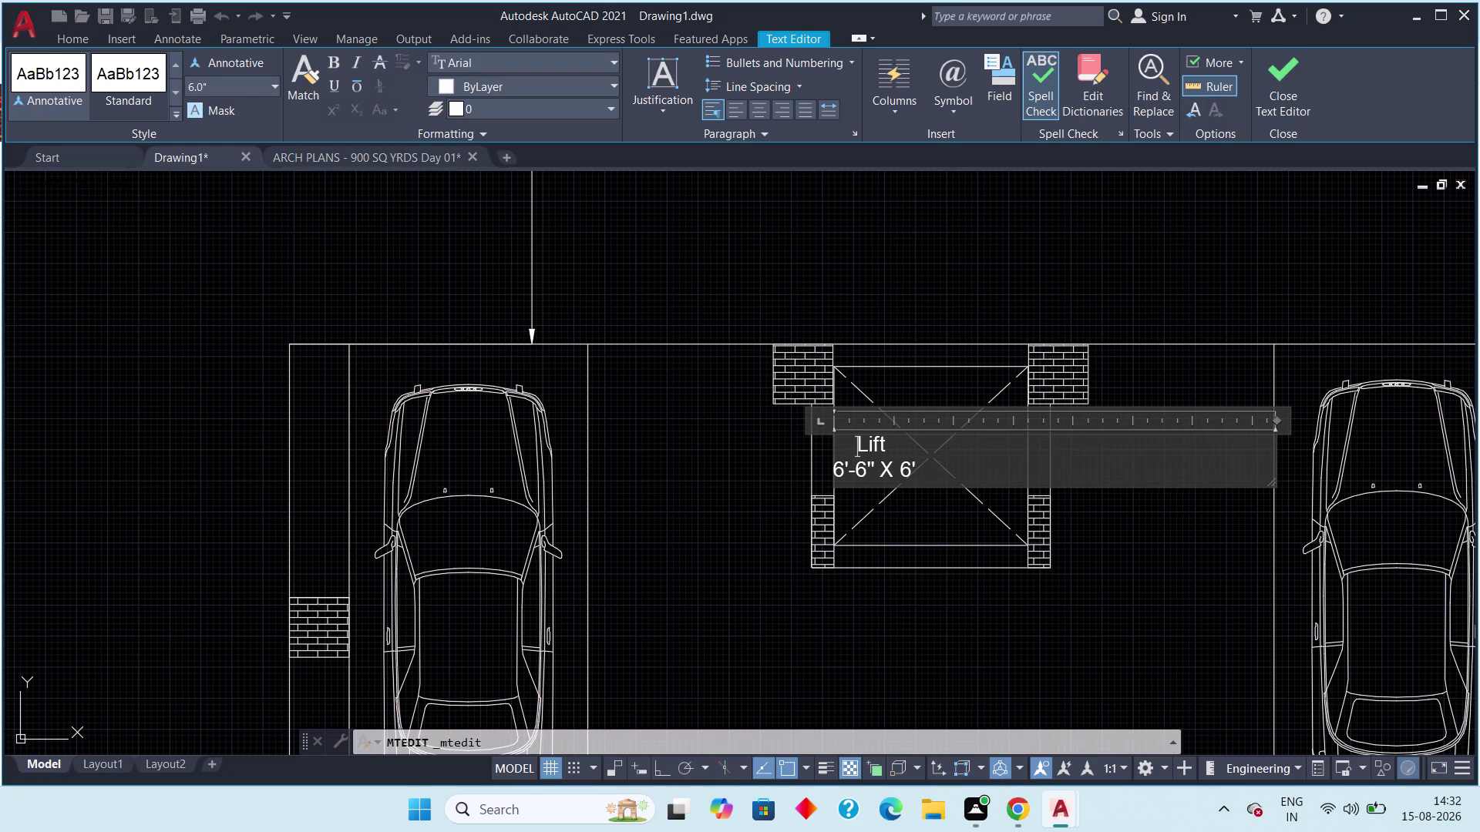
click(1285, 79)
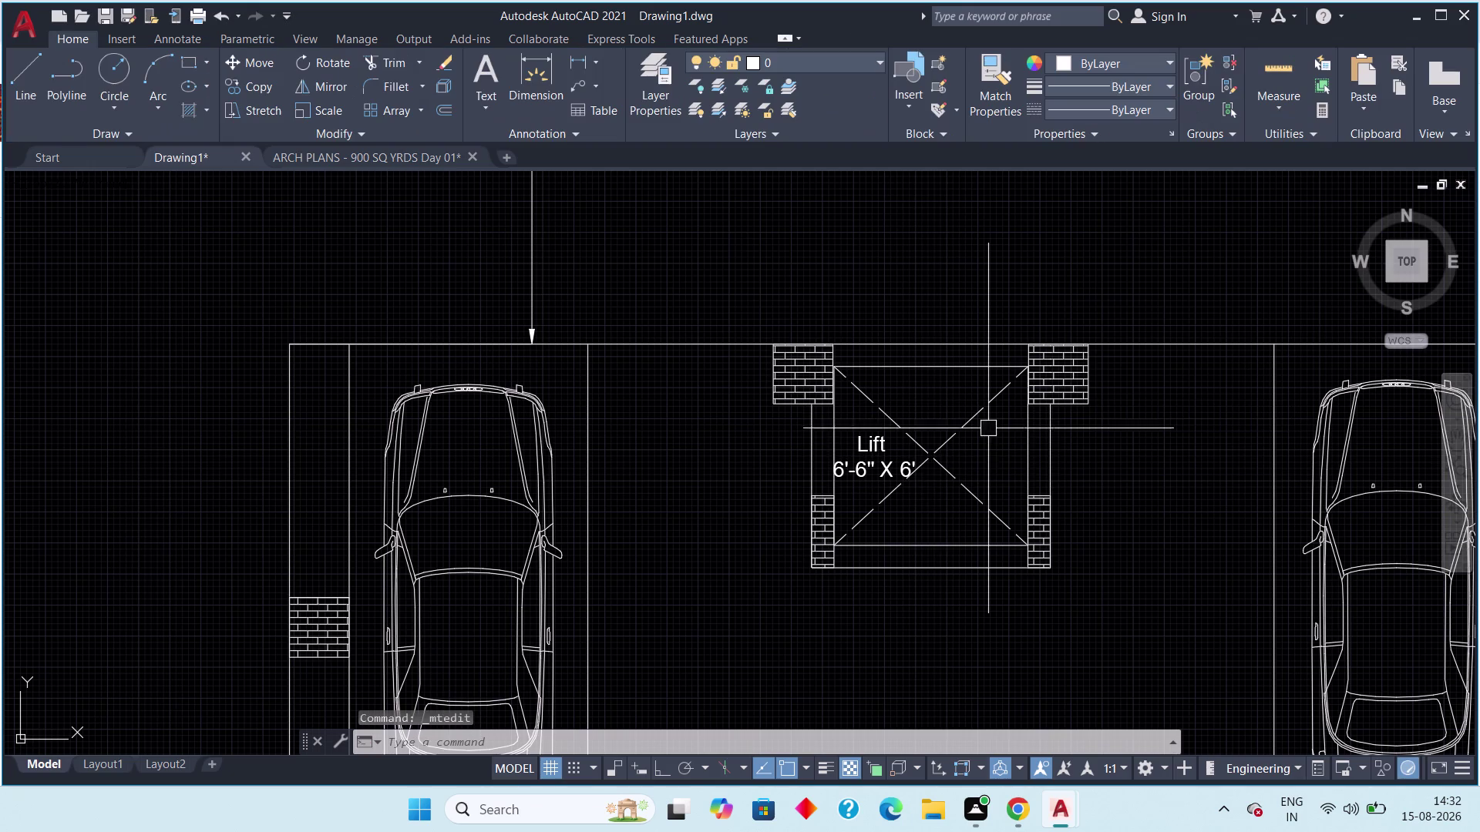
Move the Lift label a first time, toward the lift box centre.
click(886, 453)
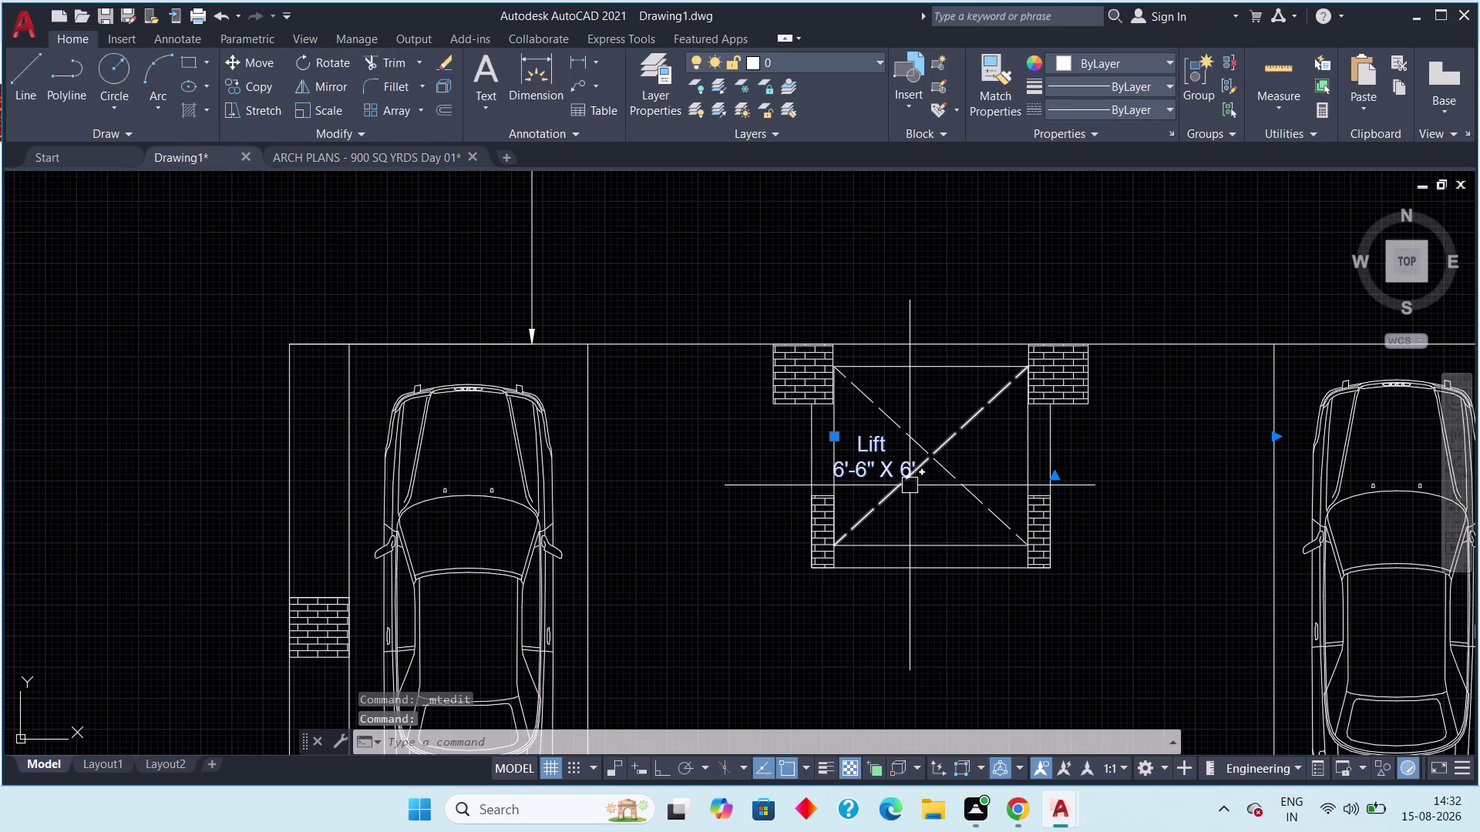
key(m)
key(space)
drag(874, 468, 887, 468)
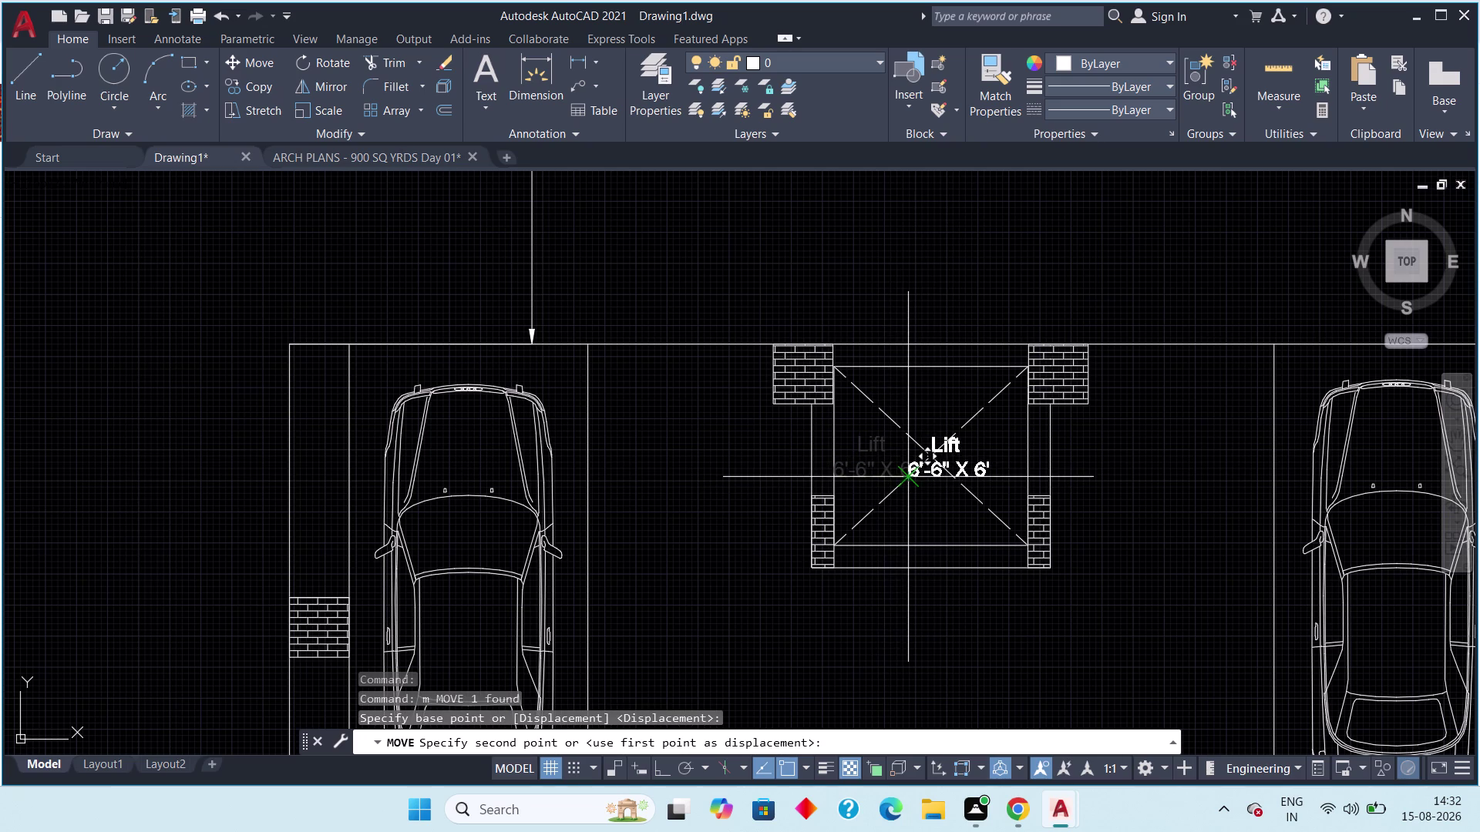
click(889, 467)
scroll(up, 3)
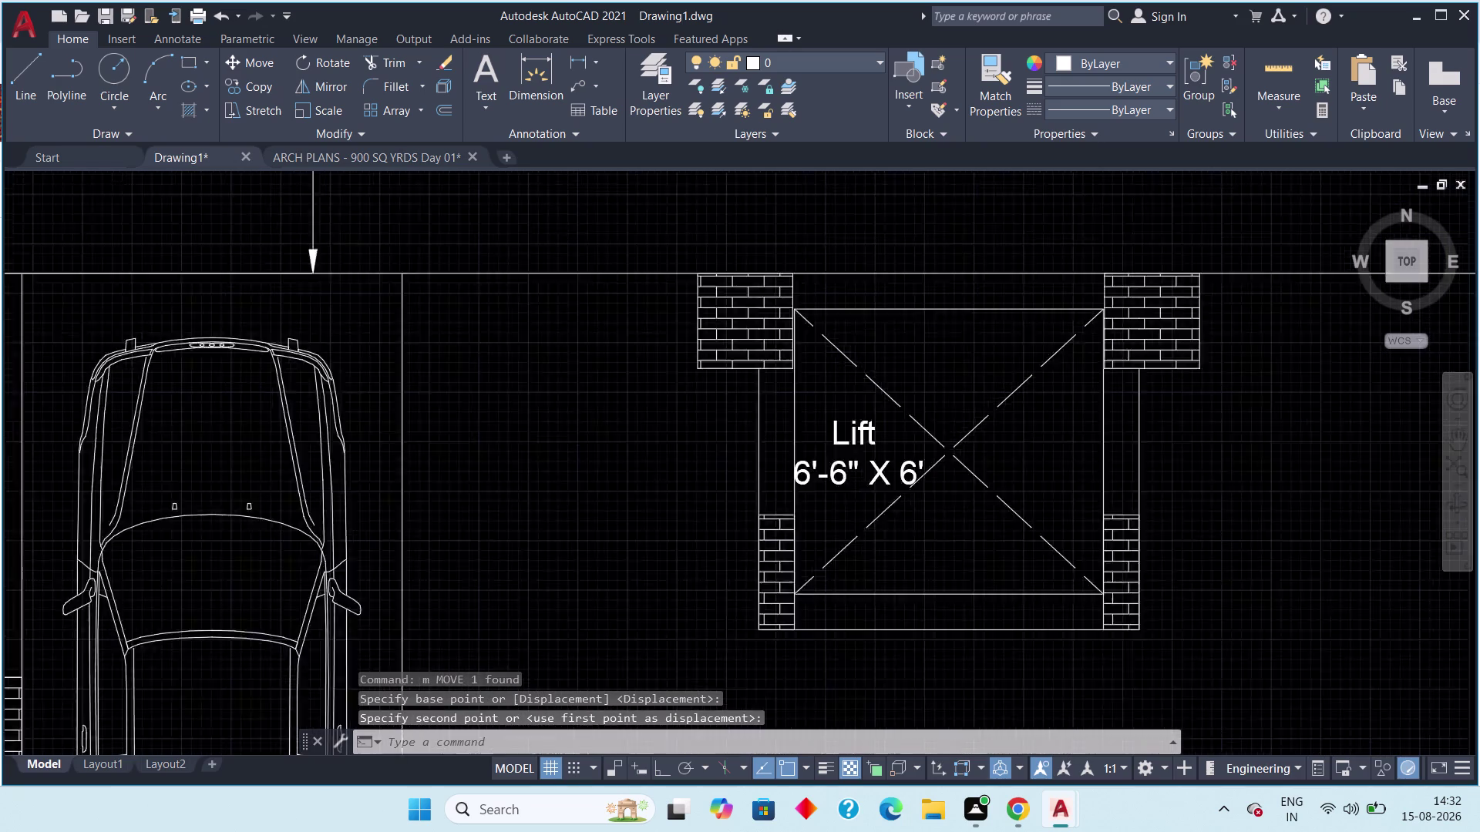
scroll(up, 3)
key(Escape)
Re-select the Lift label and move it to the lift box centre.
drag(909, 399, 856, 455)
click(802, 490)
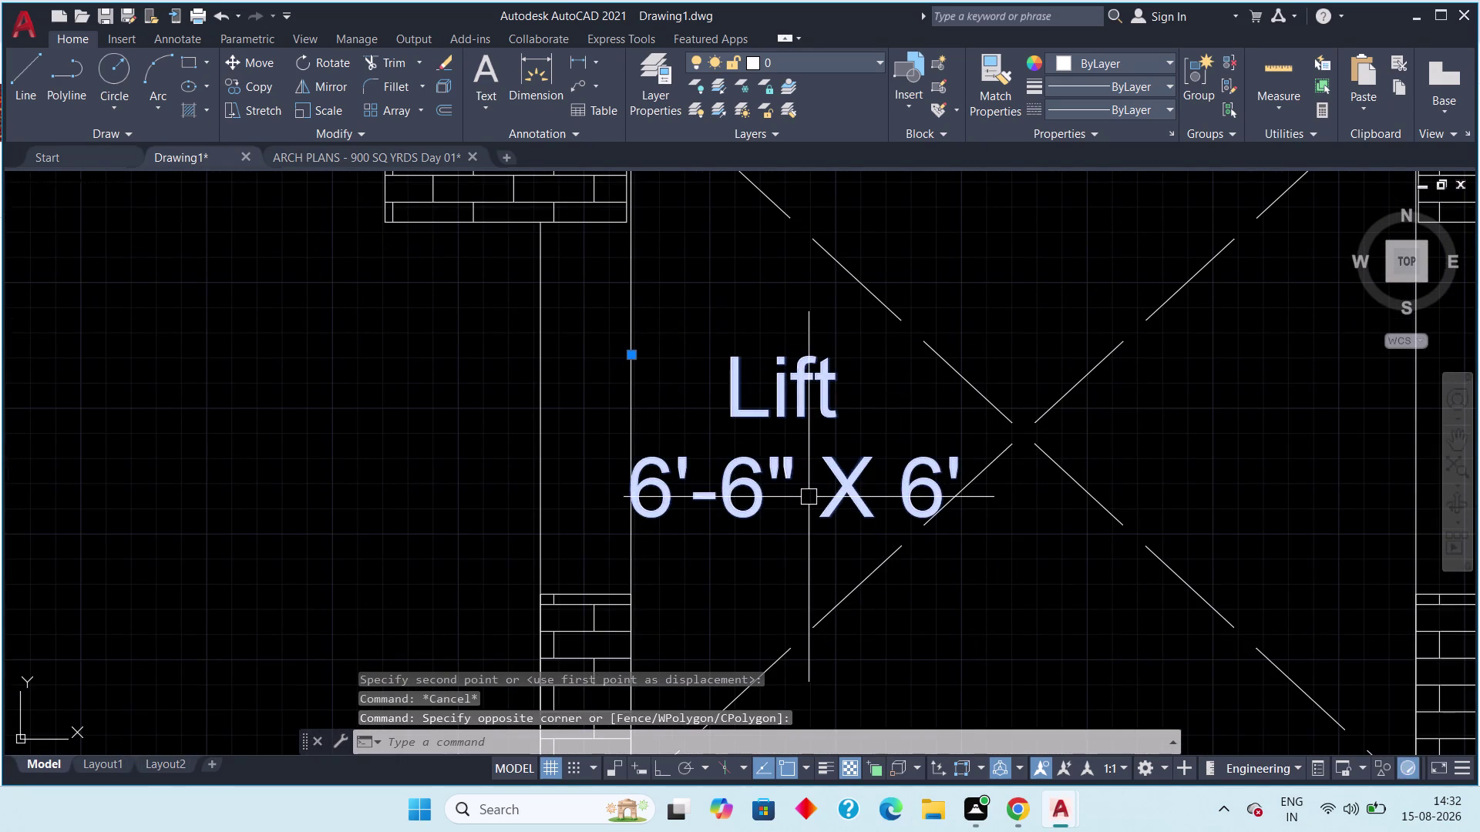
key(m)
key(space)
click(765, 471)
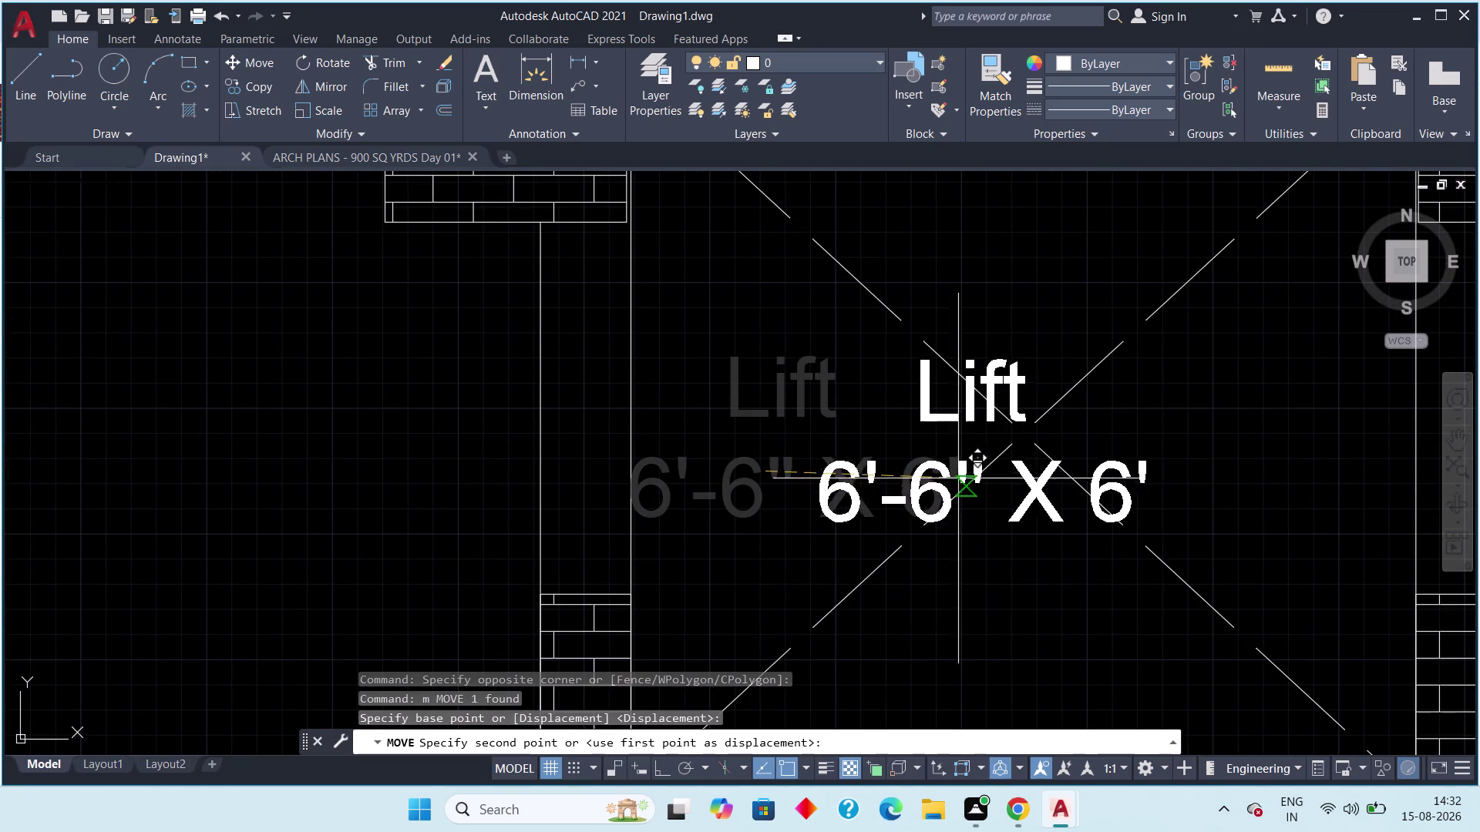
click(1013, 457)
Clear leftover commands and zoom out to frame the full cellar plan.
scroll(down, 3)
middle_drag(1066, 521, 1030, 500)
scroll(up, 3)
middle_drag(999, 492, 931, 490)
key(Escape)
key(Escape)
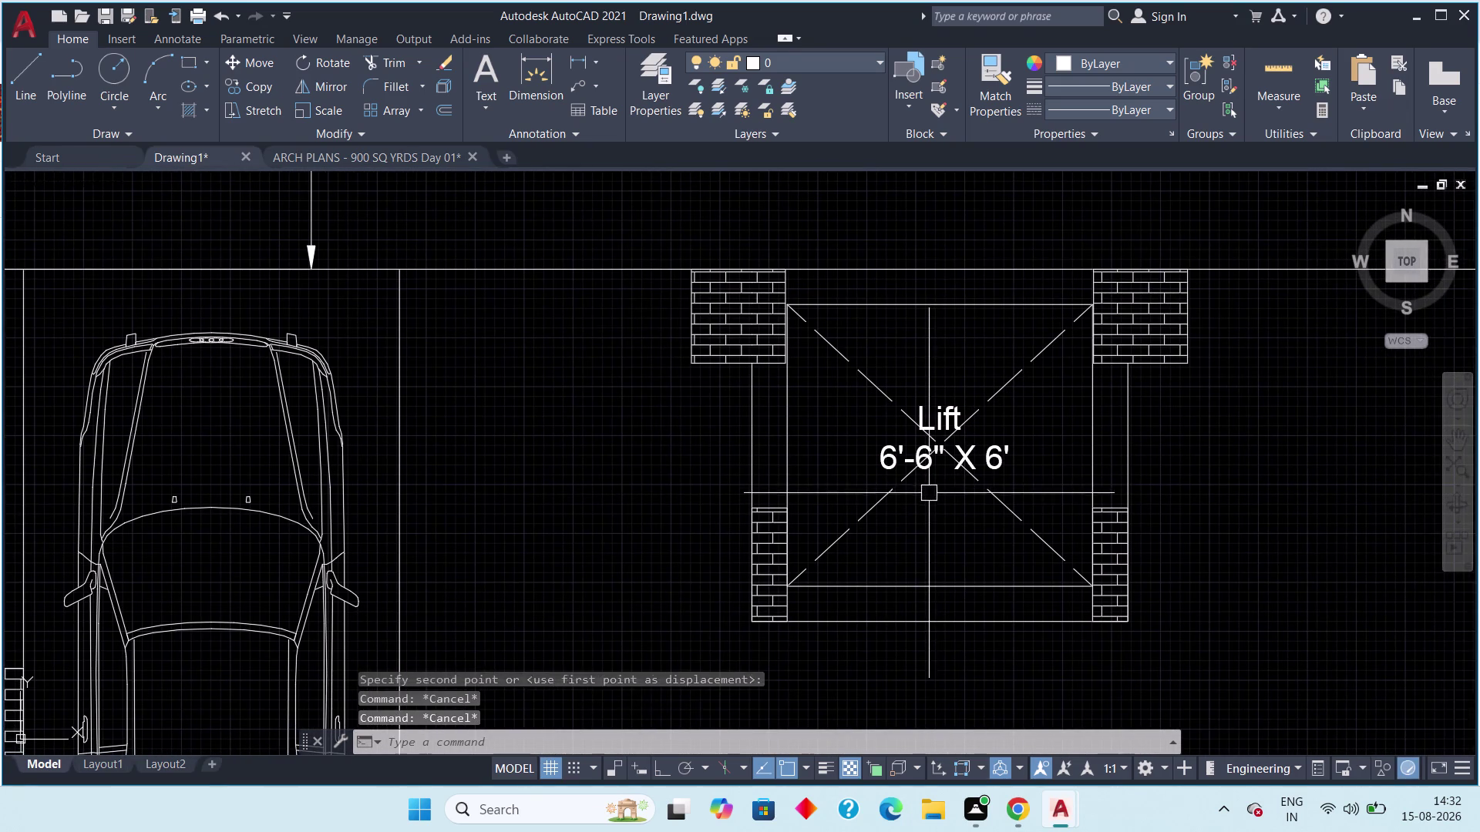
key(Escape)
scroll(down, 3)
scroll(down, 3)
middle_drag(933, 517, 958, 397)
scroll(down, 3)
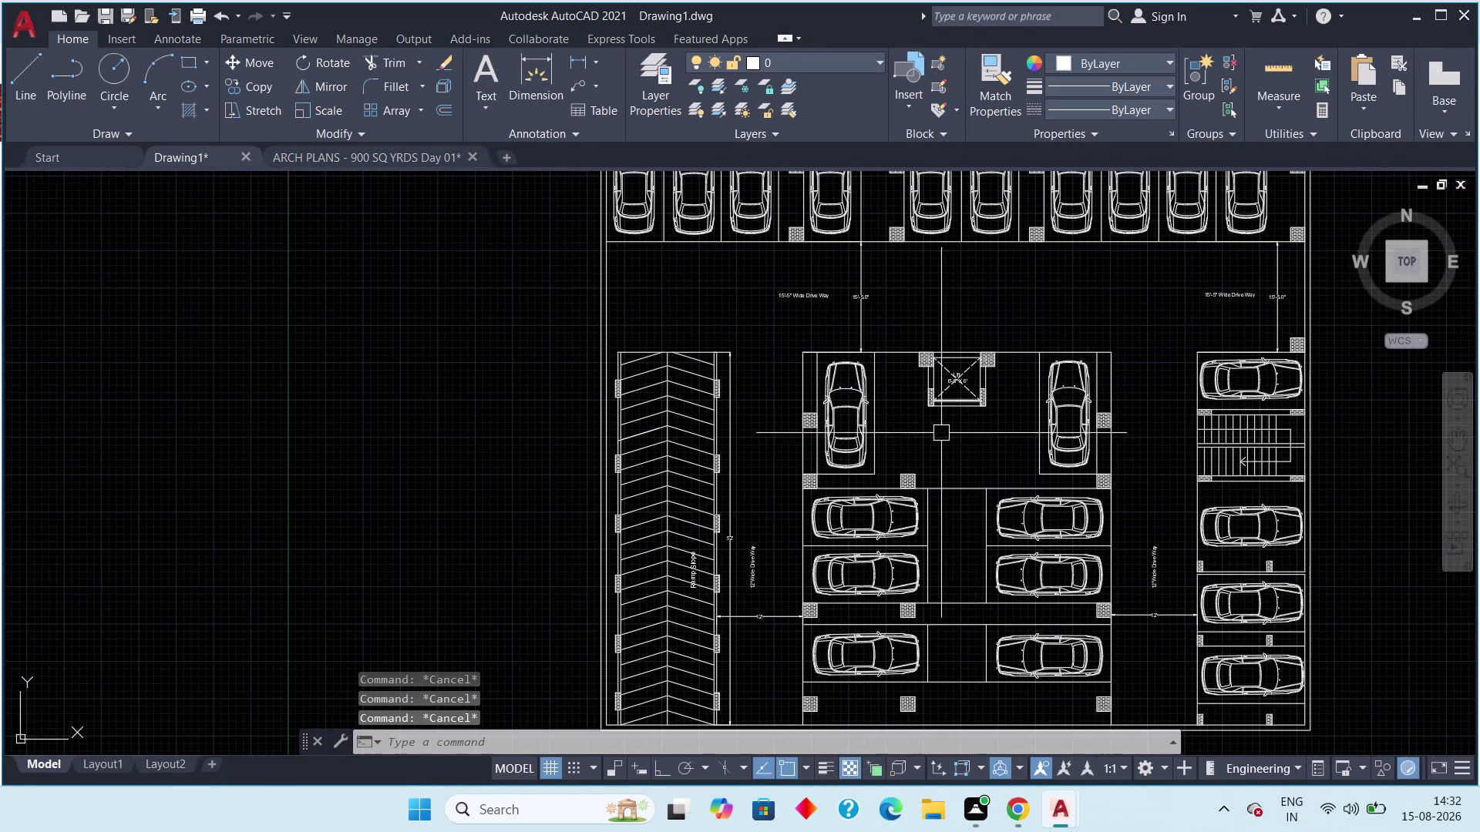
scroll(down, 3)
middle_drag(952, 443, 836, 468)
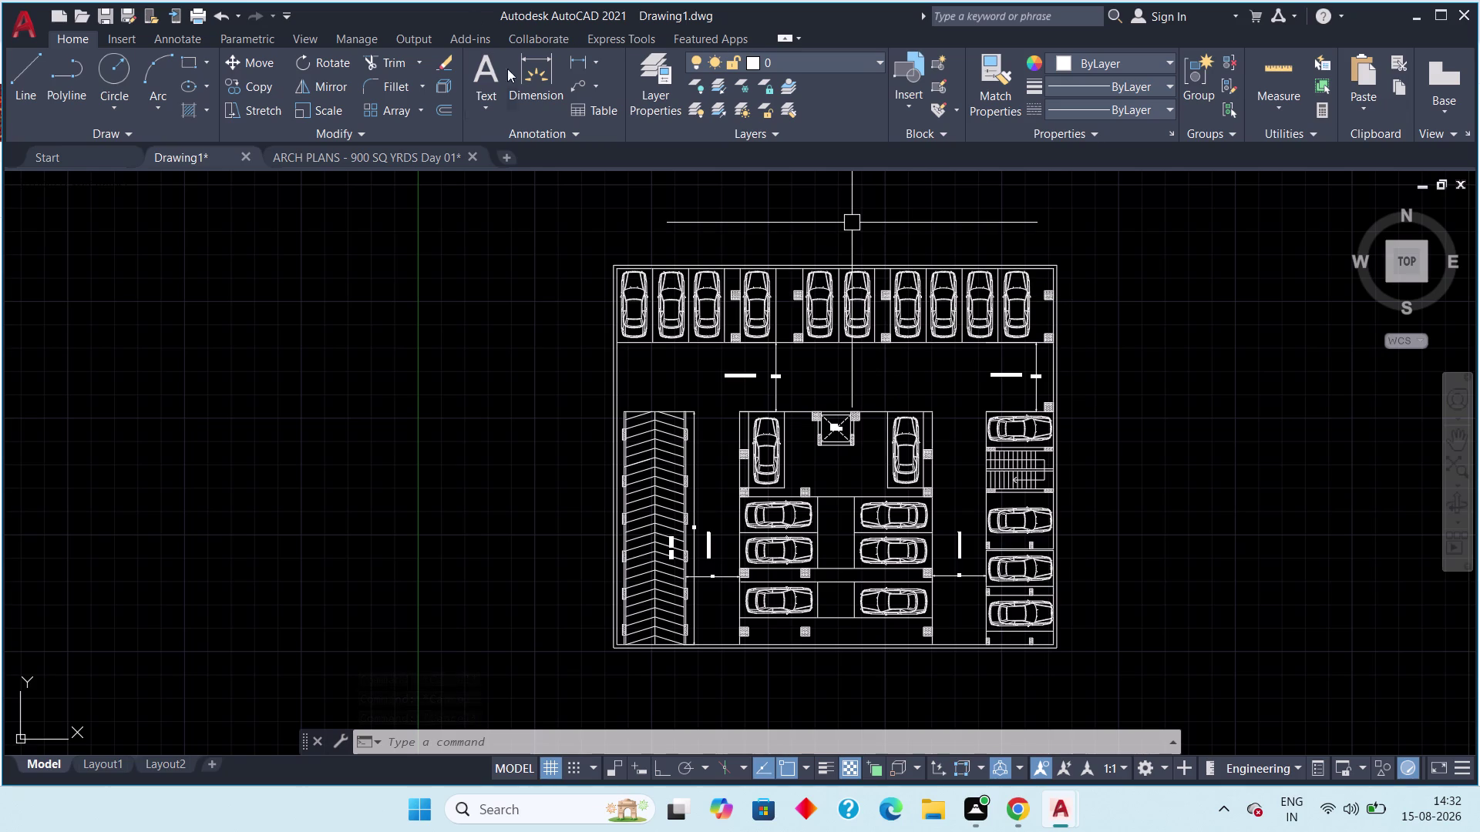
Add the 98'-10.5" overall width linear dimension above the plan.
click(576, 58)
scroll(up, 3)
middle_drag(628, 259, 487, 405)
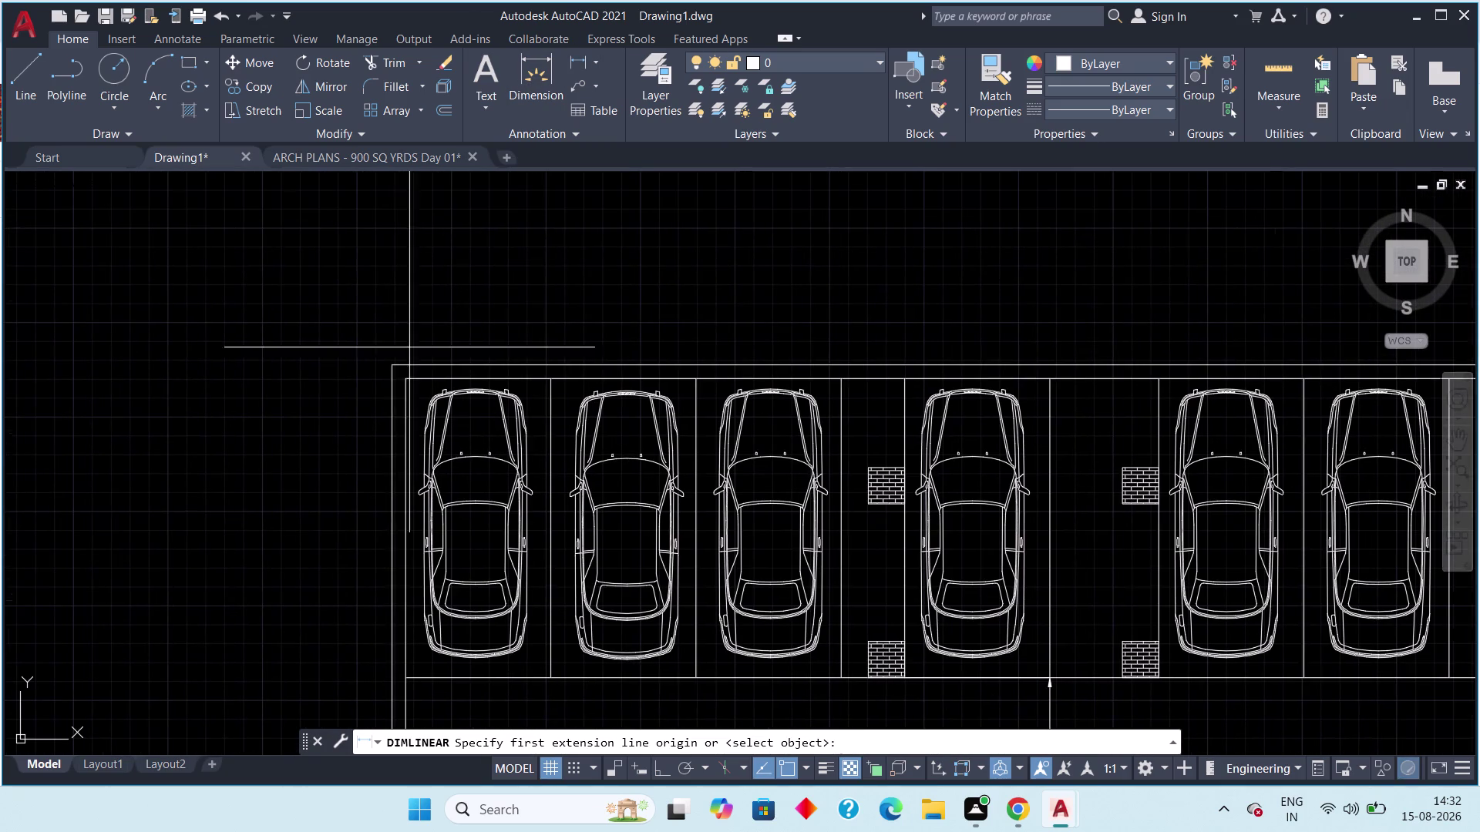
click(391, 361)
middle_drag(1349, 358, 656, 347)
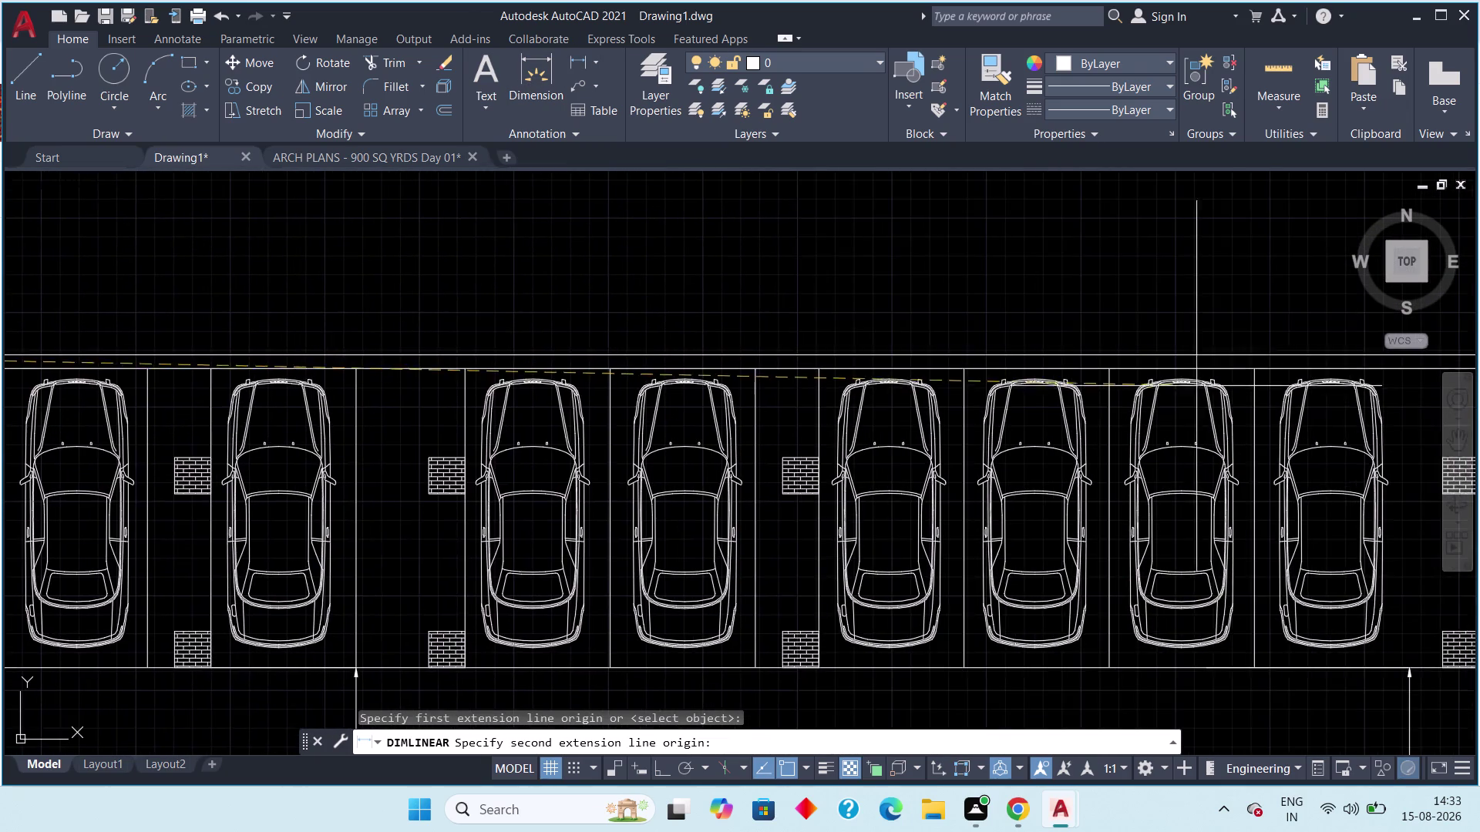
middle_drag(1150, 378, 475, 346)
scroll(down, 3)
click(727, 334)
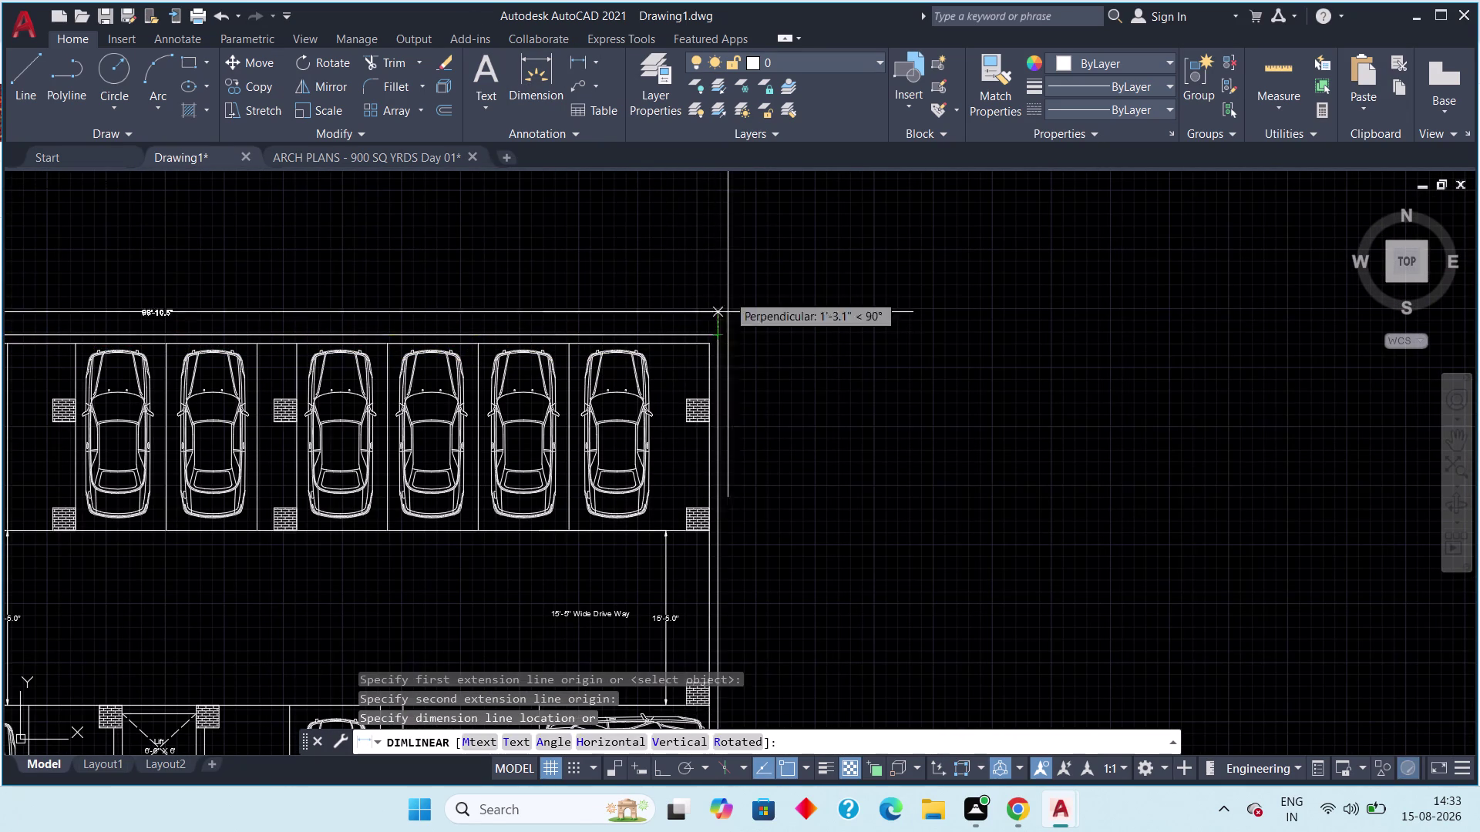
middle_drag(728, 293, 899, 425)
scroll(down, 3)
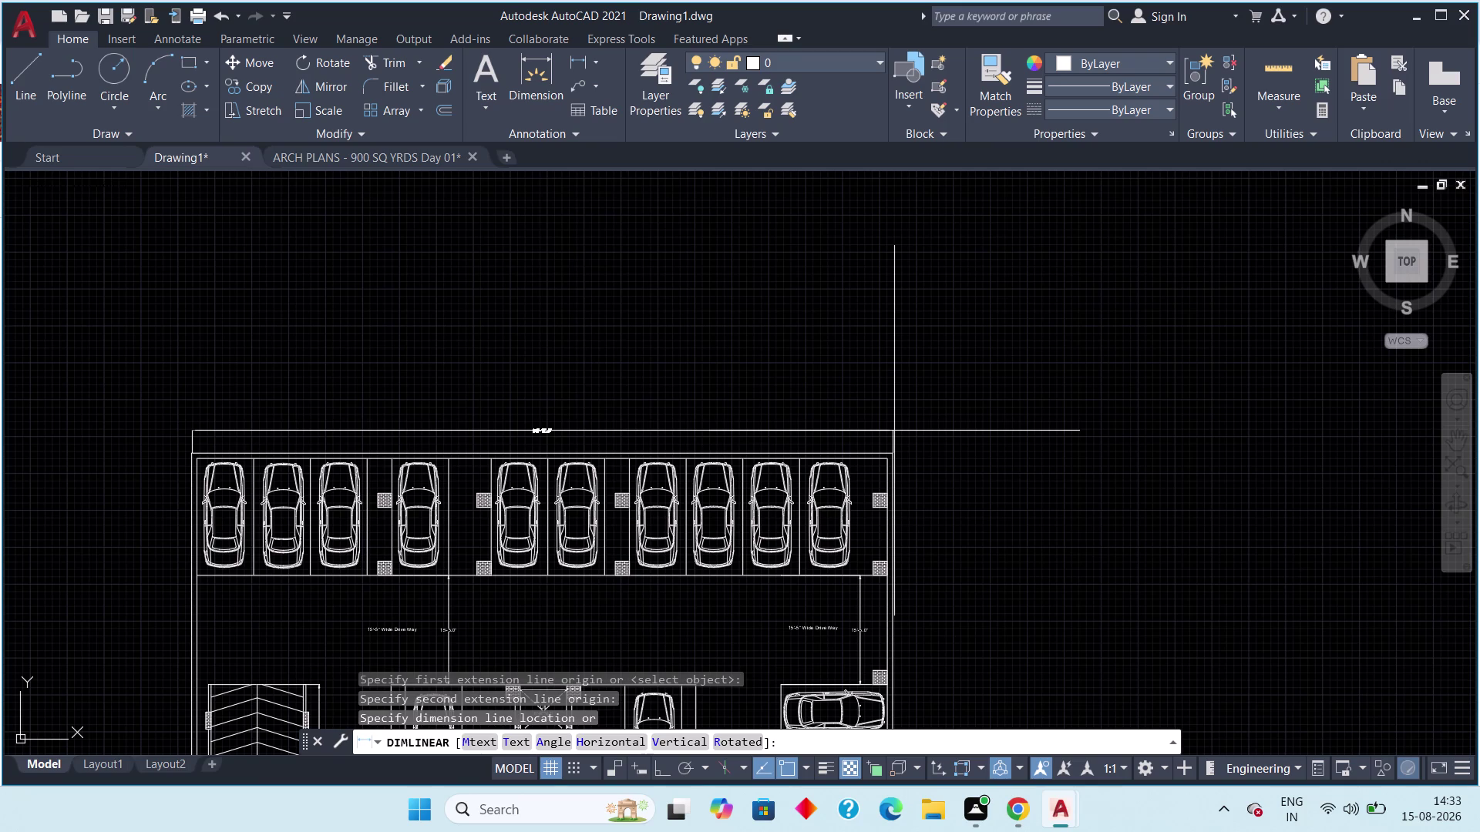
click(894, 431)
scroll(up, 3)
middle_drag(575, 422, 683, 358)
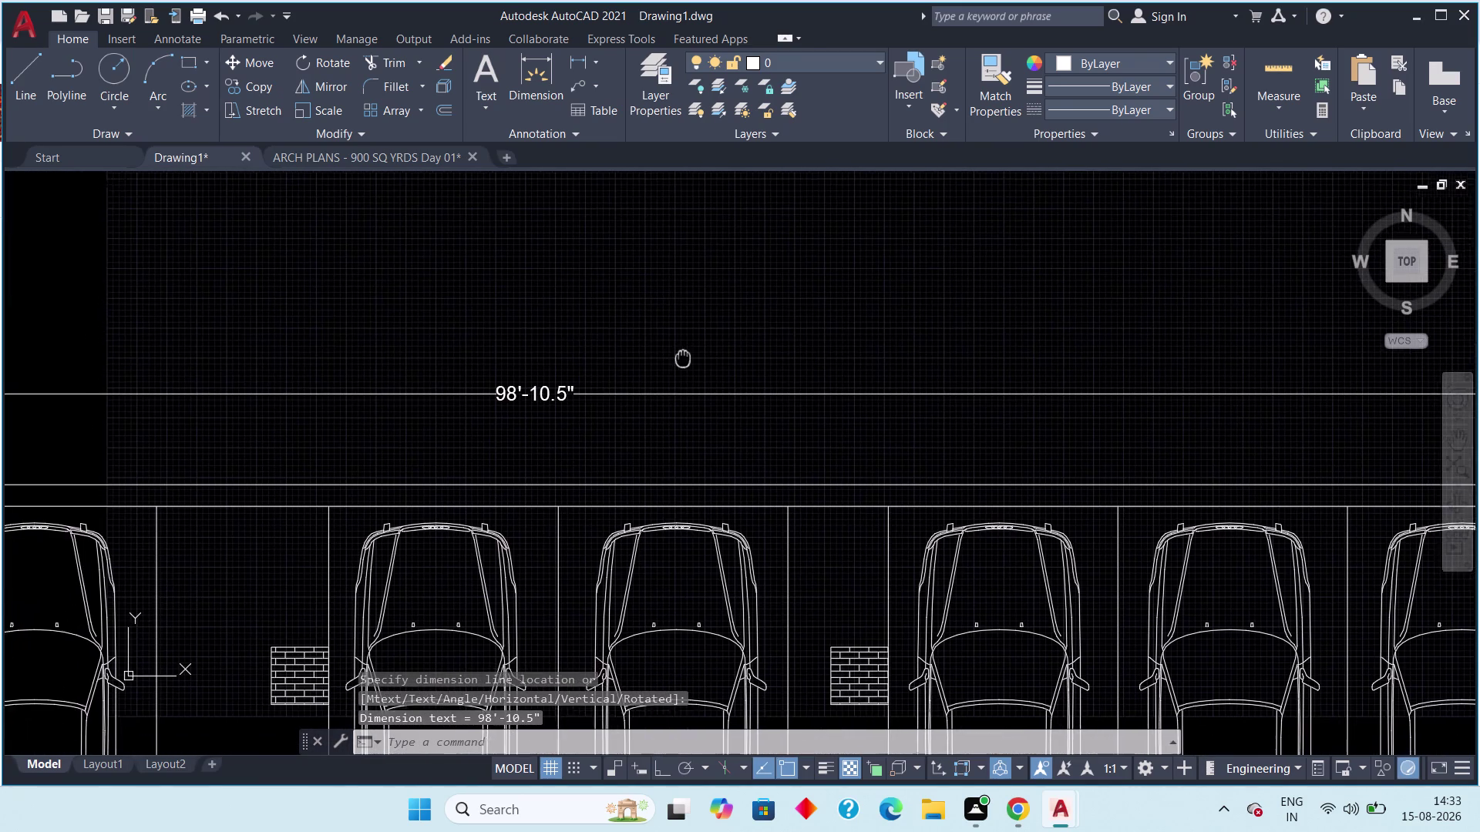
middle_drag(683, 359, 685, 349)
scroll(down, 3)
Add the 85'-5.0" depth dimension from the top-right to bottom-right corner.
click(578, 67)
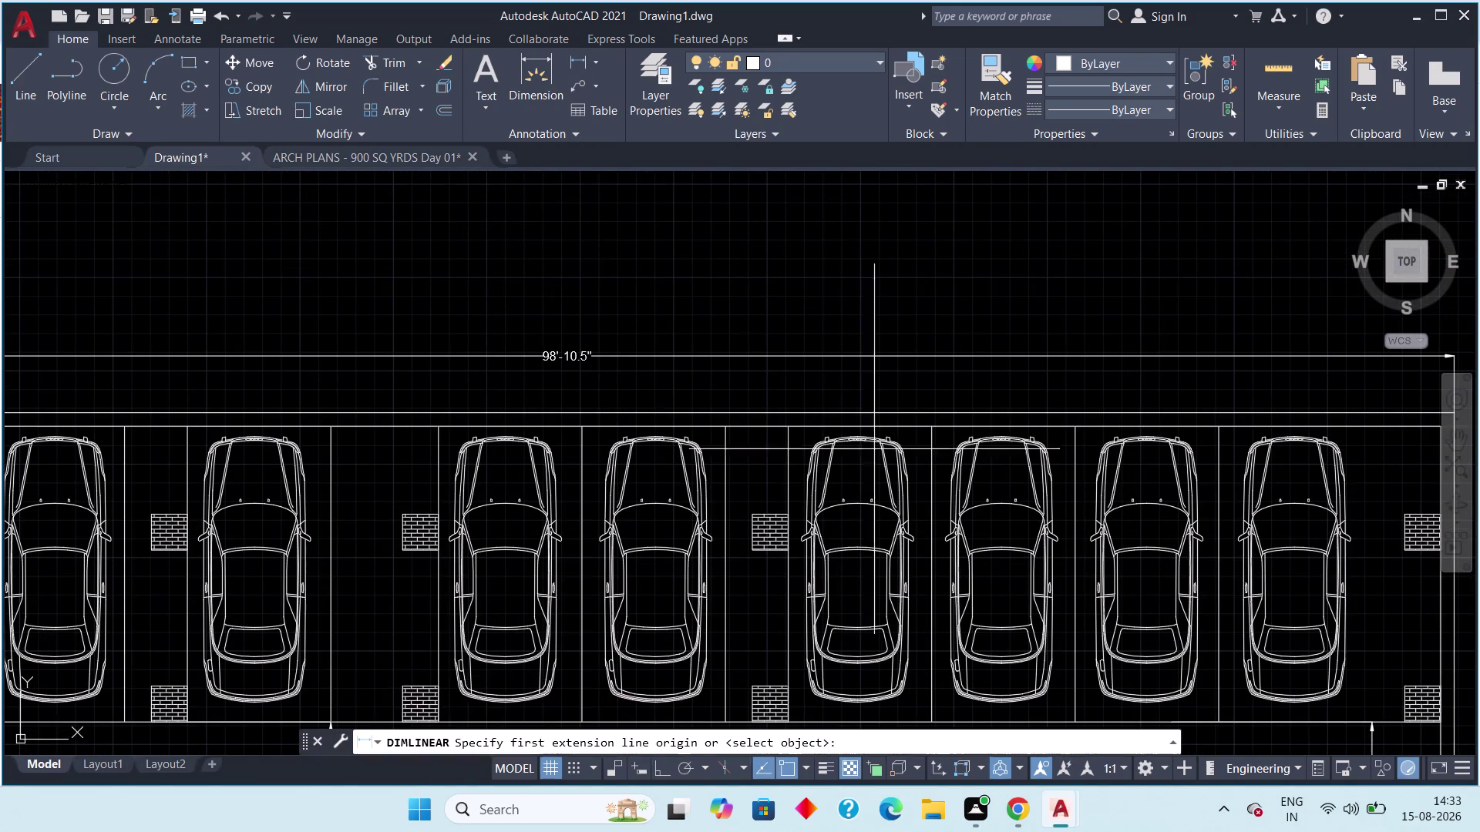
middle_drag(975, 514, 591, 374)
scroll(down, 3)
scroll(up, 3)
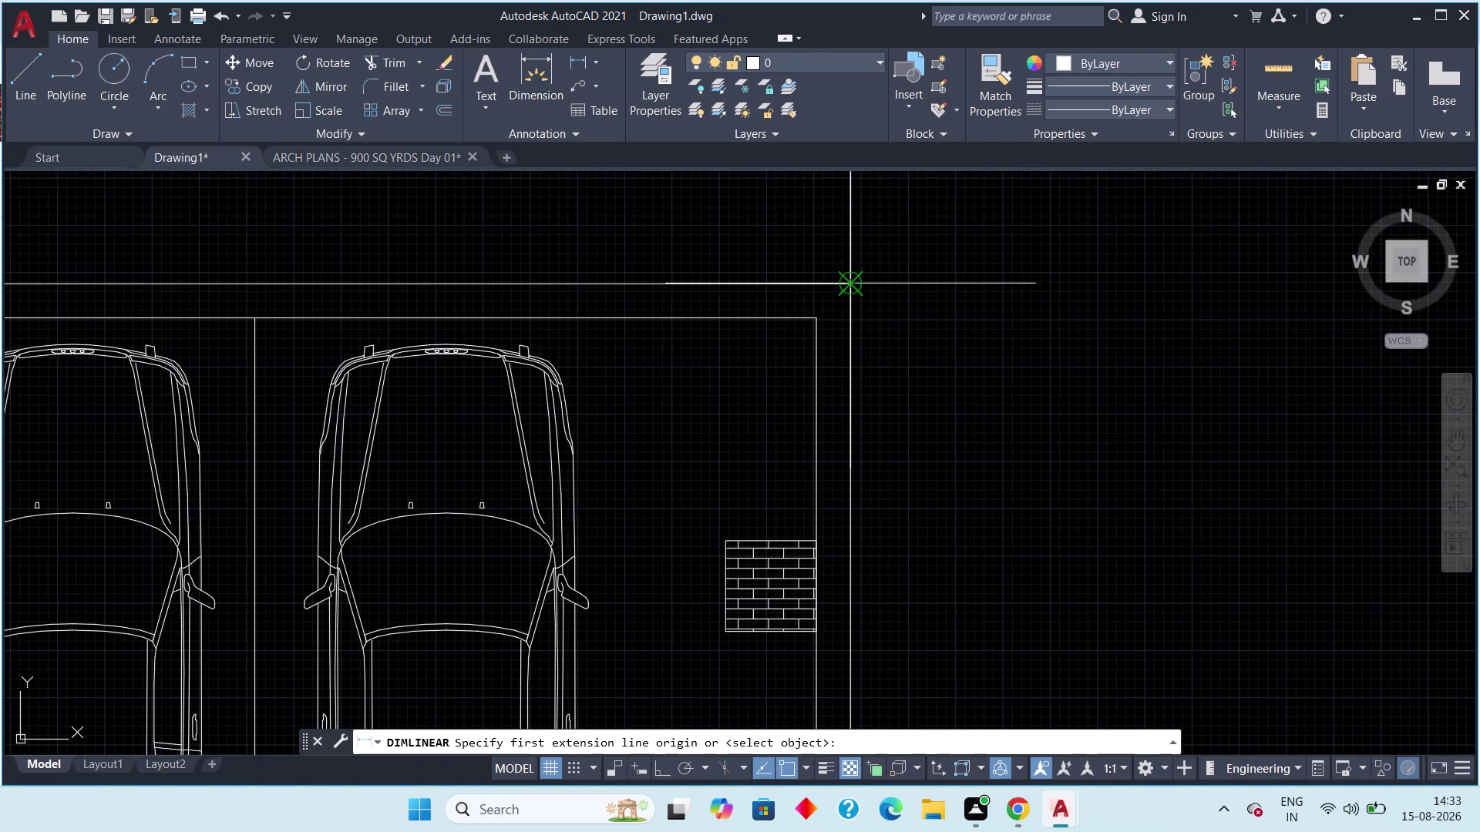
click(851, 290)
scroll(down, 3)
middle_drag(886, 541, 885, 181)
scroll(down, 3)
middle_drag(881, 485, 857, 343)
scroll(up, 3)
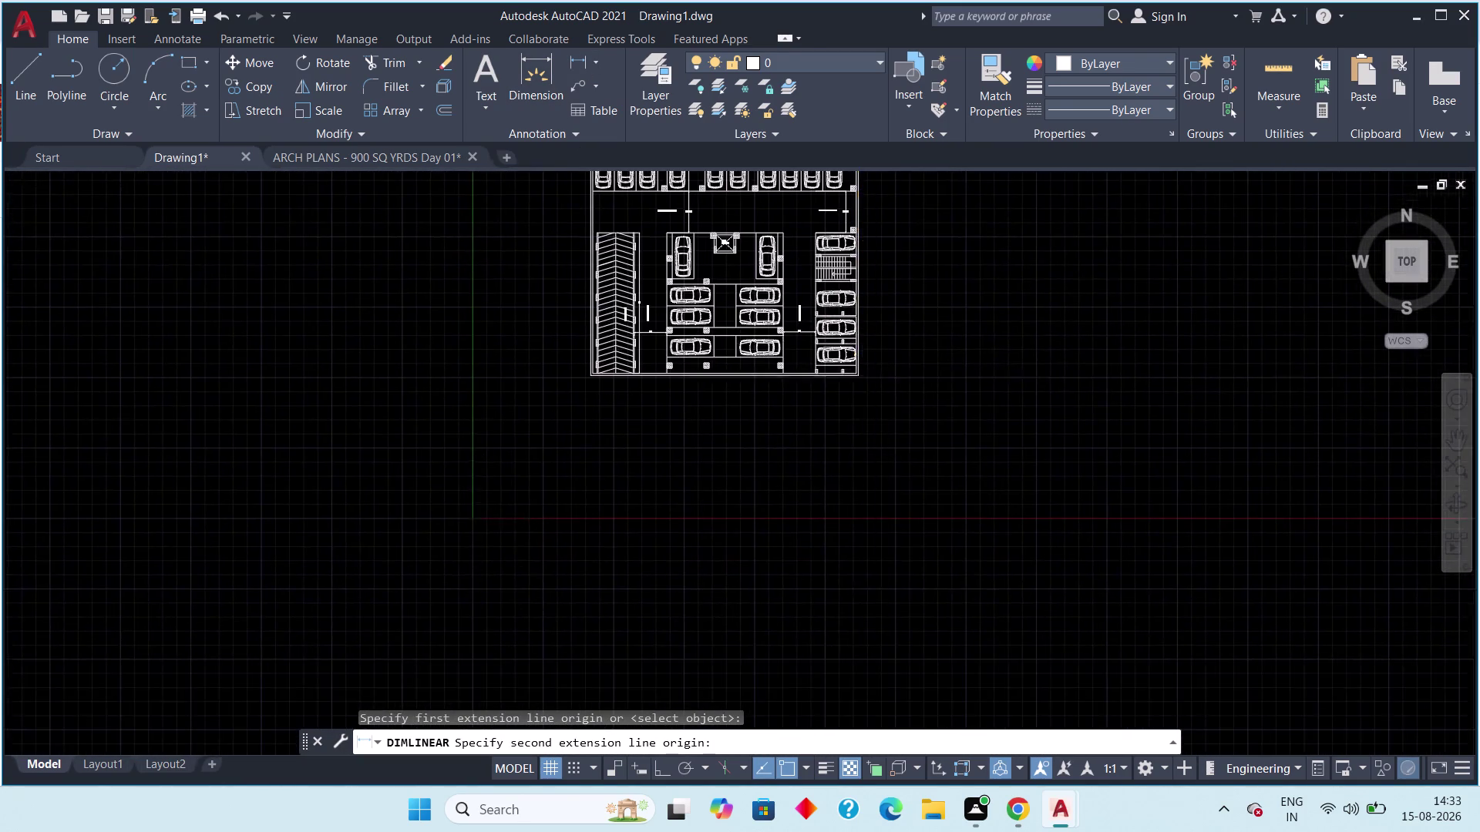
scroll(up, 3)
middle_drag(869, 376, 867, 491)
click(761, 482)
scroll(down, 3)
middle_drag(798, 473, 798, 479)
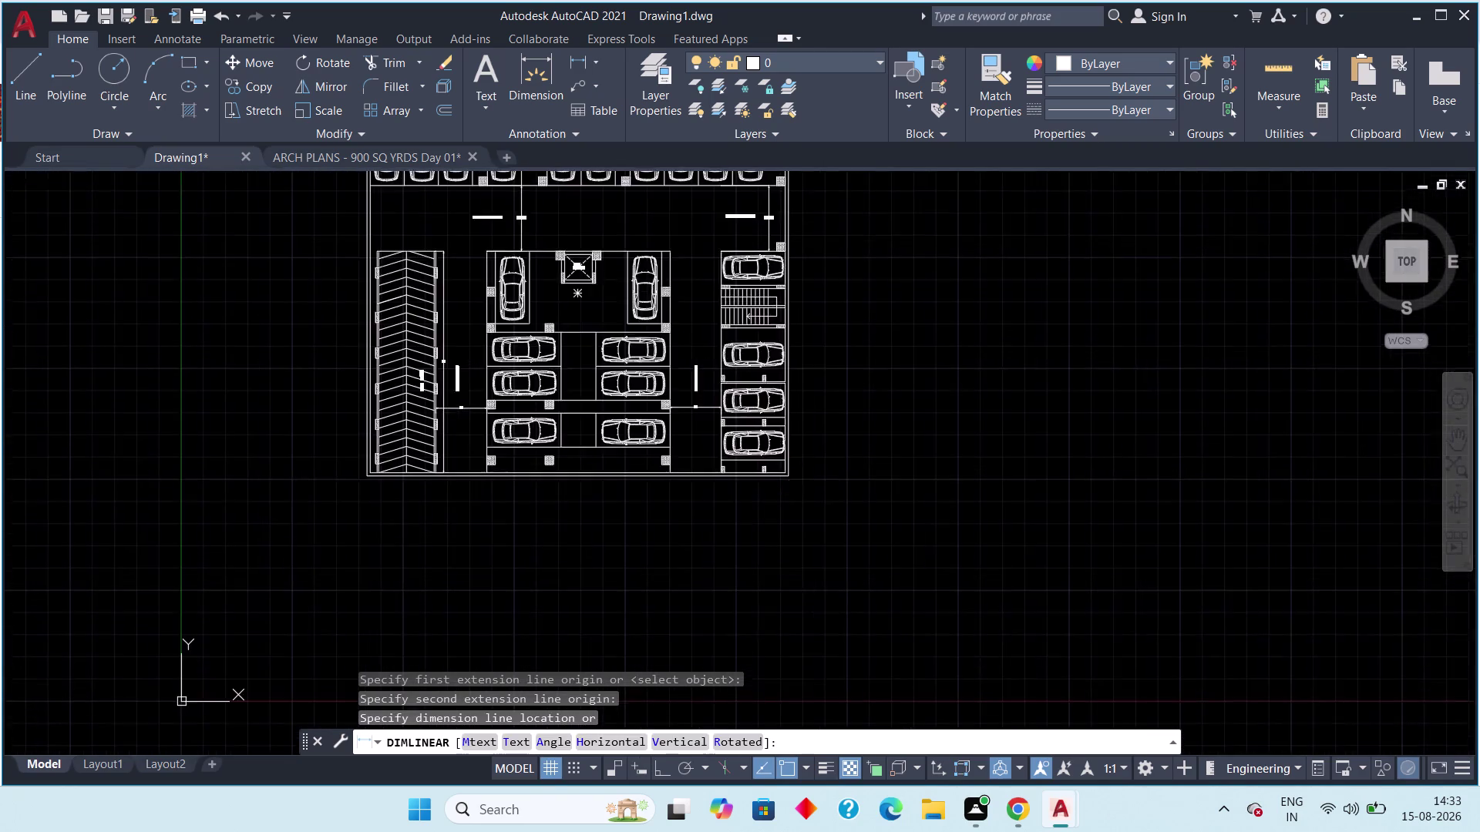
middle_drag(798, 479, 787, 619)
scroll(up, 3)
middle_drag(788, 272, 791, 349)
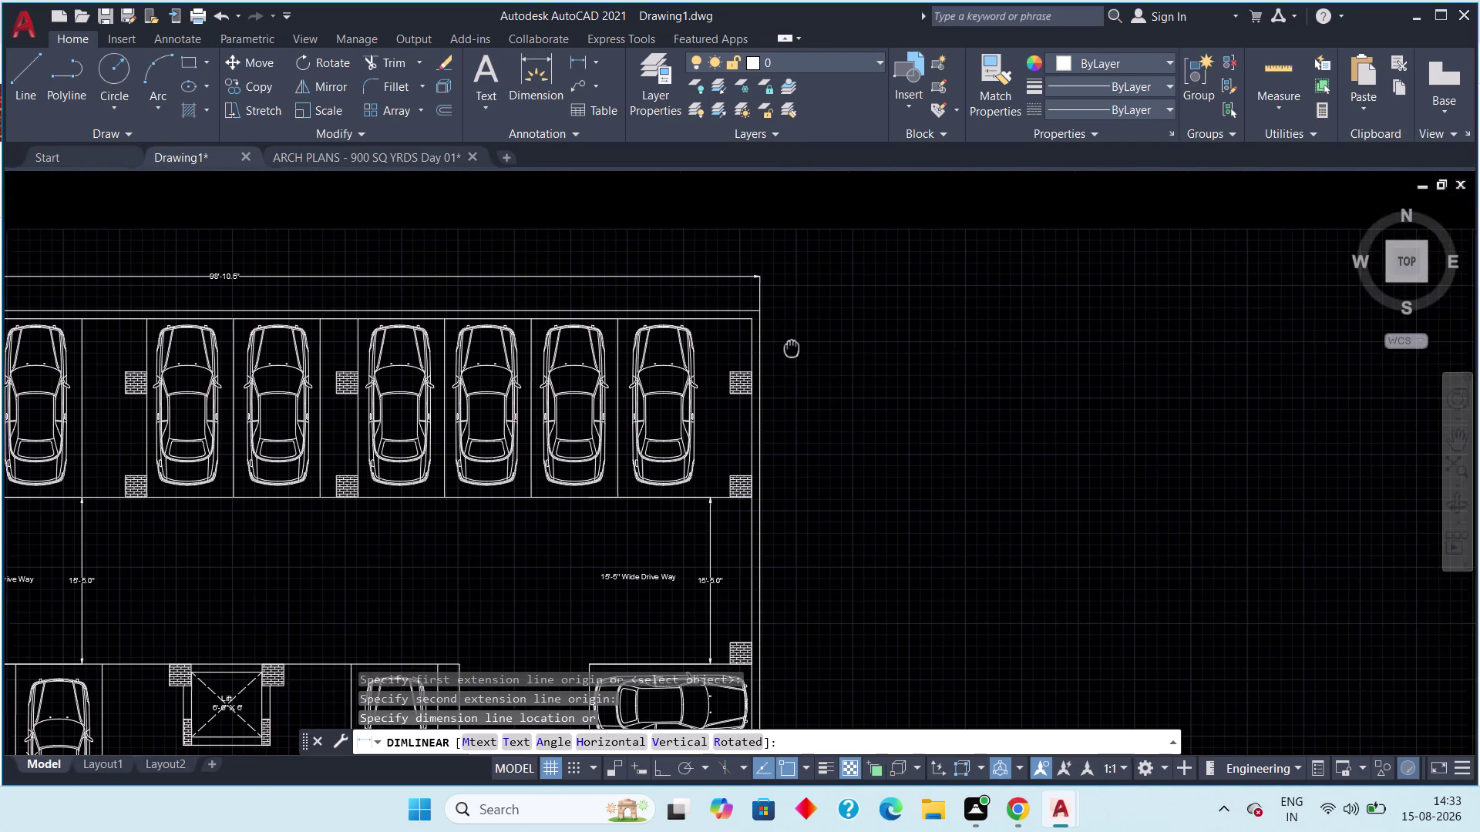
middle_drag(791, 349, 792, 350)
click(791, 353)
Zoom in to check the depth dimension value, then reframe the whole plan.
middle_drag(805, 455, 807, 394)
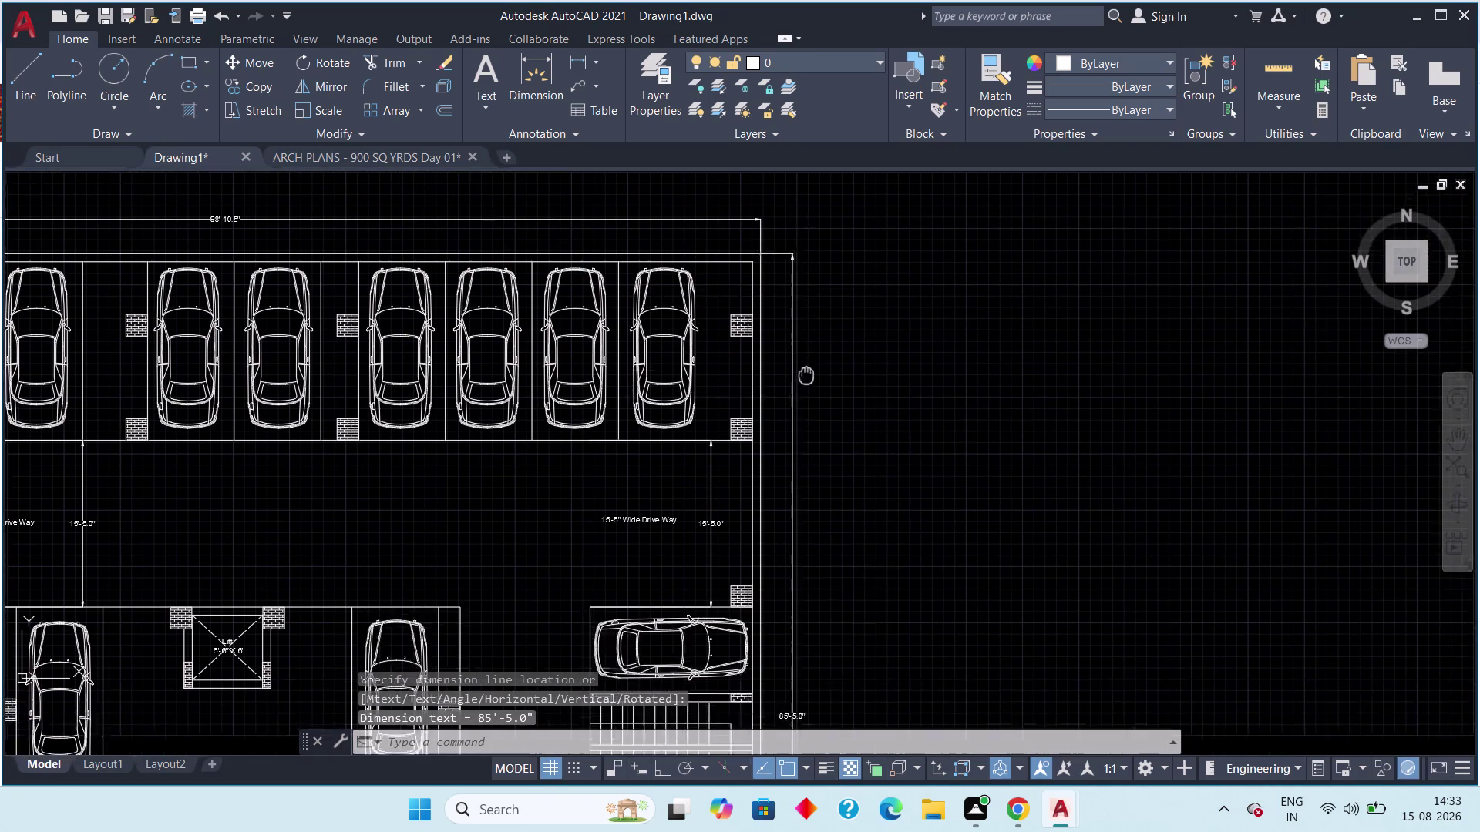
middle_drag(806, 394, 822, 308)
scroll(up, 3)
middle_drag(838, 606, 864, 432)
scroll(down, 3)
scroll(down, 3)
middle_drag(849, 455, 935, 428)
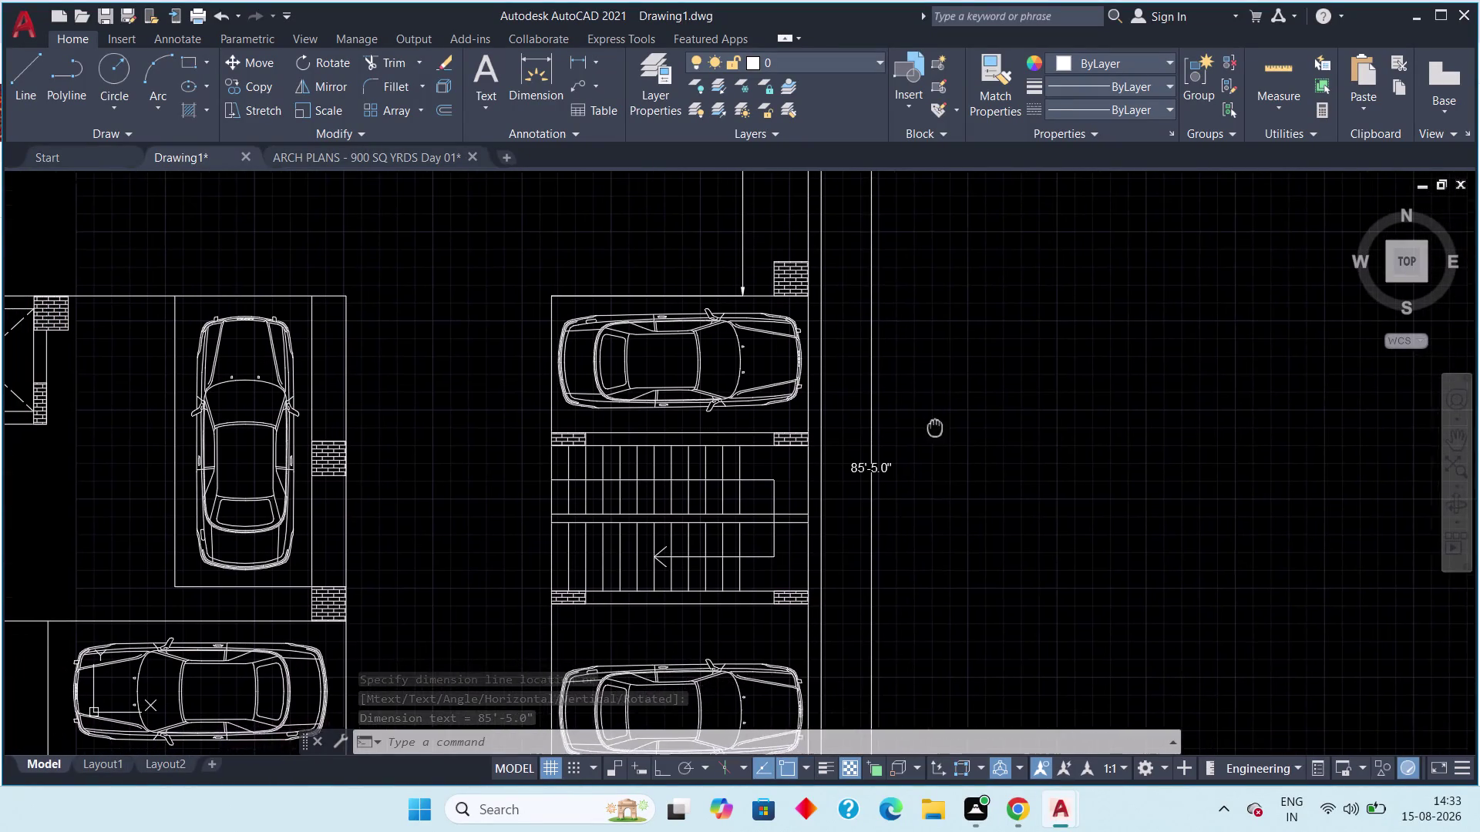
middle_drag(935, 428, 1012, 430)
middle_drag(586, 429, 760, 489)
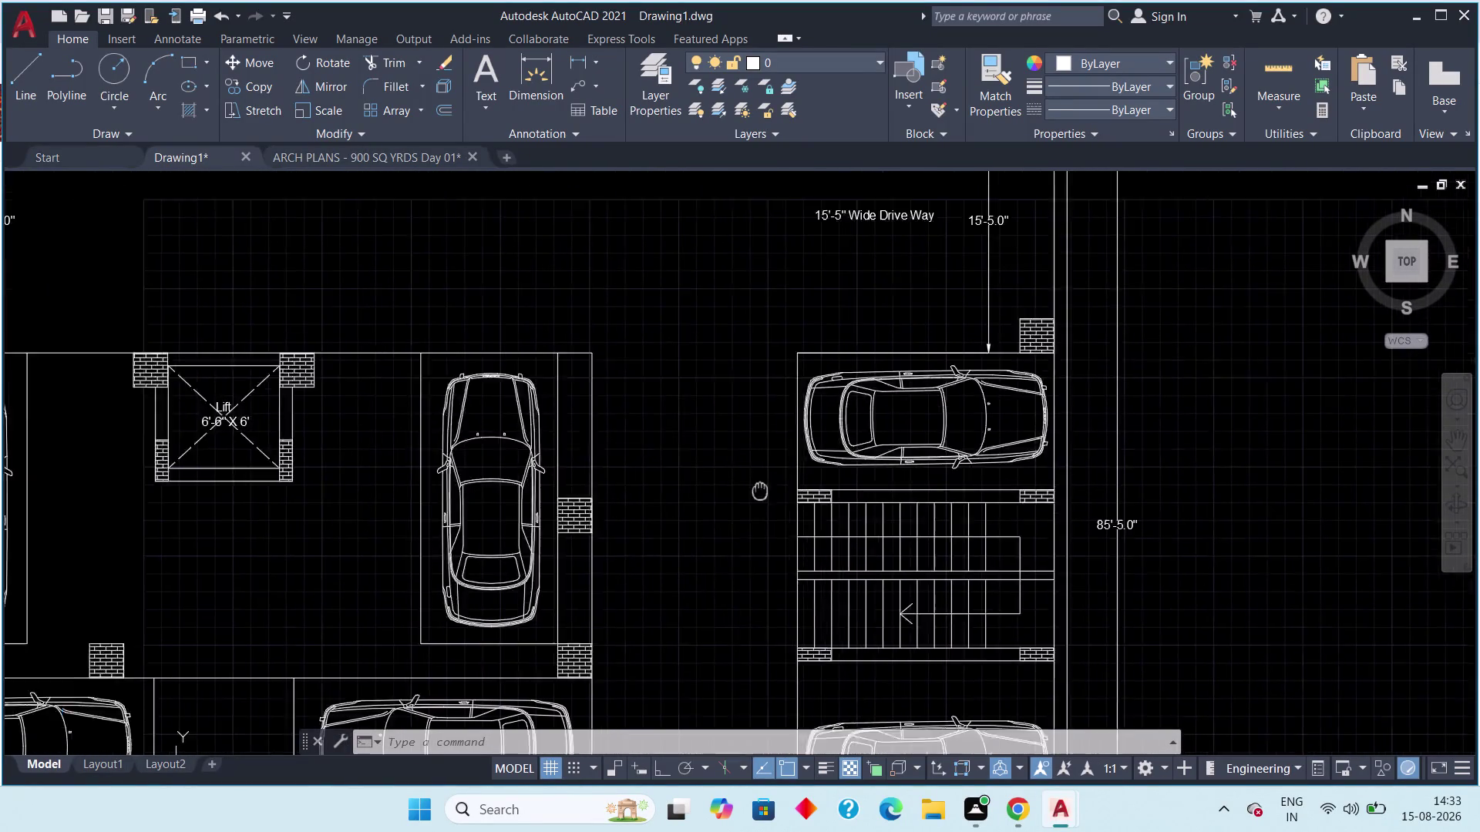
middle_drag(760, 489, 853, 506)
scroll(down, 3)
scroll(down, 3)
middle_drag(857, 506, 935, 543)
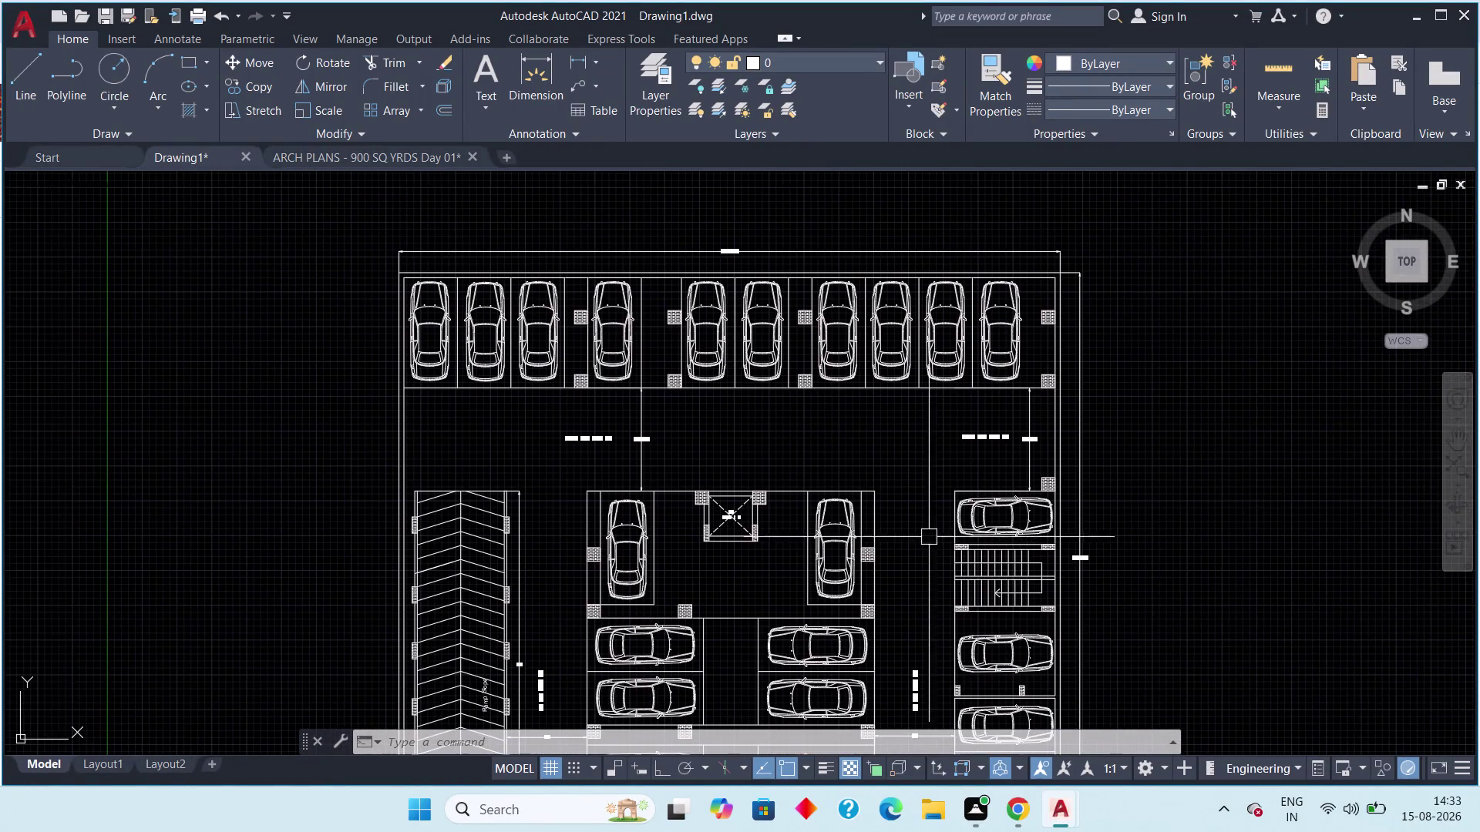
middle_drag(686, 462, 725, 466)
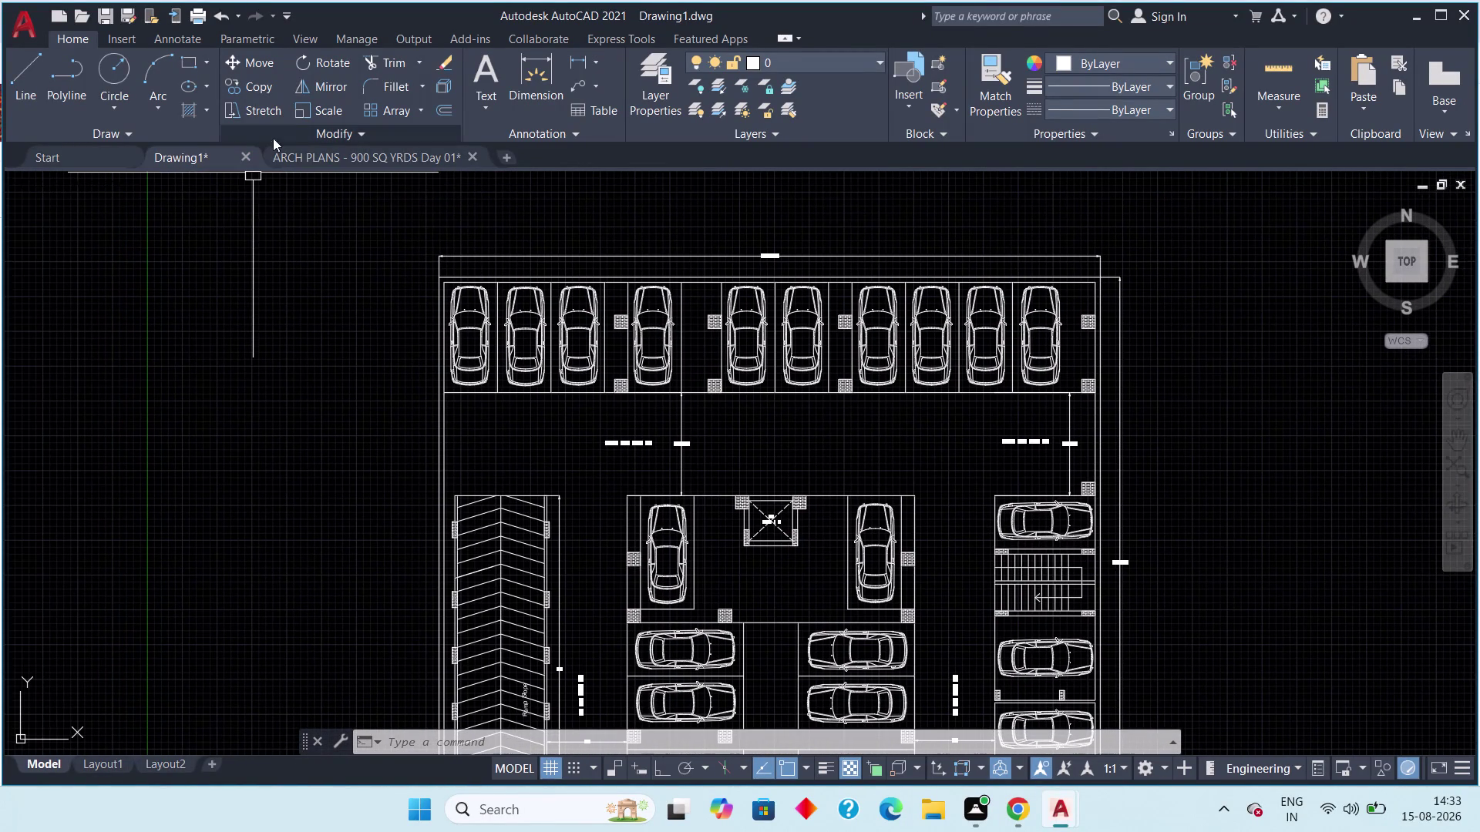
click(305, 156)
scroll(down, 3)
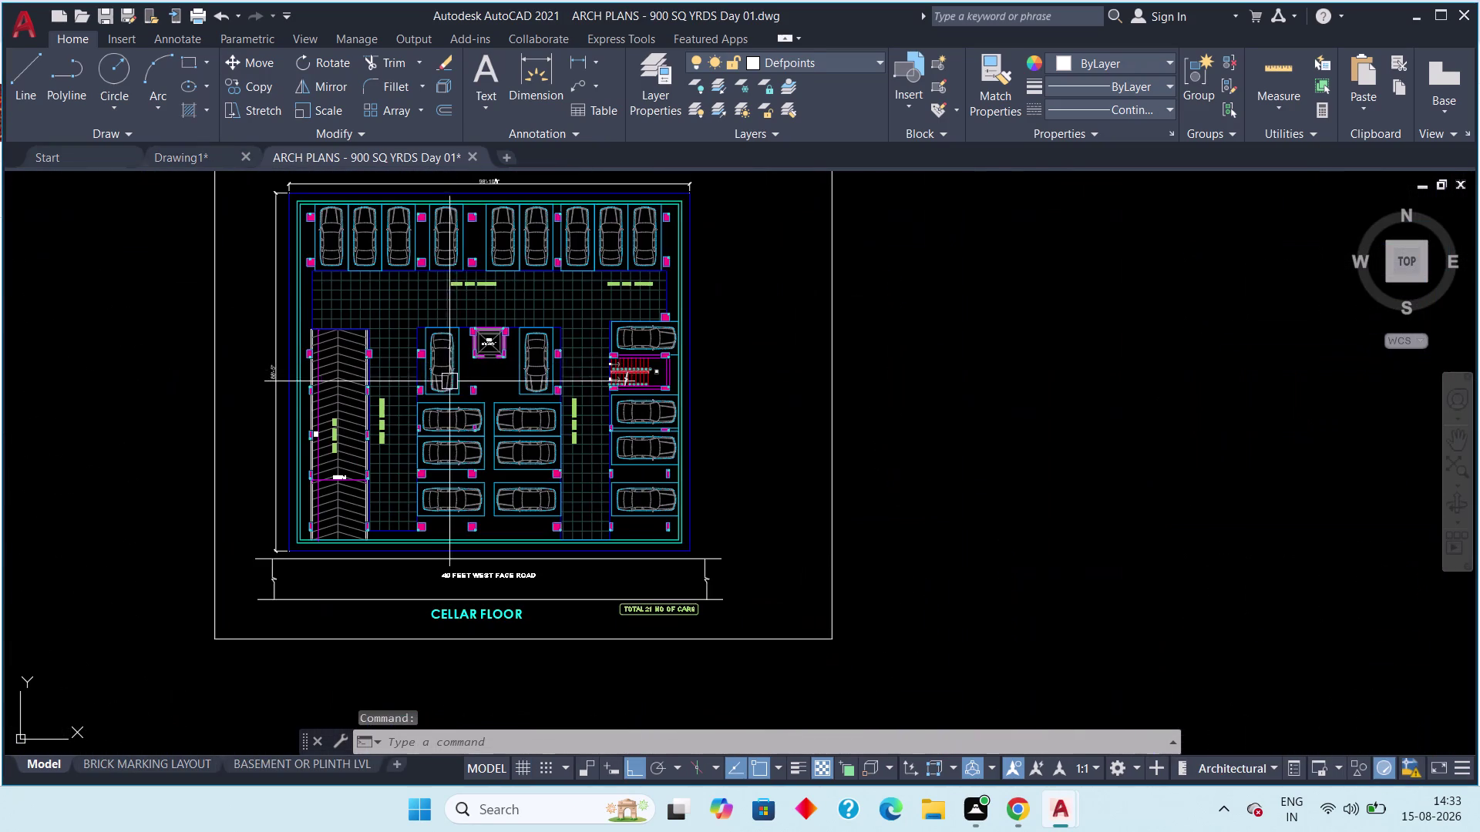
middle_drag(462, 376, 490, 307)
scroll(up, 3)
middle_drag(506, 469, 597, 368)
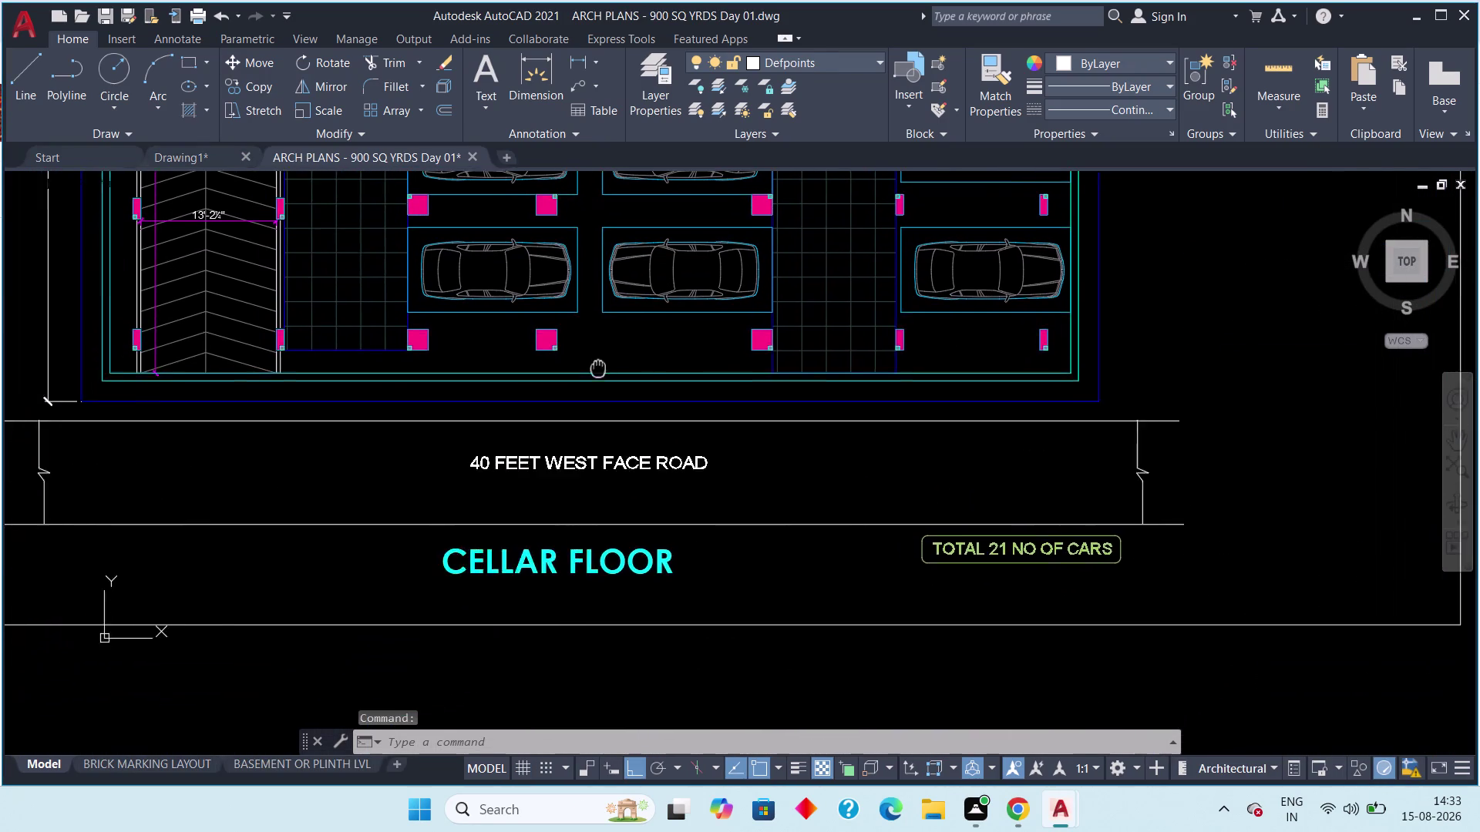
middle_drag(596, 368, 663, 368)
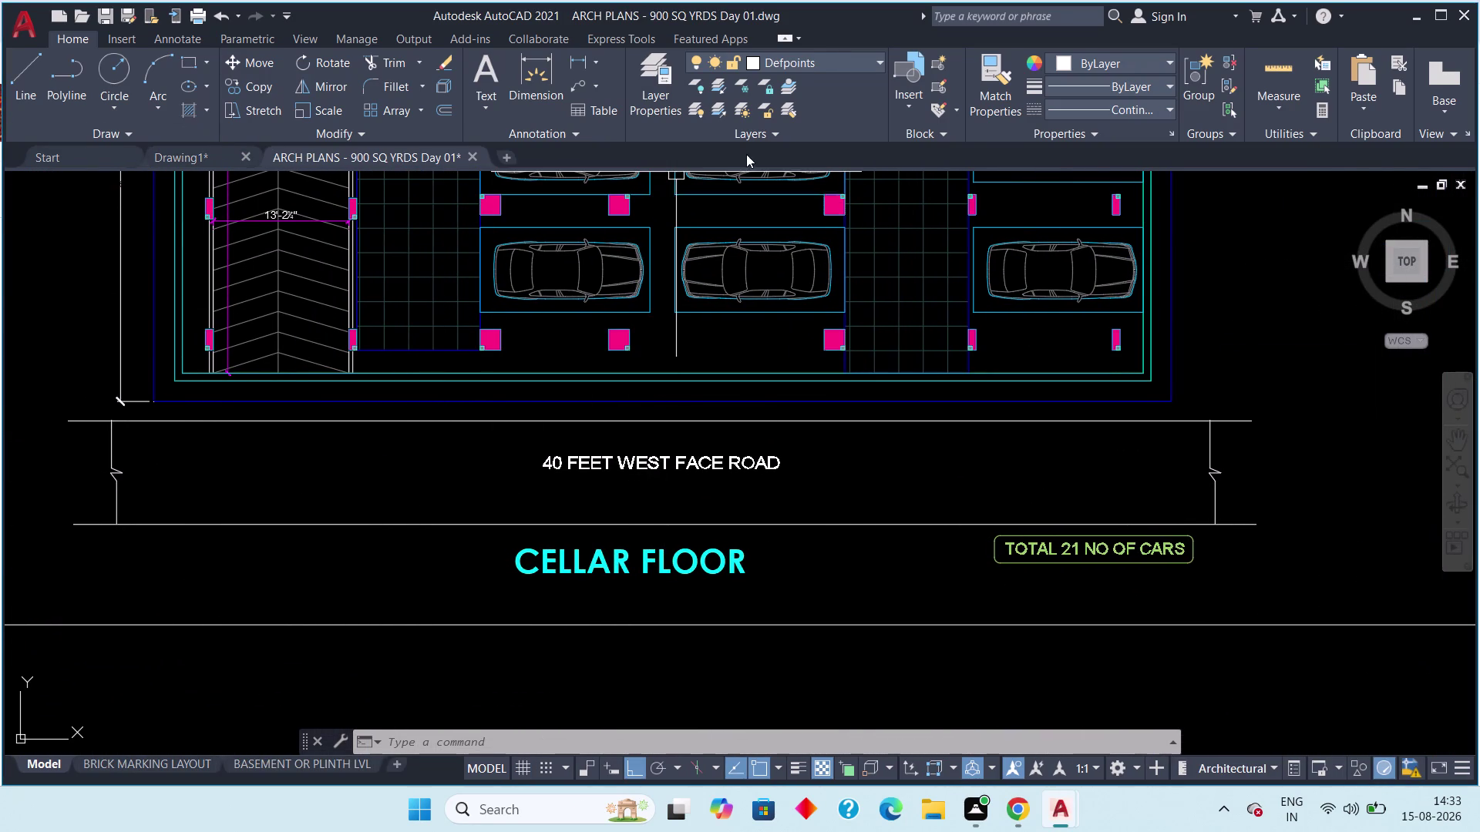
click(582, 57)
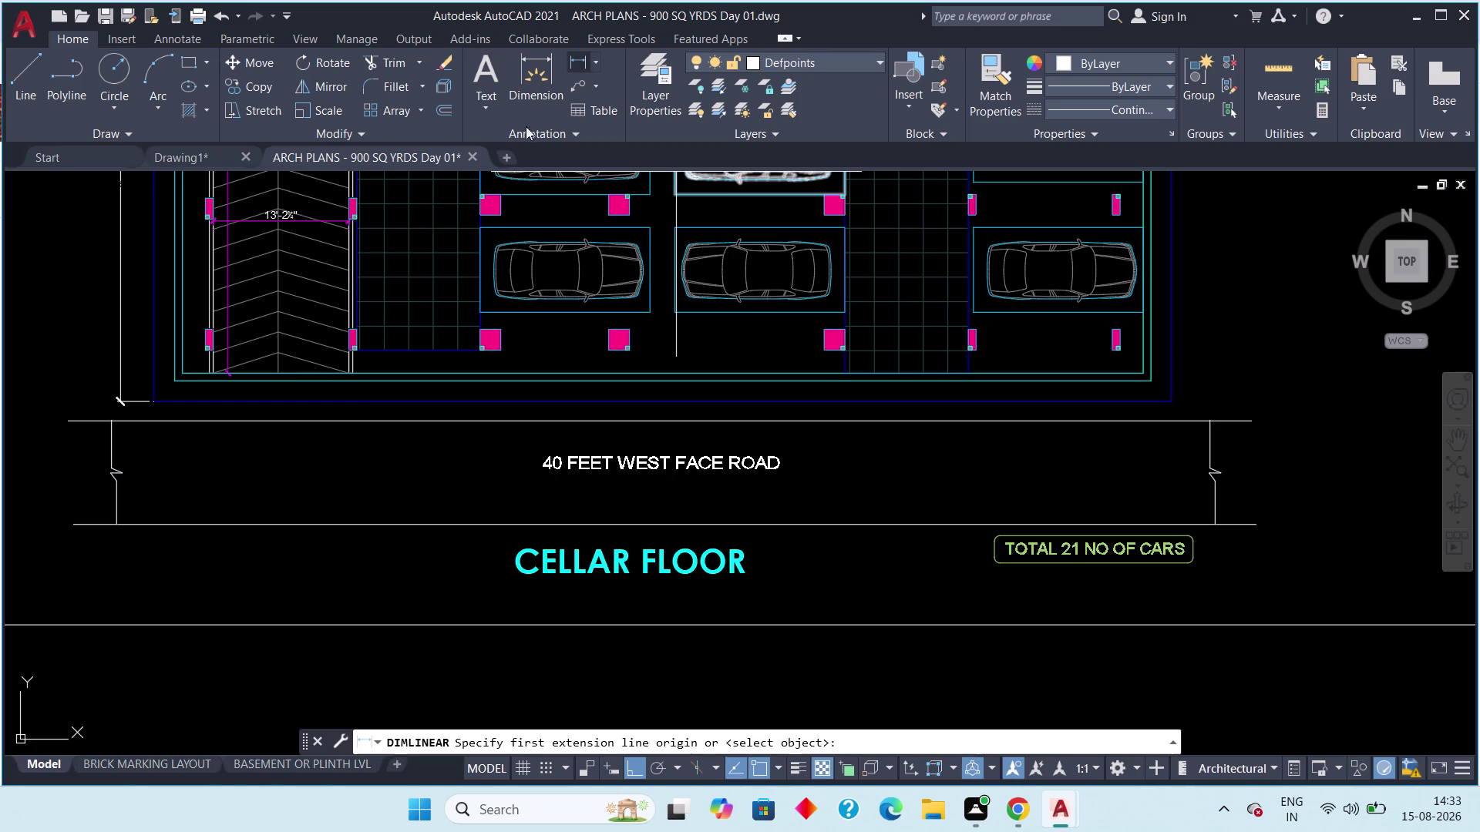
click(114, 421)
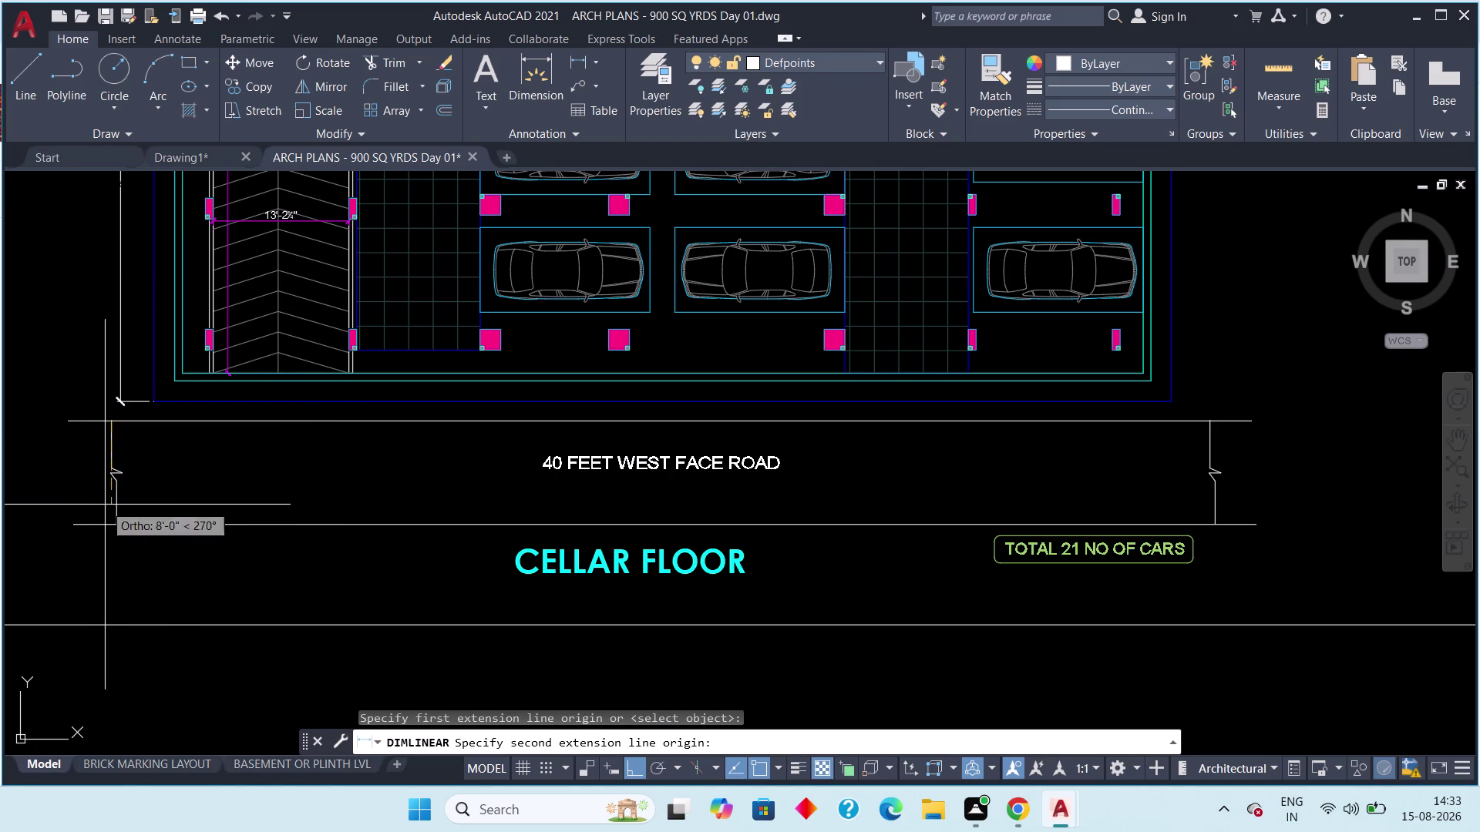
click(108, 520)
scroll(up, 3)
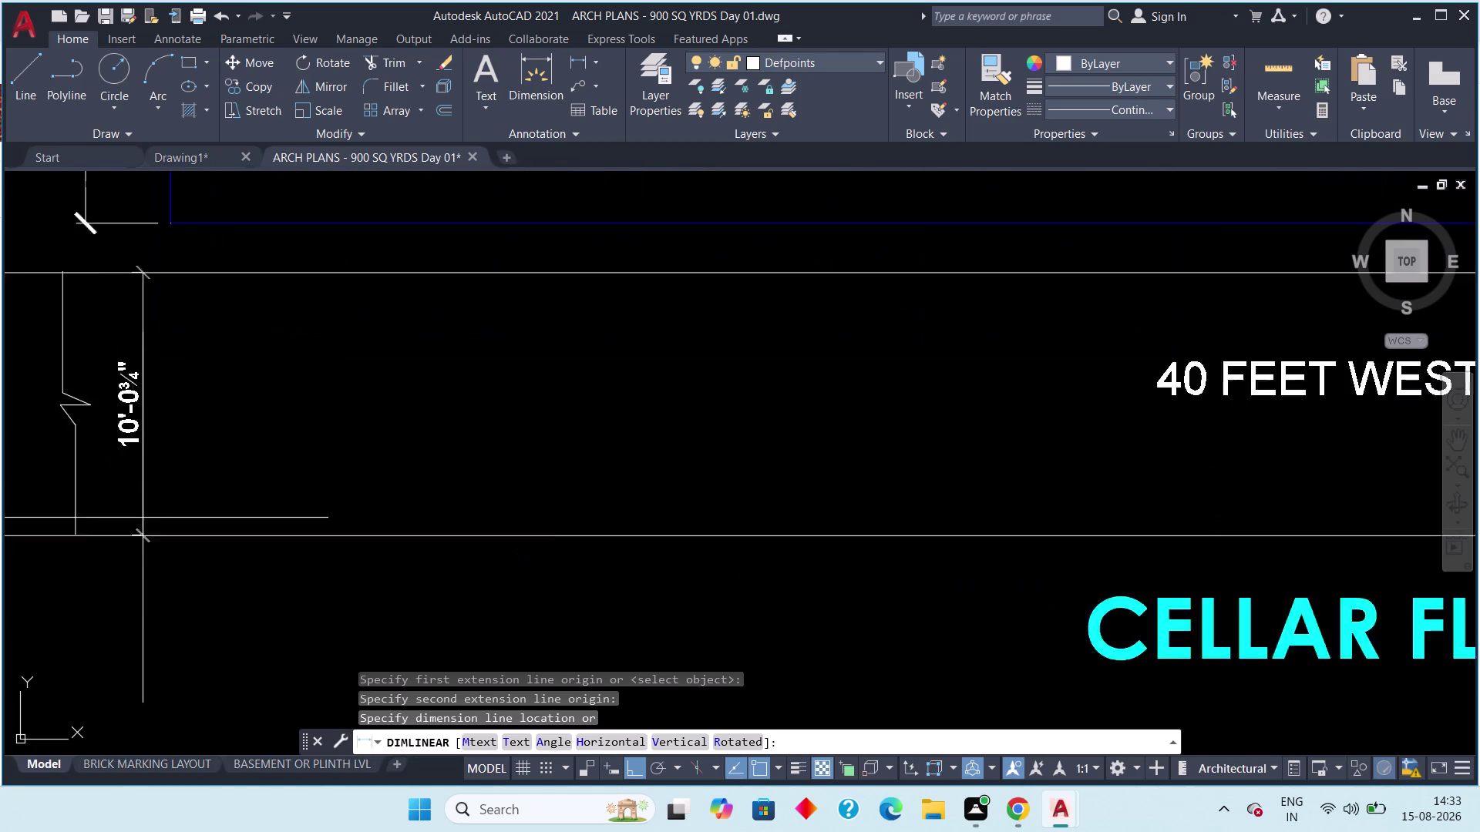
scroll(up, 3)
middle_drag(144, 514, 184, 568)
scroll(down, 3)
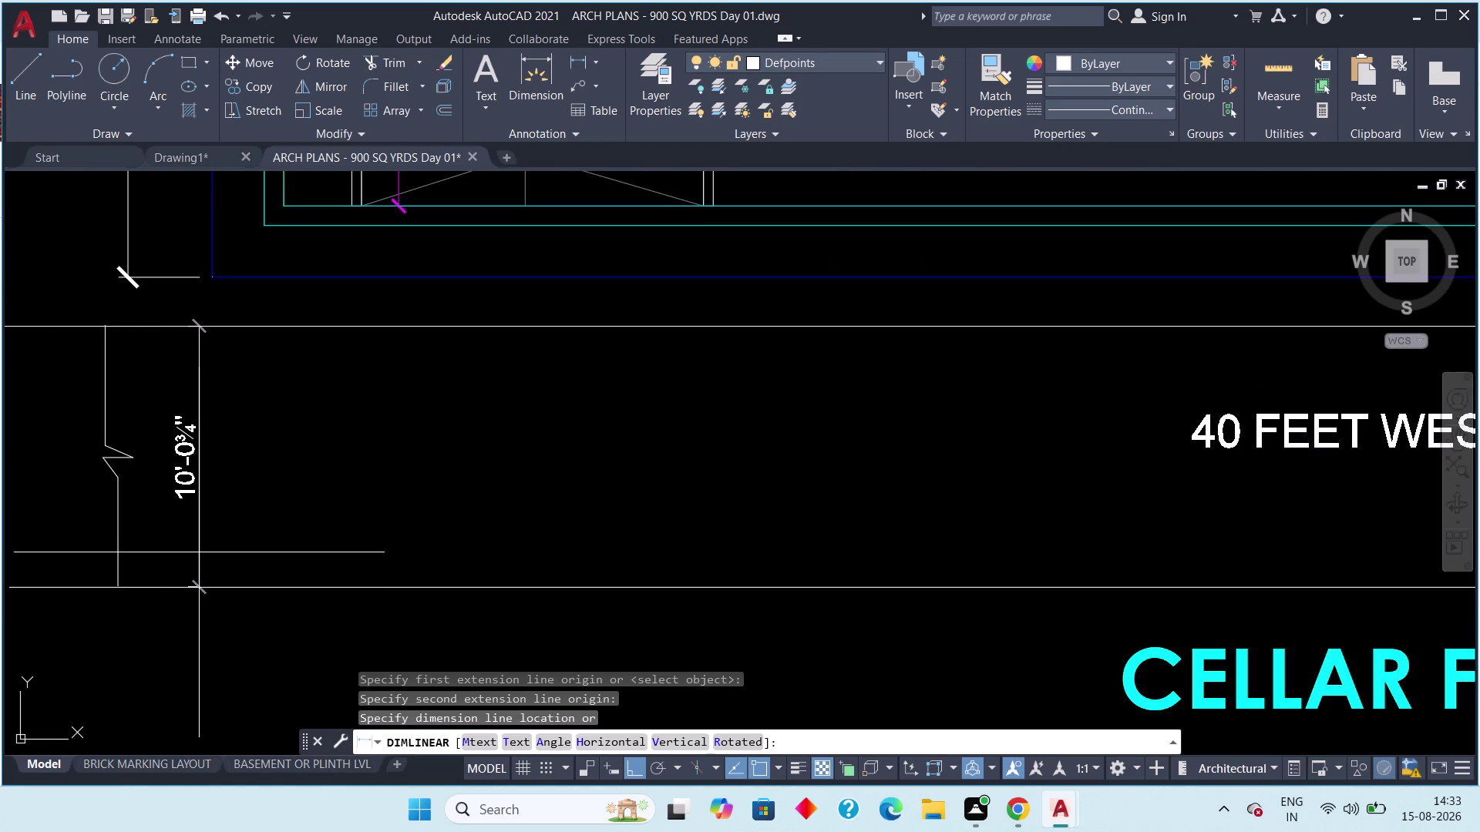
key(Escape)
scroll(down, 3)
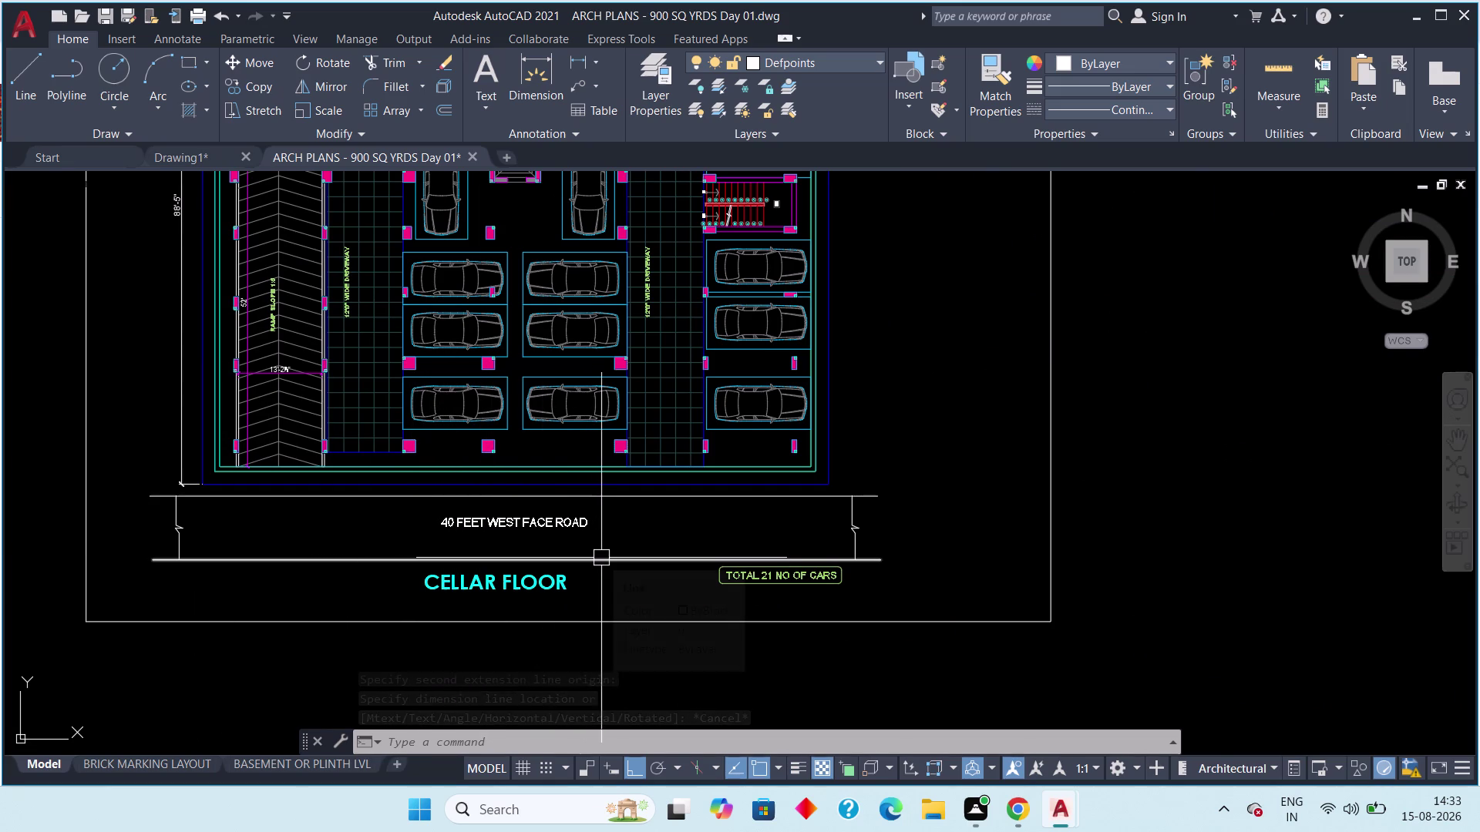
scroll(down, 3)
scroll(down, 3)
middle_drag(611, 522, 575, 559)
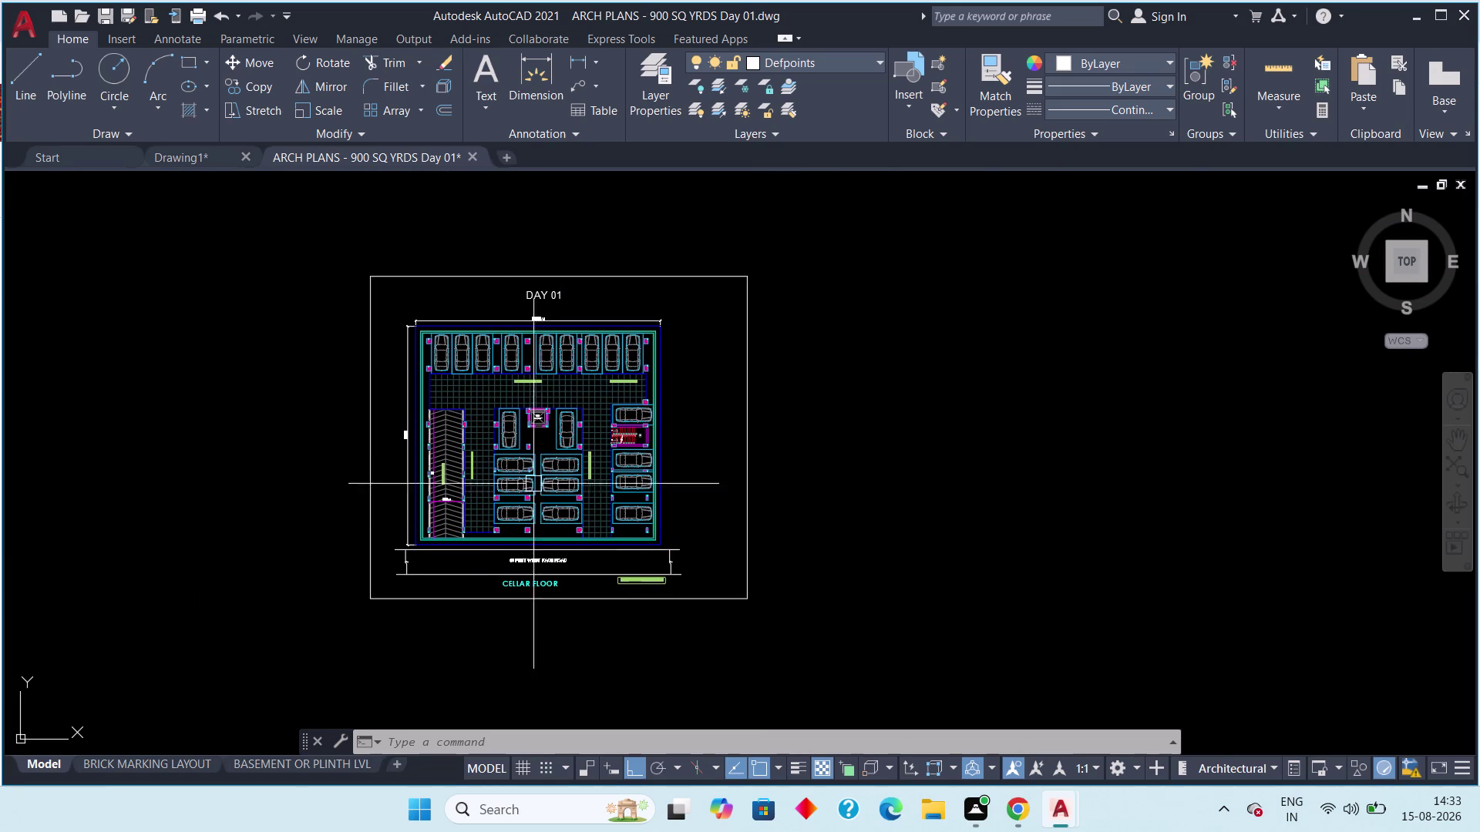
click(201, 158)
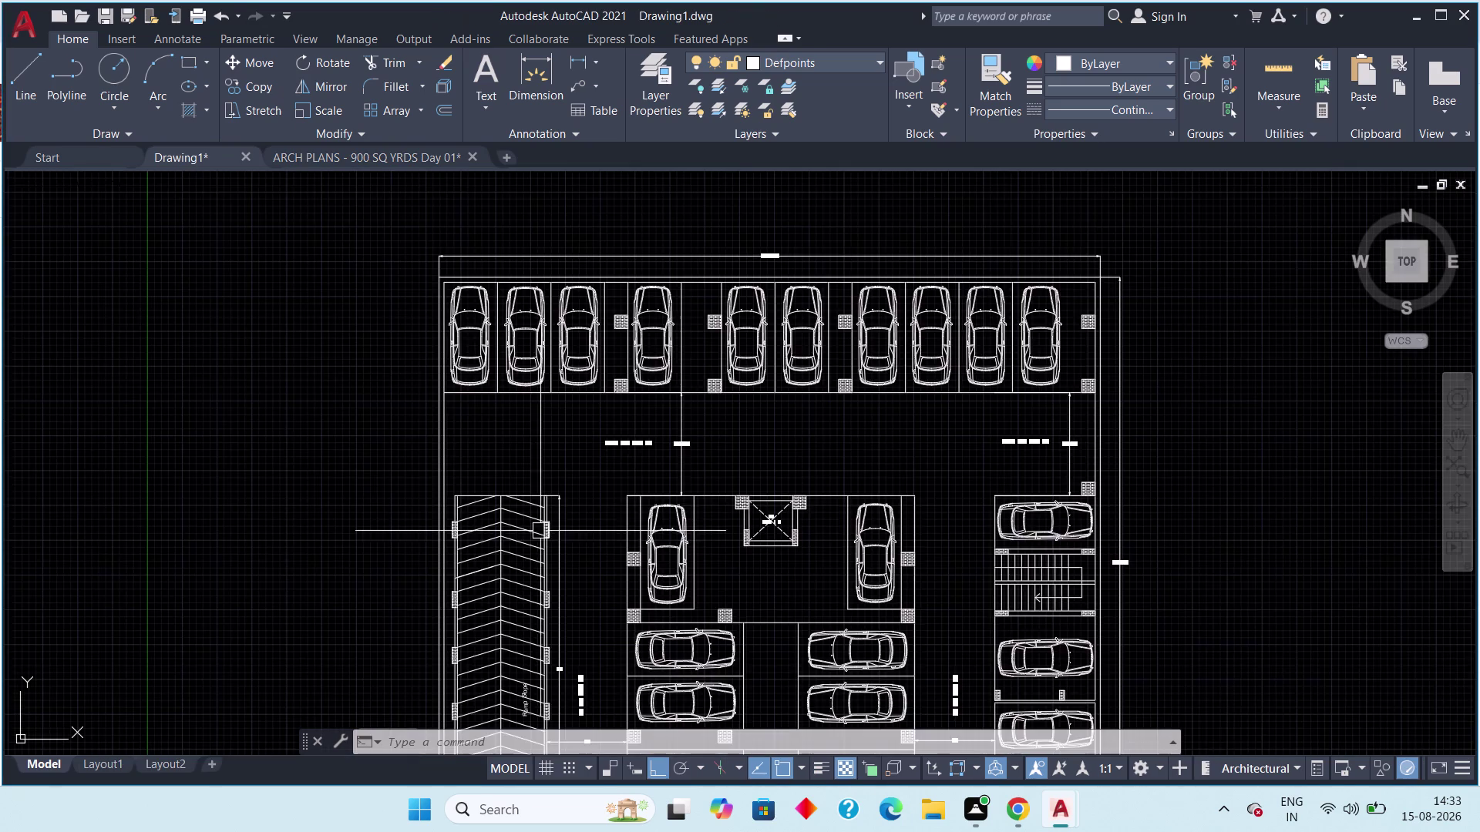
Explode the plan's bottom boundary into separate line pieces.
middle_drag(538, 525, 525, 225)
scroll(up, 3)
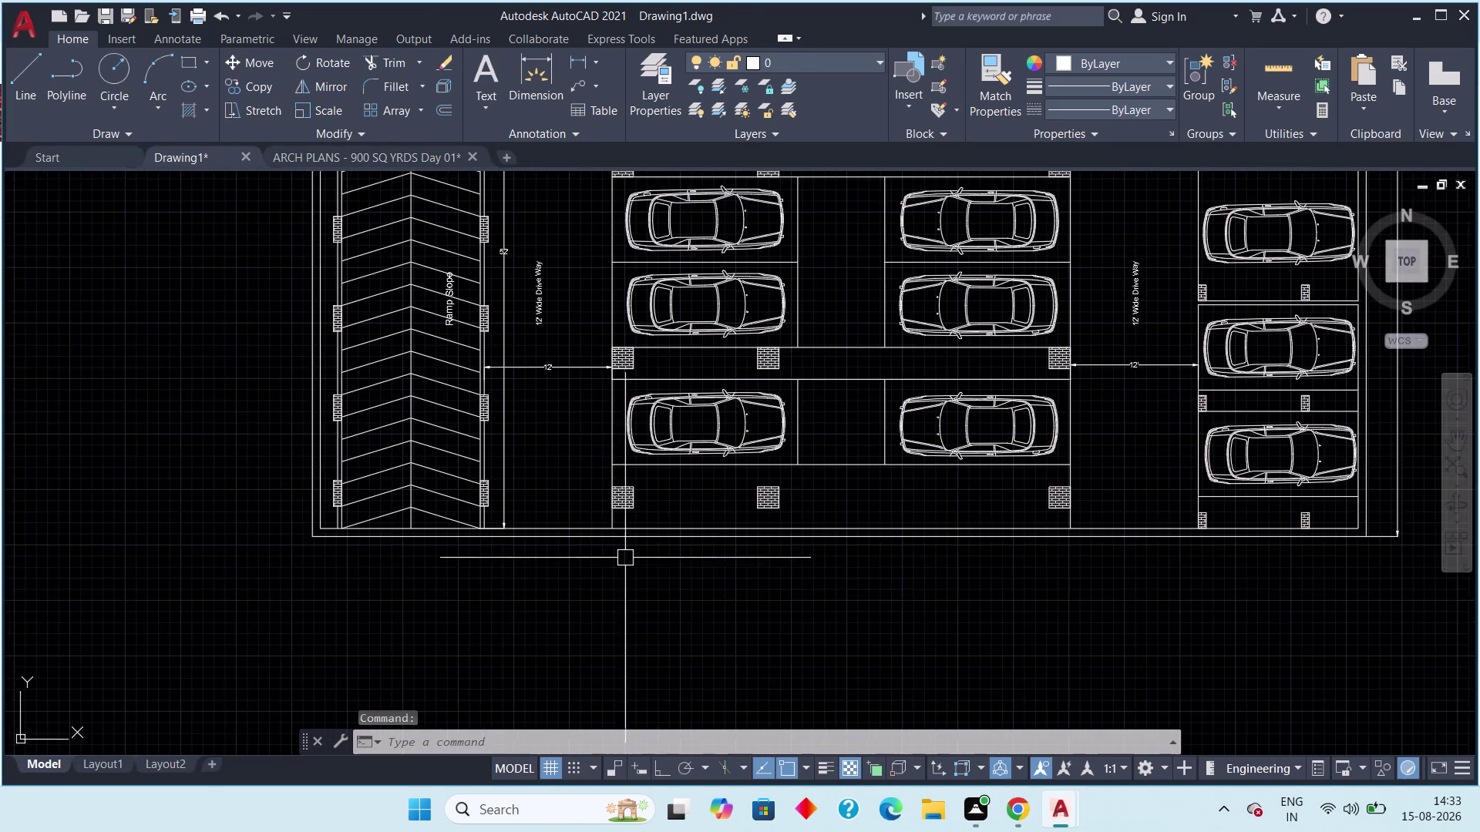
middle_drag(621, 557, 553, 518)
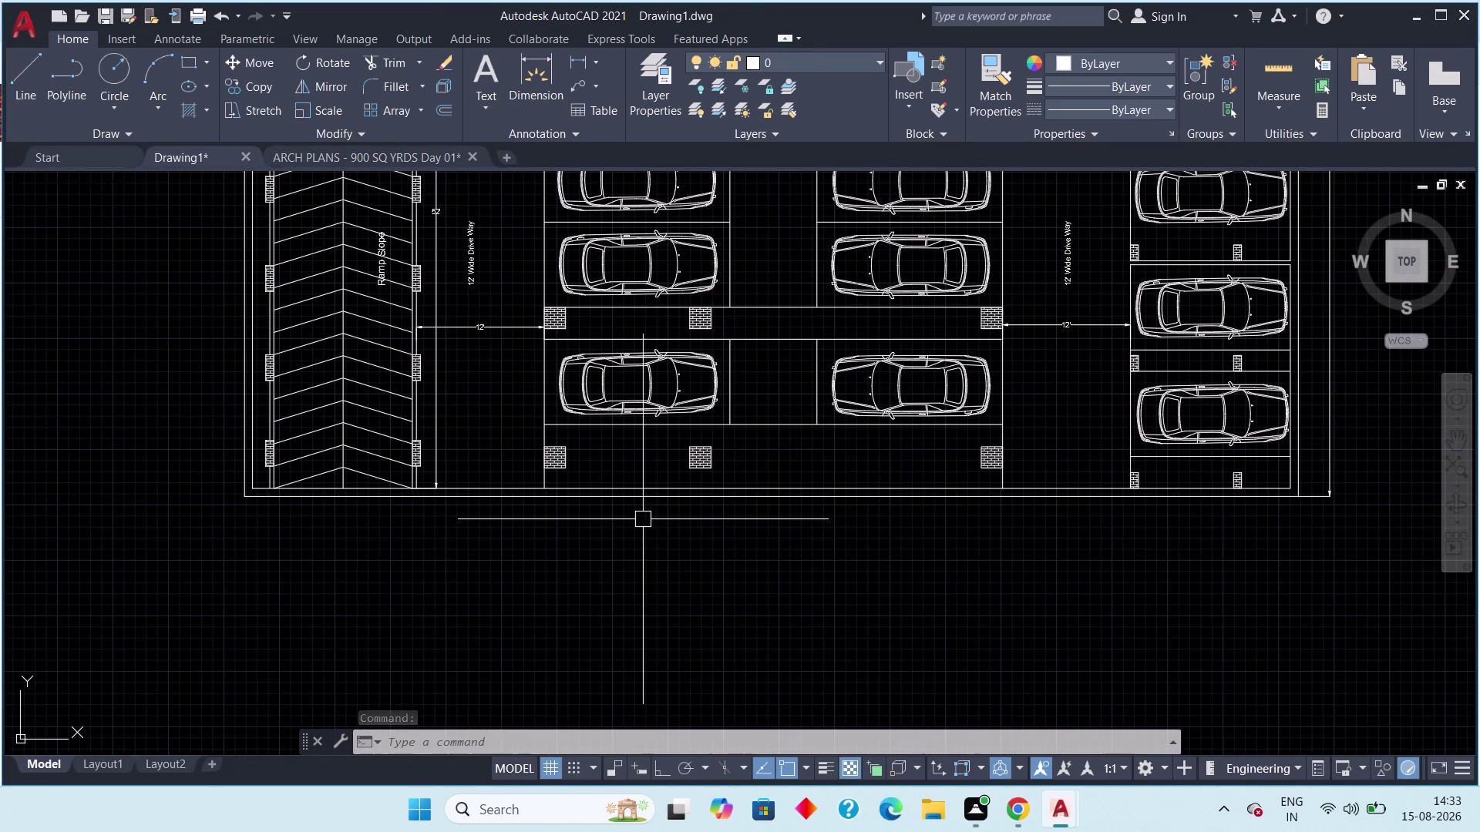
text(off)
key(Escape)
key(Escape)
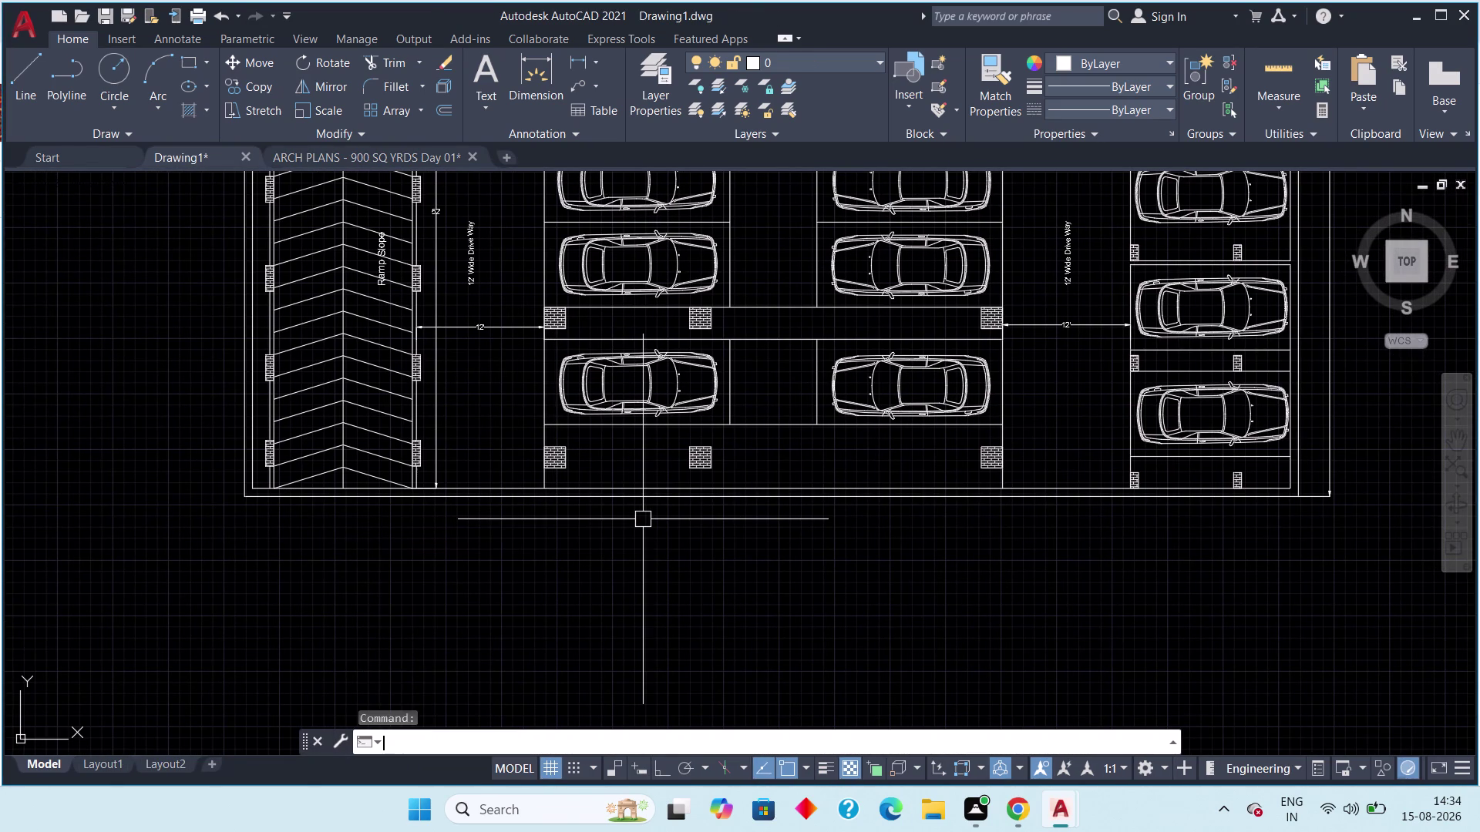
click(680, 494)
key(Escape)
click(678, 500)
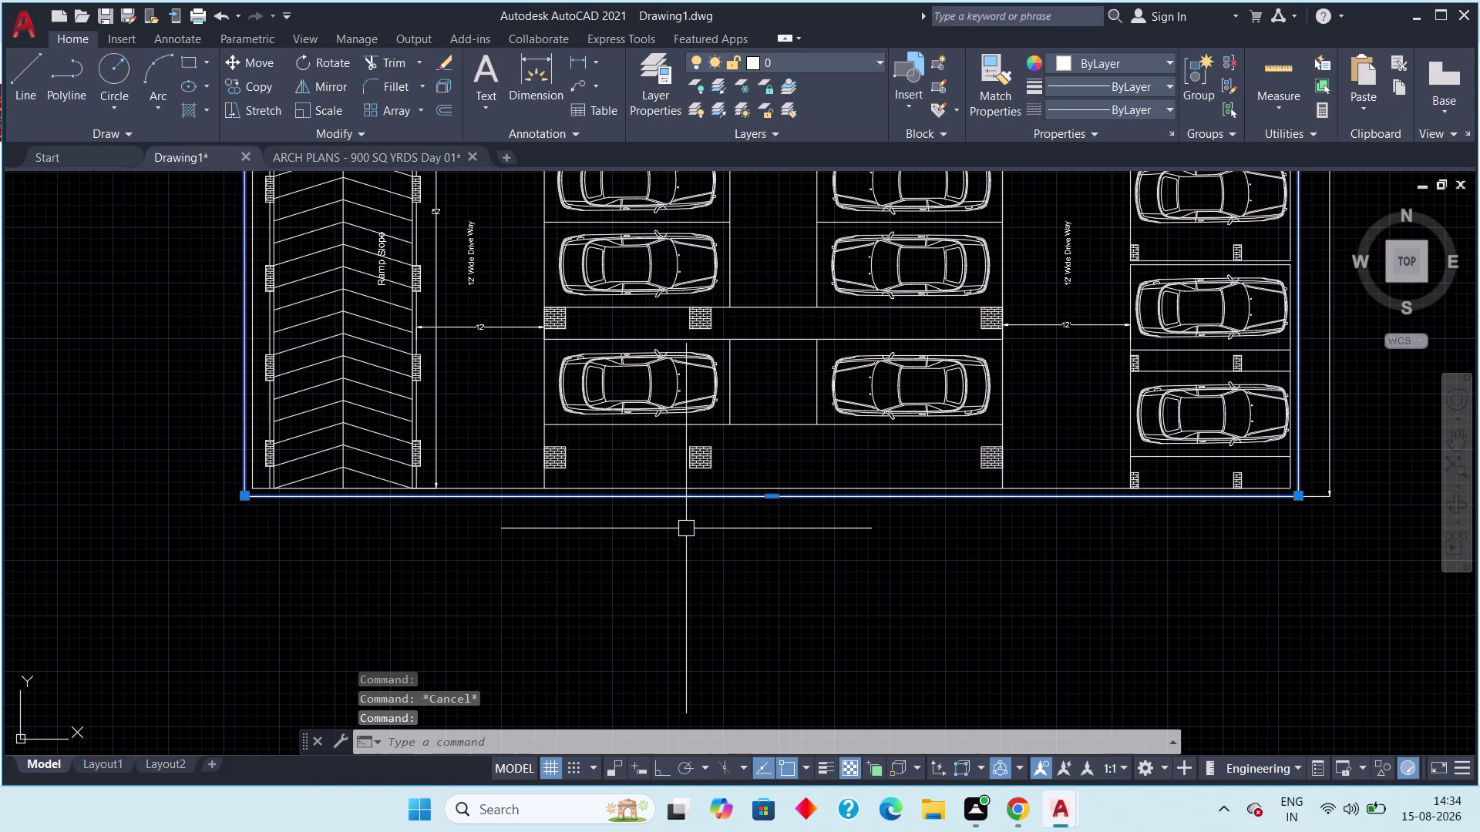
text(e)
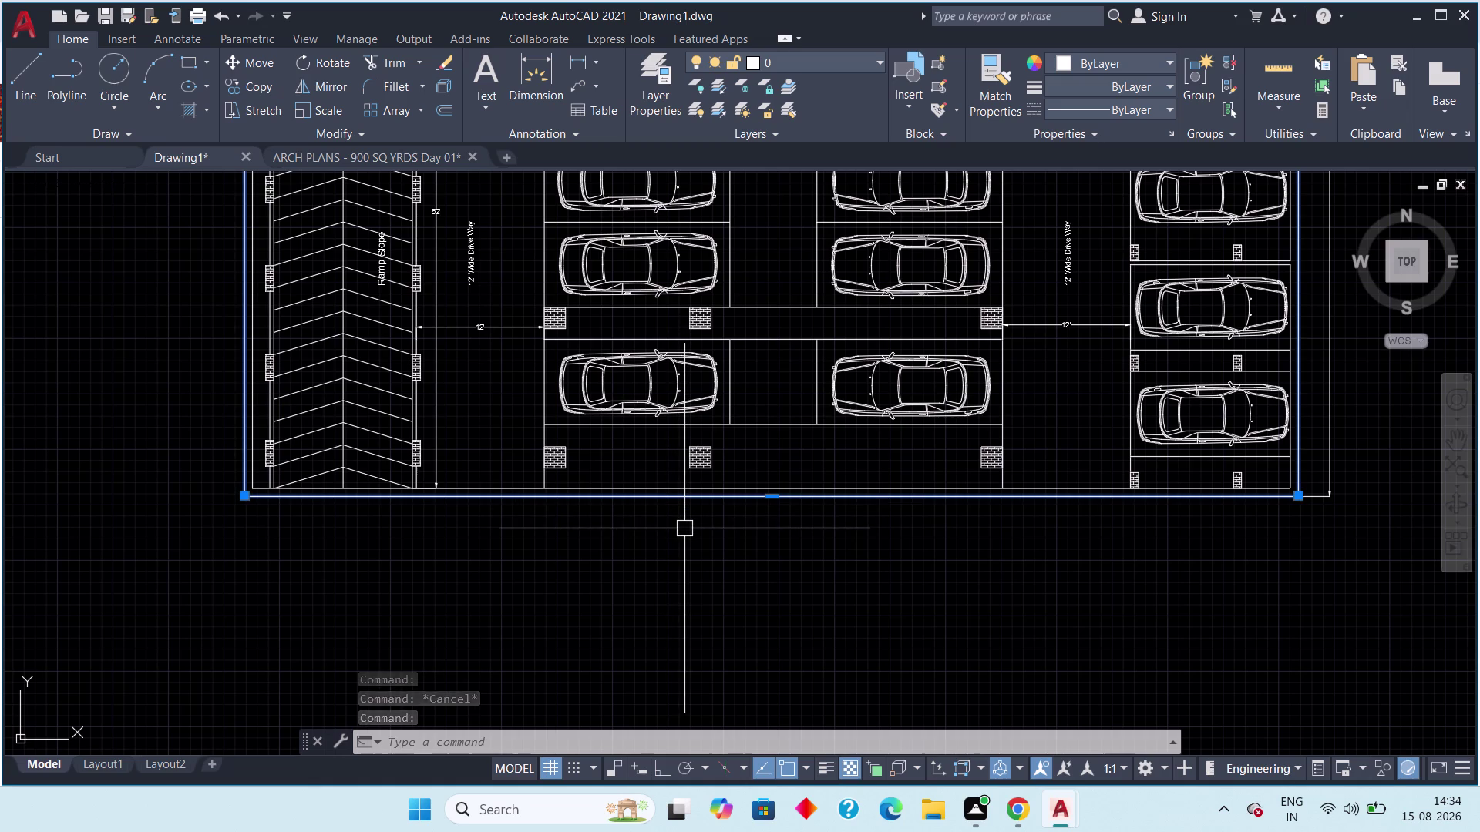
text(c)
key(BackSpace)
text(xp)
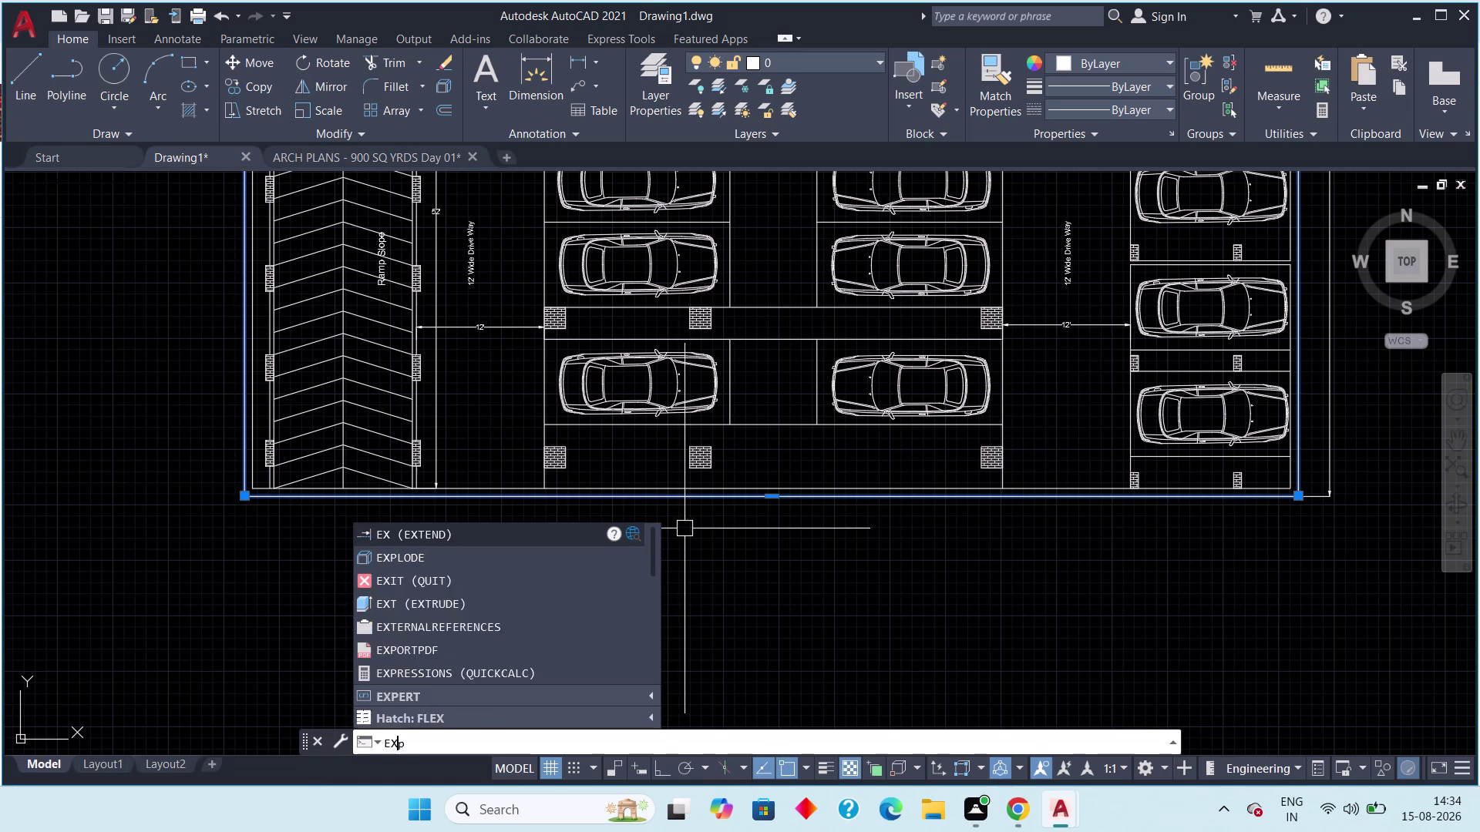
click(450, 574)
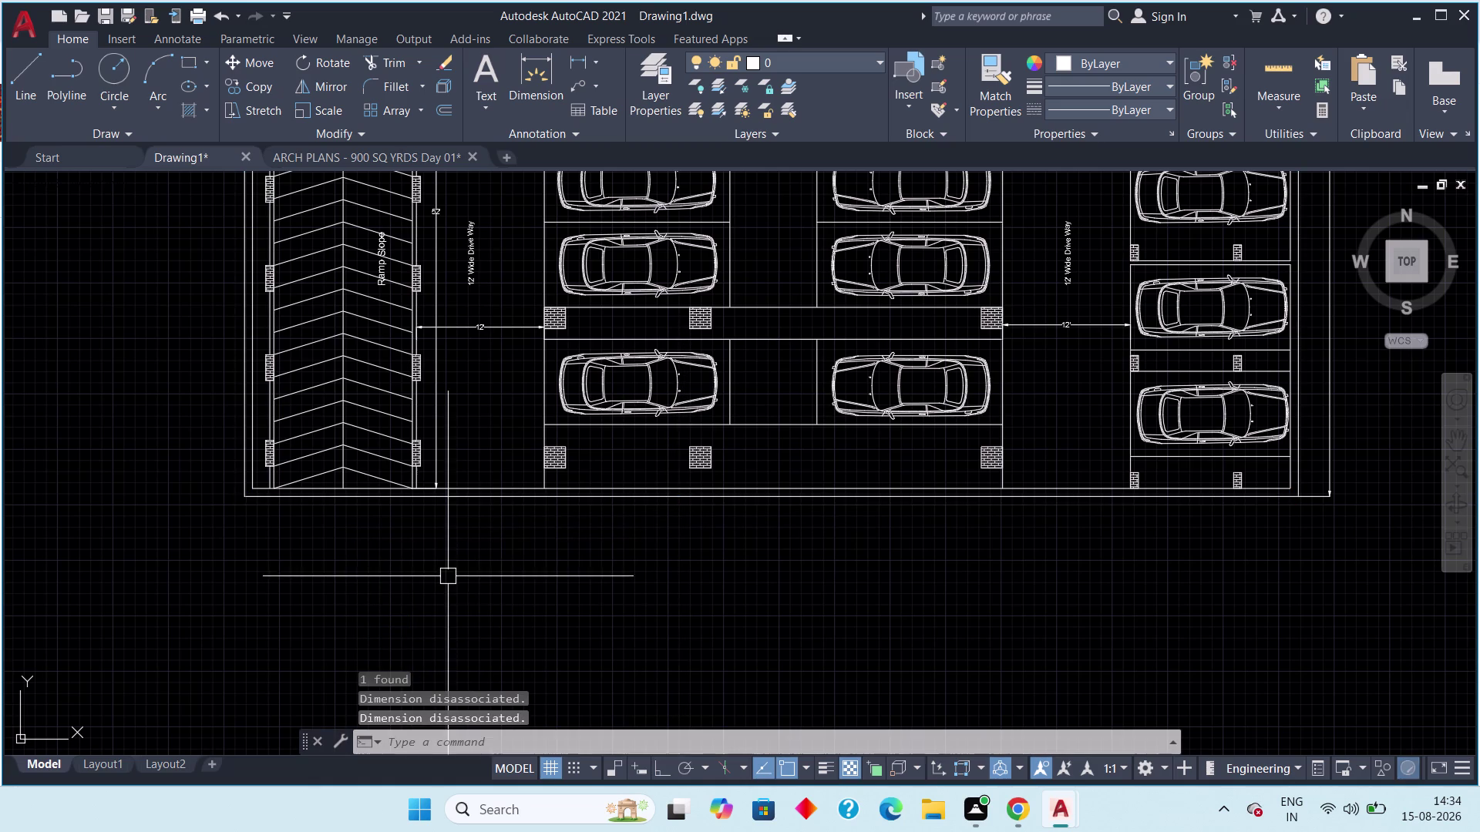
click(466, 500)
key(Escape)
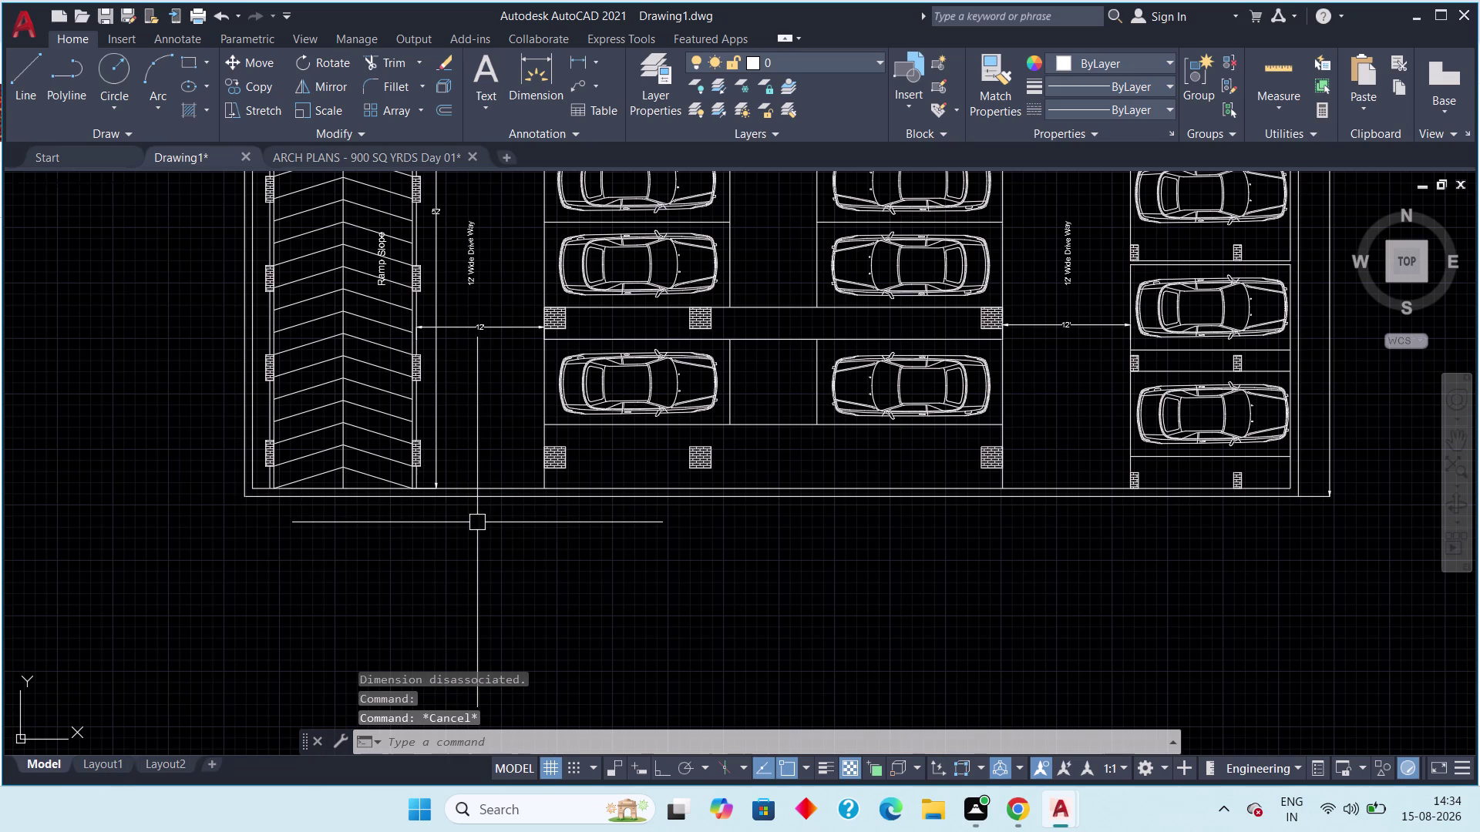
Offset the bottom boundary line 10' downward, then switch to the ARCH PLANS drawing.
text(off)
key(space)
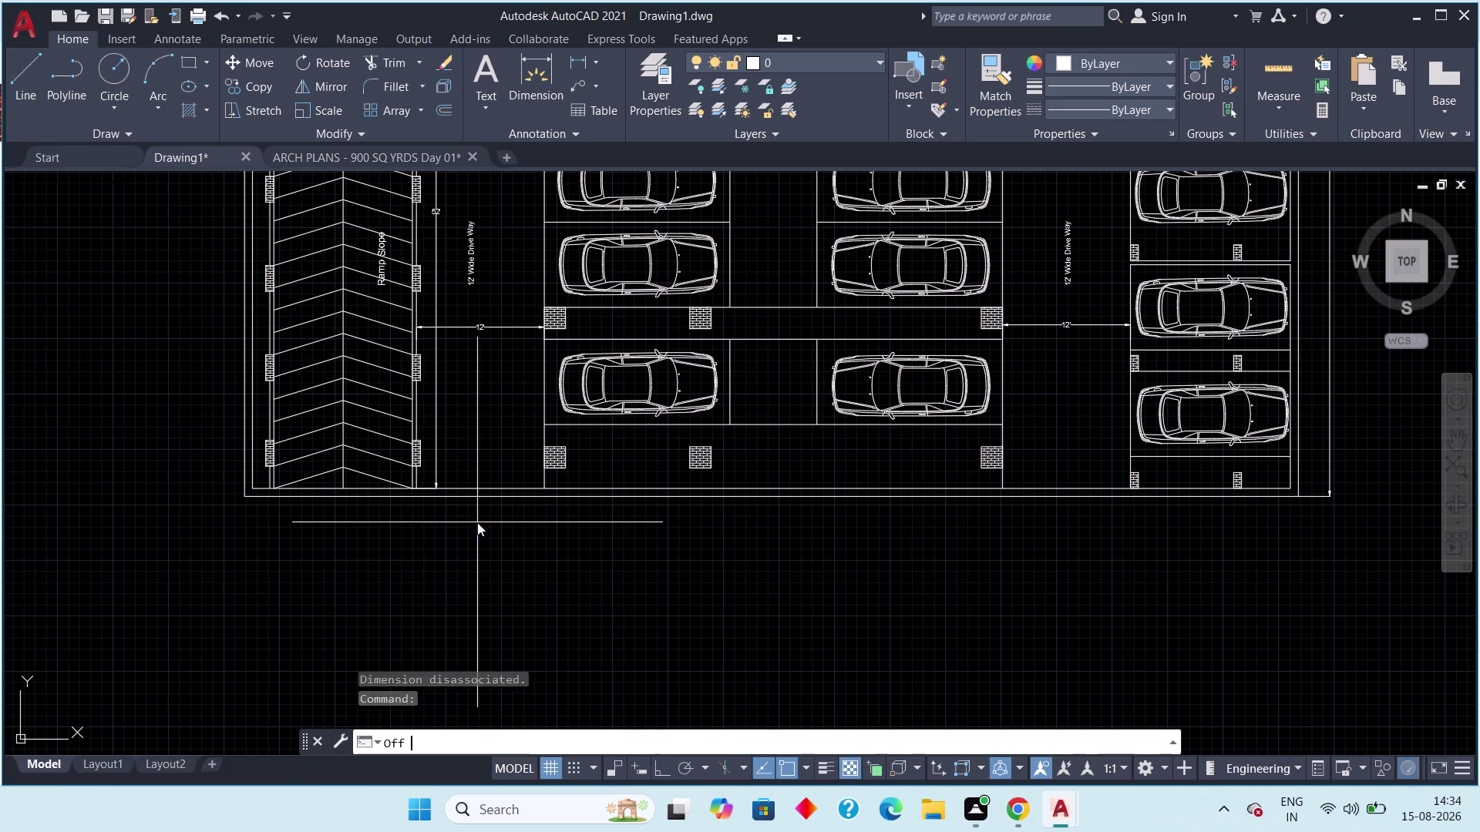
text(10')
key(space)
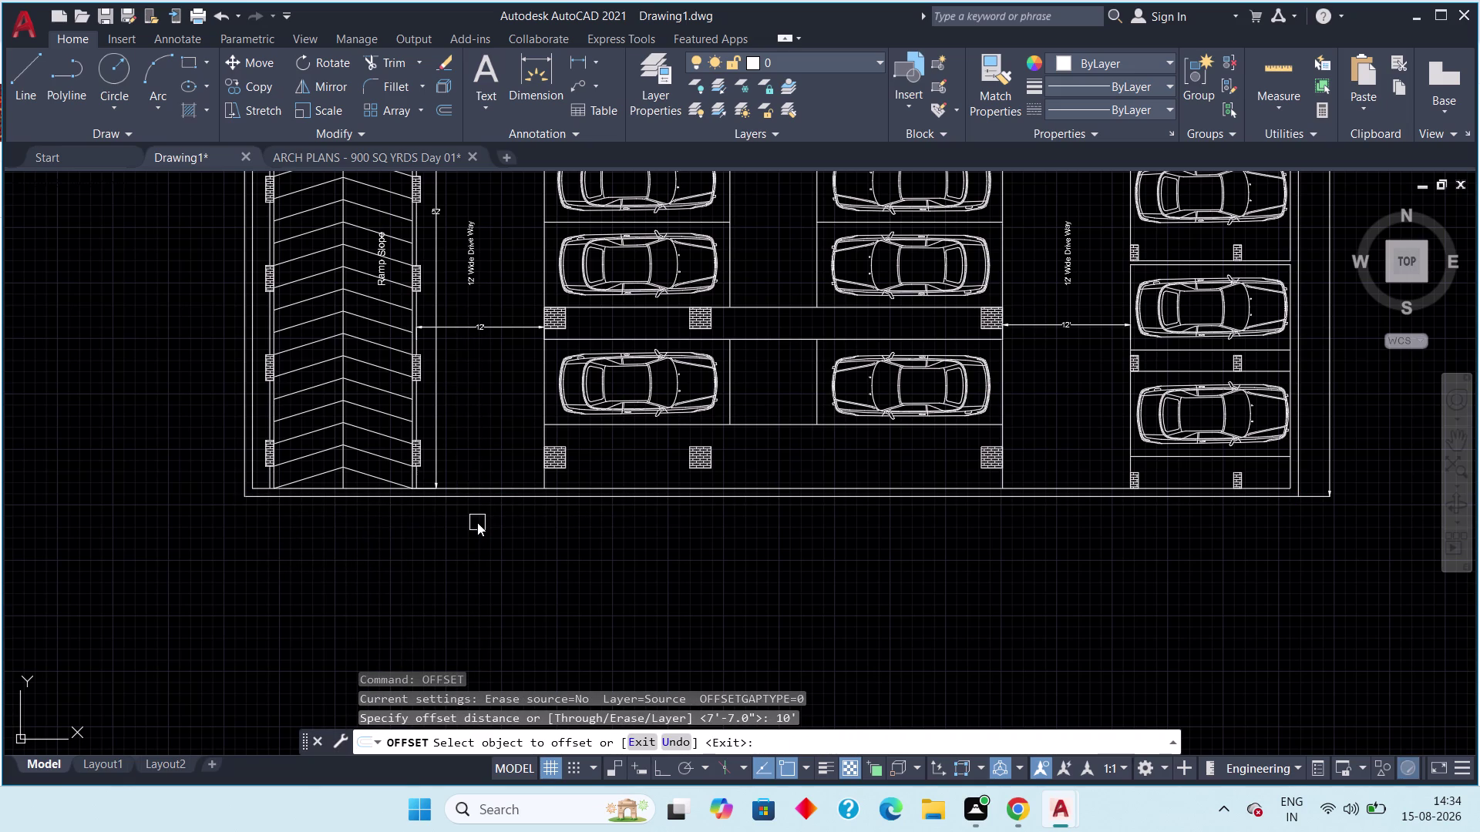
click(498, 501)
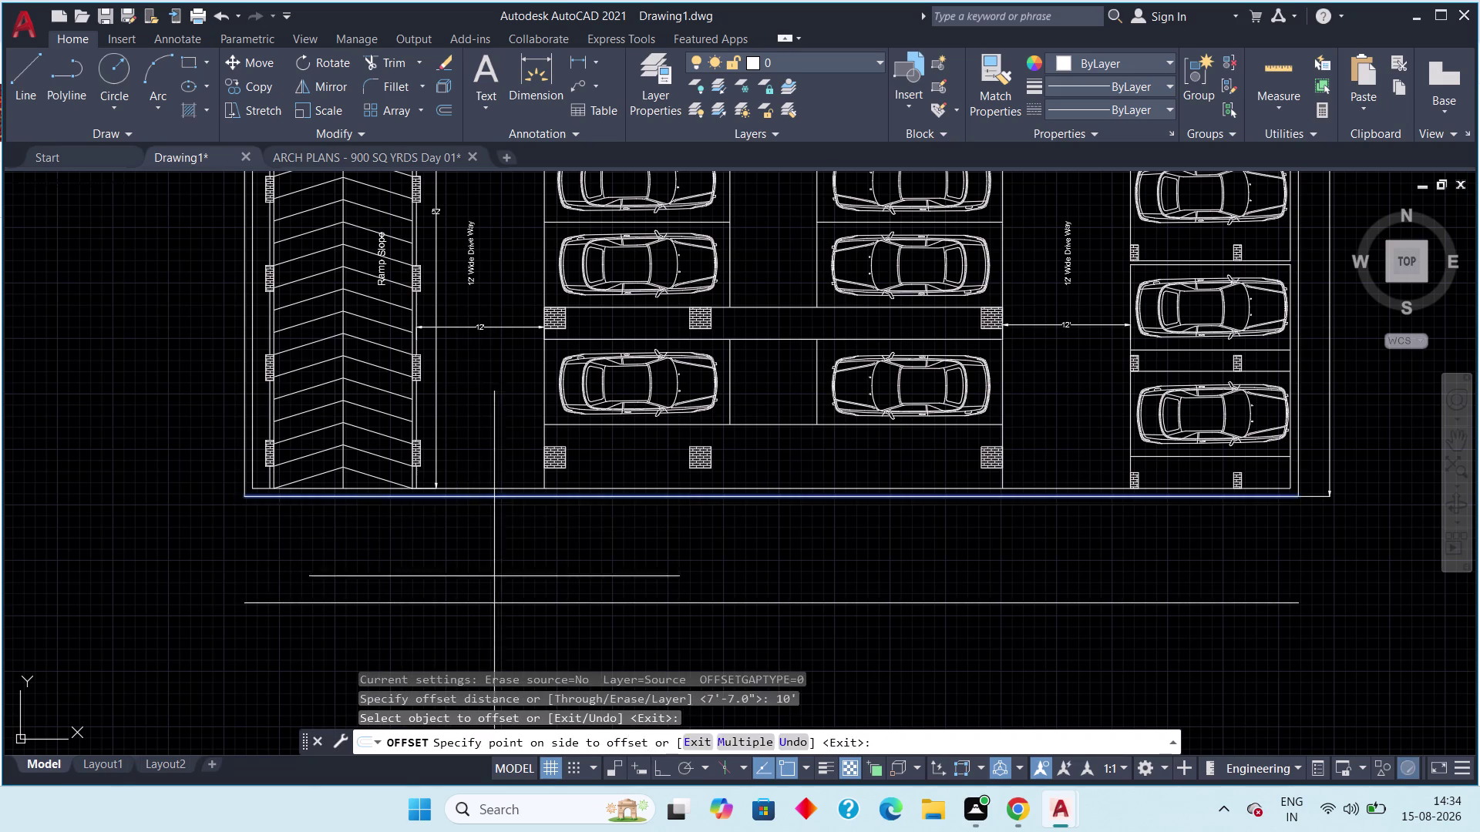
click(496, 587)
scroll(down, 3)
middle_drag(488, 586, 446, 551)
key(Escape)
key(Escape)
middle_drag(497, 551, 498, 550)
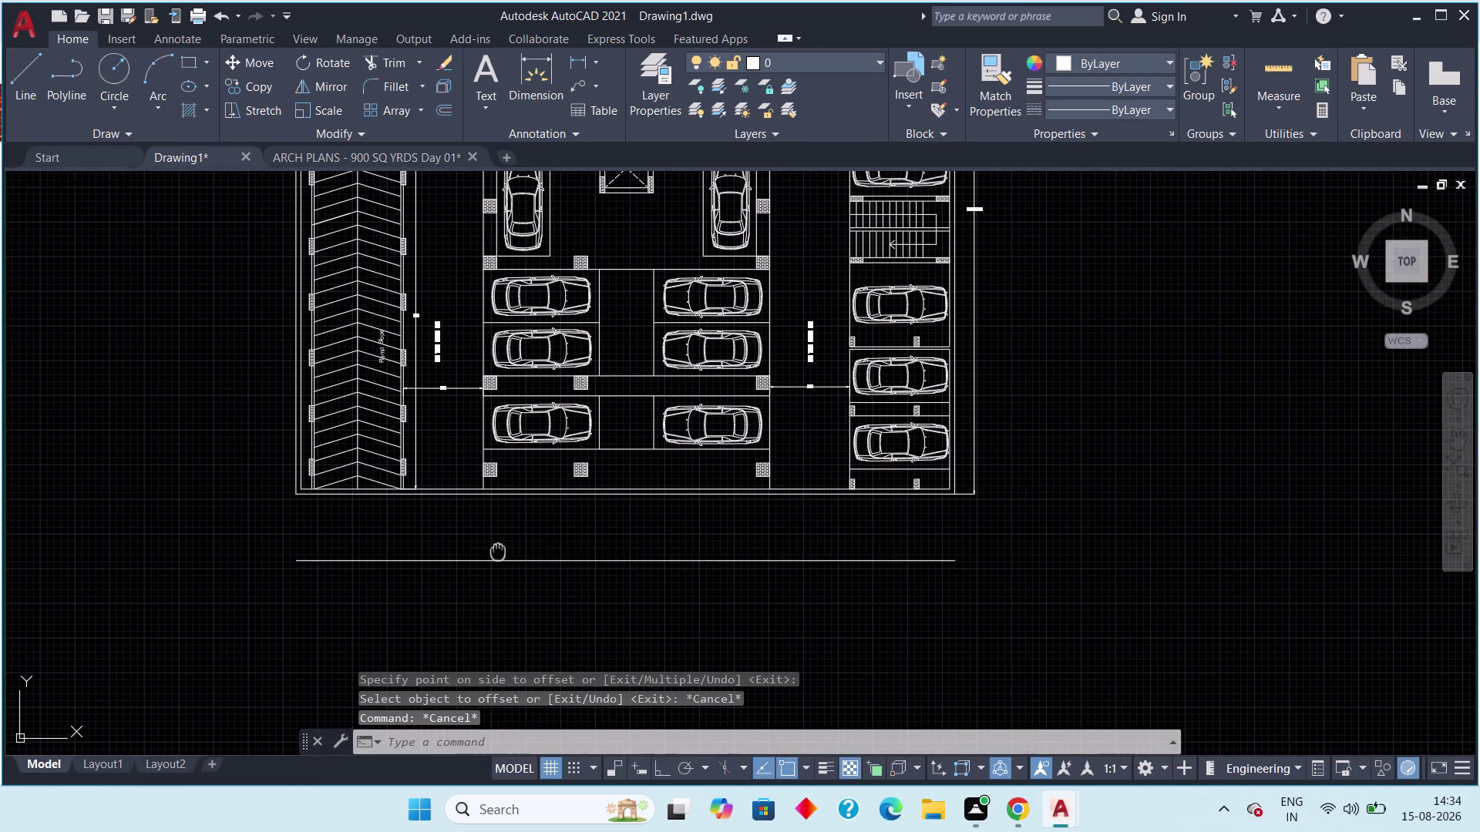
middle_drag(498, 551, 532, 529)
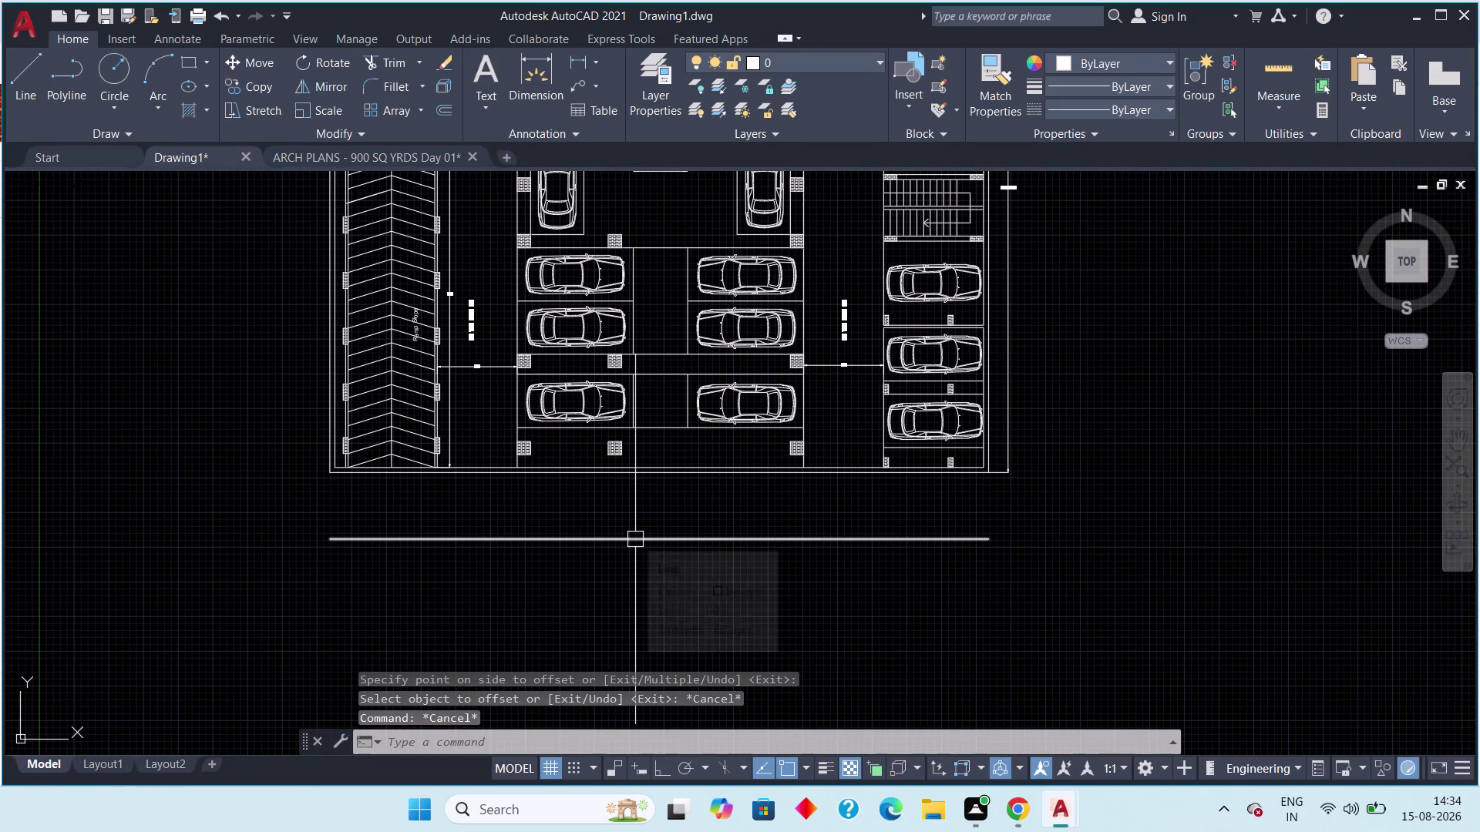
middle_drag(792, 523, 790, 523)
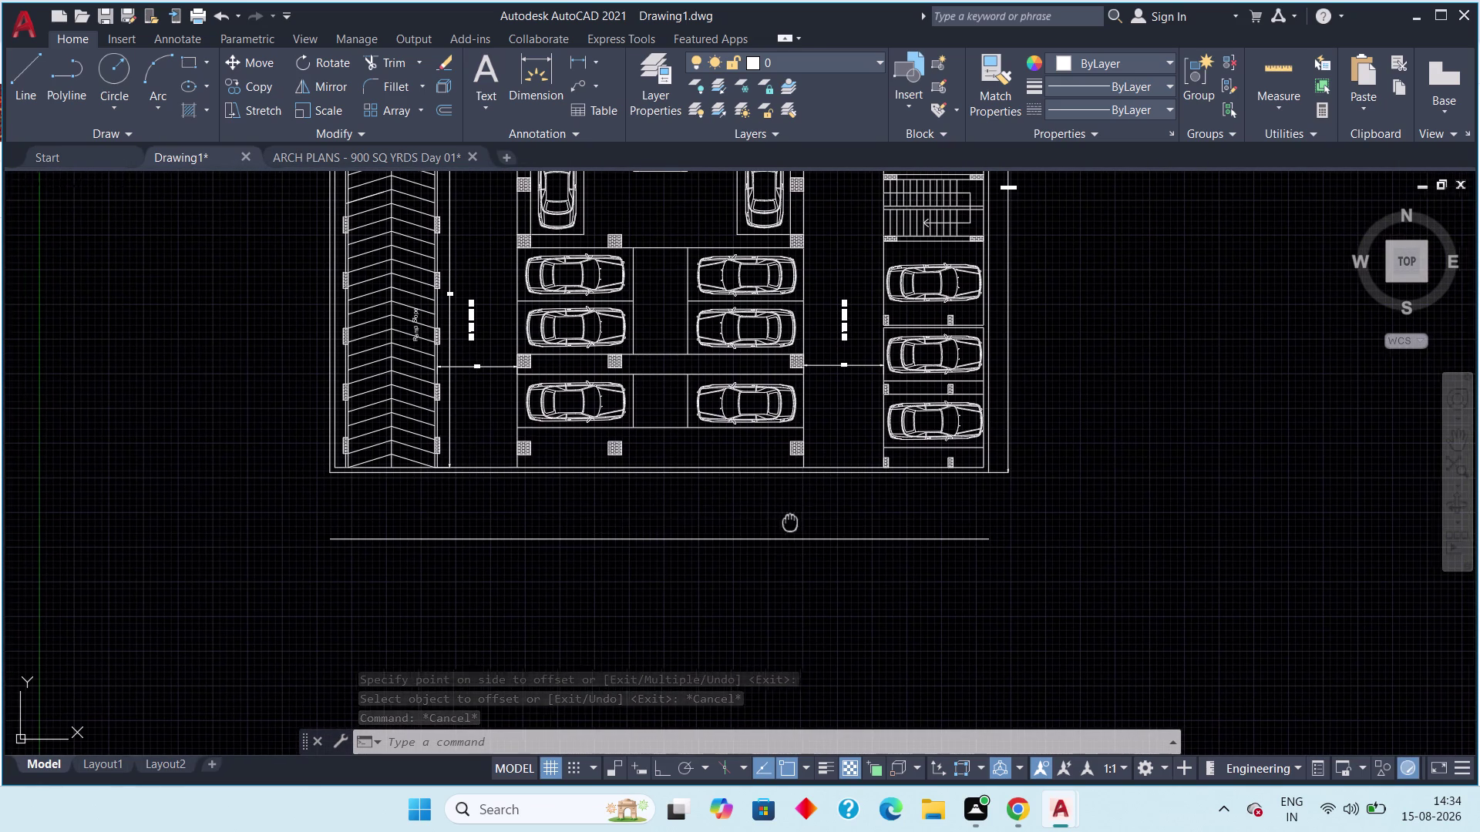
middle_drag(790, 523, 725, 547)
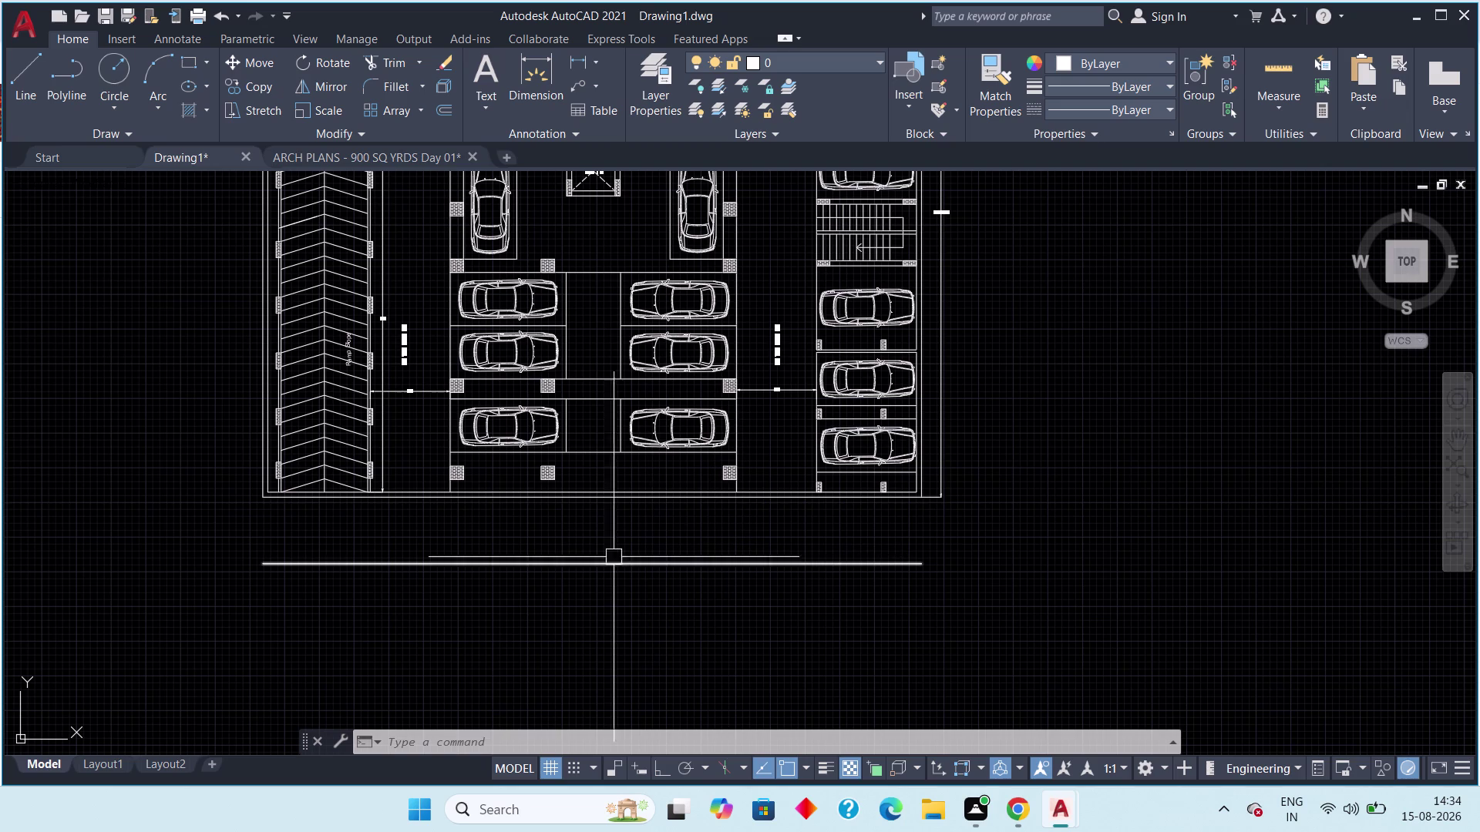
click(343, 156)
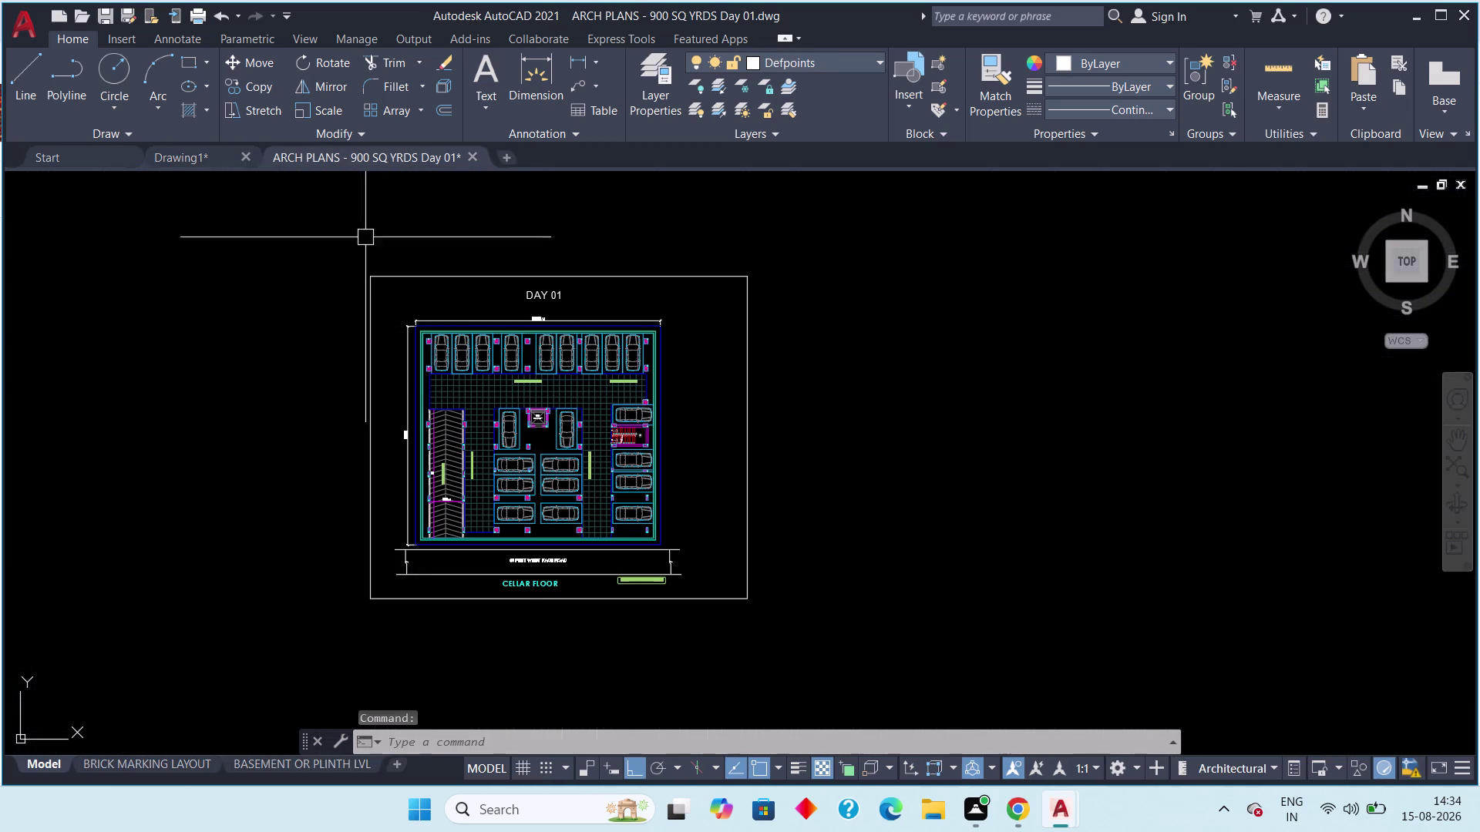
Switch back to Drawing1 and pan up to the upper 15'-5" Wide Drive Way label.
scroll(up, 3)
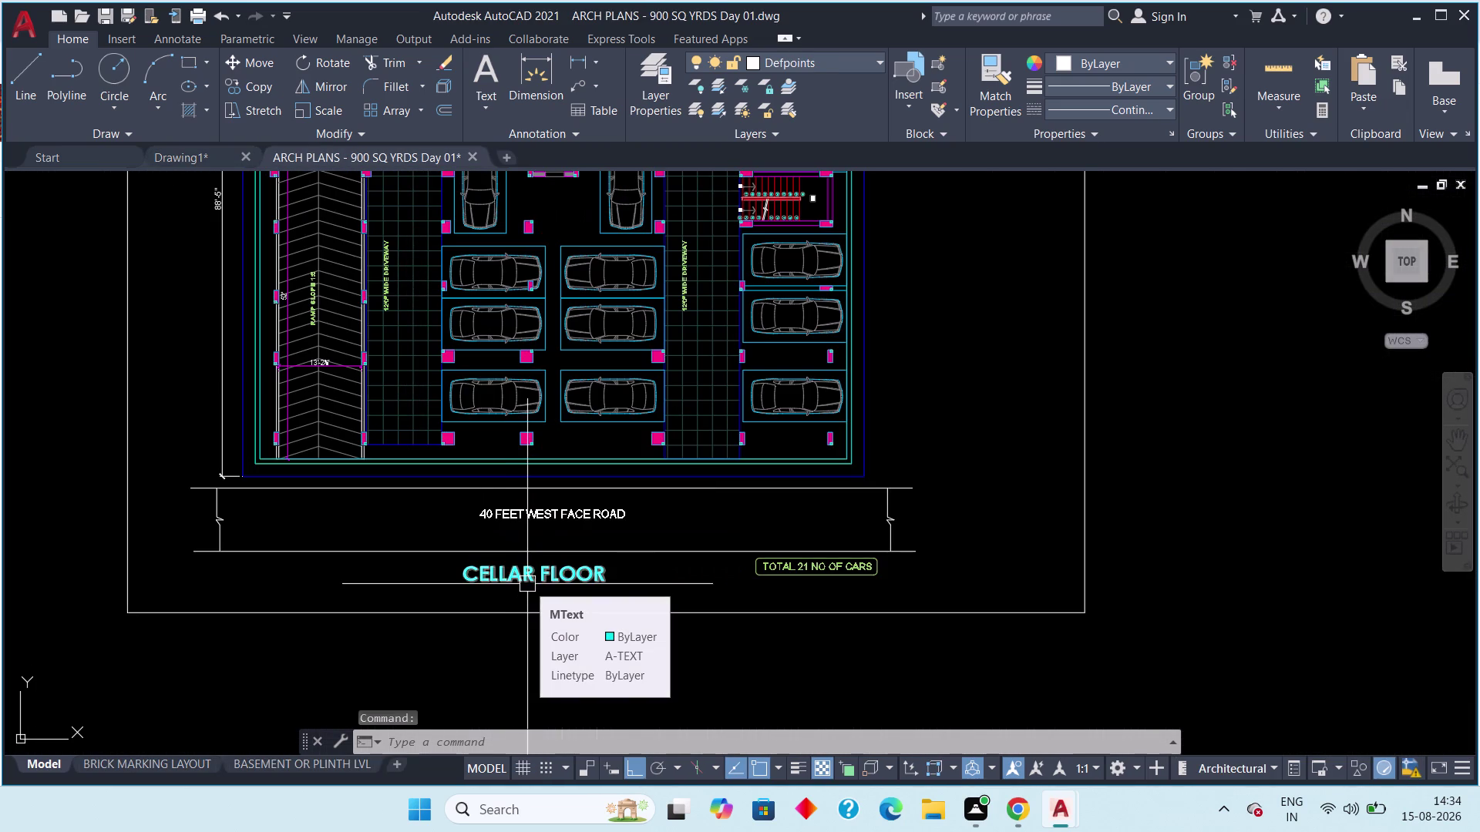
click(172, 156)
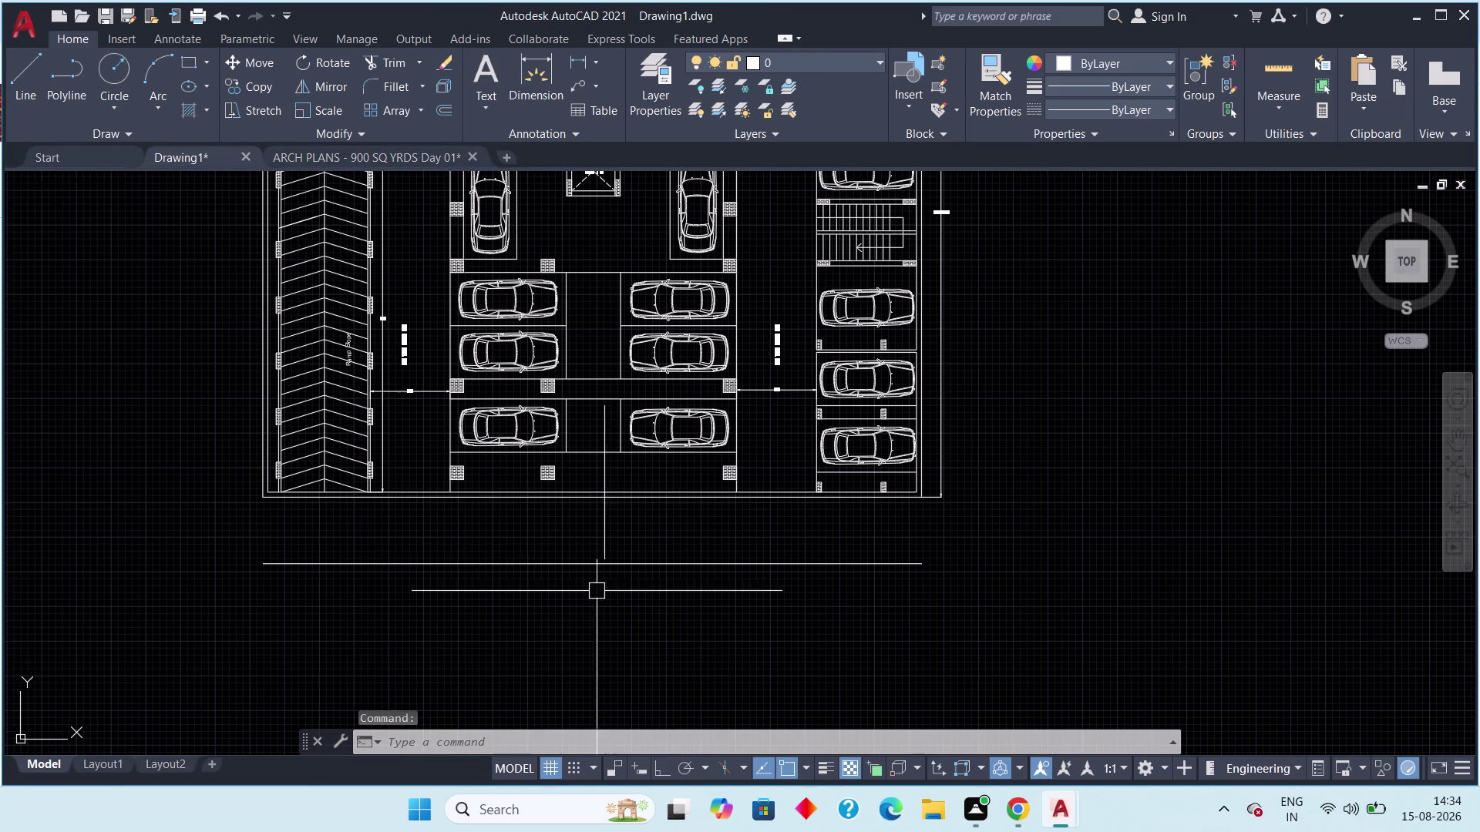
middle_drag(519, 475, 483, 614)
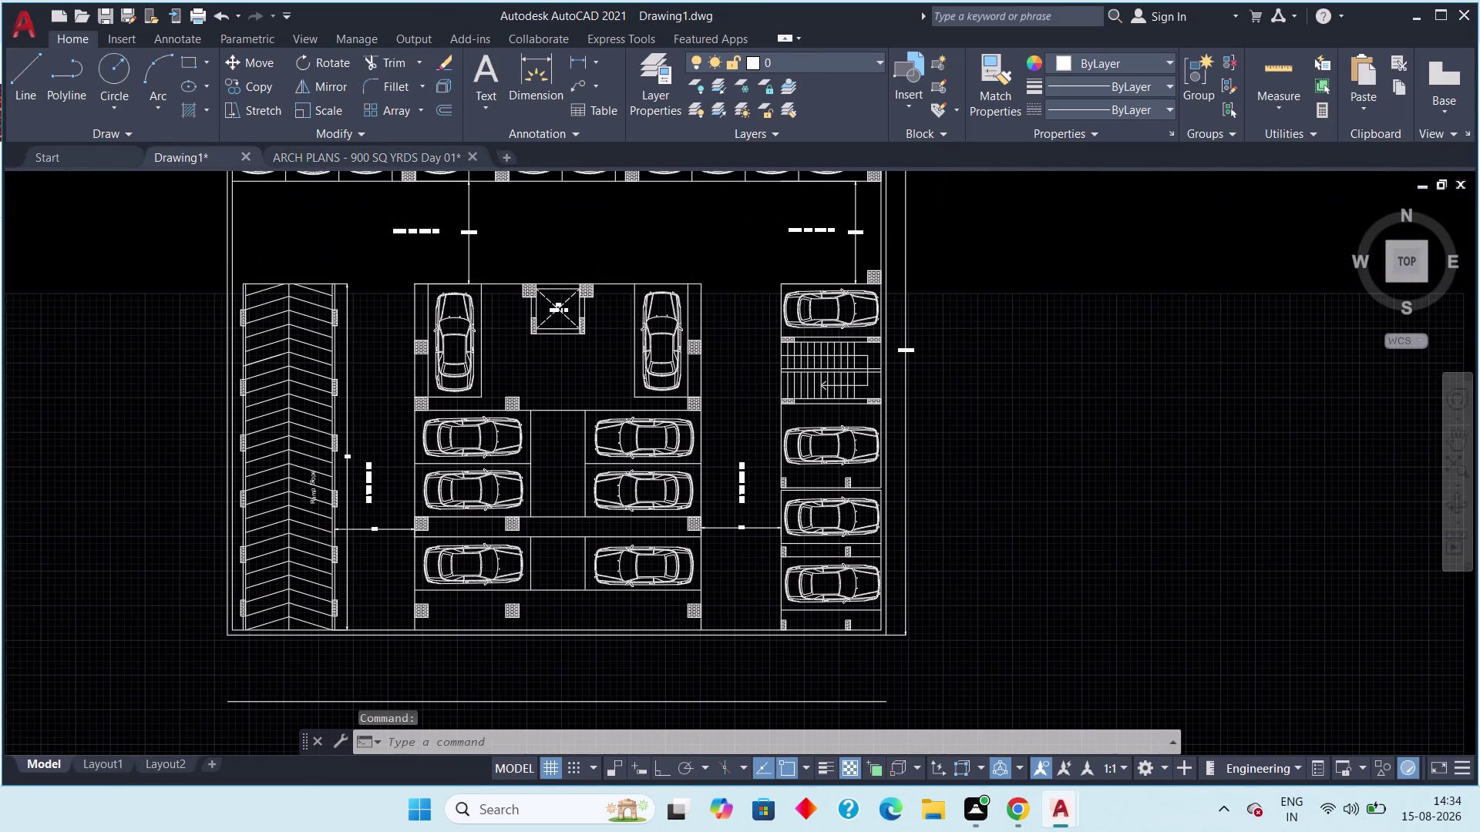
middle_drag(484, 614, 452, 658)
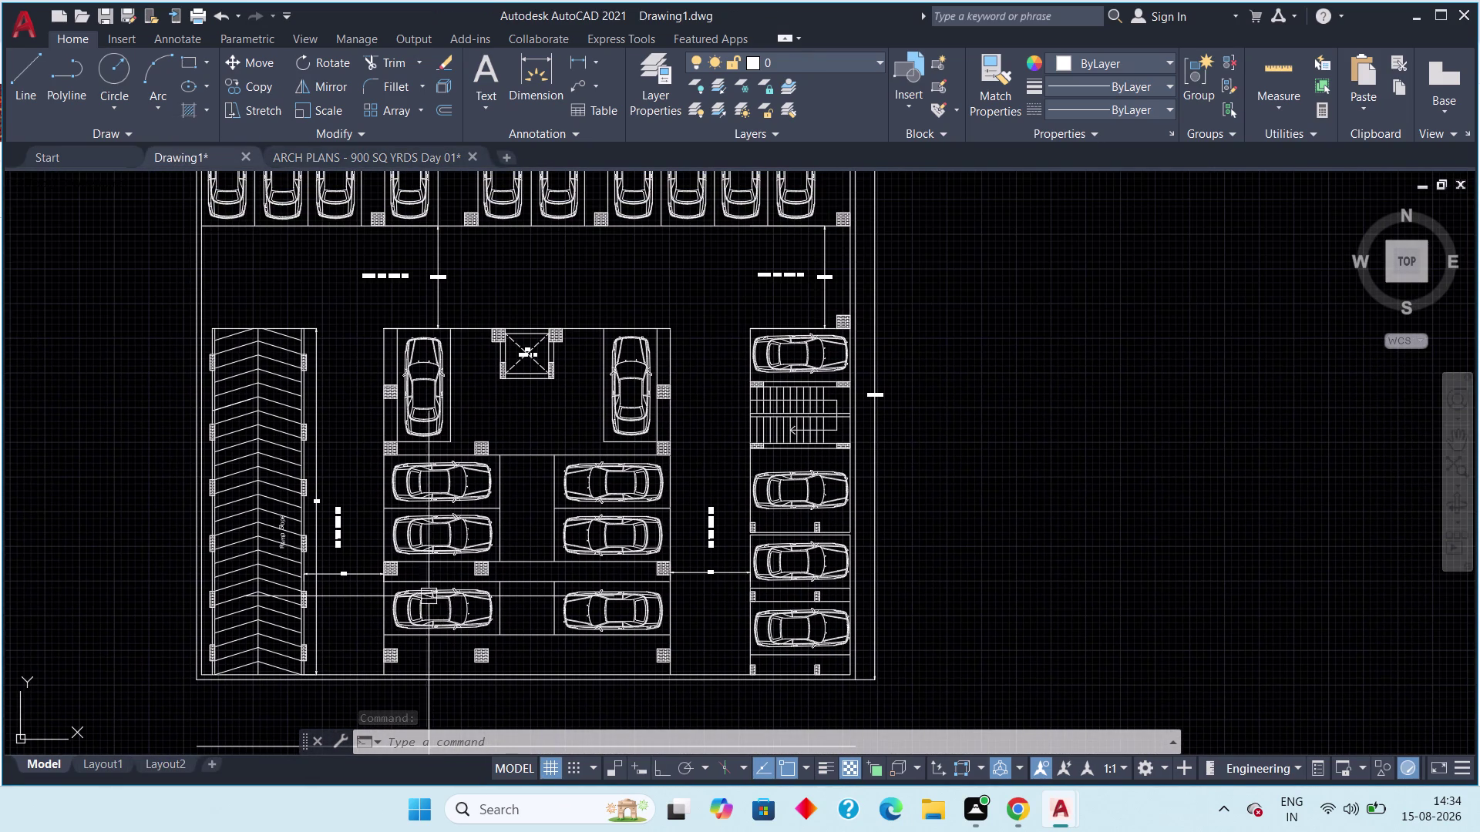
middle_drag(451, 580, 468, 563)
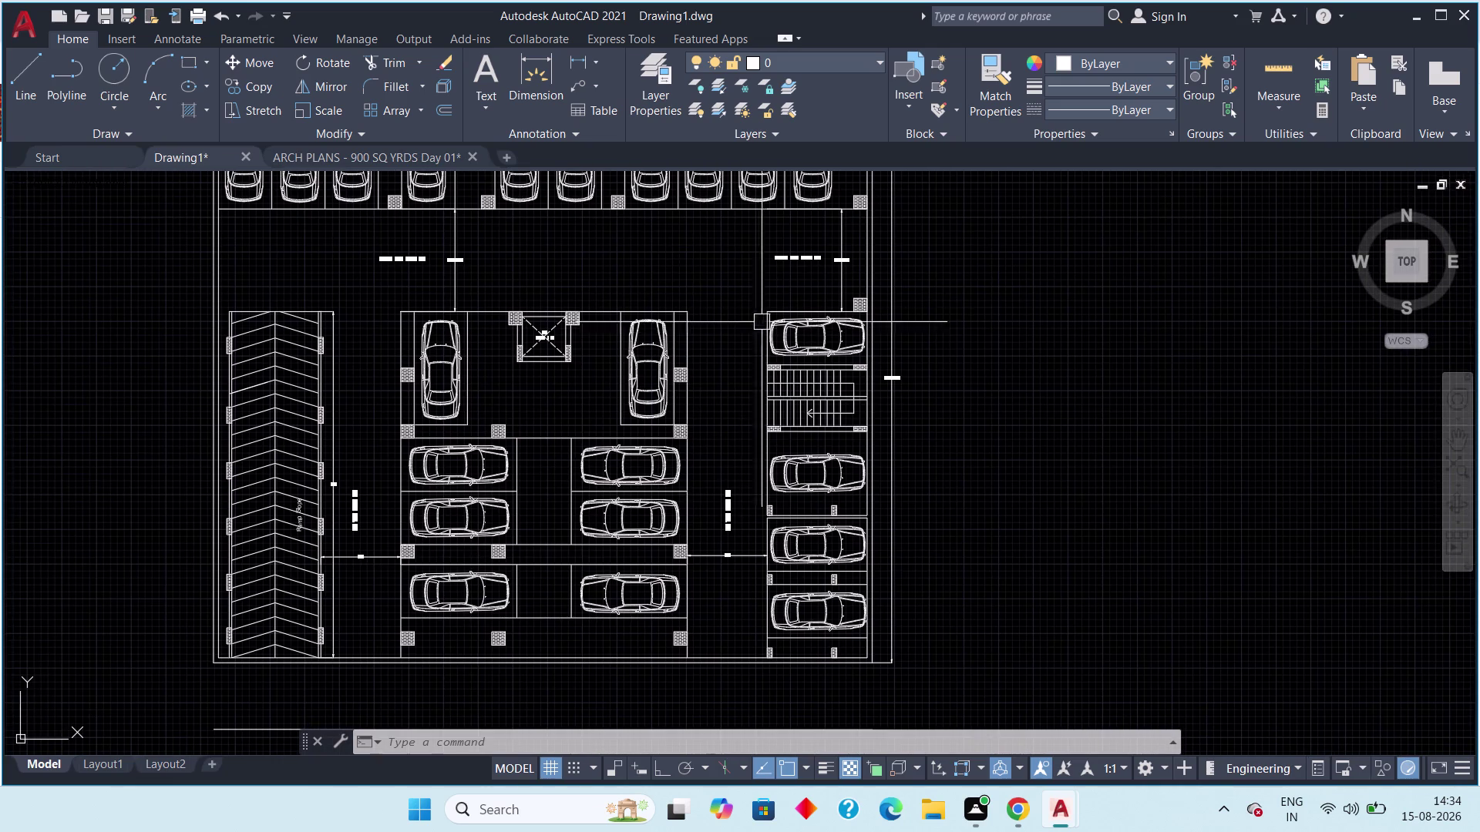
middle_drag(765, 318, 603, 428)
Change the first 15'-5" Wide Drive Way label's text height to 10".
scroll(up, 3)
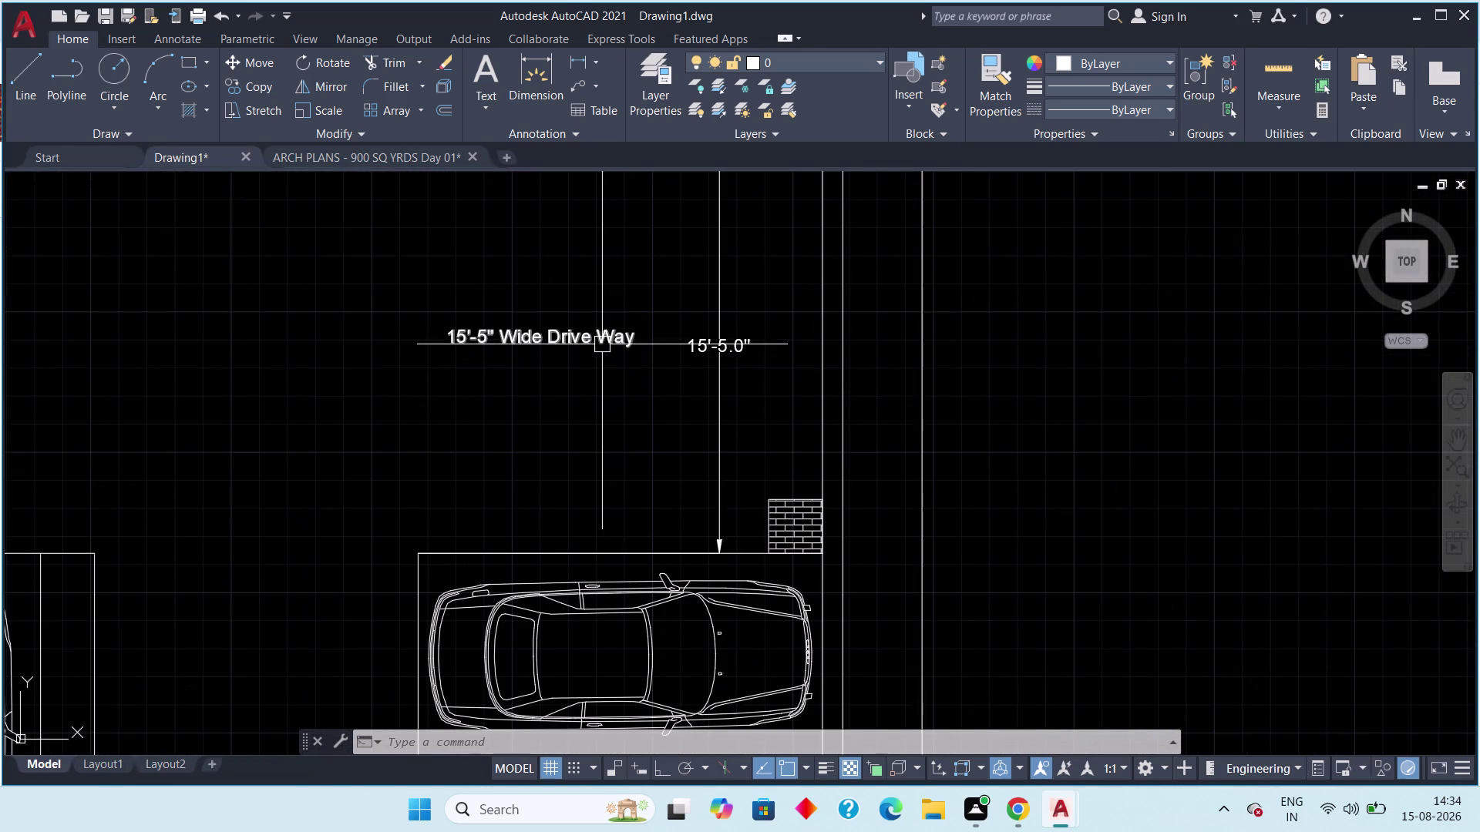
double_click(595, 338)
drag(647, 332, 423, 348)
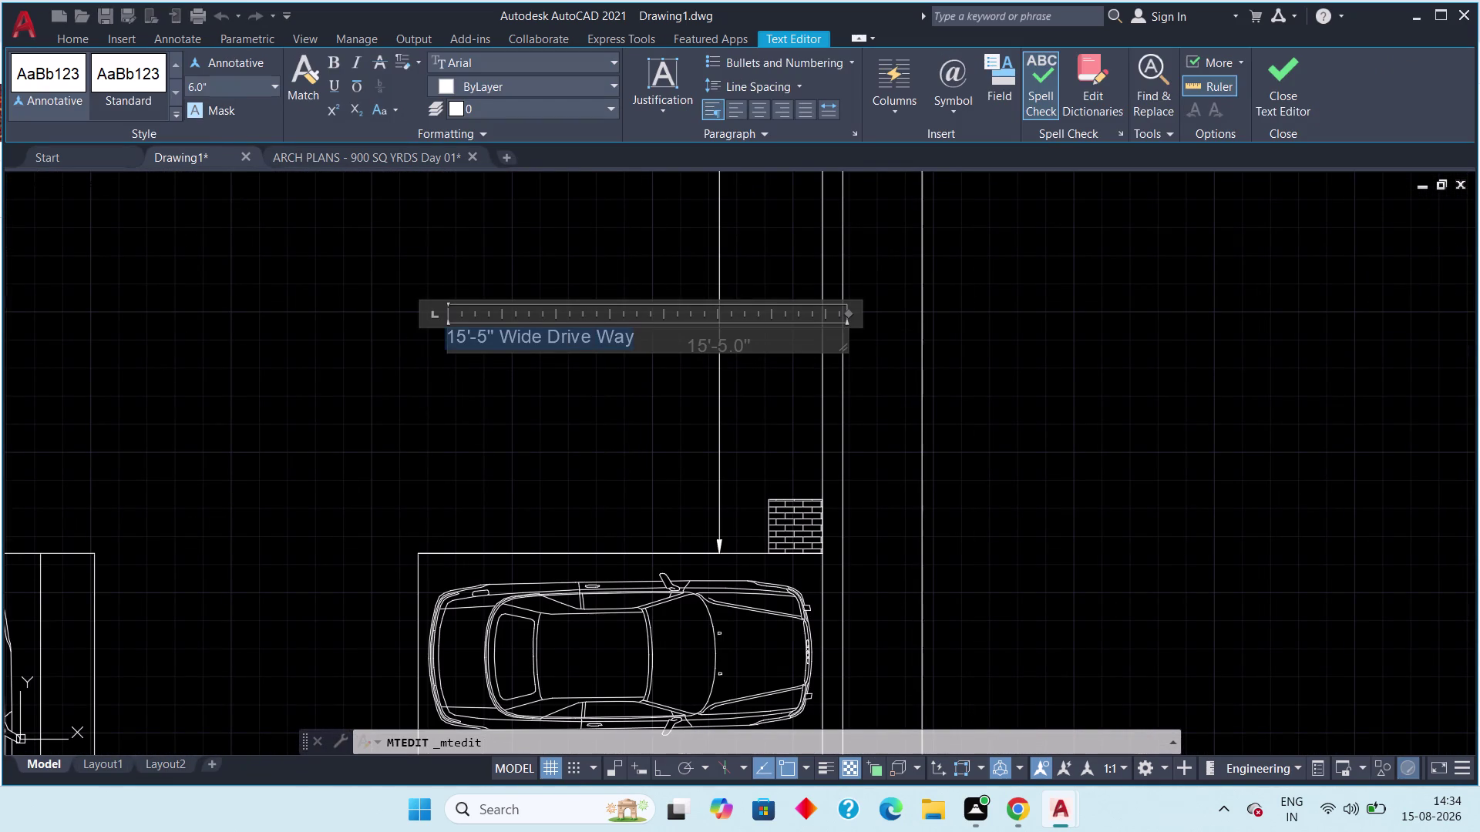
click(235, 82)
text(10)
text(")
key(Return)
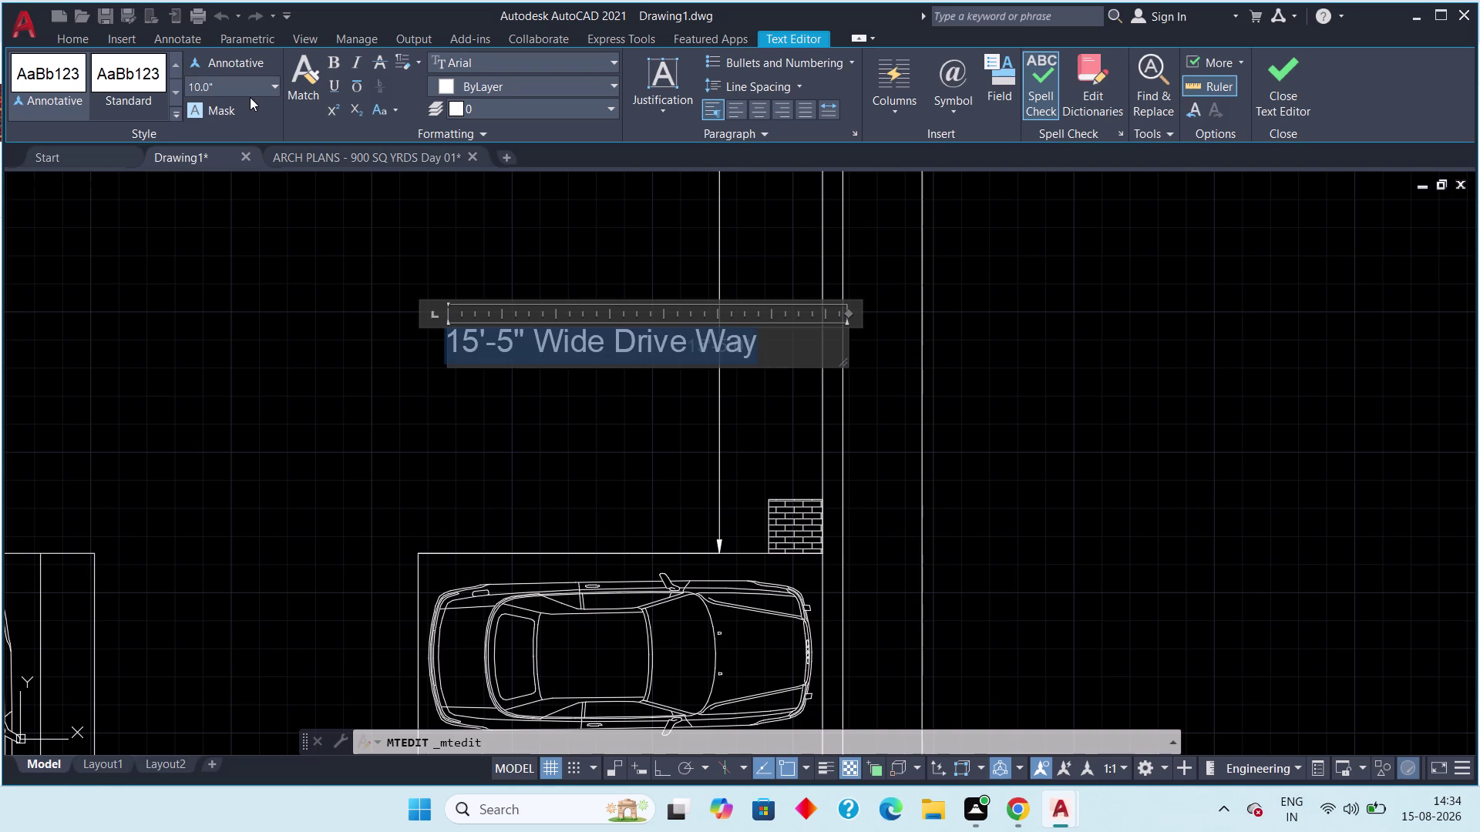
click(1280, 68)
Give the upper 15'-5" Wide Drive Way label a 10" text height too.
scroll(down, 3)
middle_drag(440, 359, 968, 351)
scroll(down, 3)
middle_drag(713, 349, 717, 349)
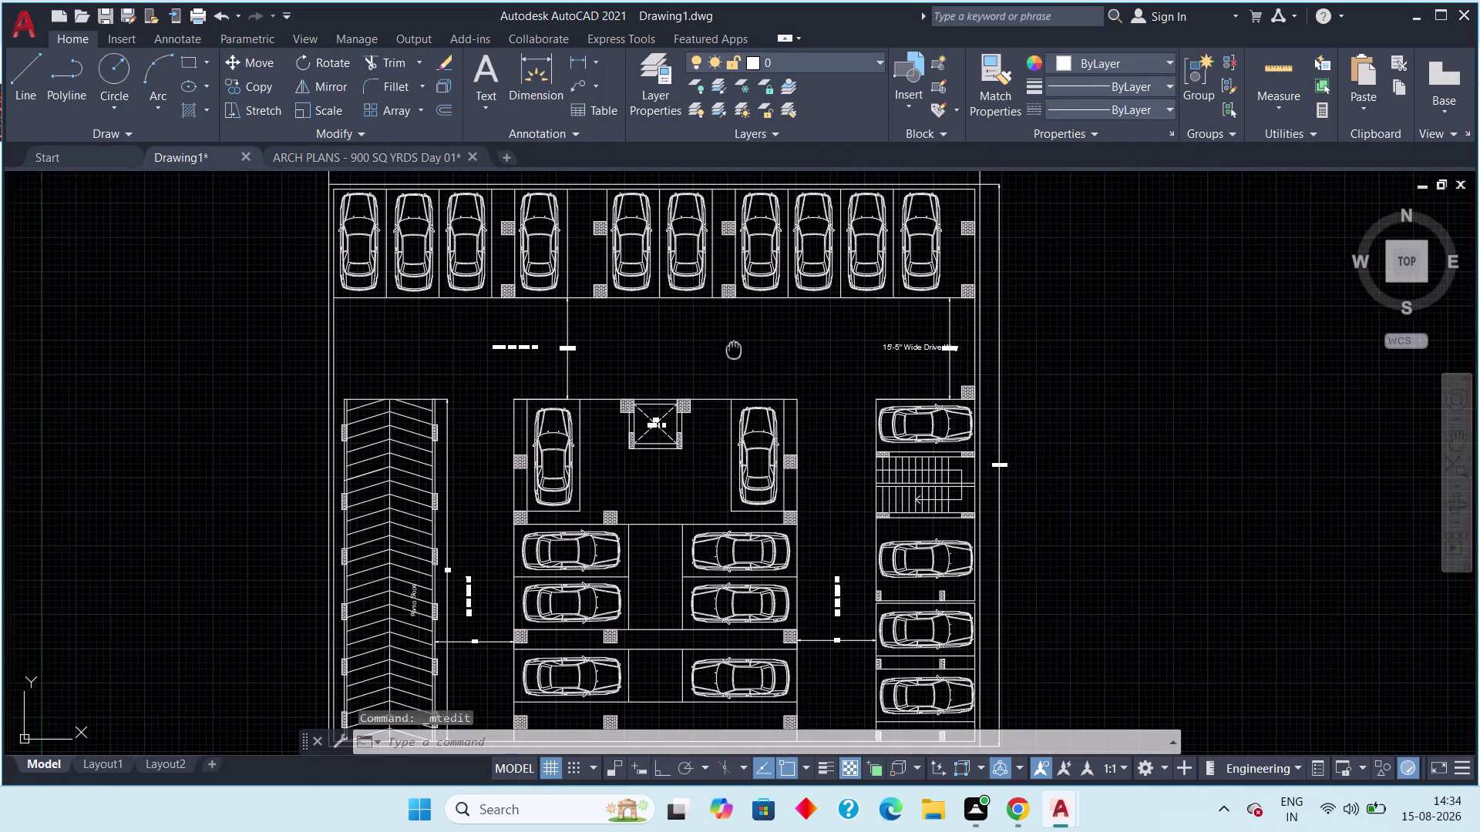
middle_drag(717, 348, 881, 352)
double_click(678, 353)
scroll(up, 3)
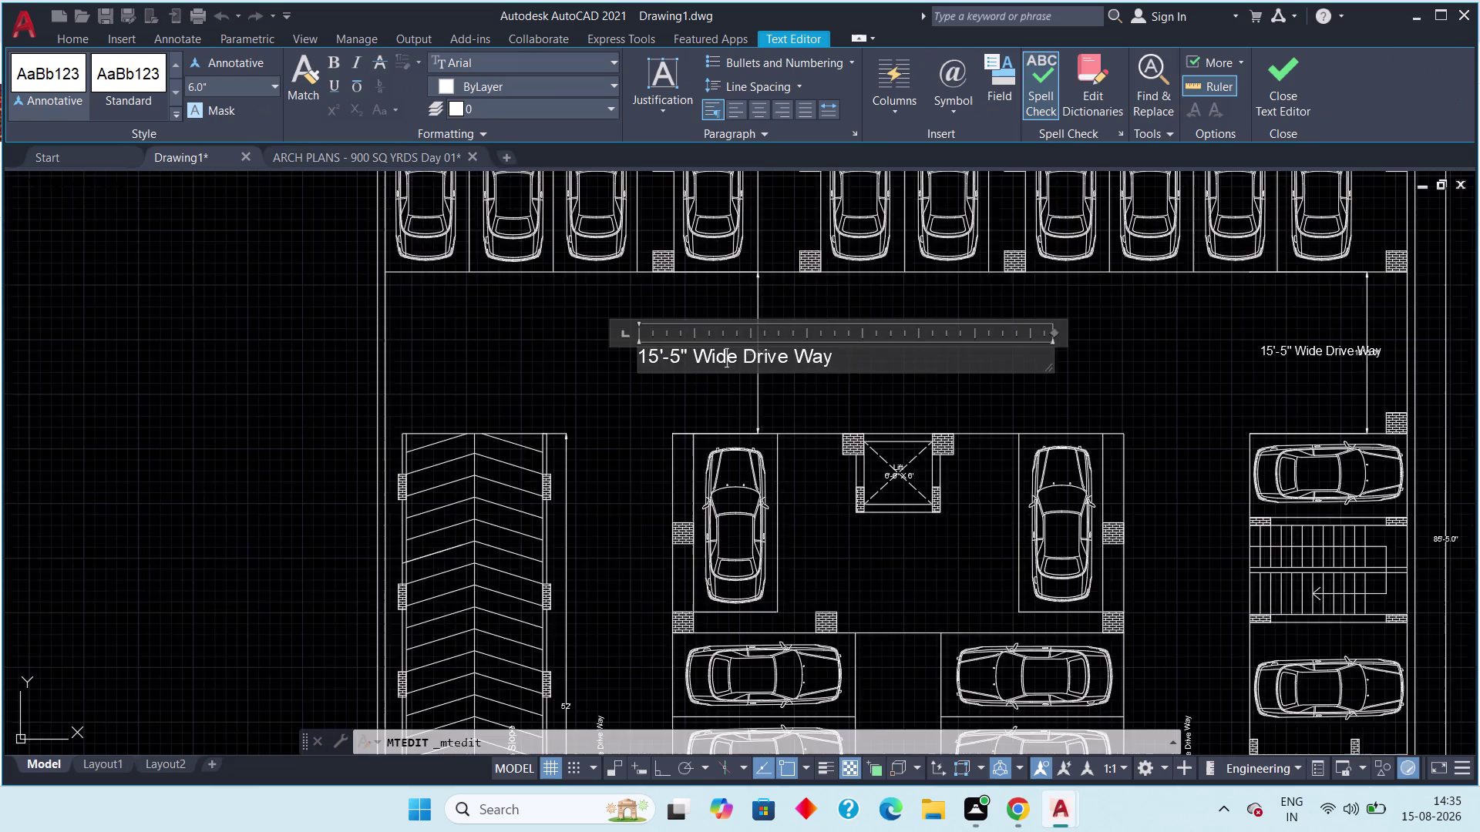
drag(951, 365, 557, 373)
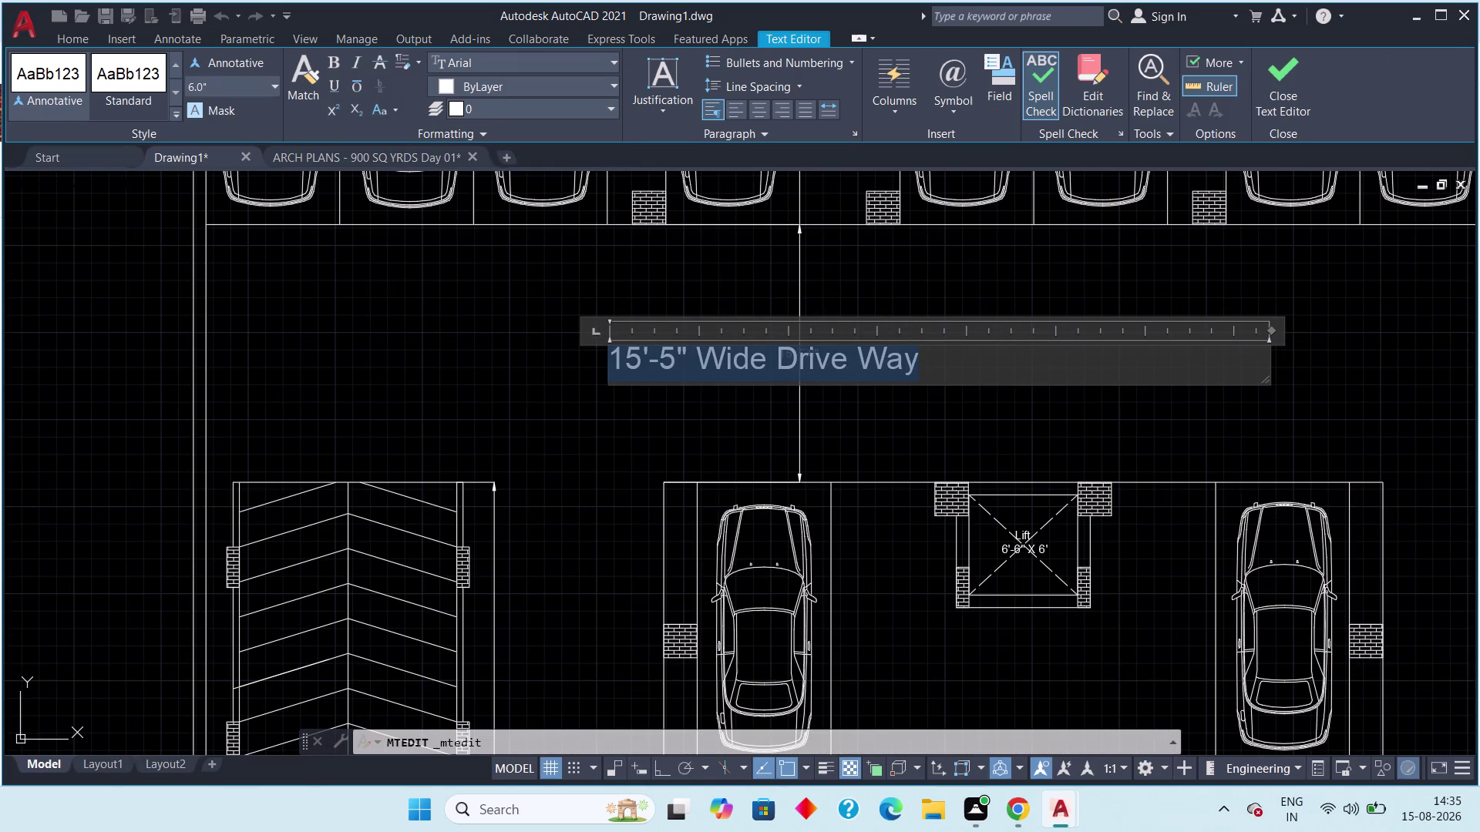
click(227, 90)
text(10)
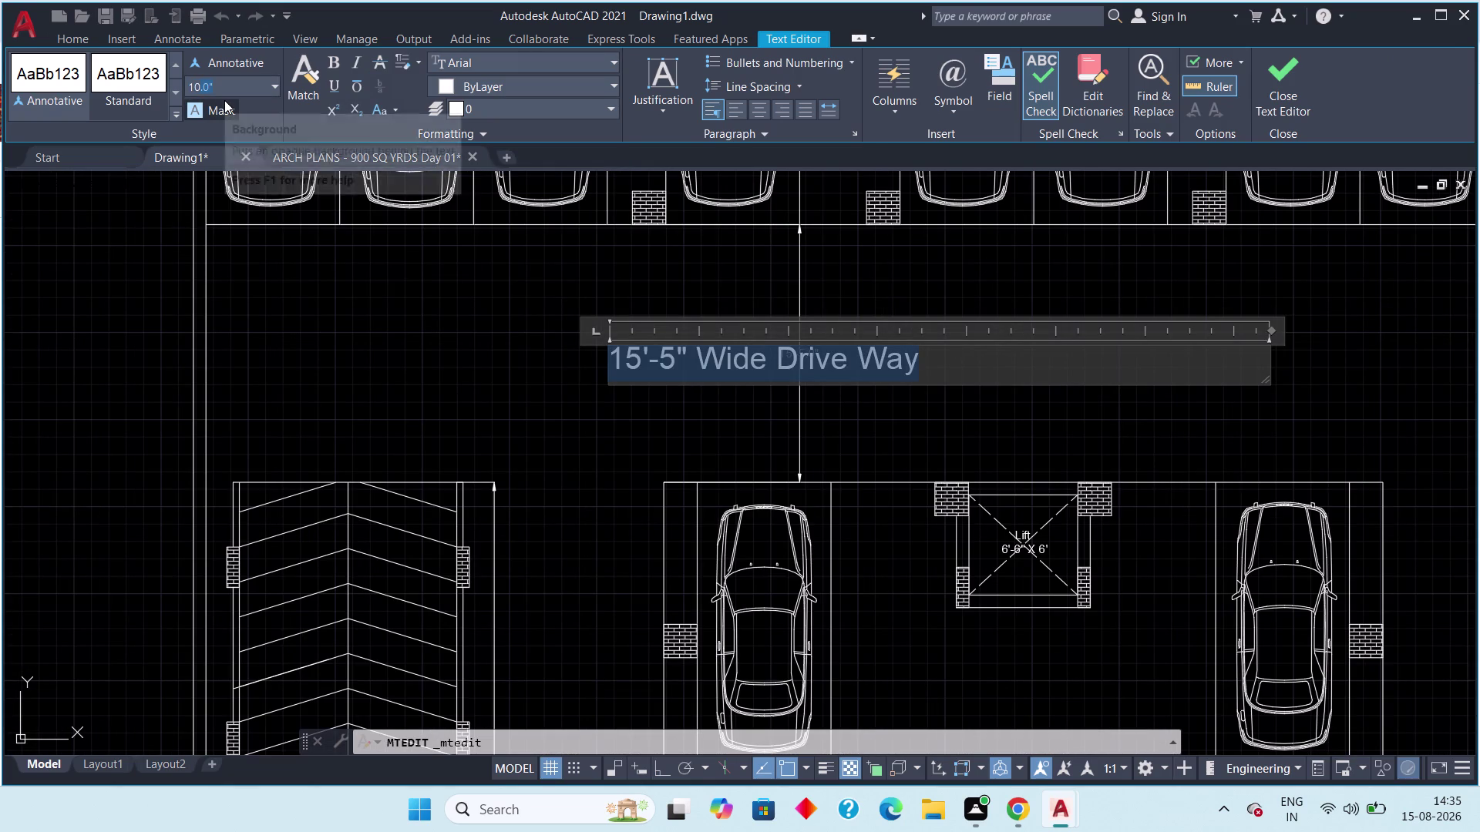
text(")
key(Return)
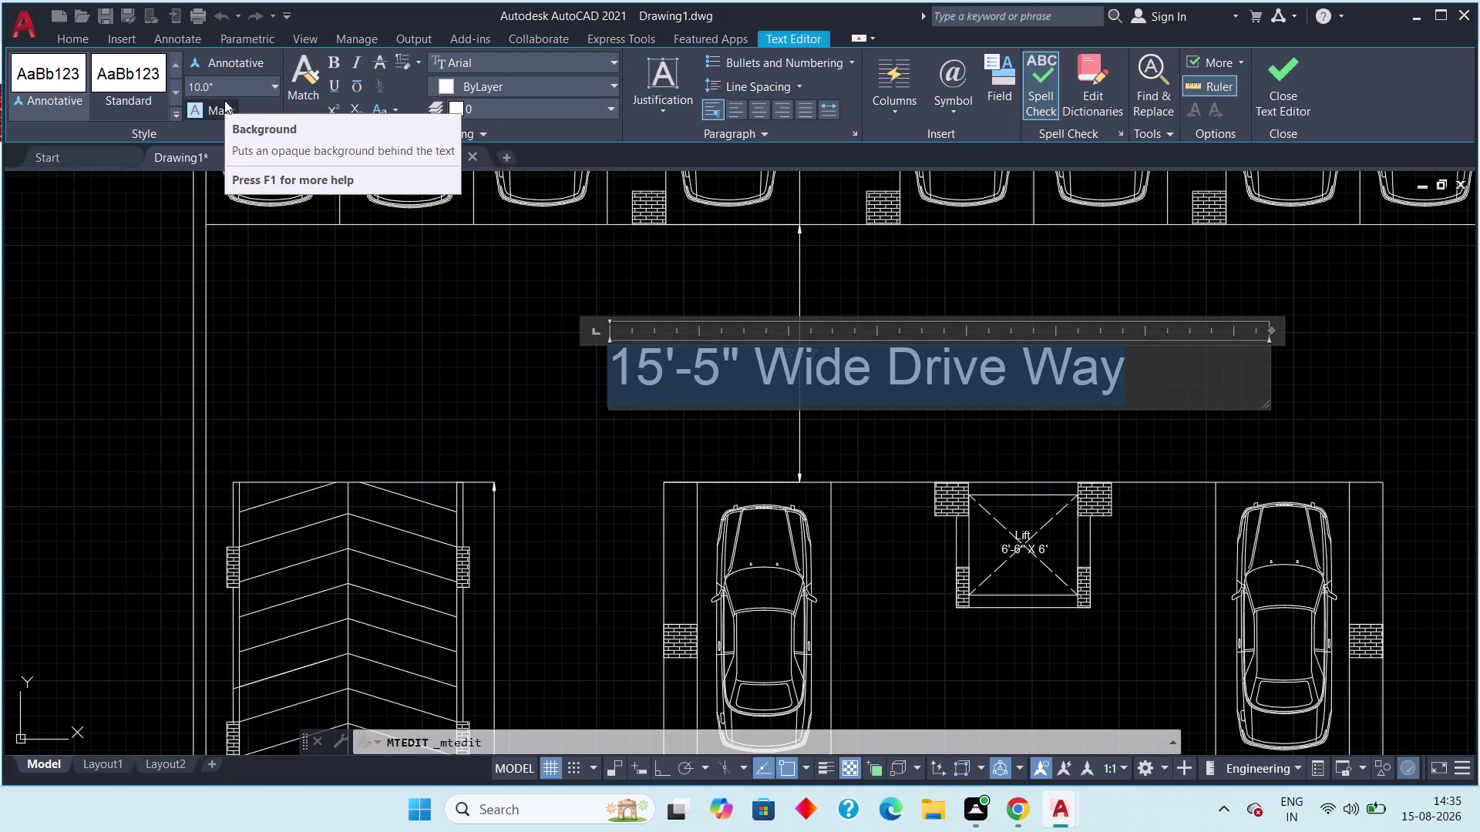
click(1308, 98)
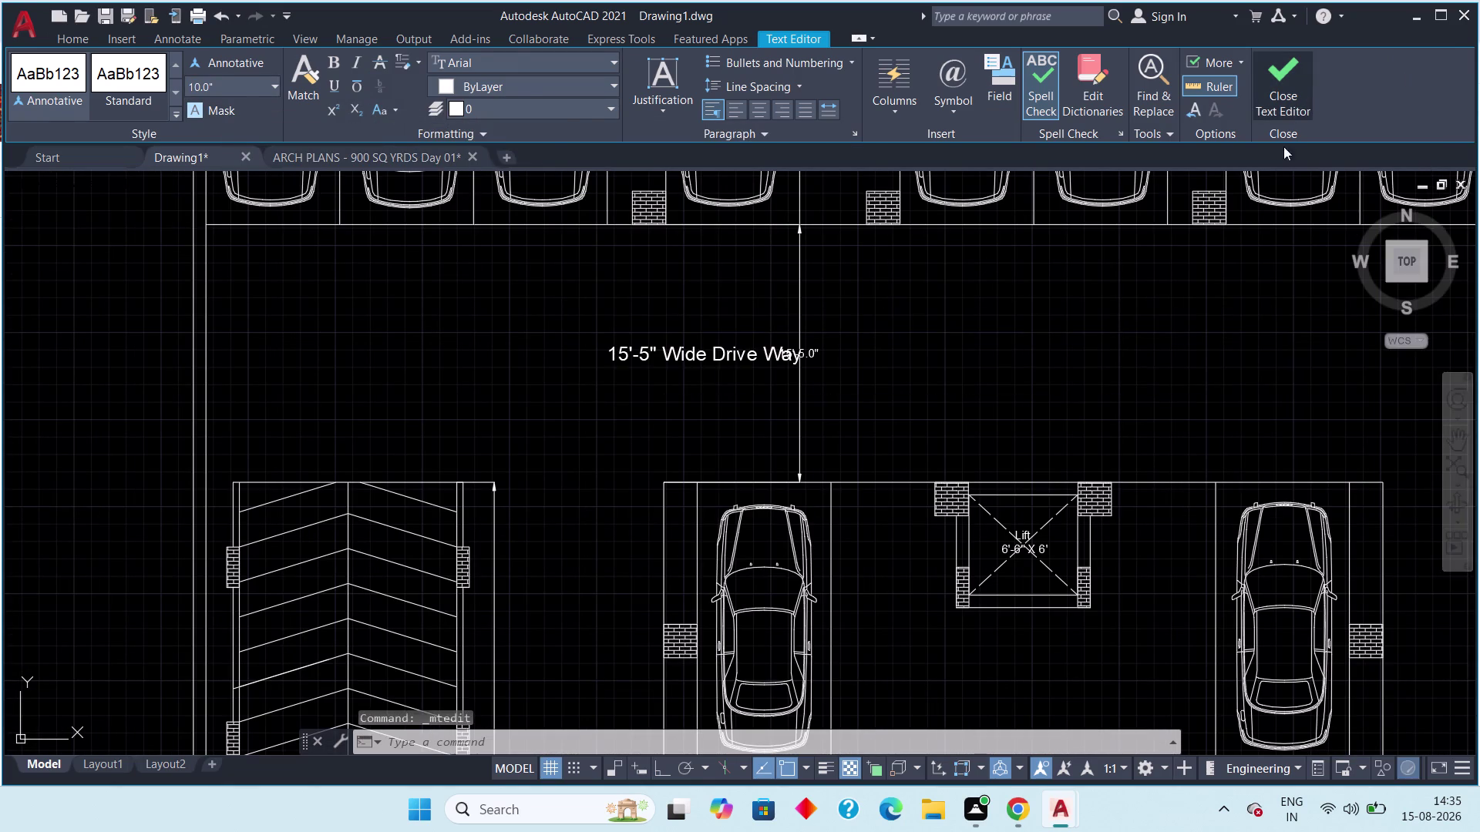
scroll(down, 3)
scroll(up, 3)
middle_drag(1088, 324, 969, 150)
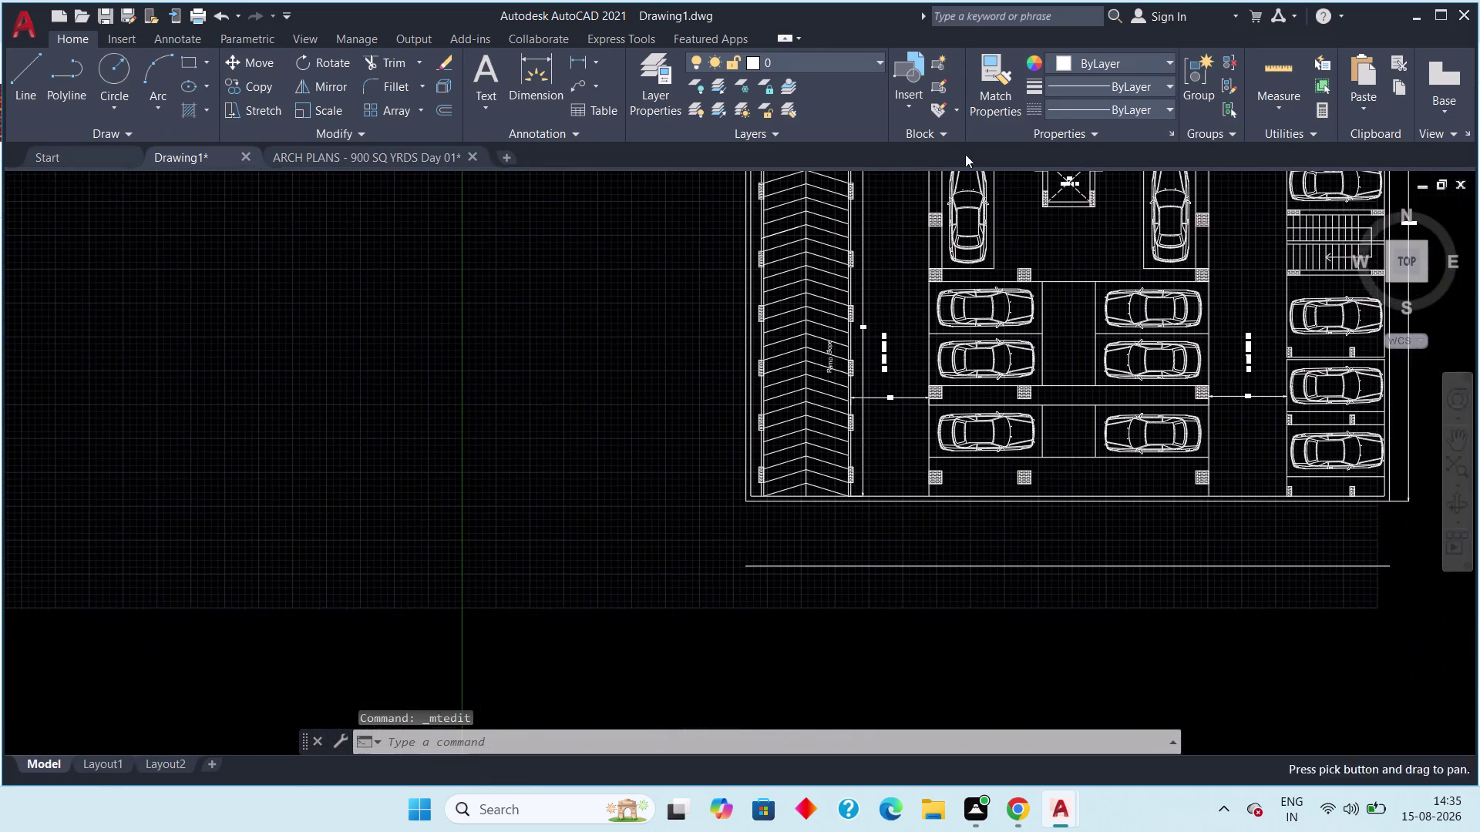
scroll(up, 3)
Change the 12' Wide Drive Way label's text height to 10".
double_click(908, 362)
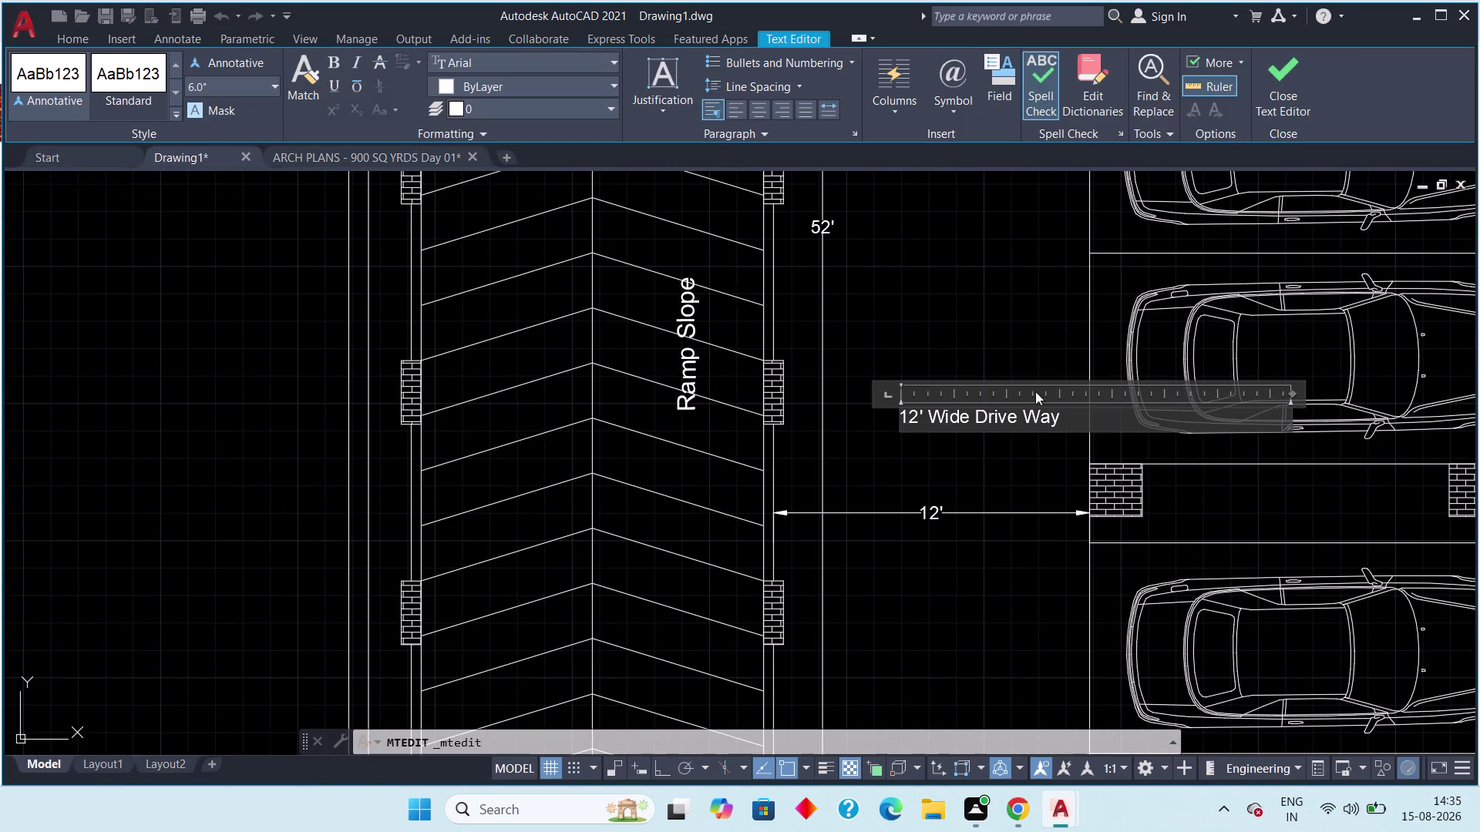
drag(1073, 407, 913, 409)
drag(1084, 418, 899, 427)
drag(900, 427, 889, 428)
click(251, 84)
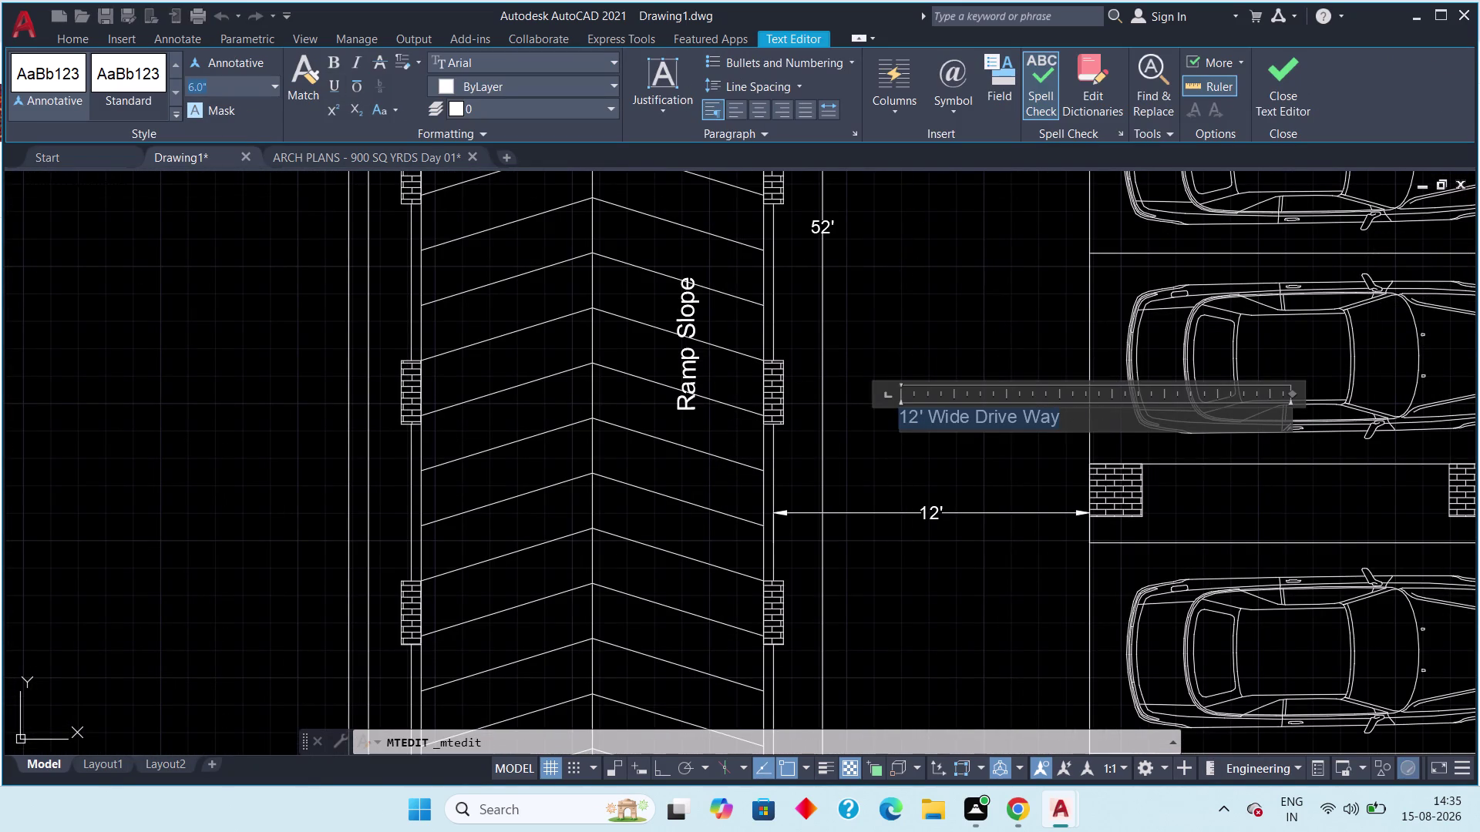
text(10")
key(Return)
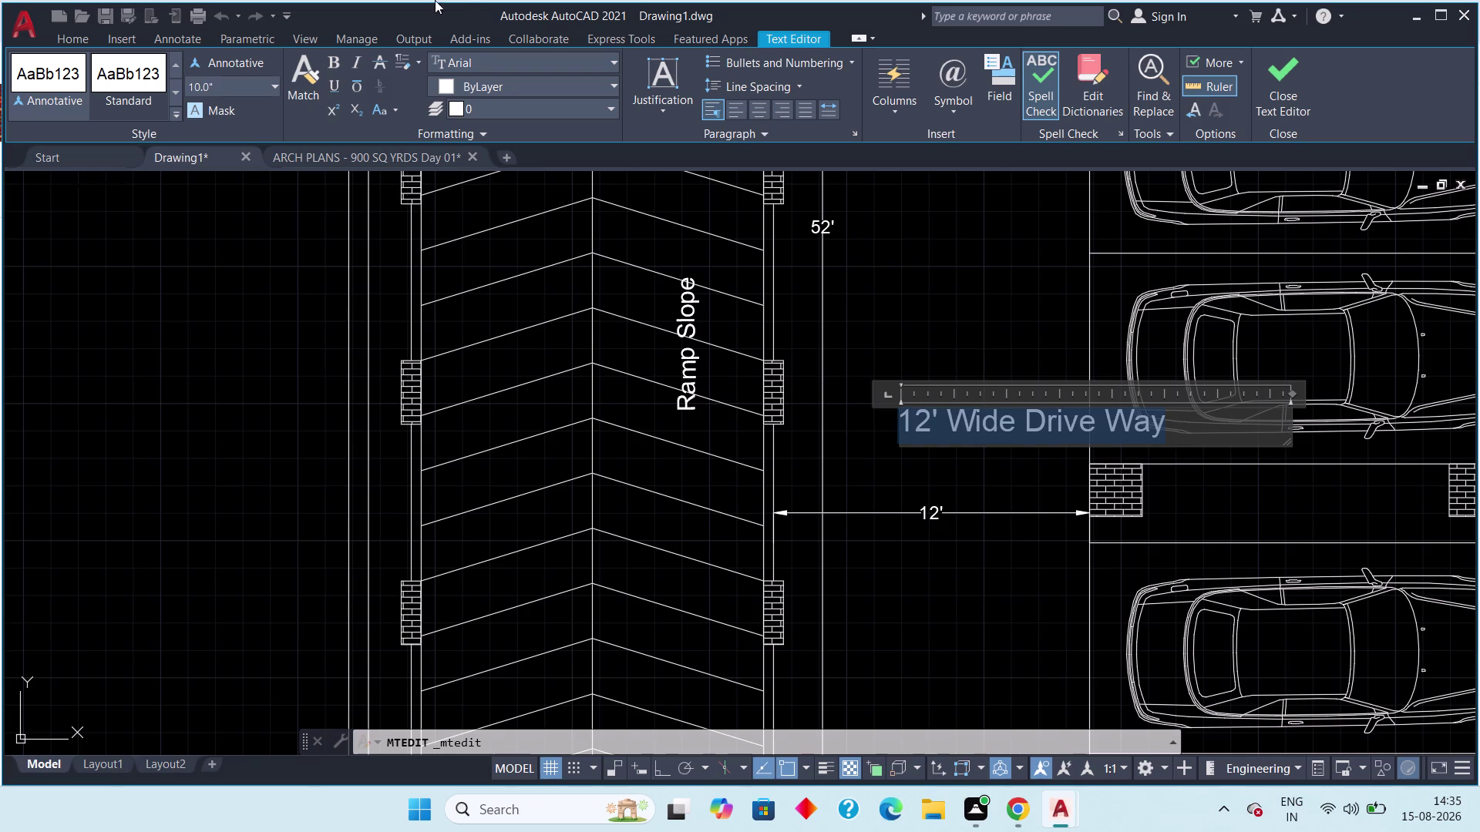
click(1276, 91)
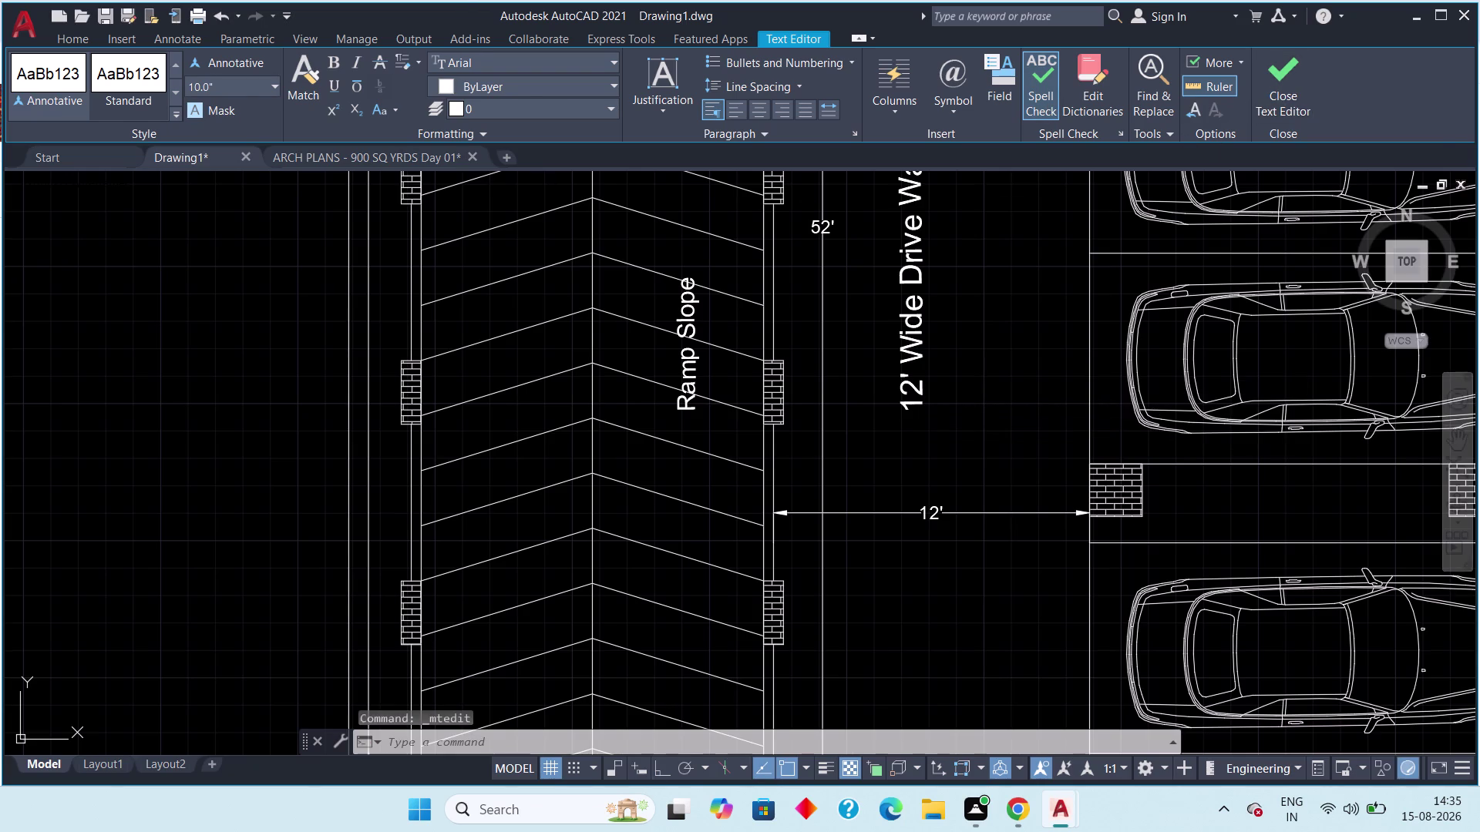
Start editing the Ramp Slope label's height, then discard the unfinished edit.
double_click(689, 365)
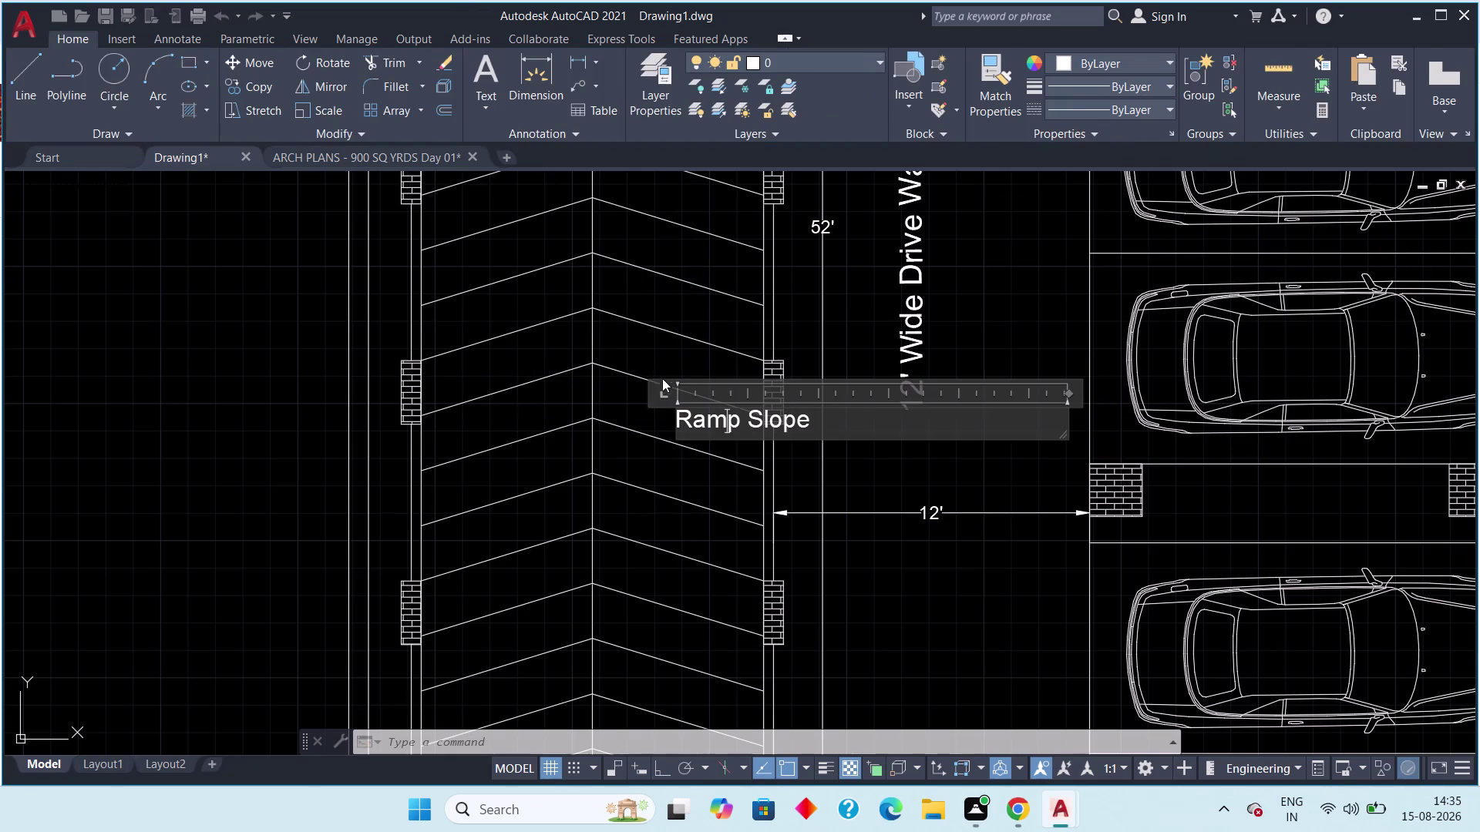
drag(828, 423, 652, 414)
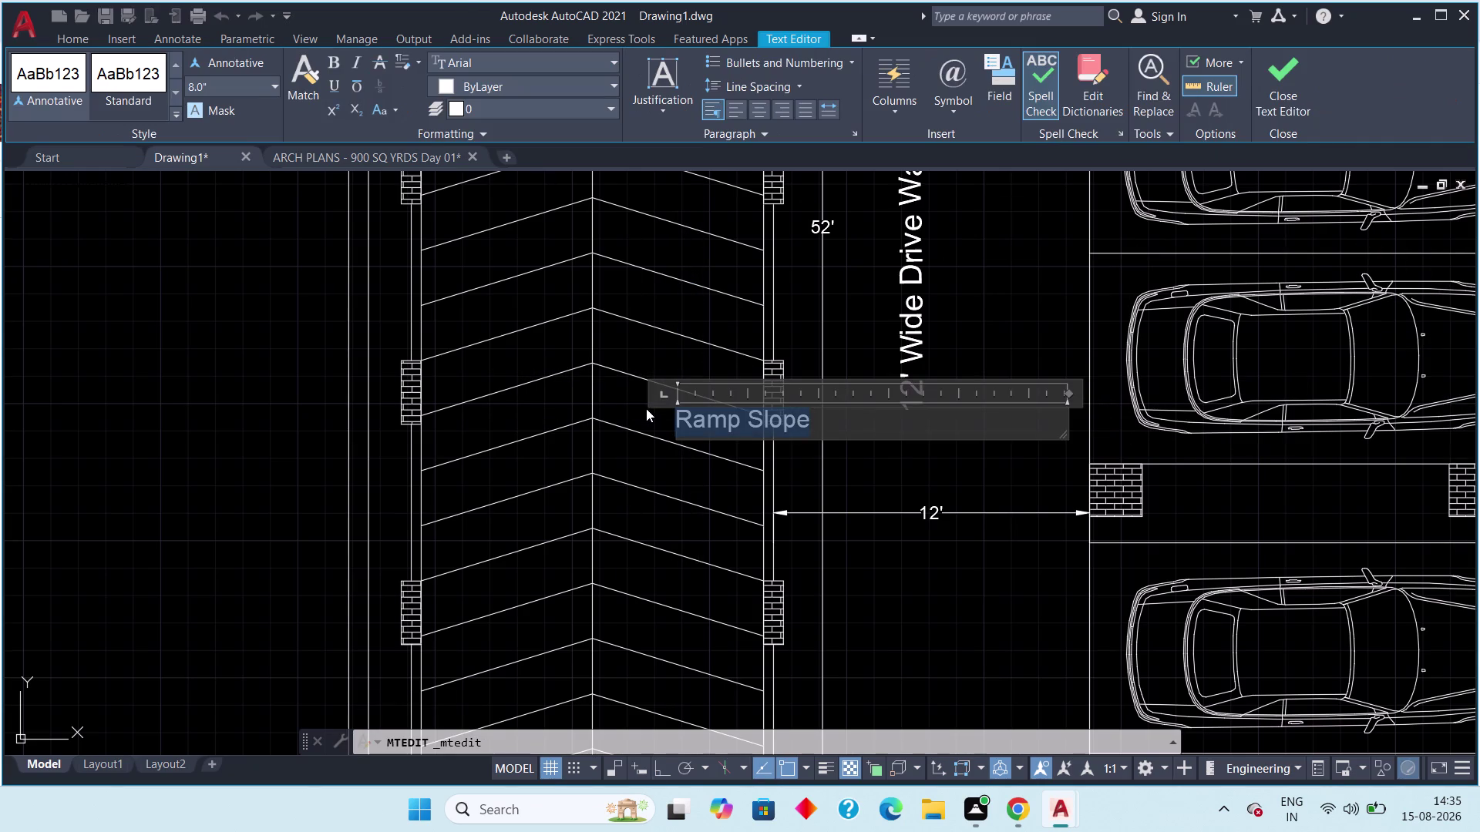
text(10")
key(Return)
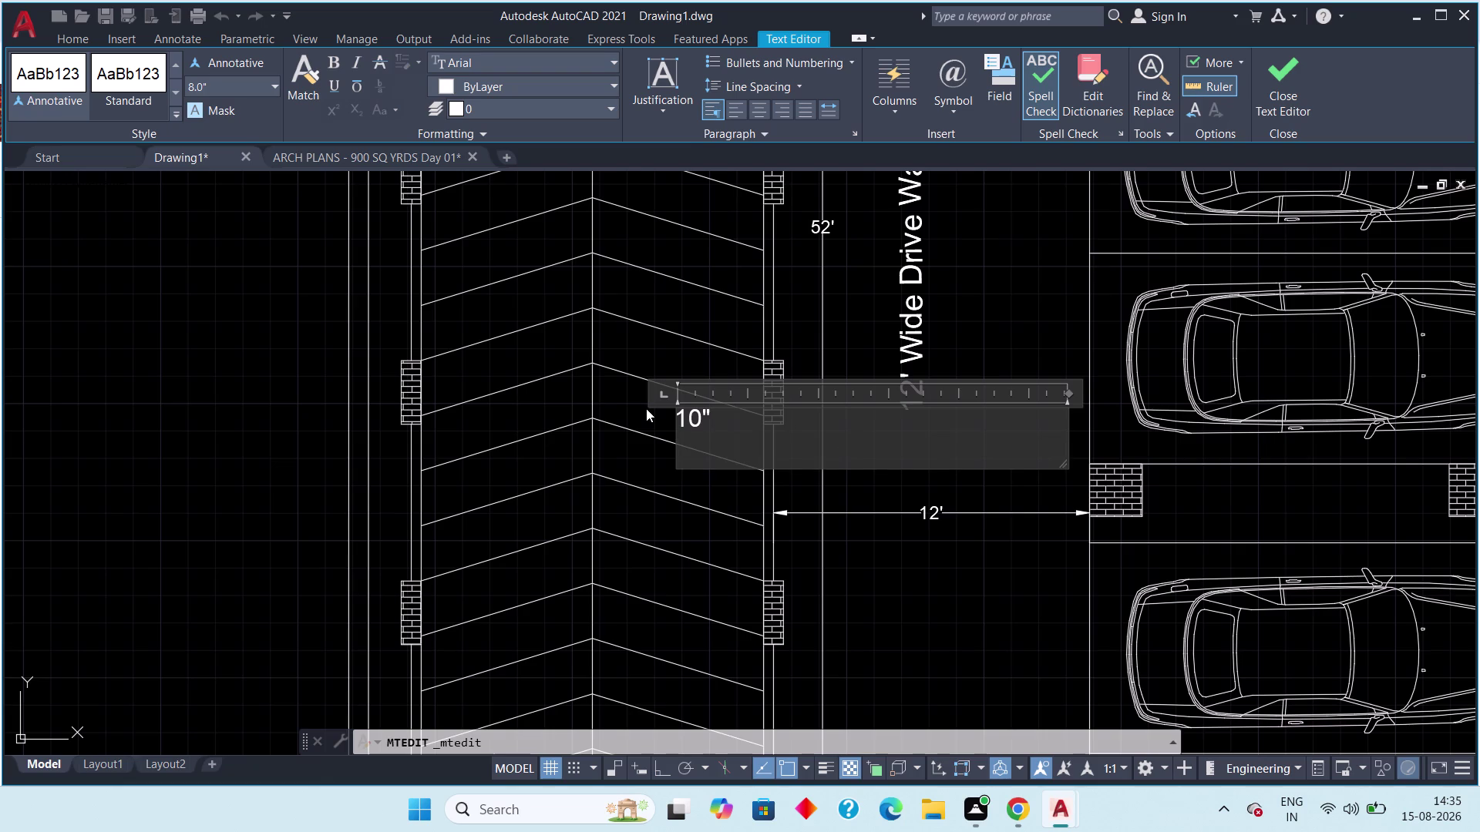
key(Escape)
click(826, 403)
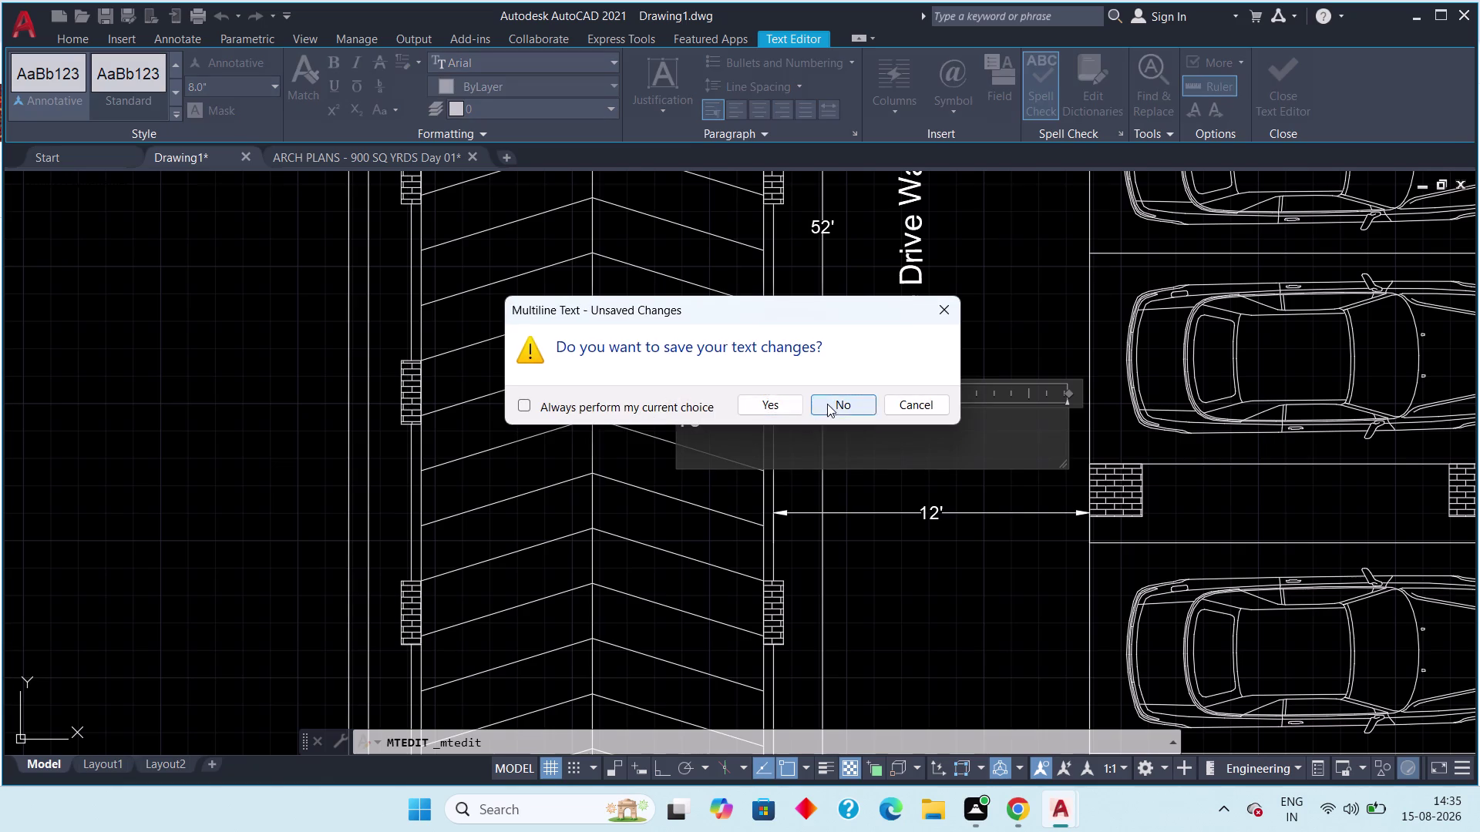
key(Escape)
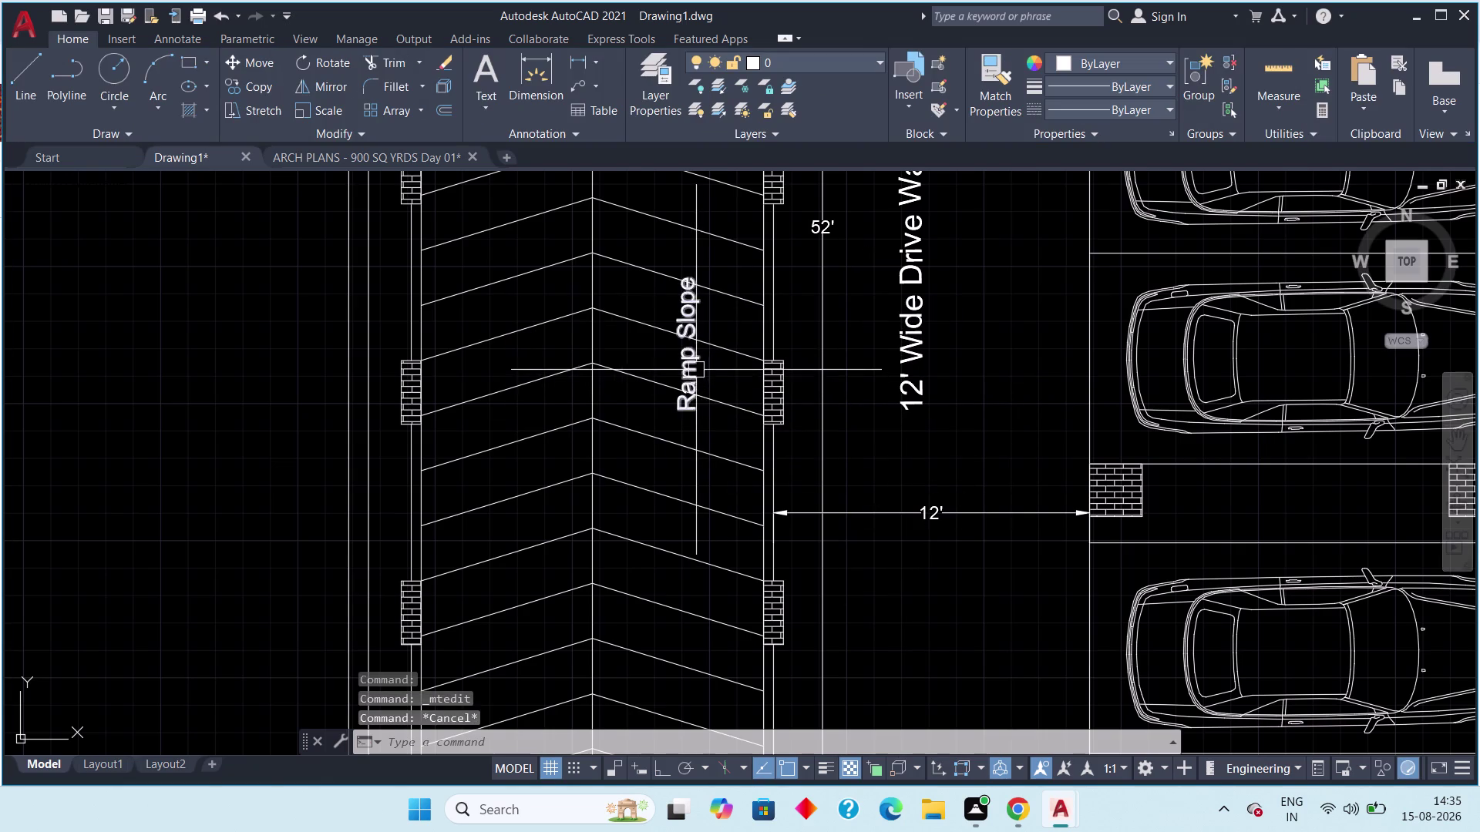
Set the Ramp Slope label's text height to 10".
double_click(696, 370)
drag(821, 427, 636, 418)
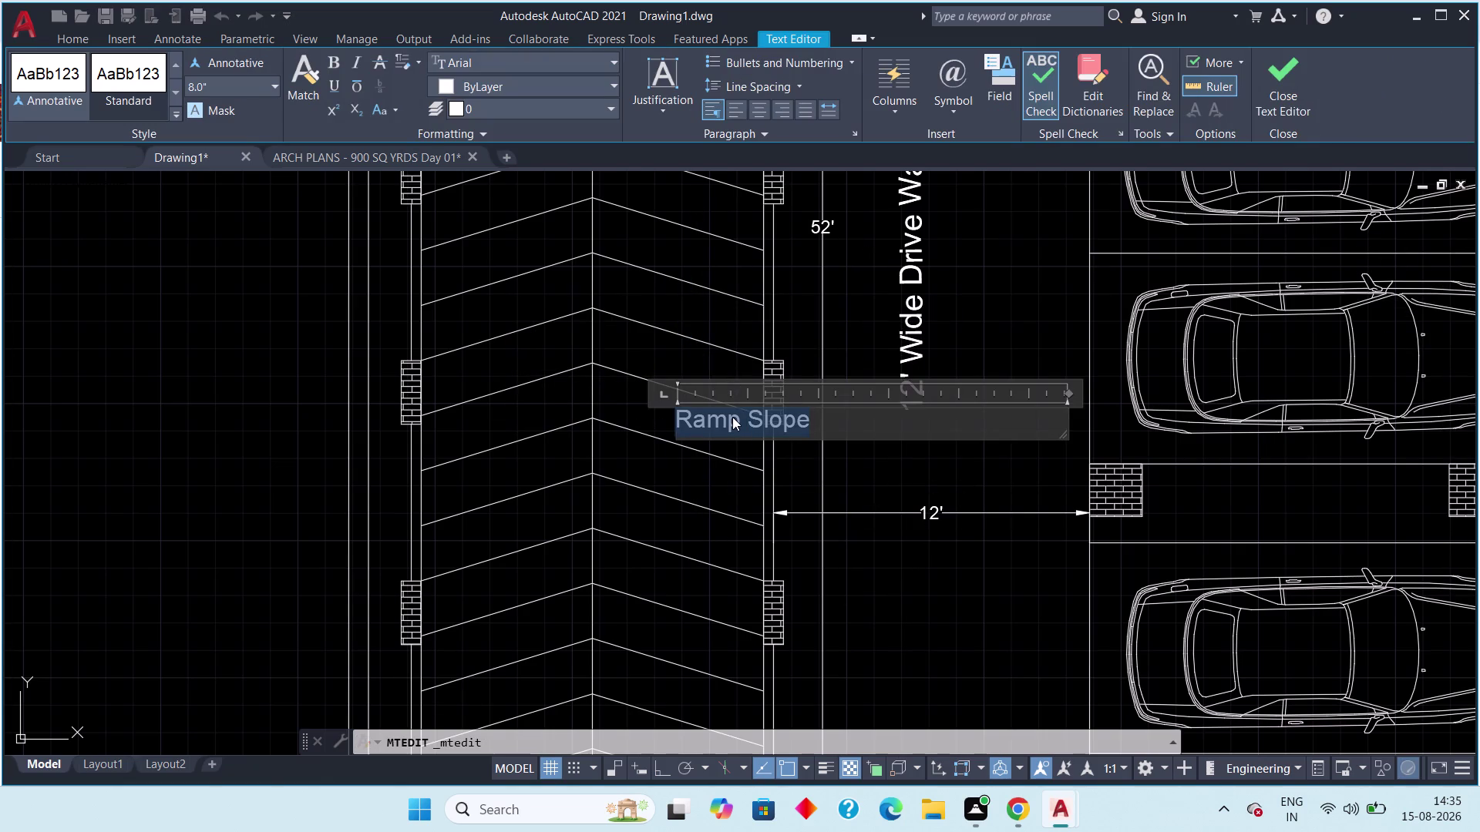
click(232, 86)
text(10")
key(Return)
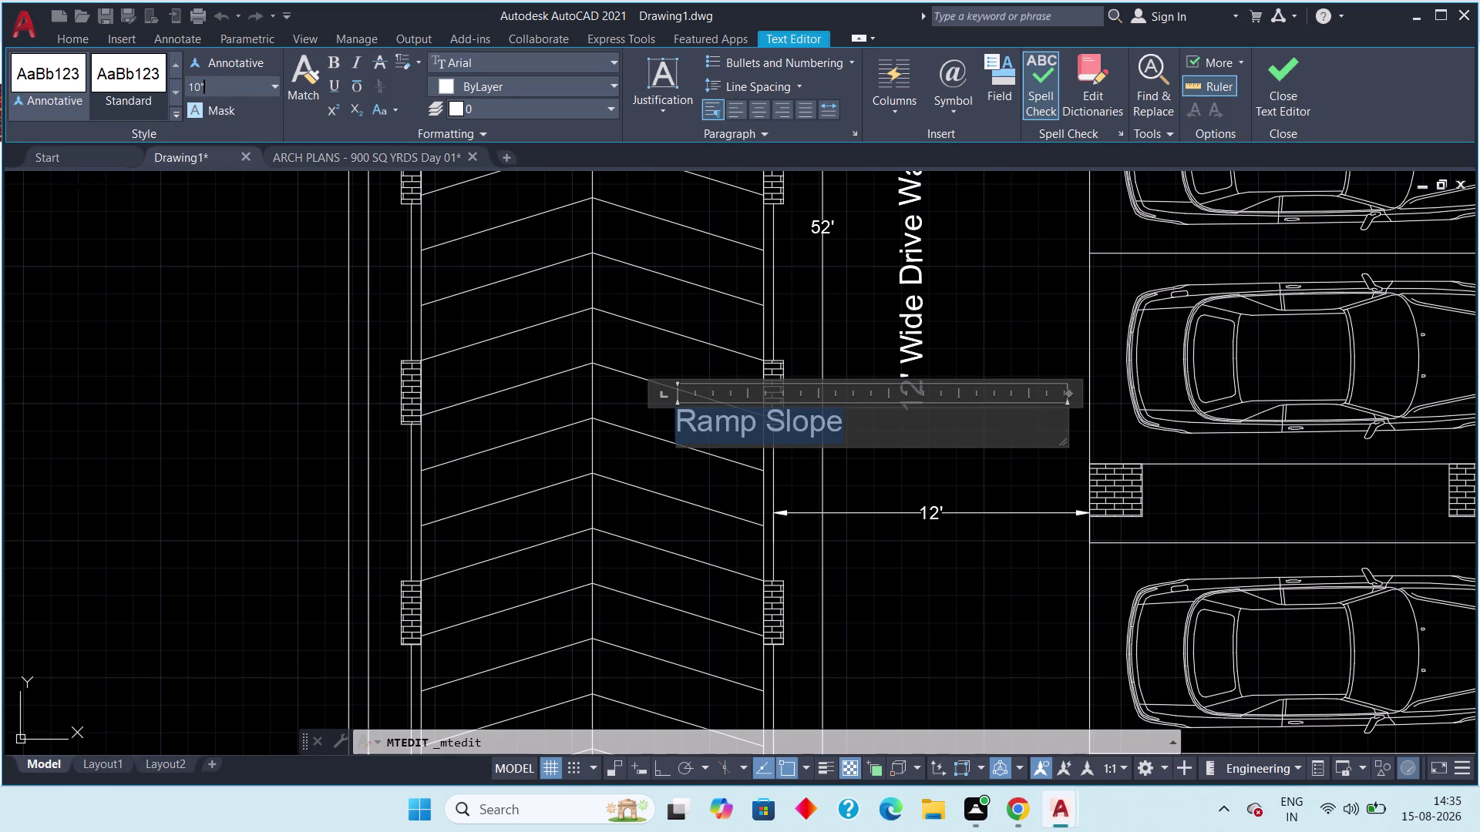
click(1278, 92)
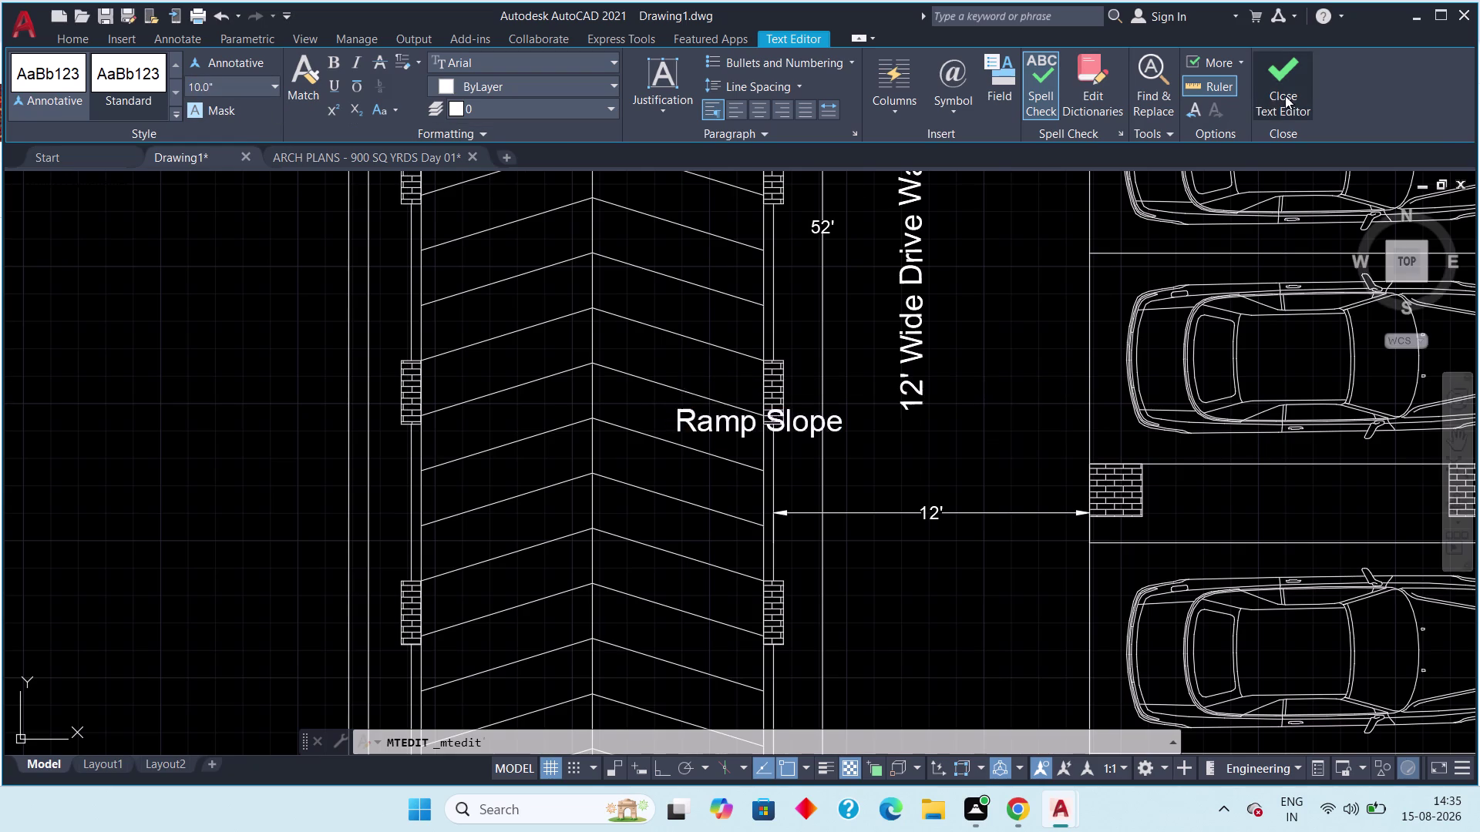
Pan back to the 12' Wide Drive Way label and reopen it for editing.
scroll(down, 3)
middle_drag(925, 360, 819, 299)
middle_drag(872, 354, 422, 368)
scroll(up, 3)
double_click(924, 302)
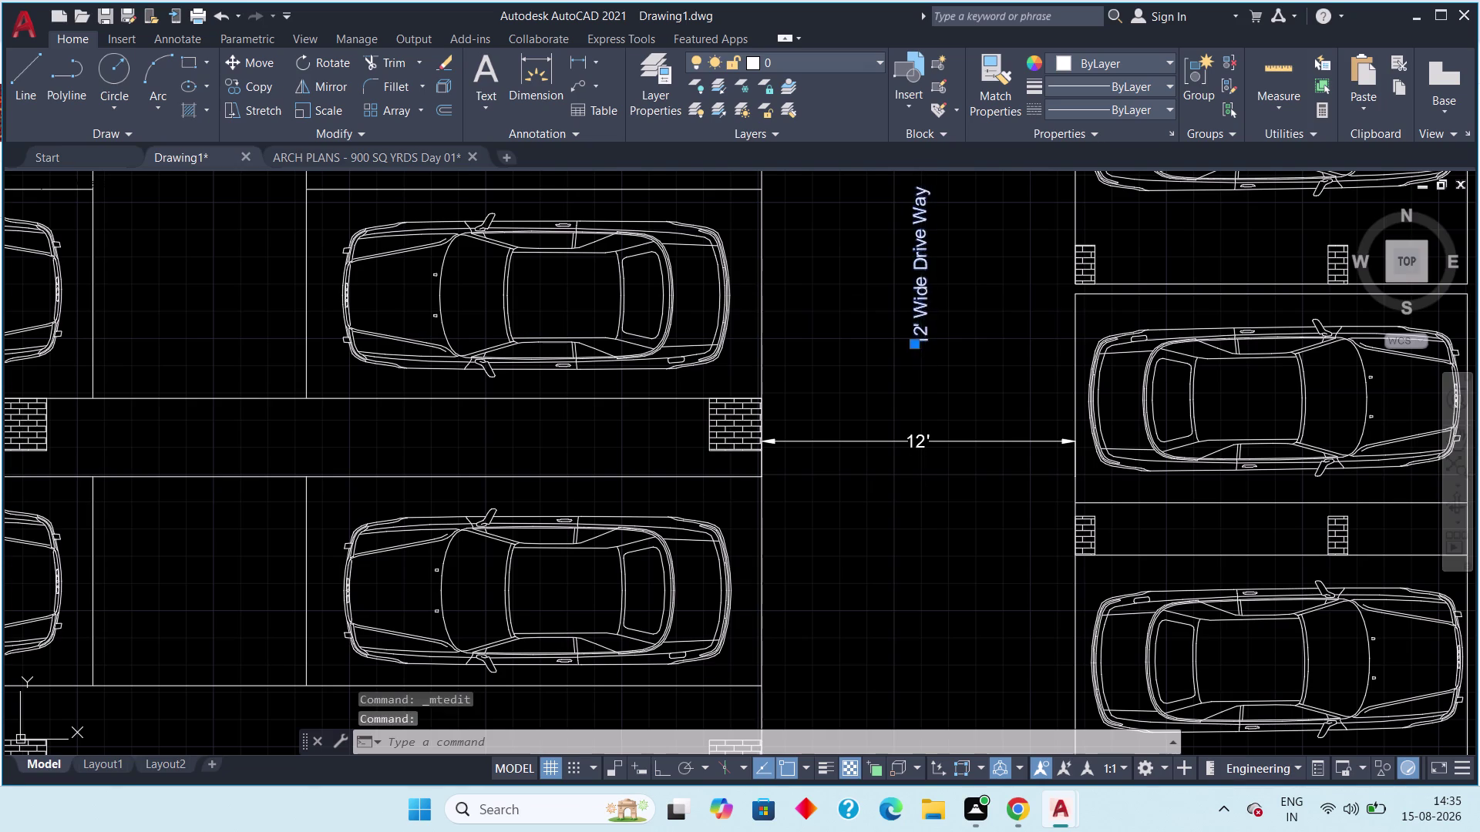
Change the 12' Wide Drive Way label's text height to 10.
drag(1078, 347, 838, 358)
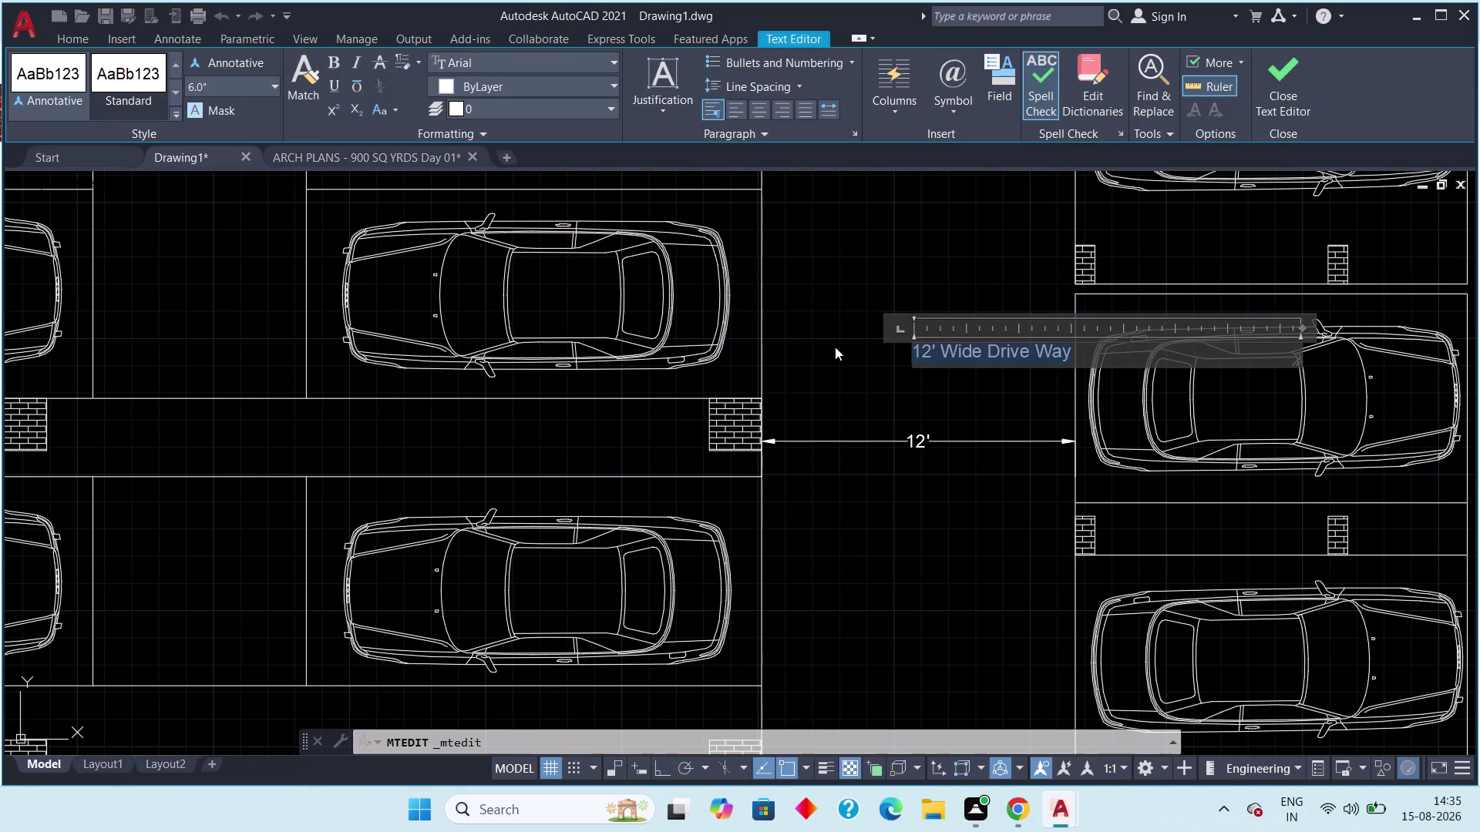
click(219, 86)
text(10')
key(Return)
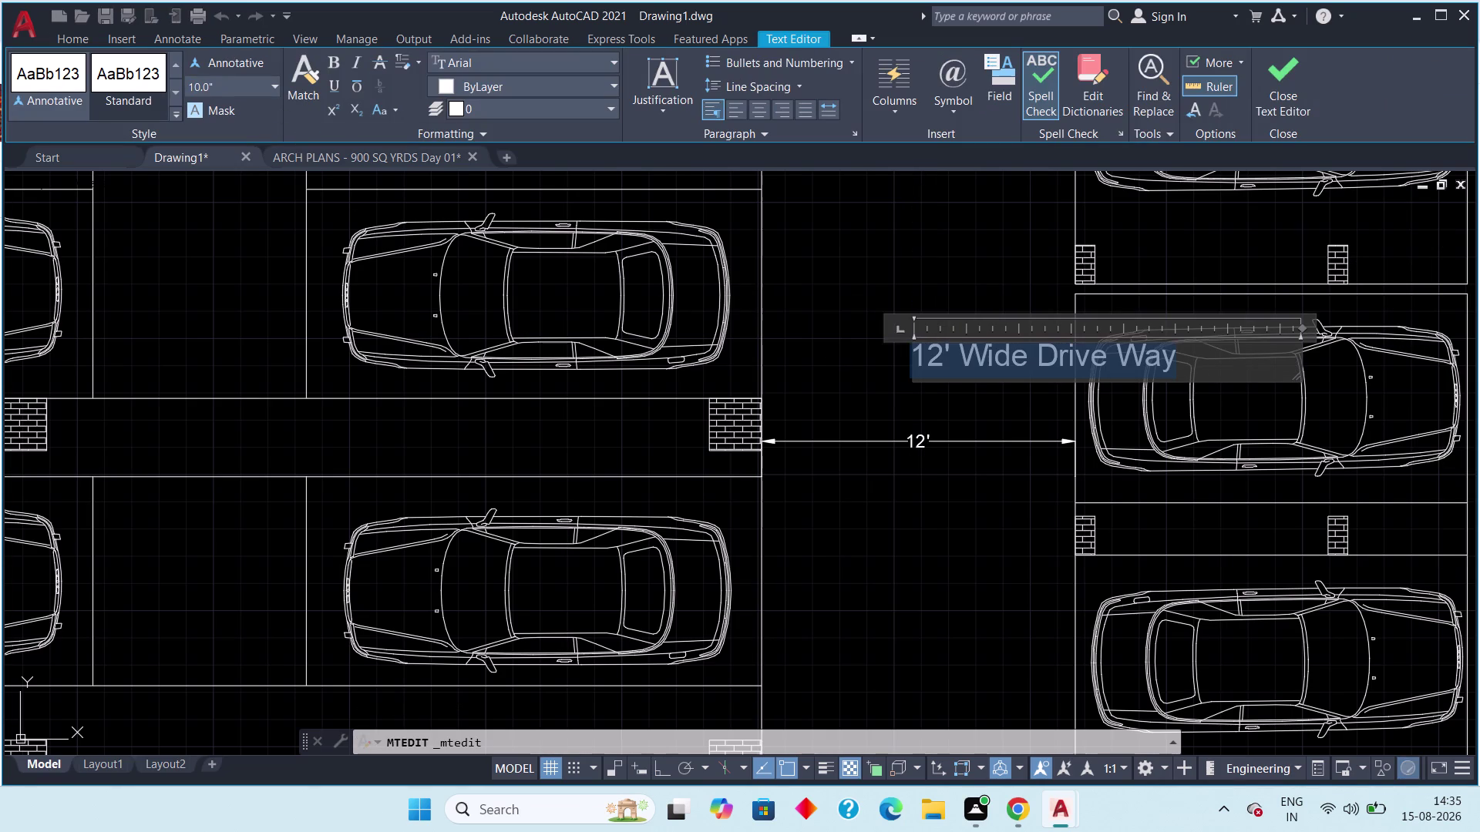
click(1283, 97)
Set both lines of the Lift / 6'-6" X 6' label to 10" text height.
scroll(down, 3)
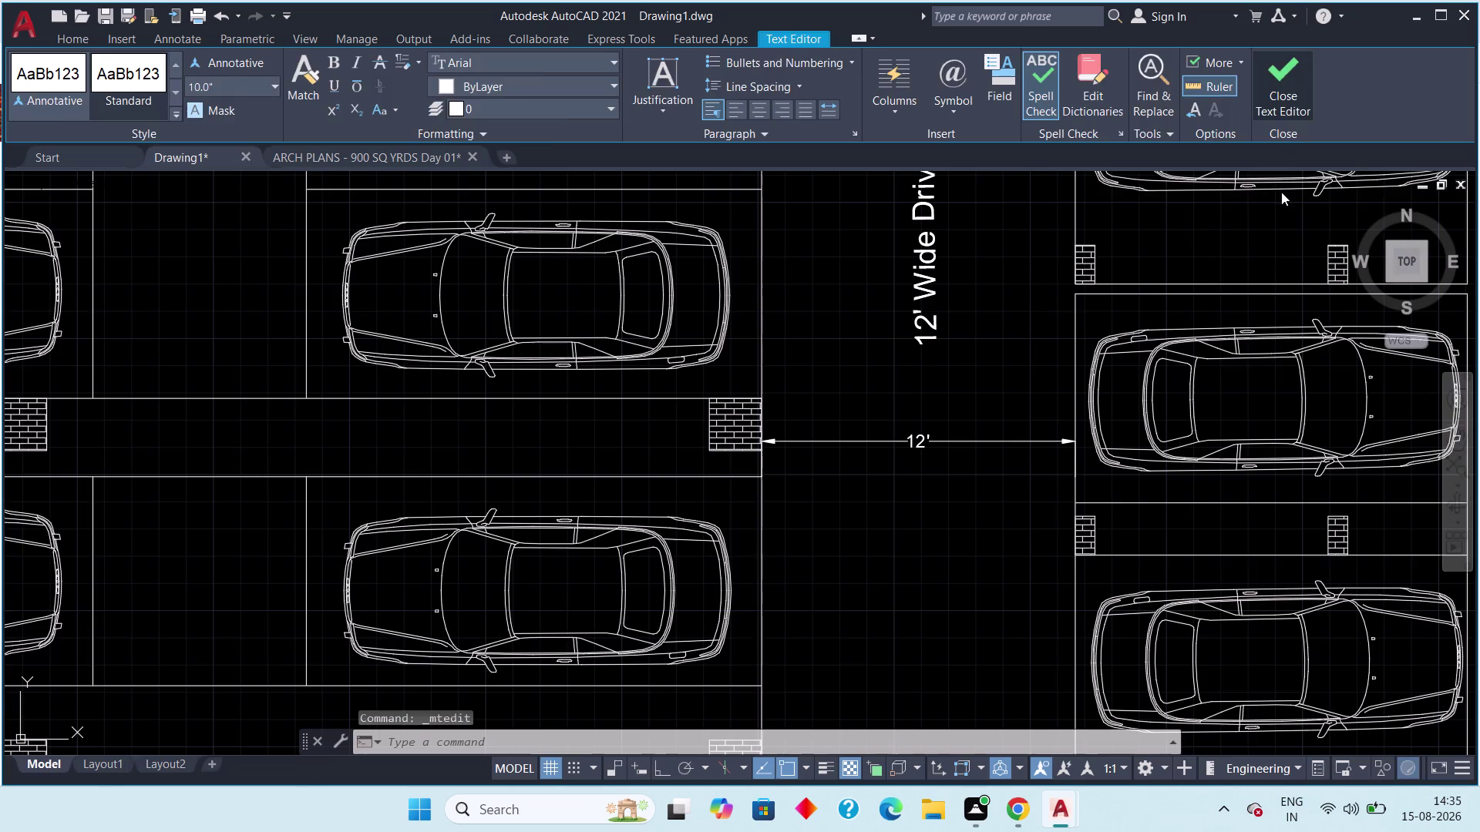
middle_drag(1229, 272, 1113, 354)
scroll(down, 3)
middle_drag(1117, 319, 1000, 403)
scroll(down, 3)
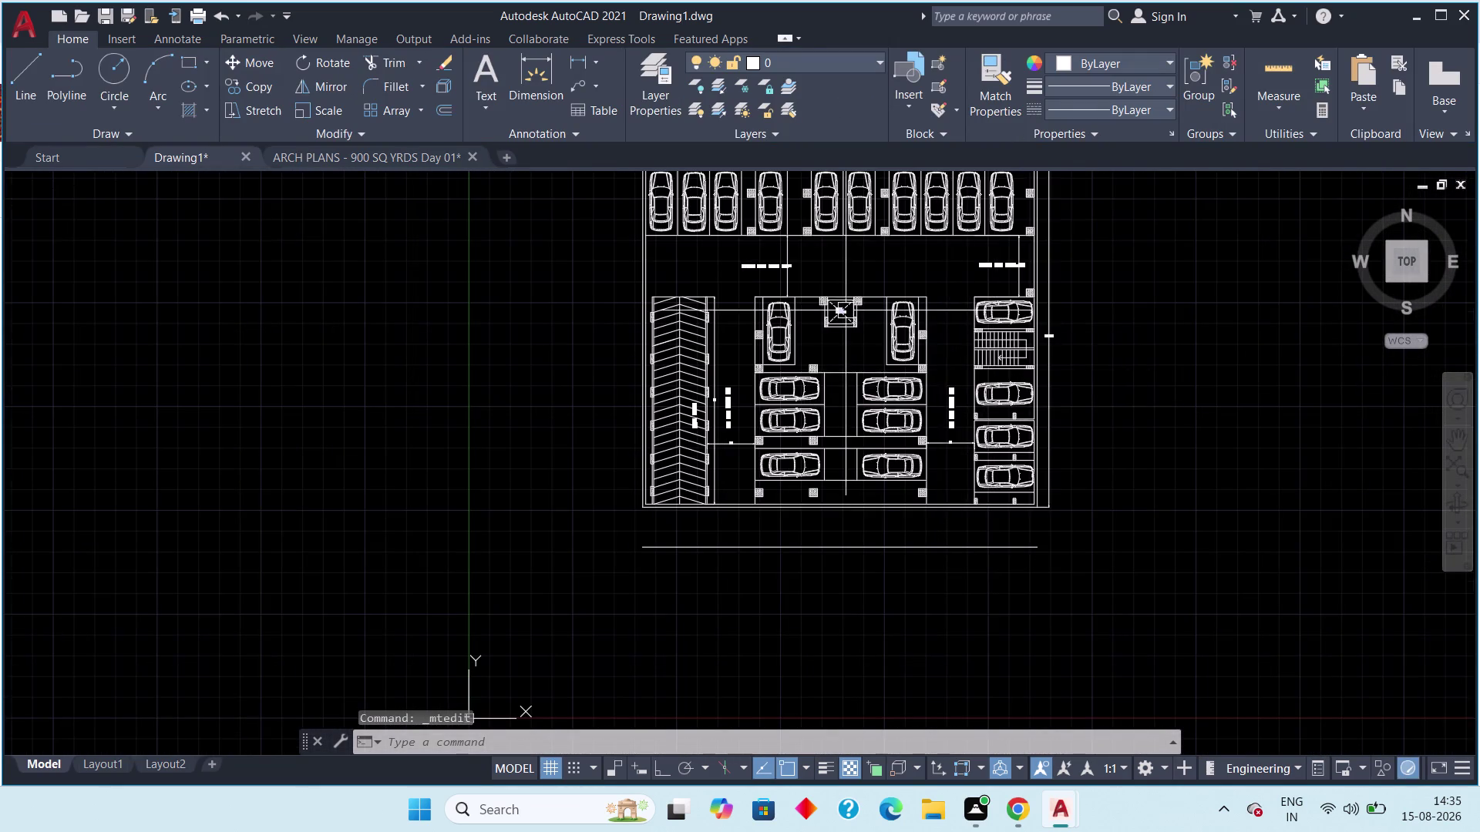
scroll(up, 3)
double_click(812, 322)
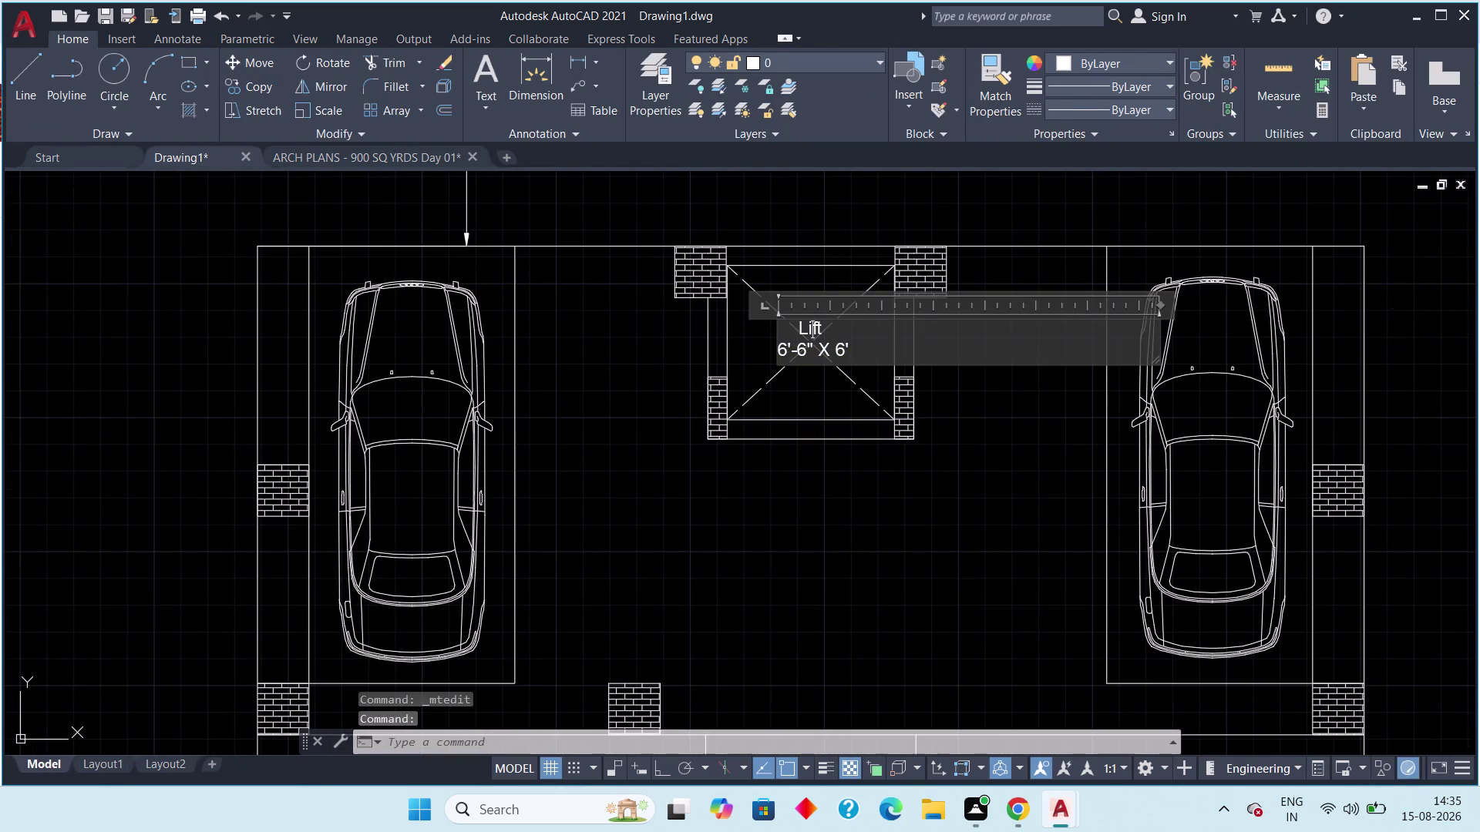
drag(867, 350, 795, 318)
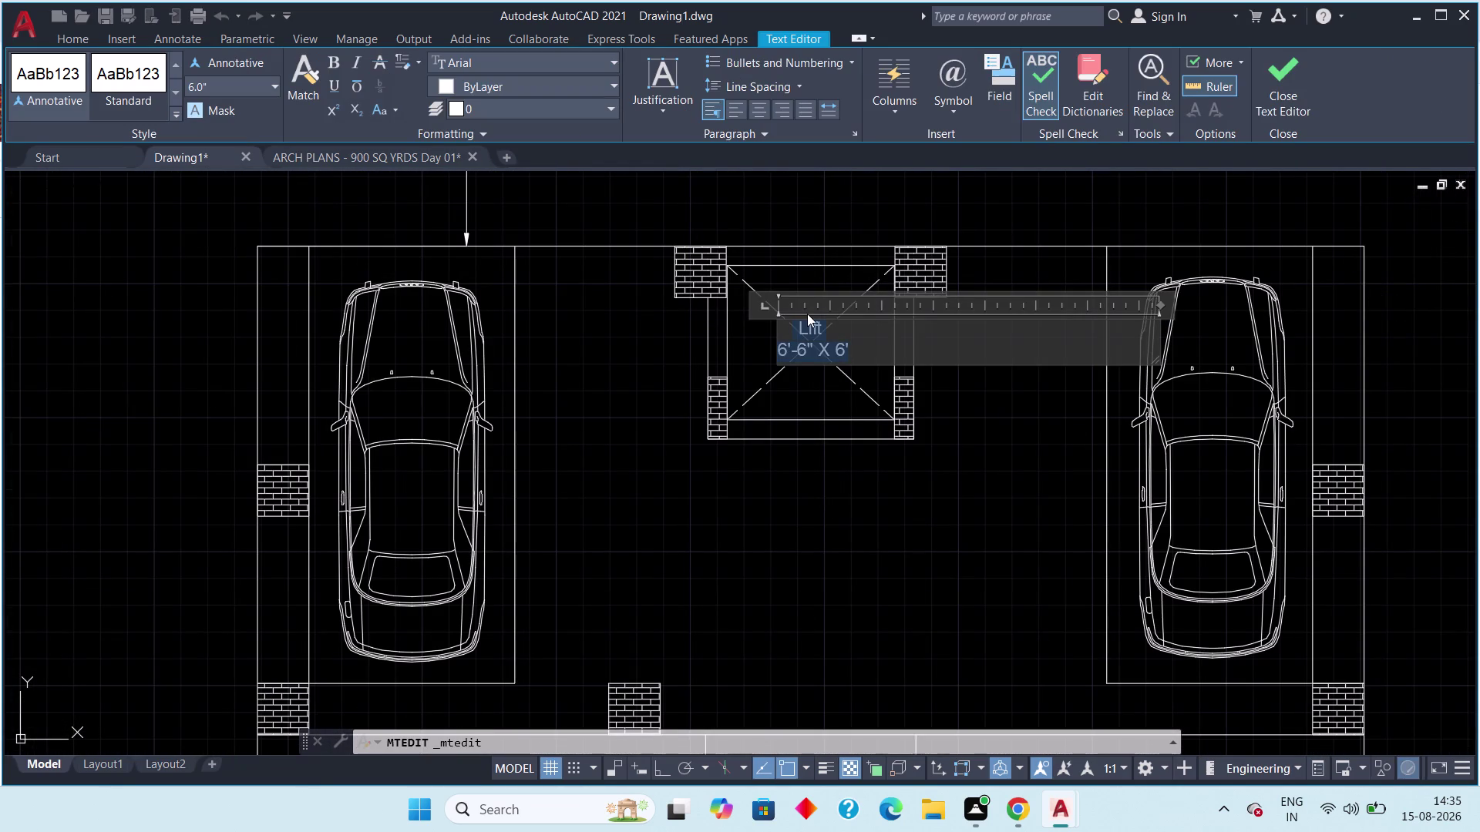
click(236, 87)
text(10")
key(Return)
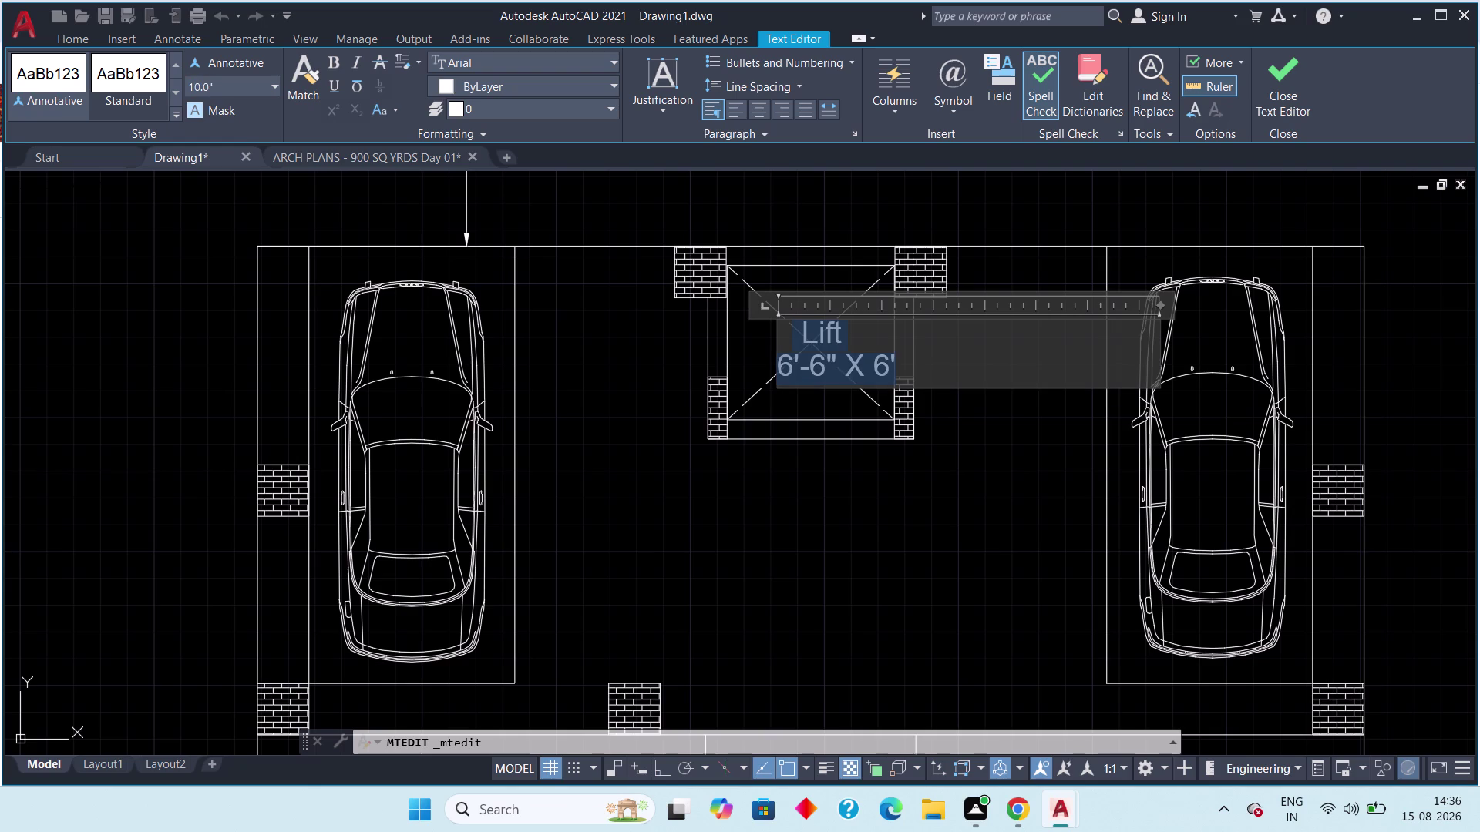
click(1295, 95)
Pan and zoom out to show the whole parking plan again.
scroll(down, 3)
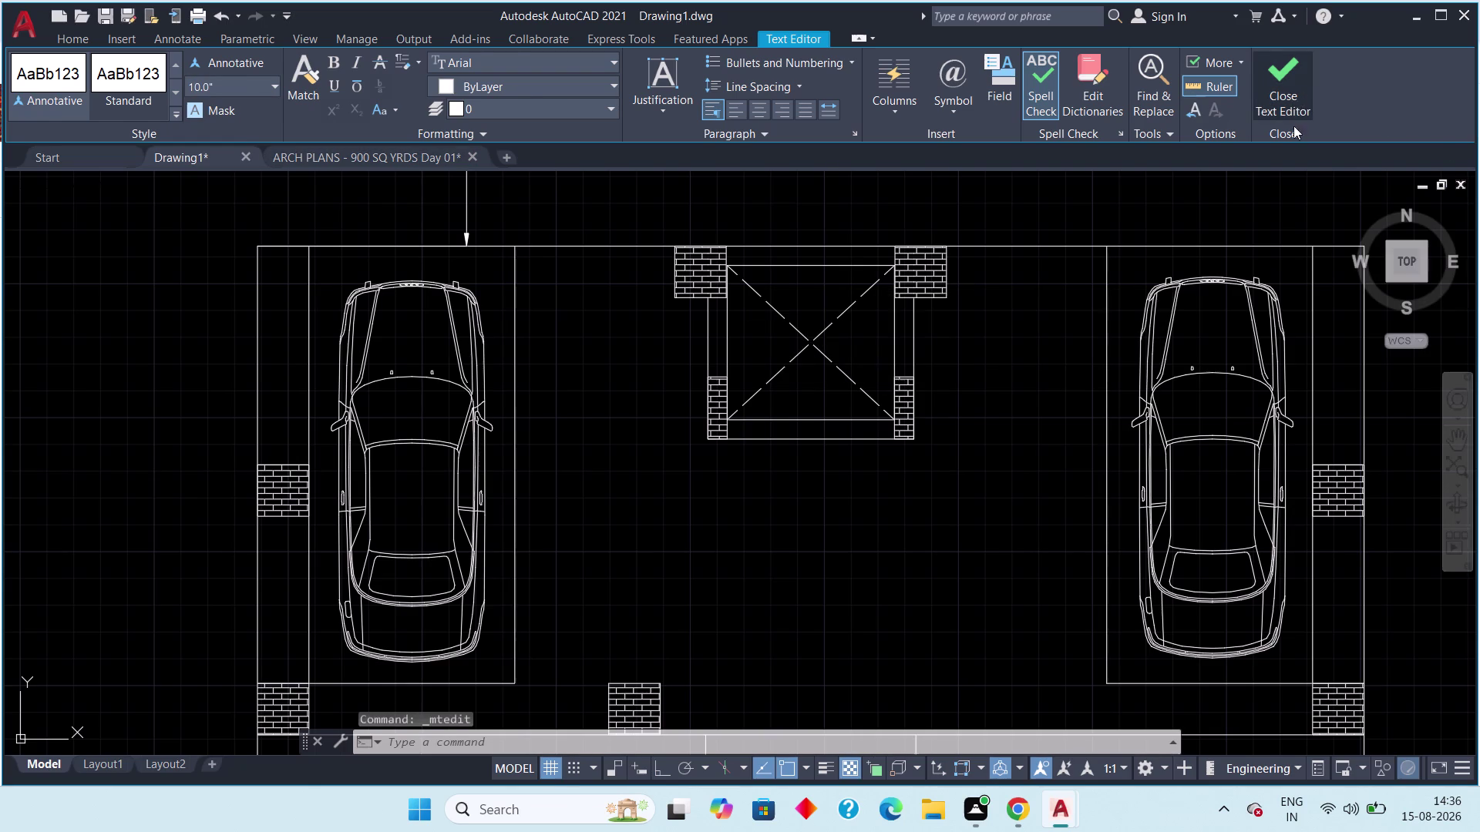
middle_drag(1222, 268, 1035, 357)
scroll(down, 3)
scroll(up, 3)
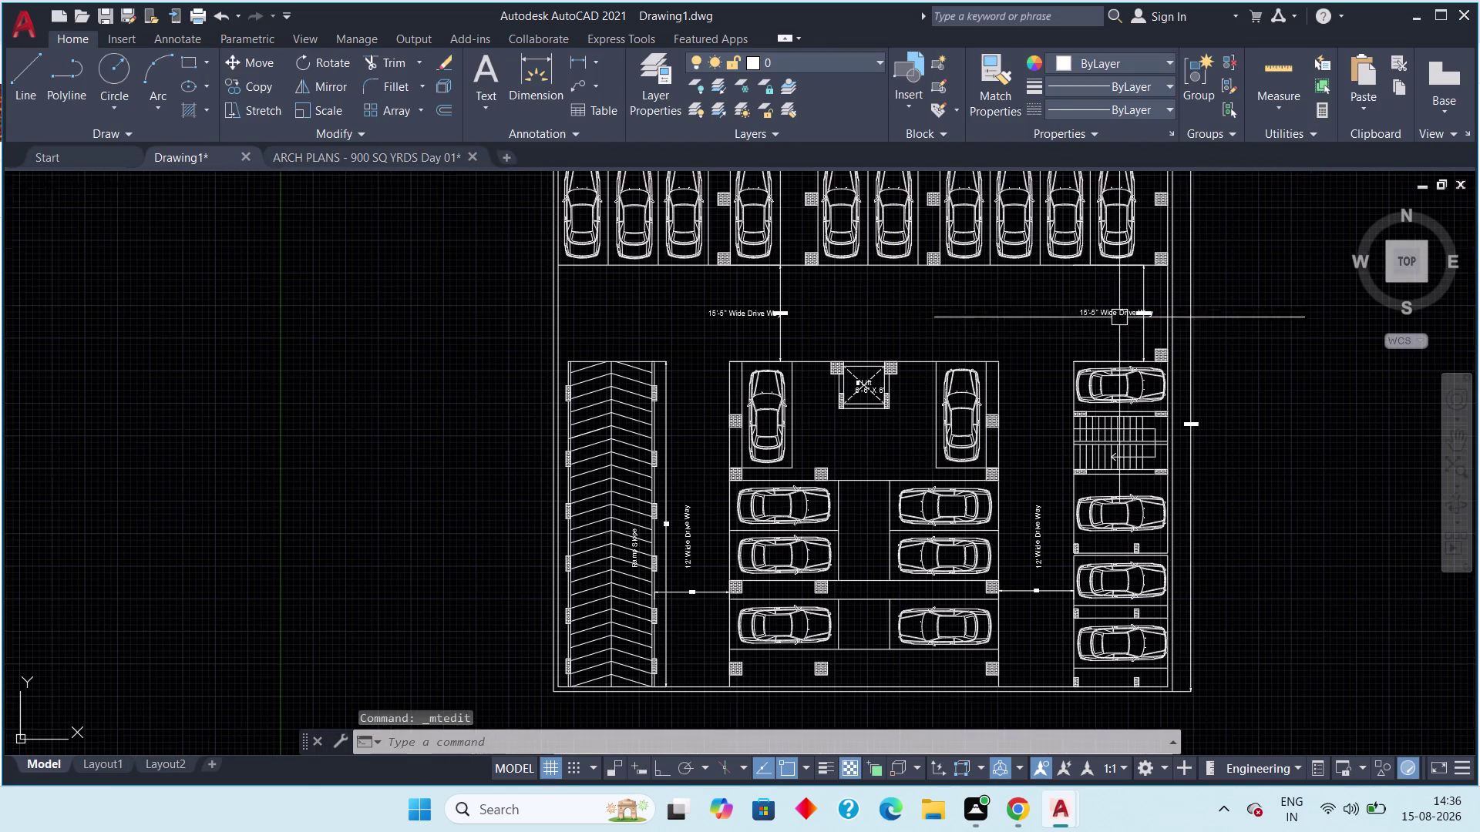
middle_drag(1120, 336, 1123, 232)
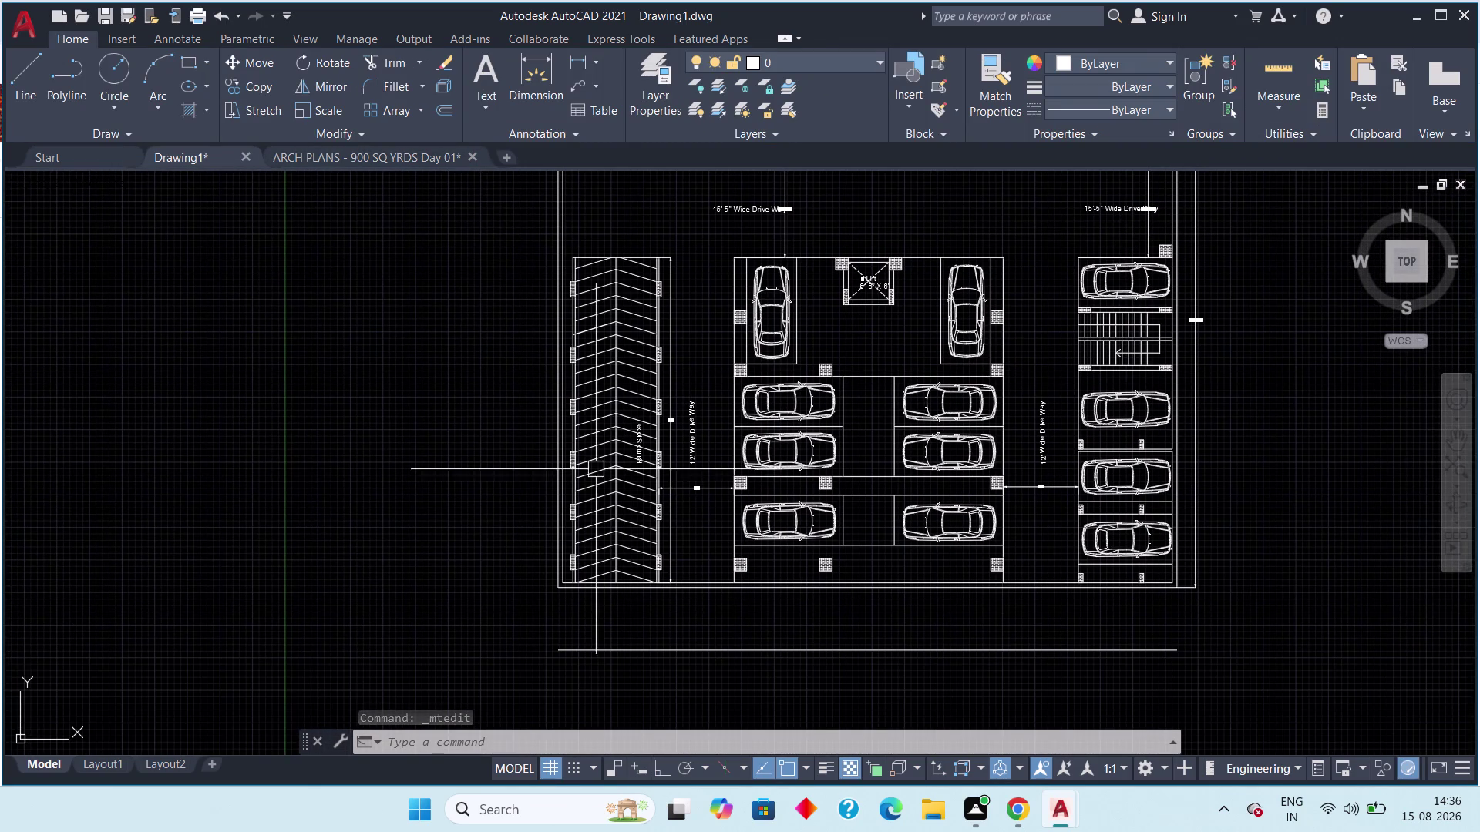
middle_drag(673, 474, 719, 337)
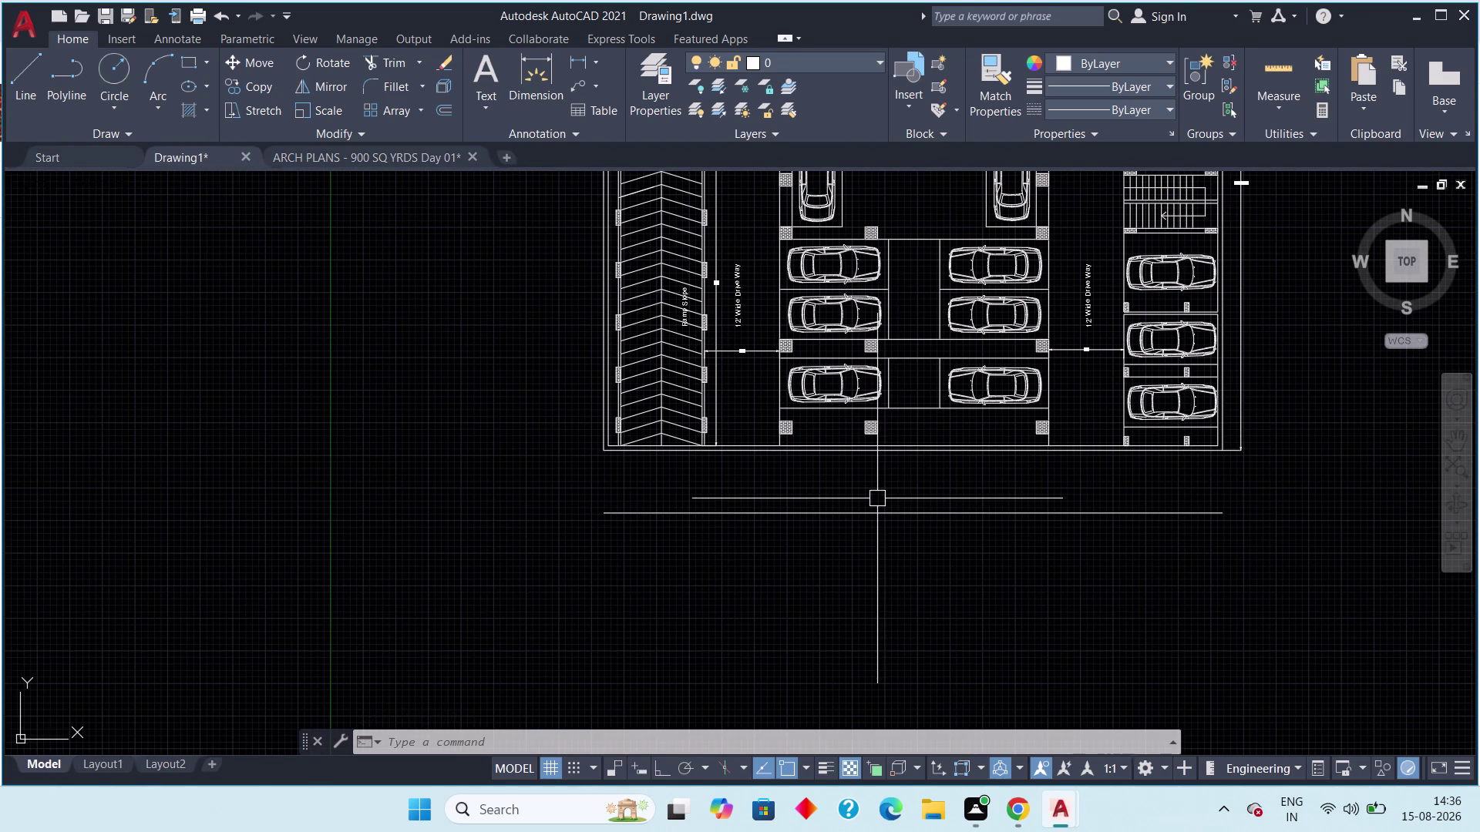
scroll(down, 3)
middle_drag(1051, 385, 994, 585)
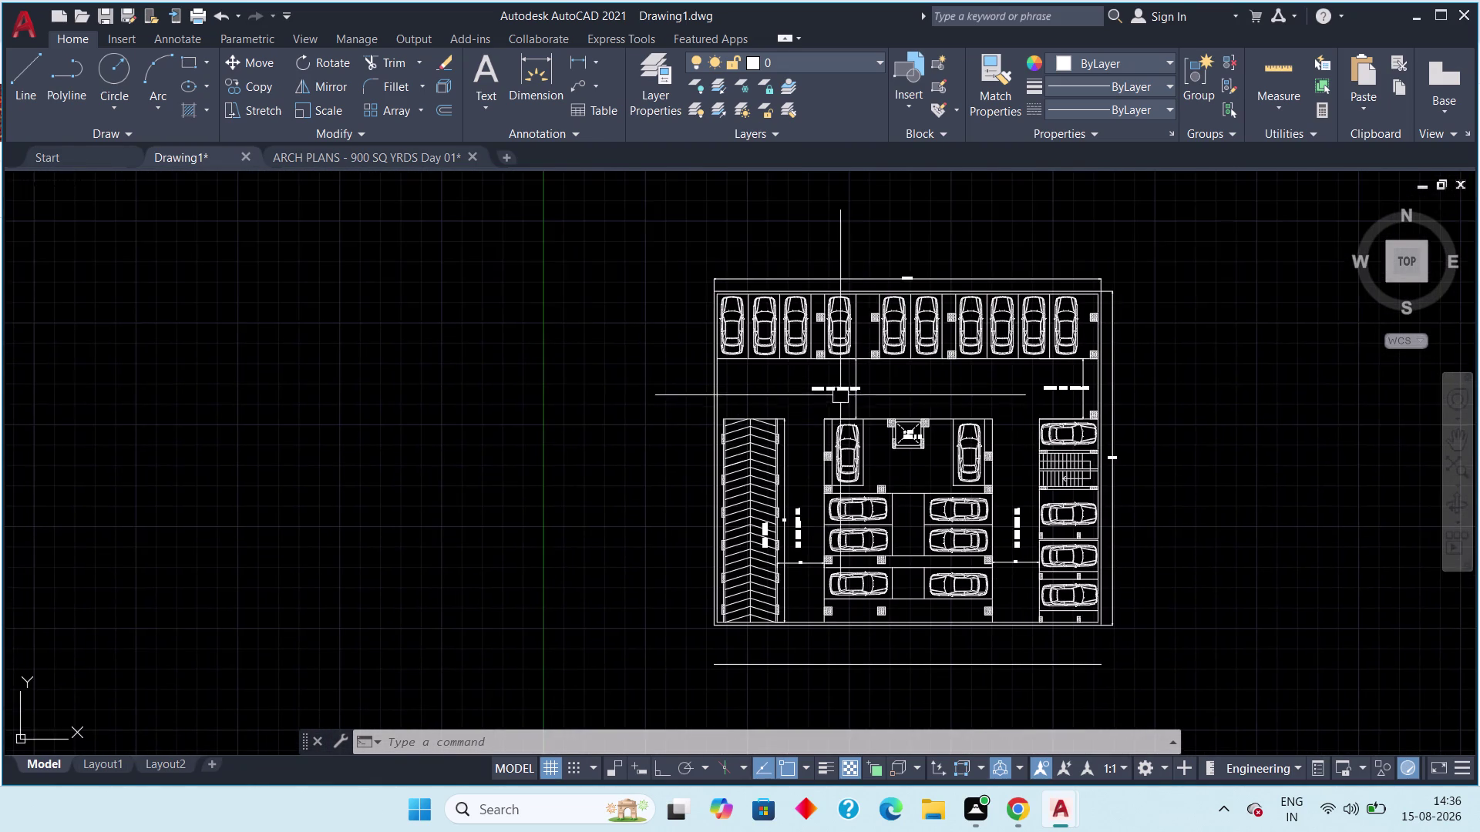
Copy the 15'-5" Wide Drive Way label to a spot below the plan.
scroll(up, 3)
drag(836, 359, 747, 429)
click(739, 436)
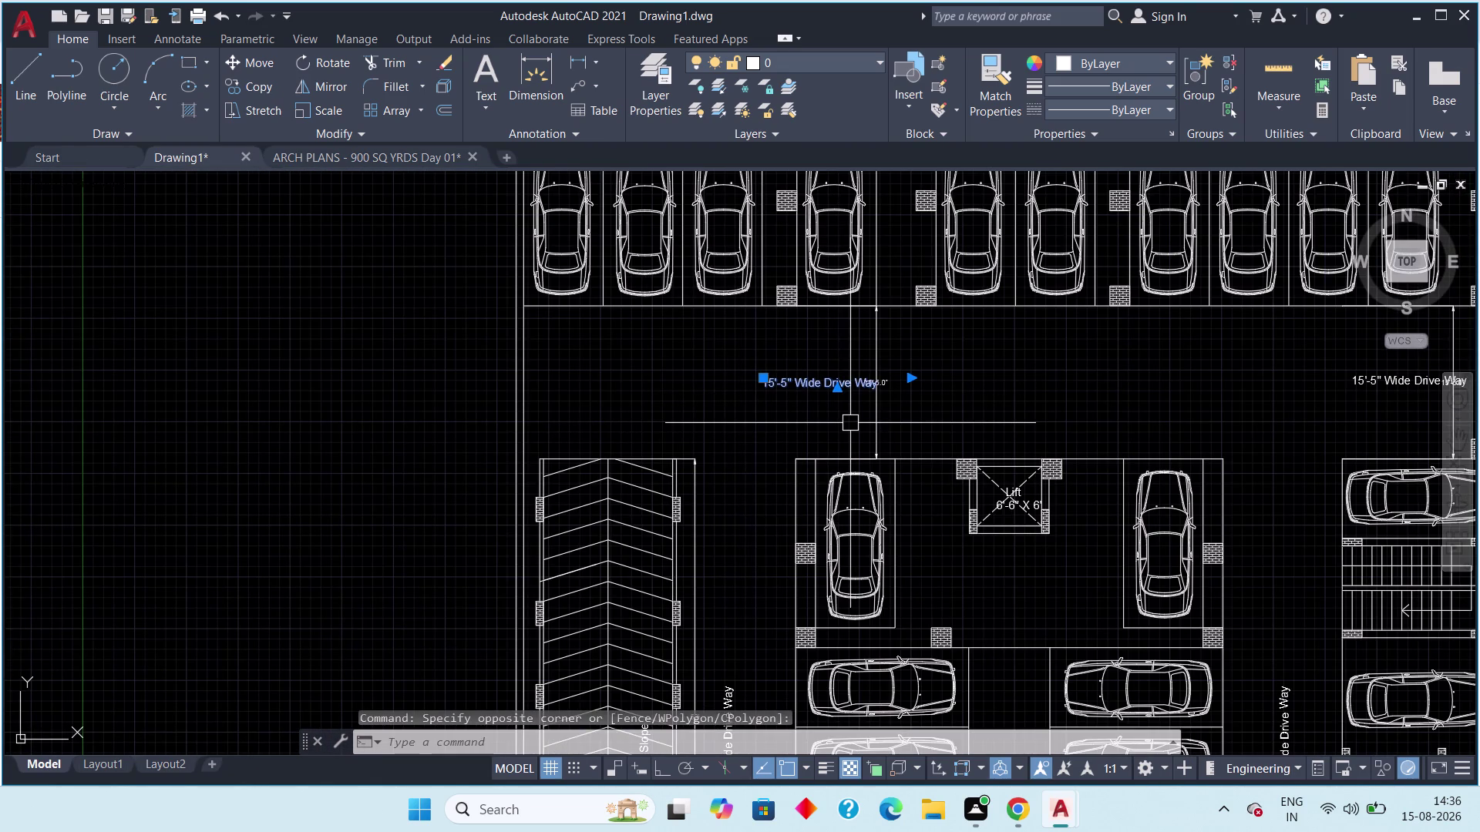
text(co)
key(space)
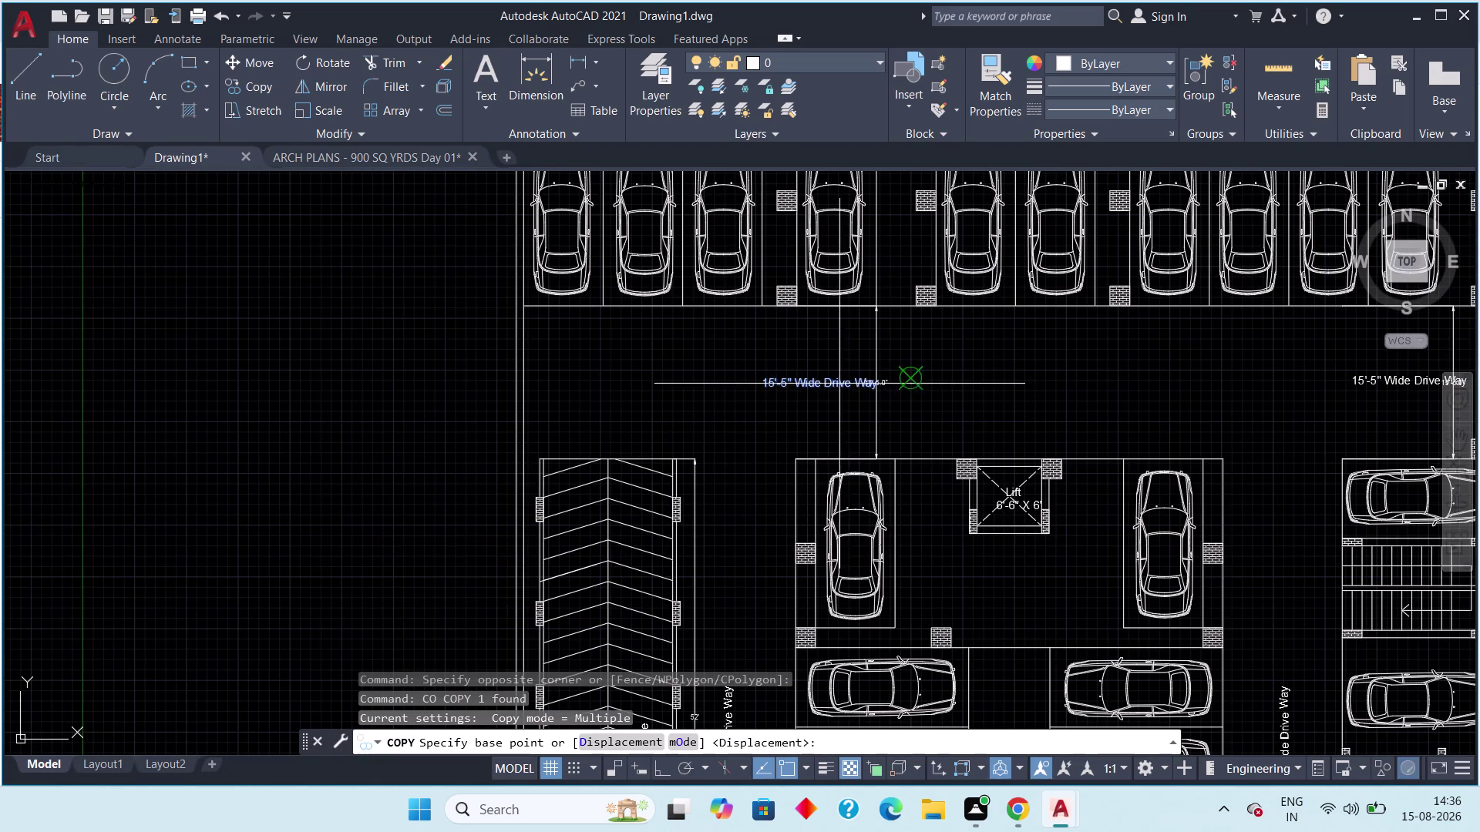
click(839, 384)
middle_drag(1023, 551, 1016, 321)
scroll(down, 3)
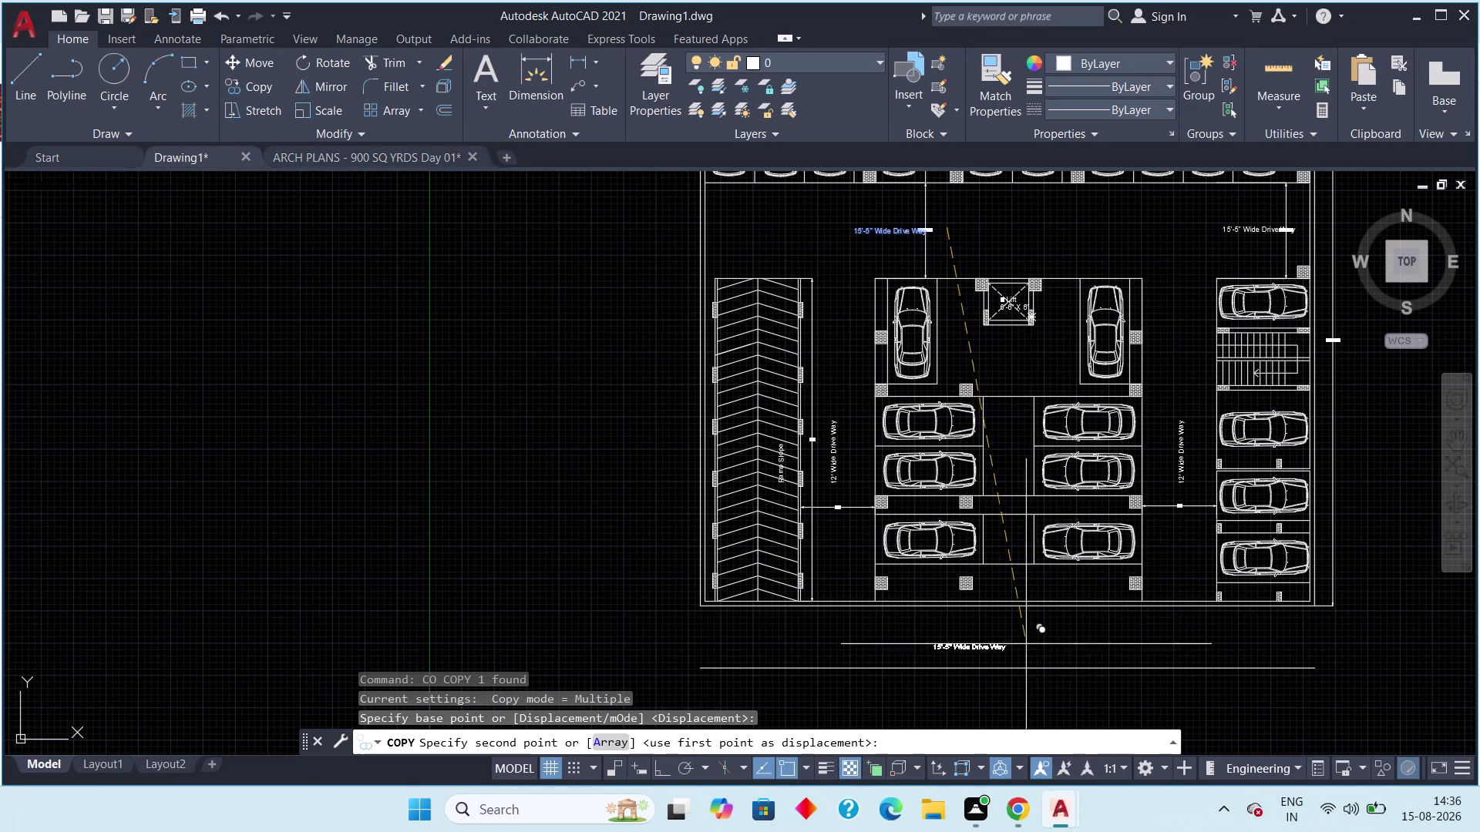
click(1057, 632)
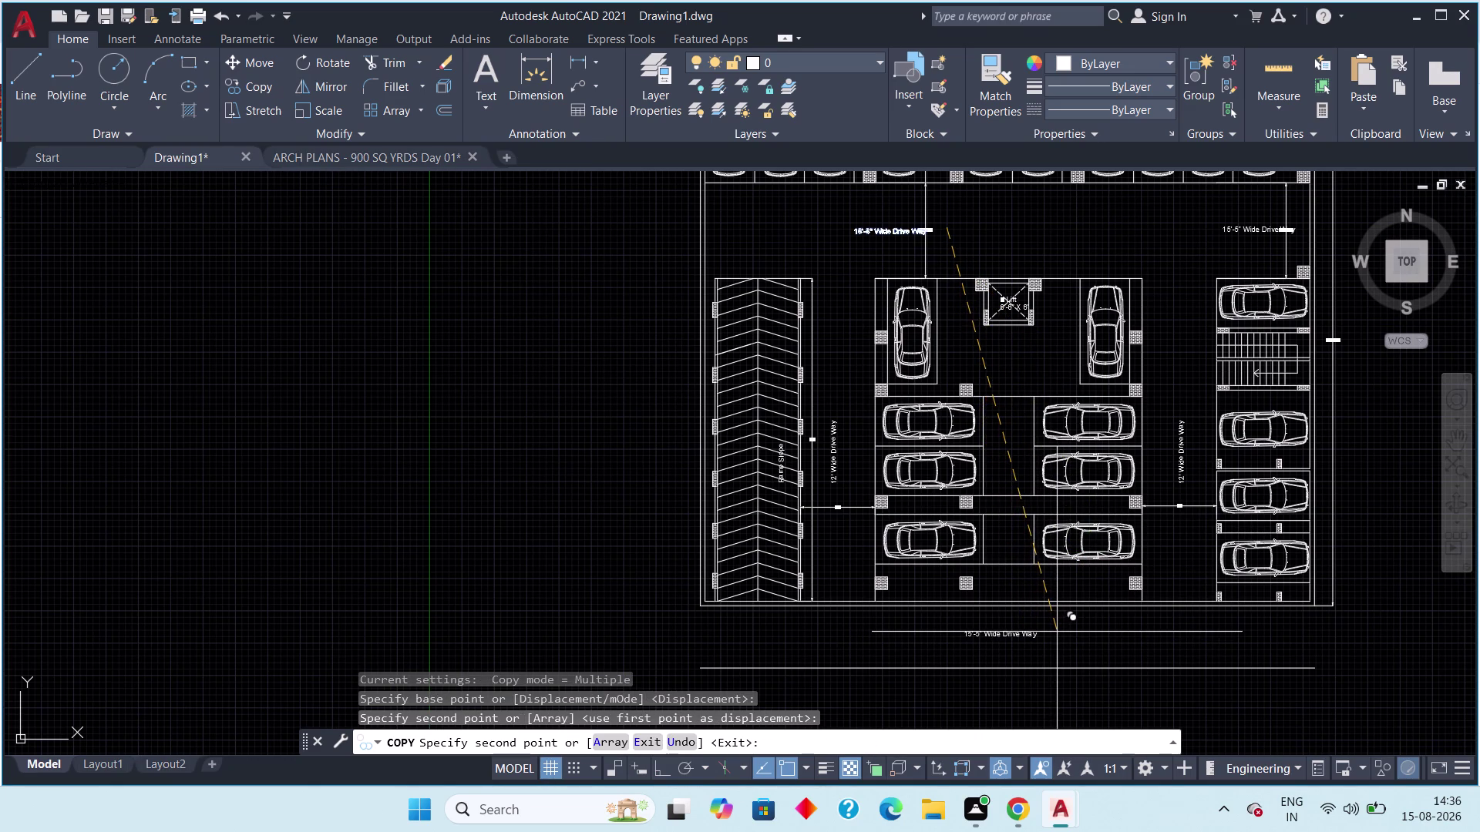
scroll(up, 3)
middle_drag(1008, 651, 975, 600)
key(Escape)
Change the copied label's text to 40' WIDE ROAD.
scroll(up, 3)
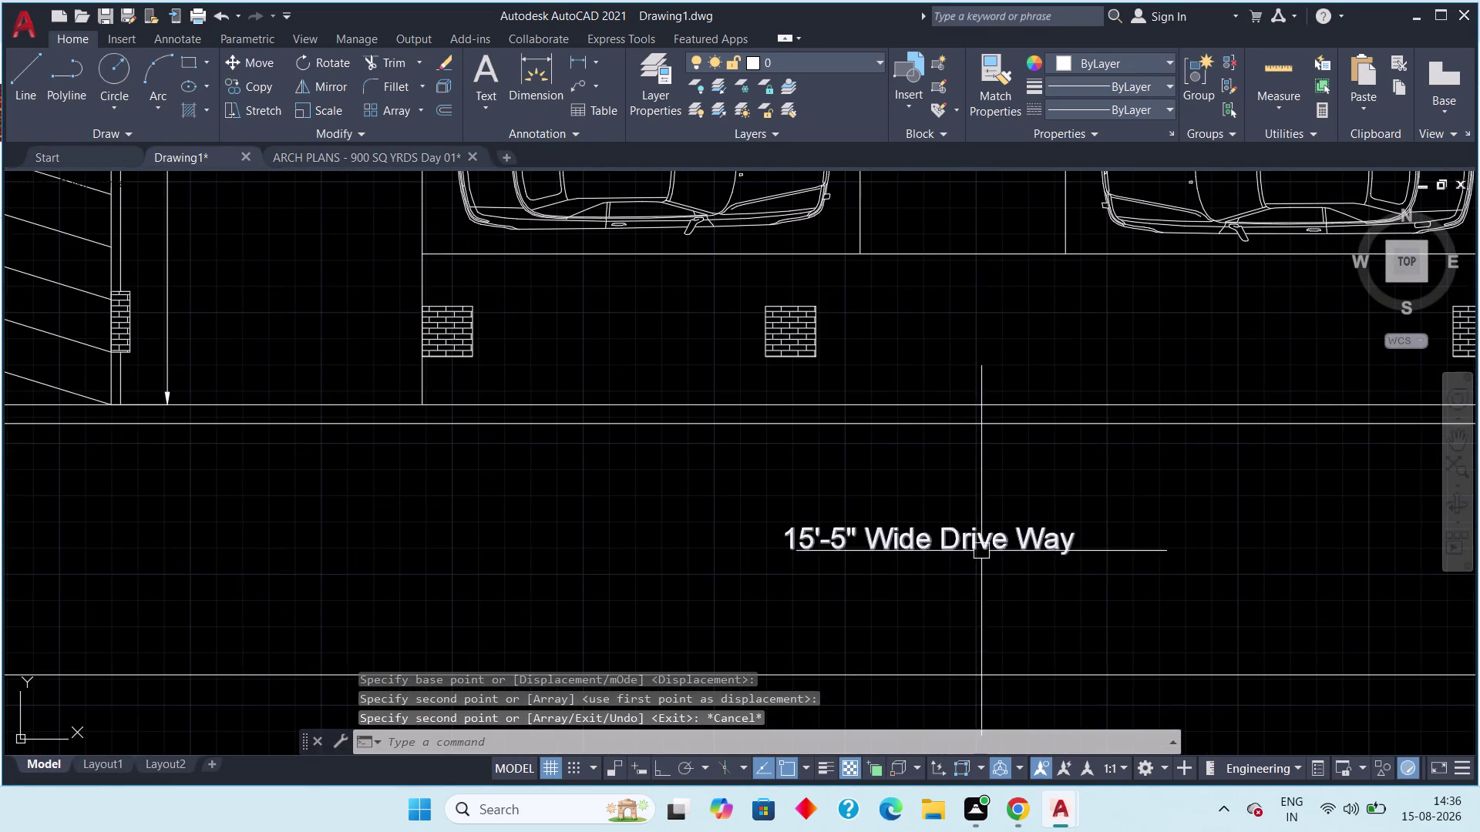
double_click(982, 547)
click(1093, 550)
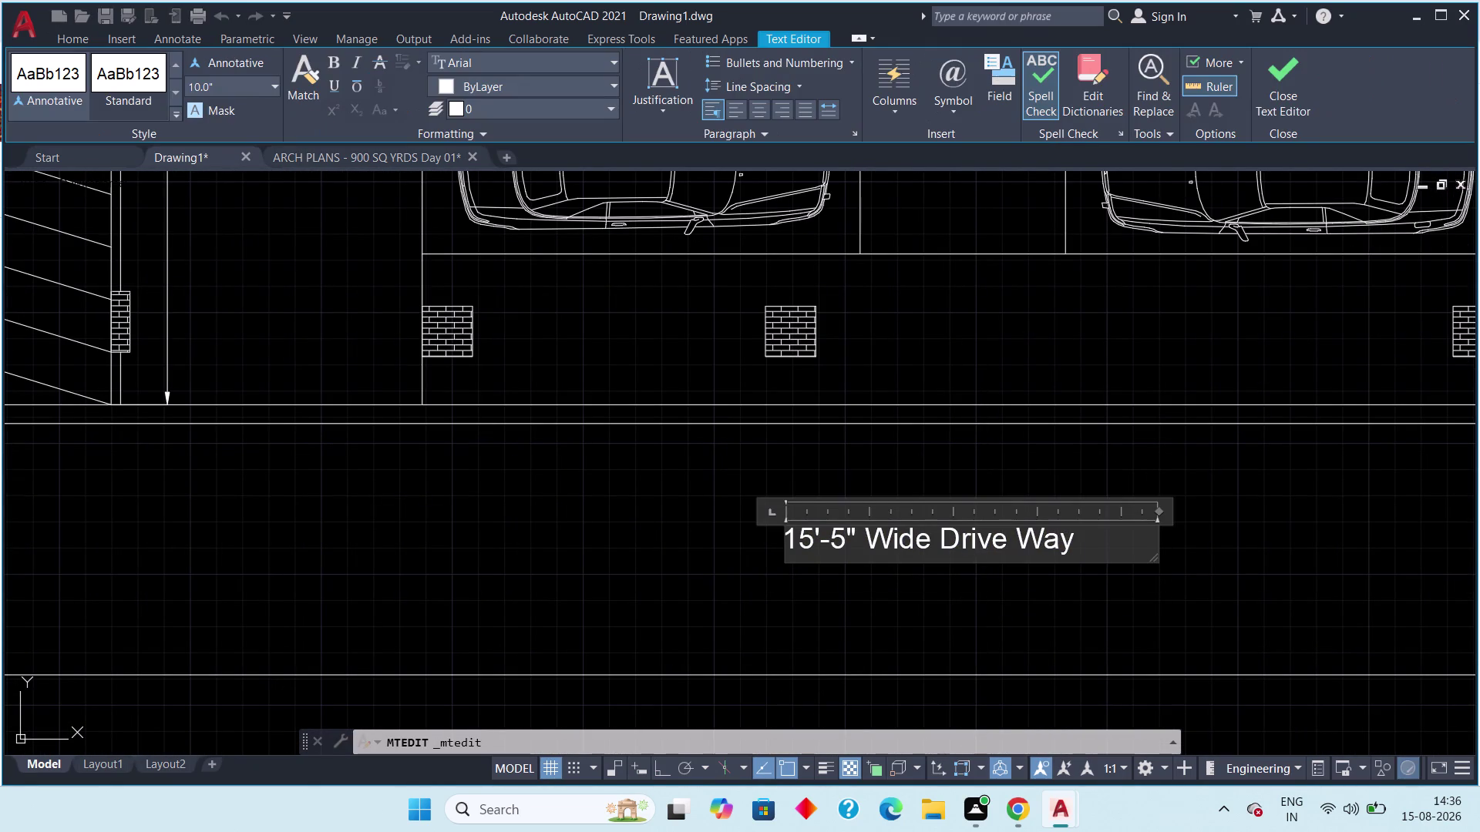
key(BackSpace)
key(BackSpace)
key(BackSpace)
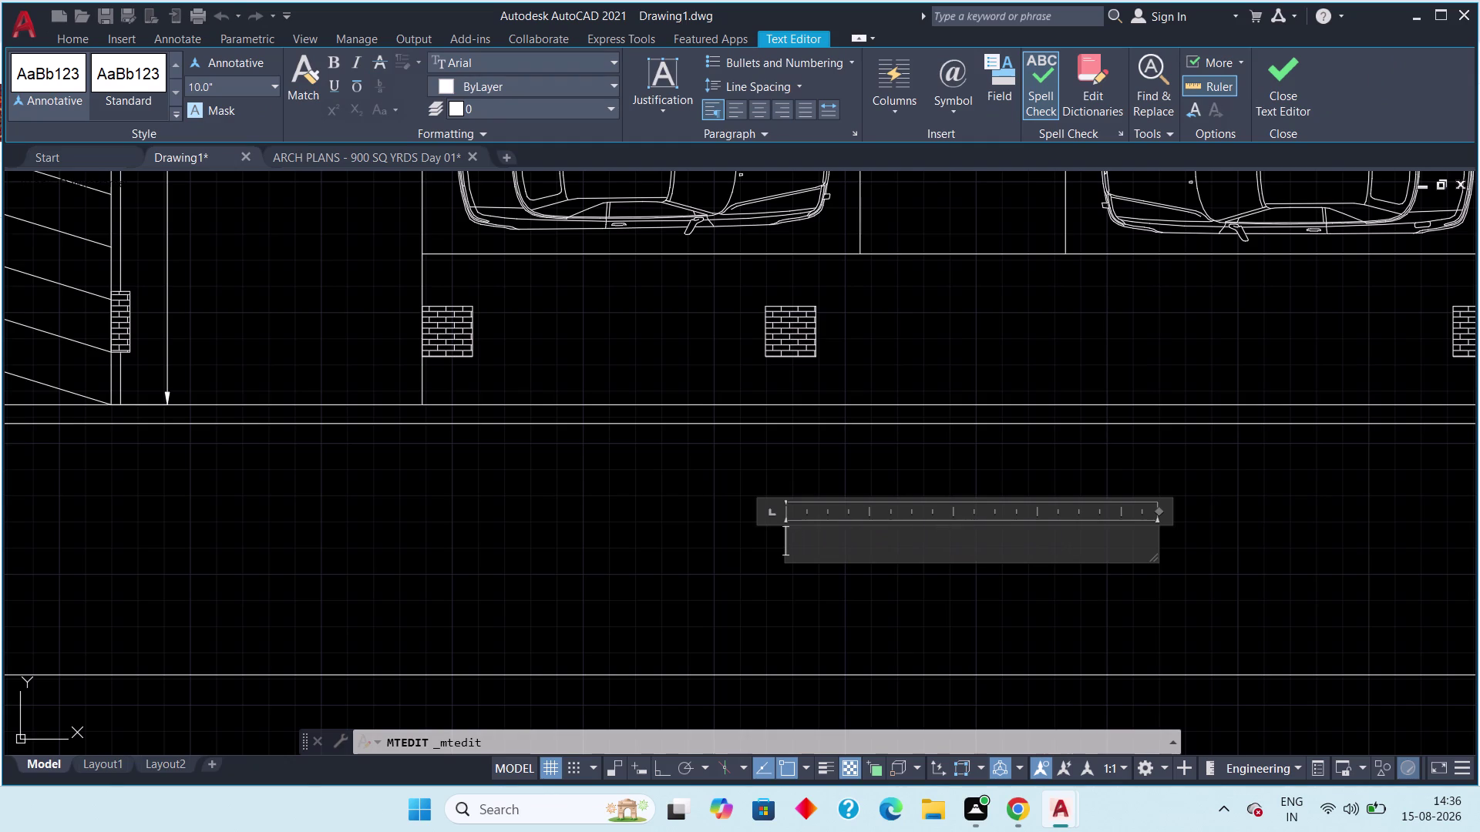
text(40)
text(')
key(space)
text(WIDE)
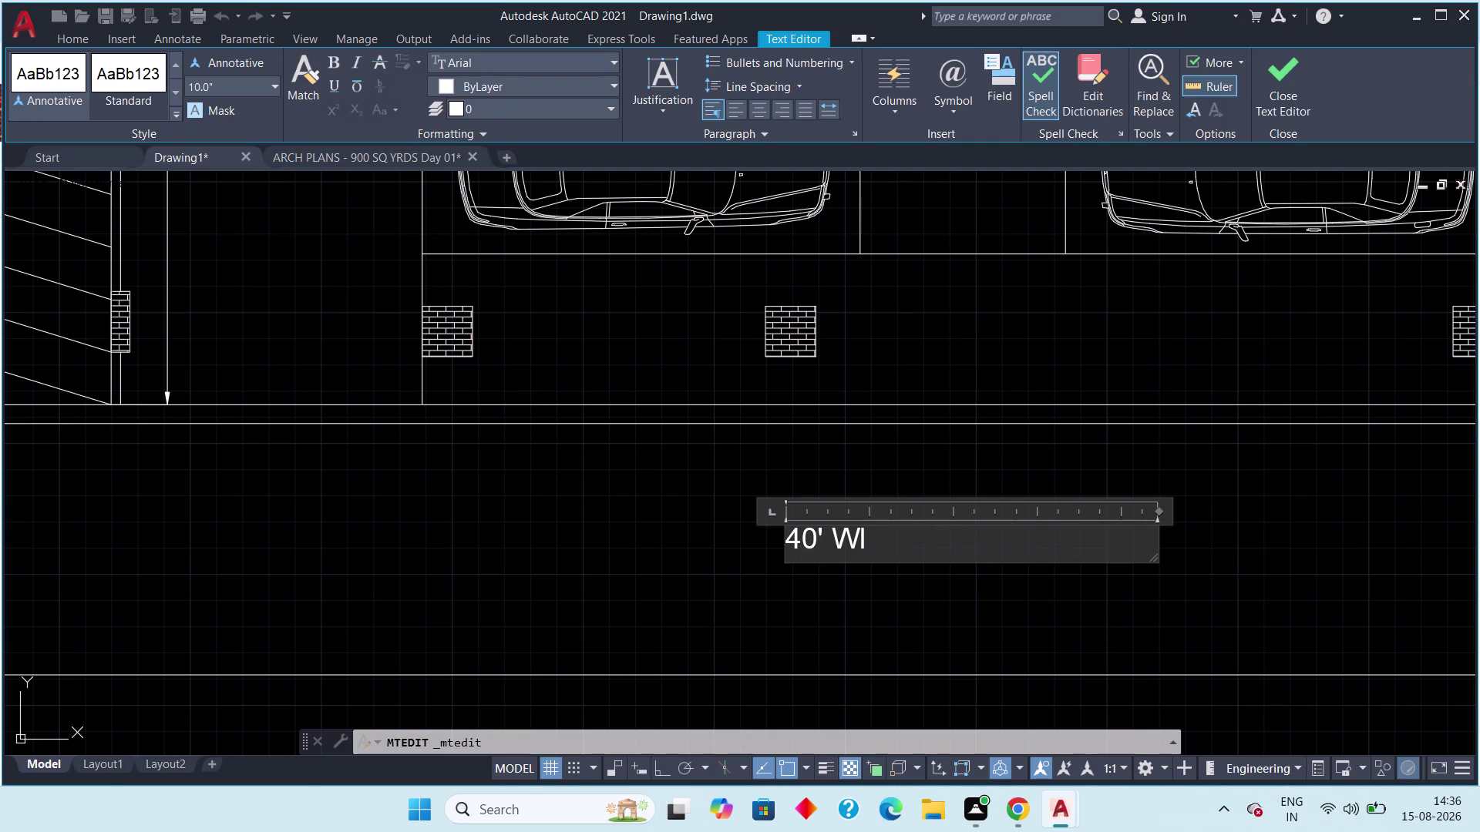
key(space)
text(ROAD)
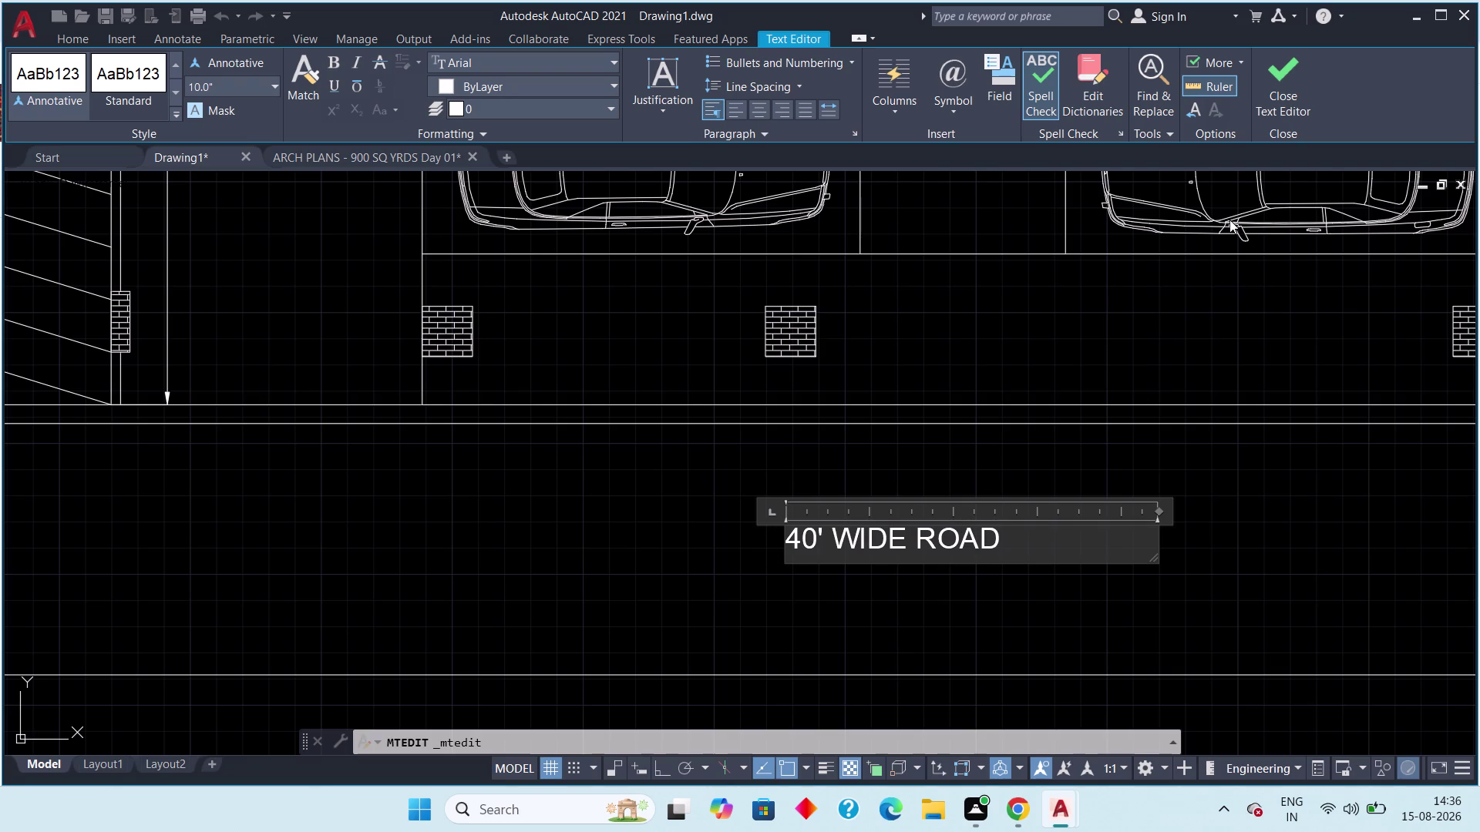
click(1272, 108)
Review the road label and road-edge line, then switch to ARCH PLANS - 900 SQ YRDS Day 01.
scroll(down, 3)
middle_drag(969, 624, 834, 606)
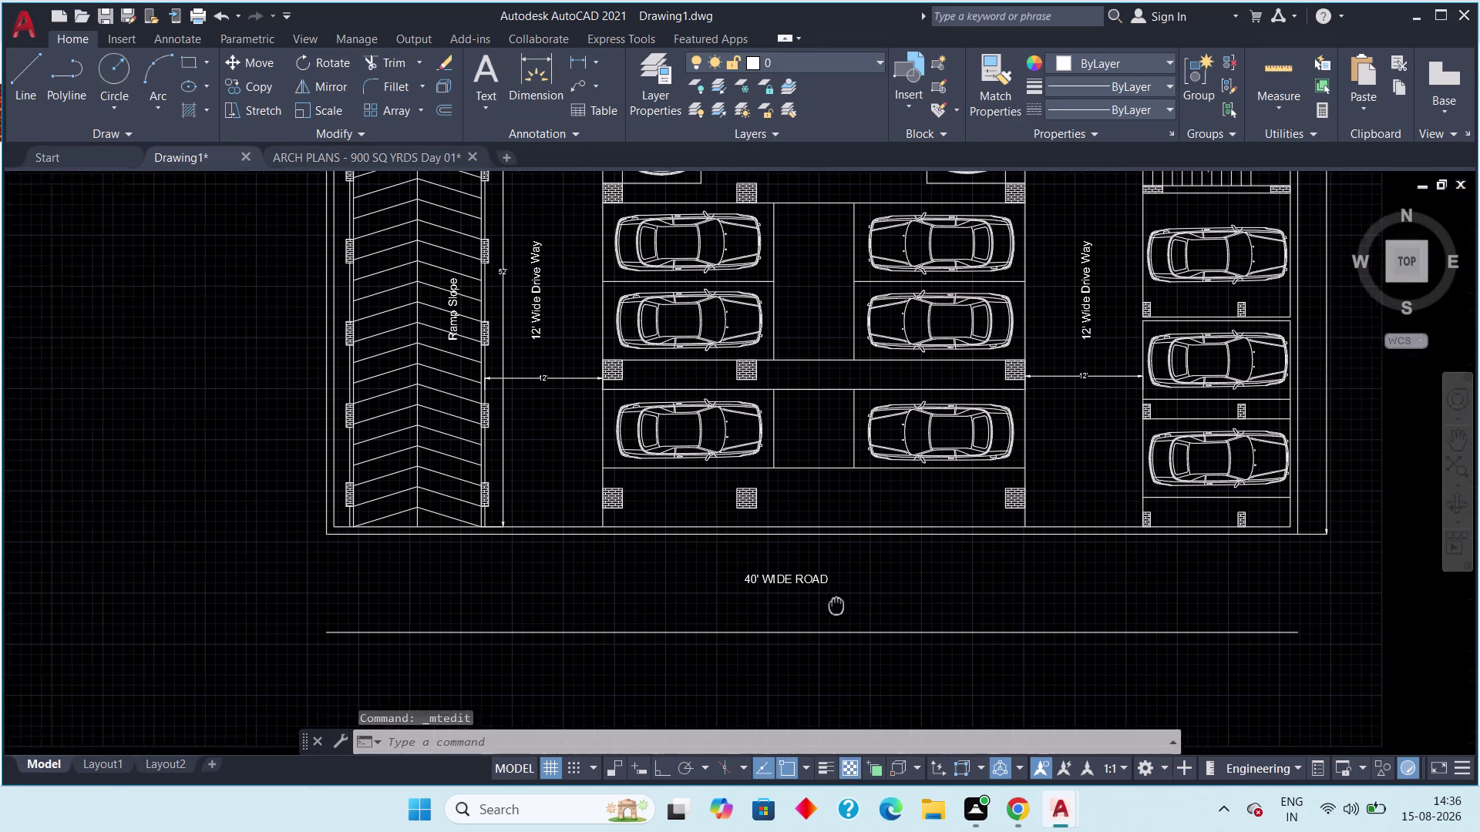
middle_drag(834, 606, 650, 598)
middle_drag(646, 592, 750, 599)
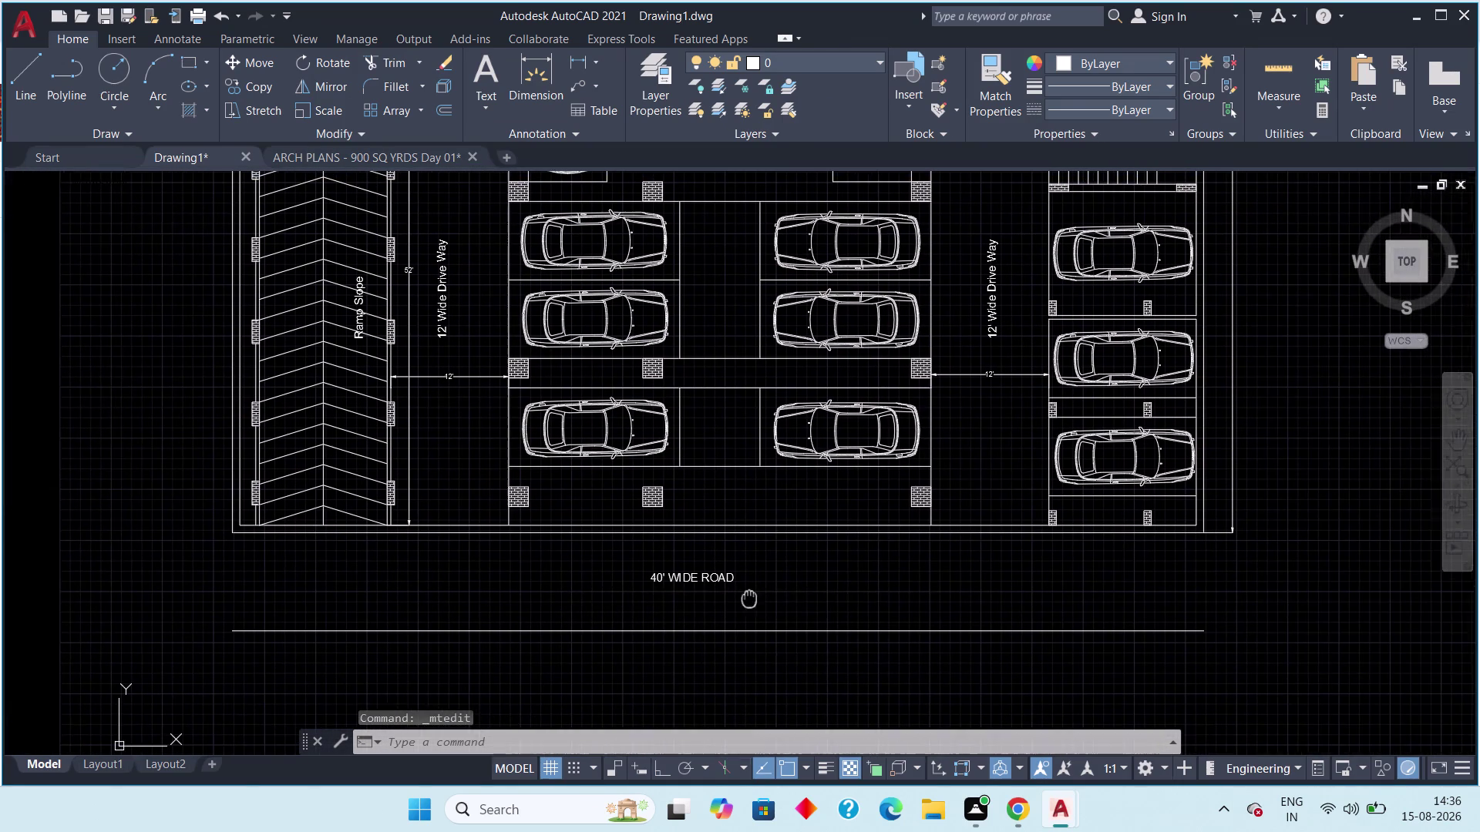
middle_drag(751, 599, 755, 600)
middle_drag(779, 608, 830, 609)
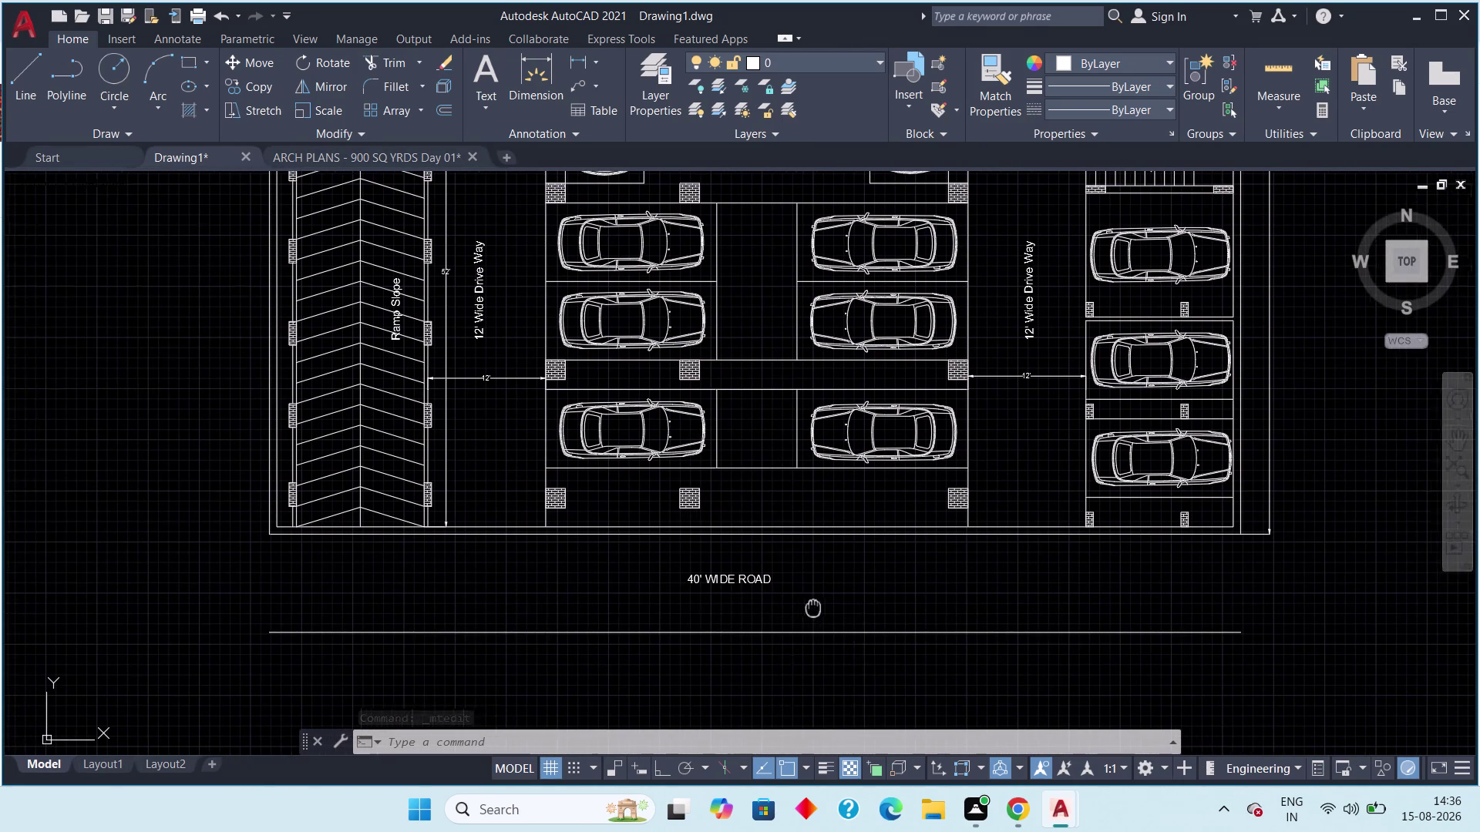
middle_drag(829, 608, 866, 608)
scroll(down, 3)
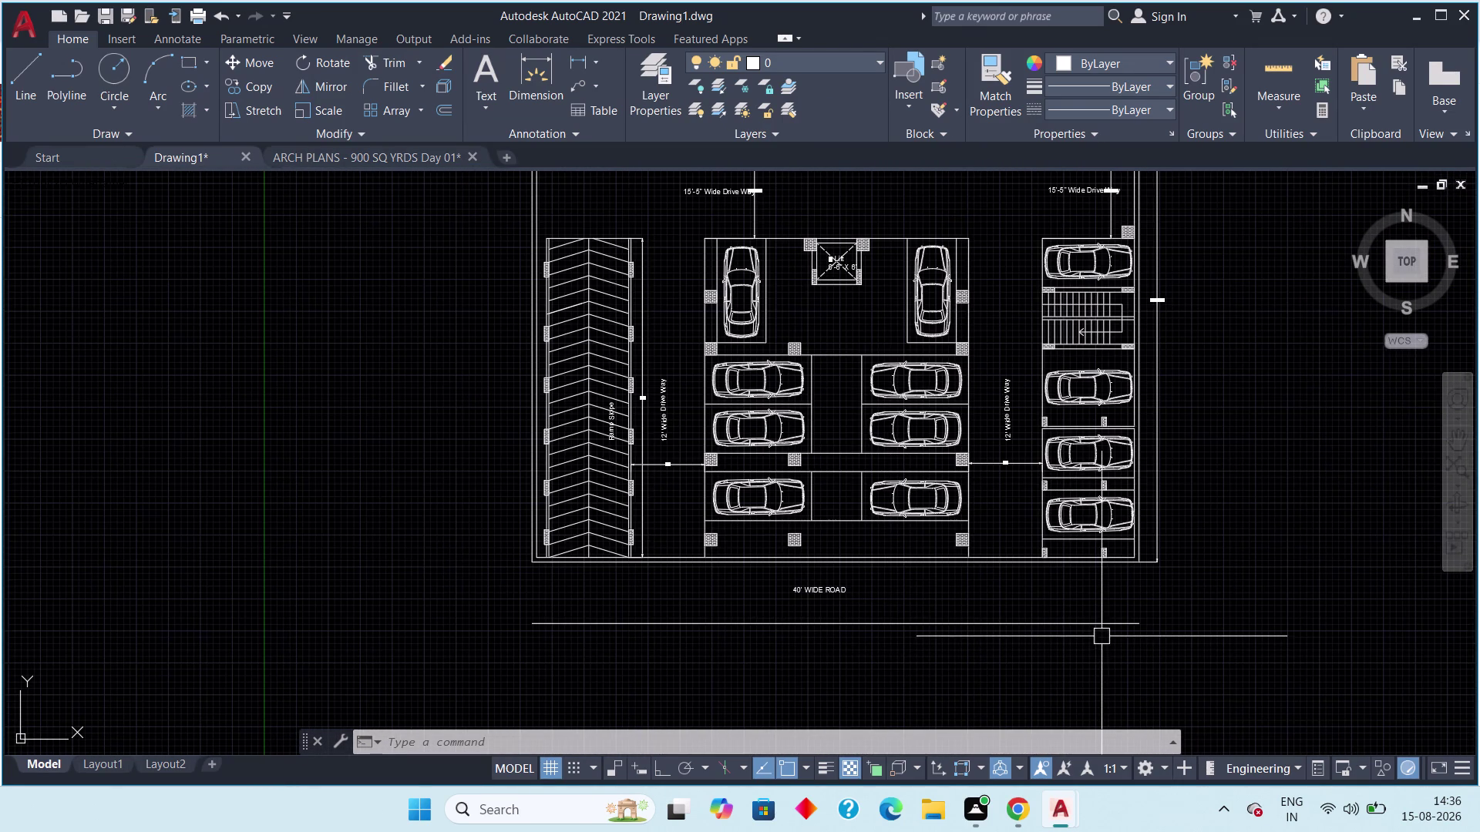
click(1101, 628)
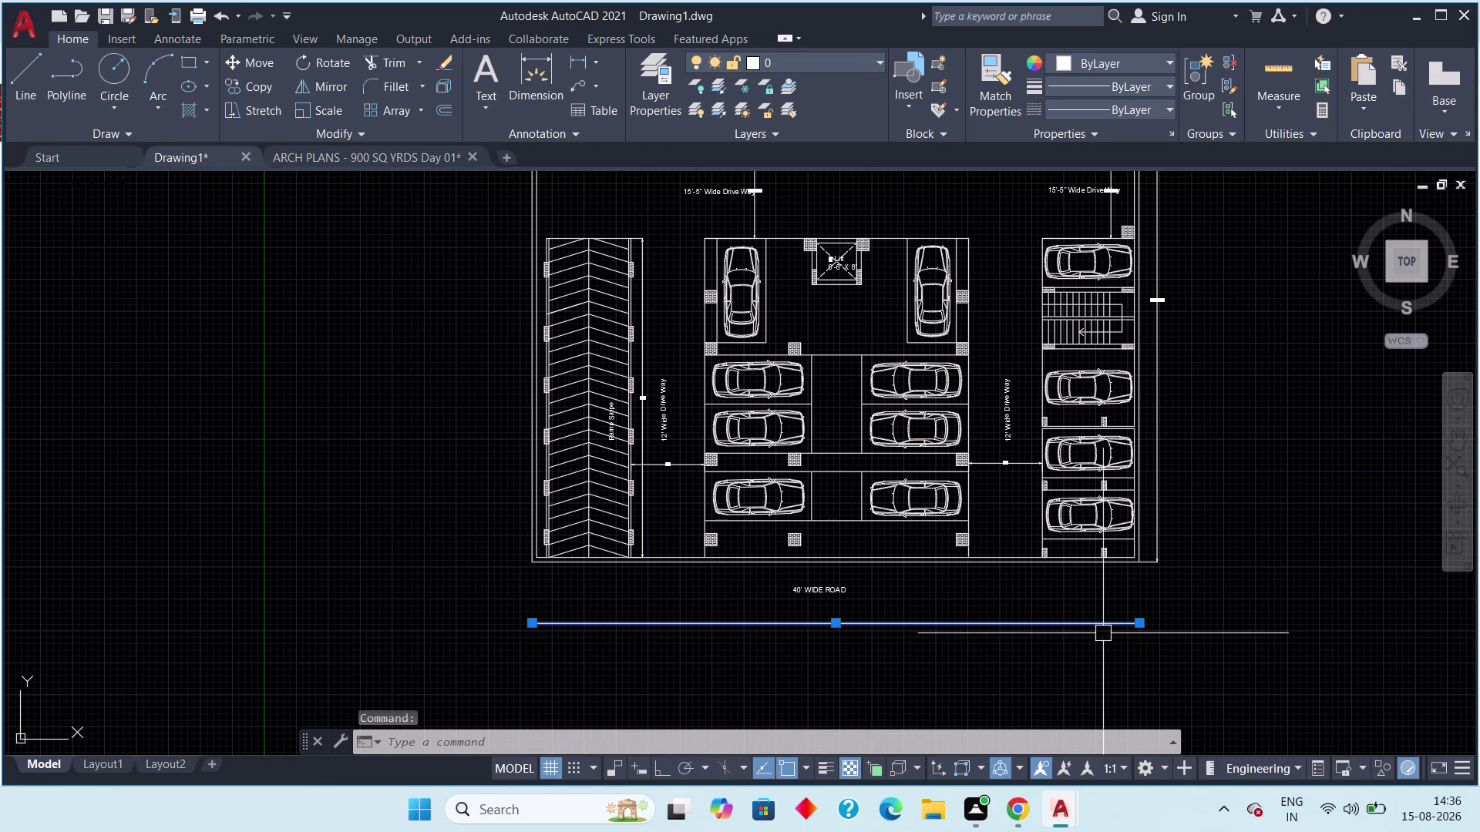
key(Escape)
middle_drag(1103, 634, 1084, 633)
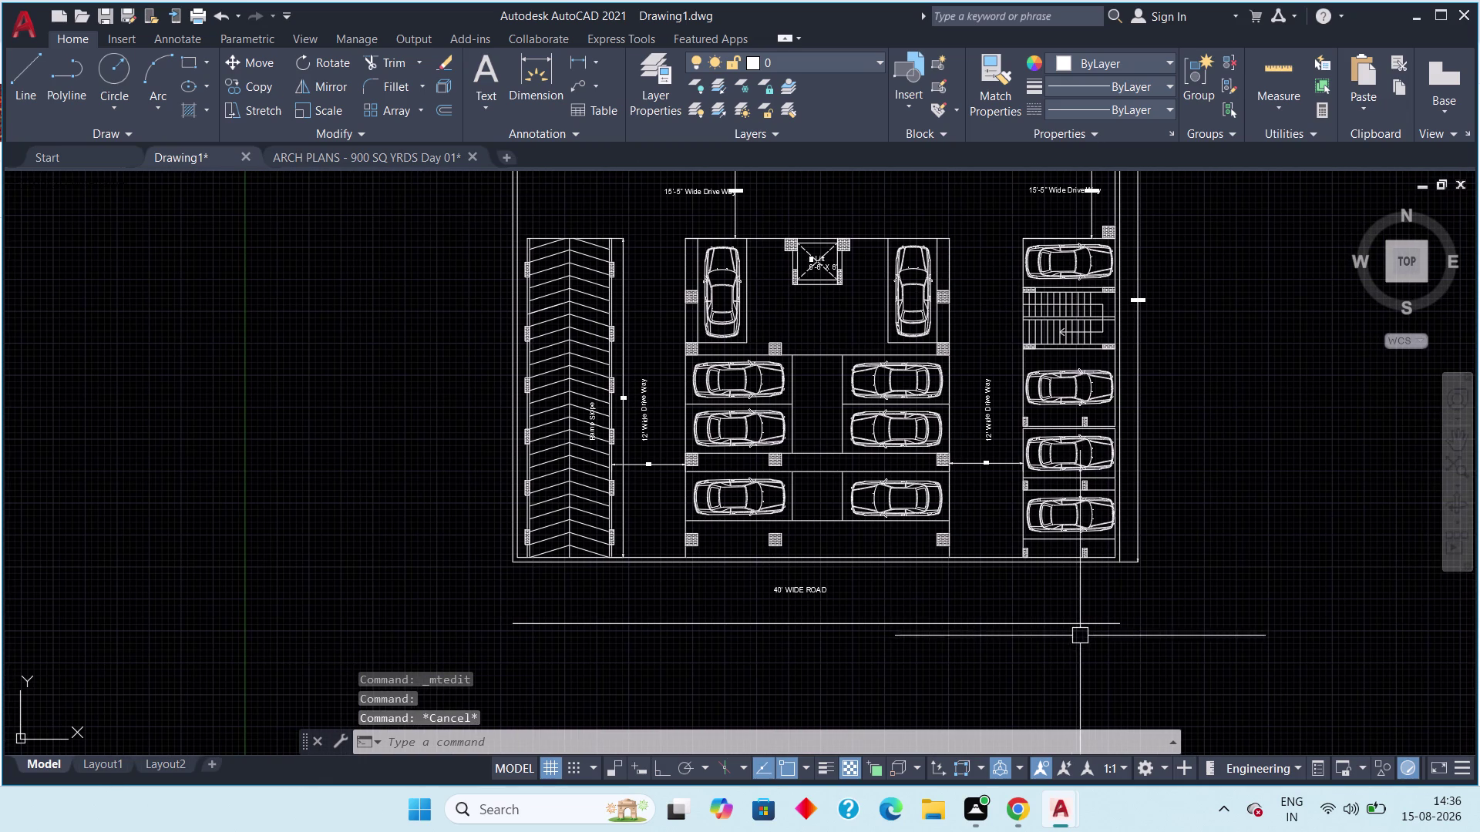
click(349, 160)
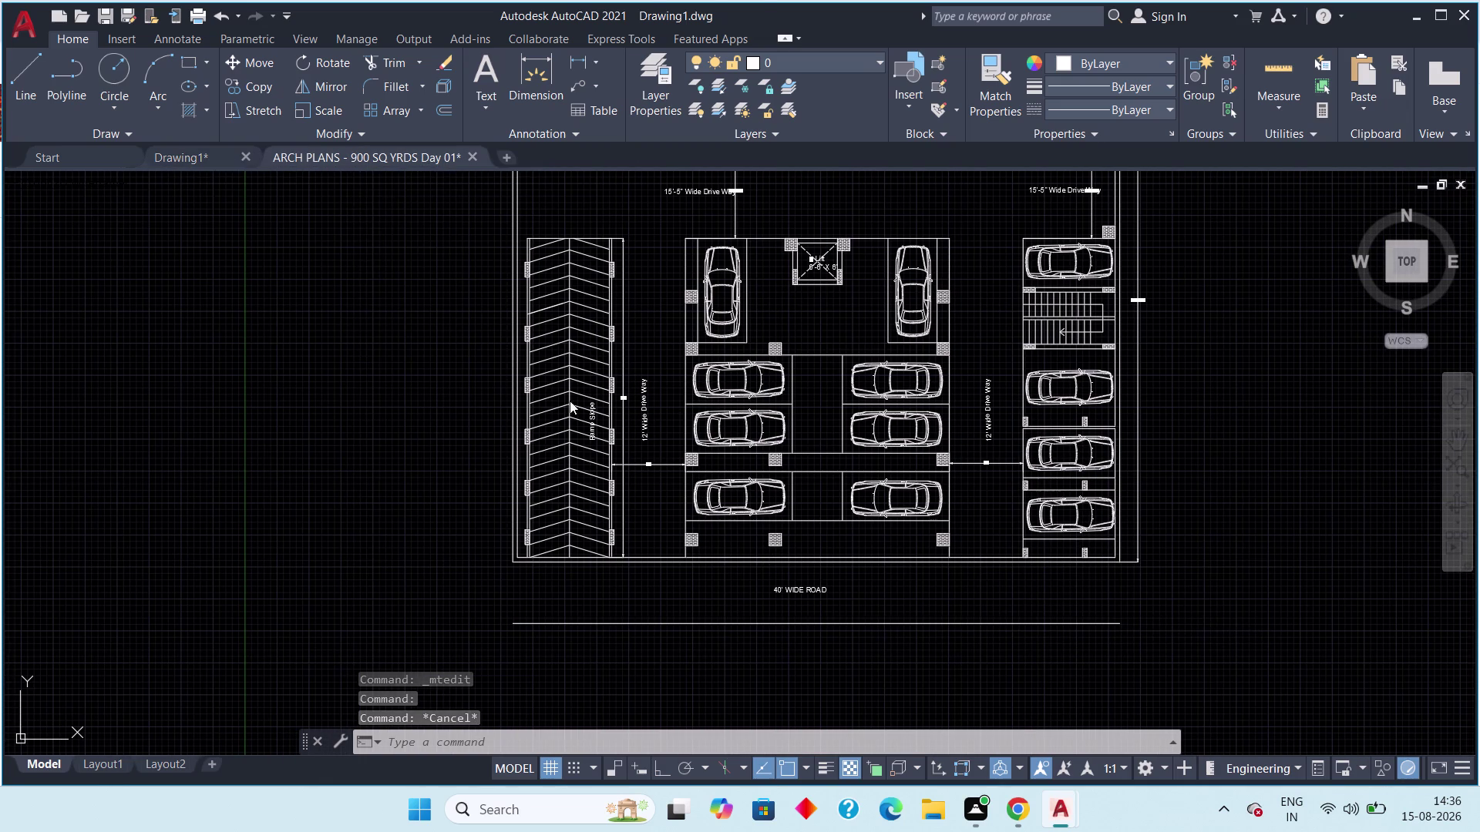
Pan and zoom across the reference sheet's road and CELLAR FLOOR titles.
middle_drag(837, 584, 870, 653)
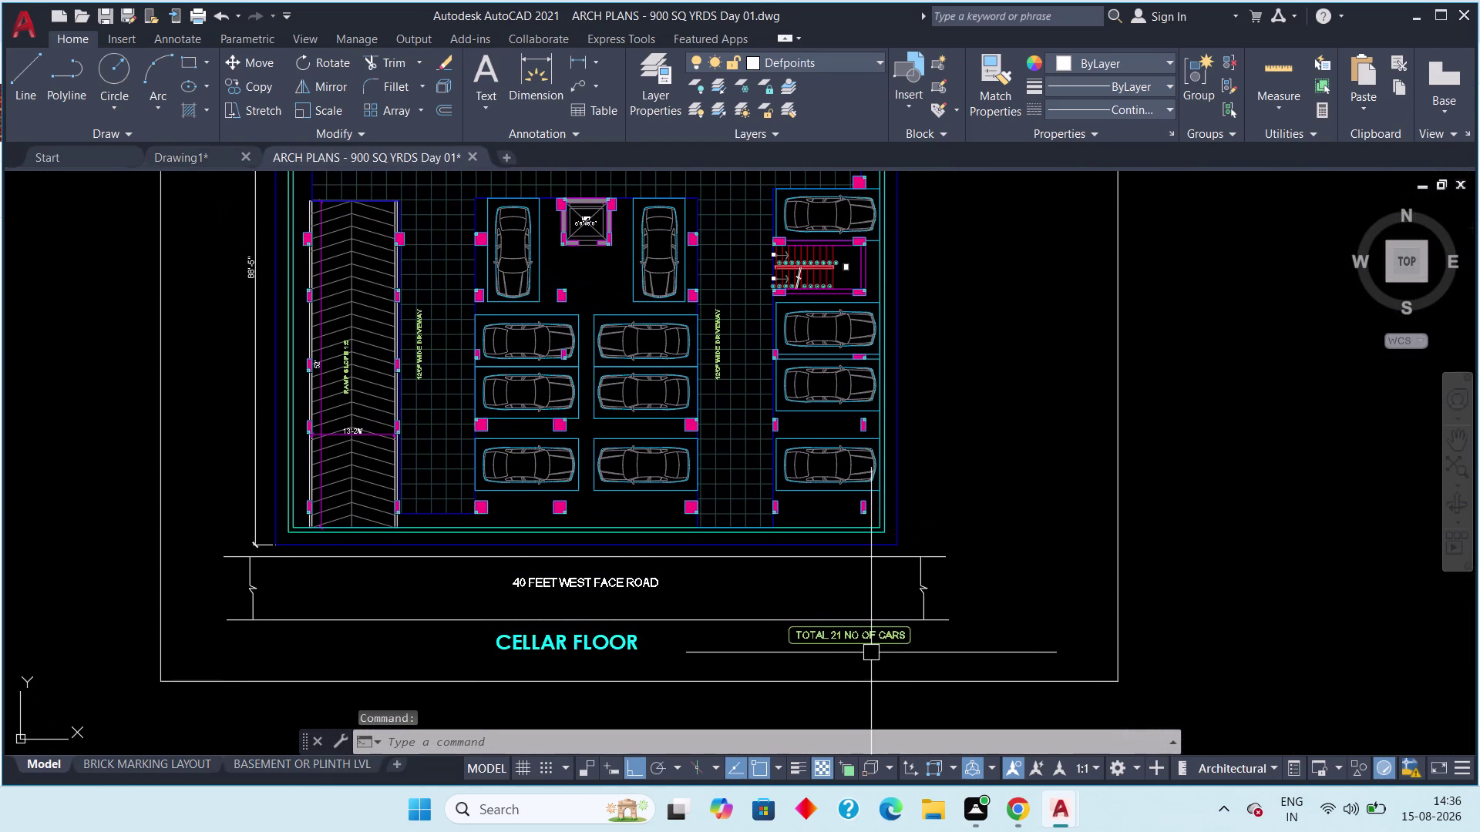
scroll(down, 3)
middle_drag(895, 600, 914, 658)
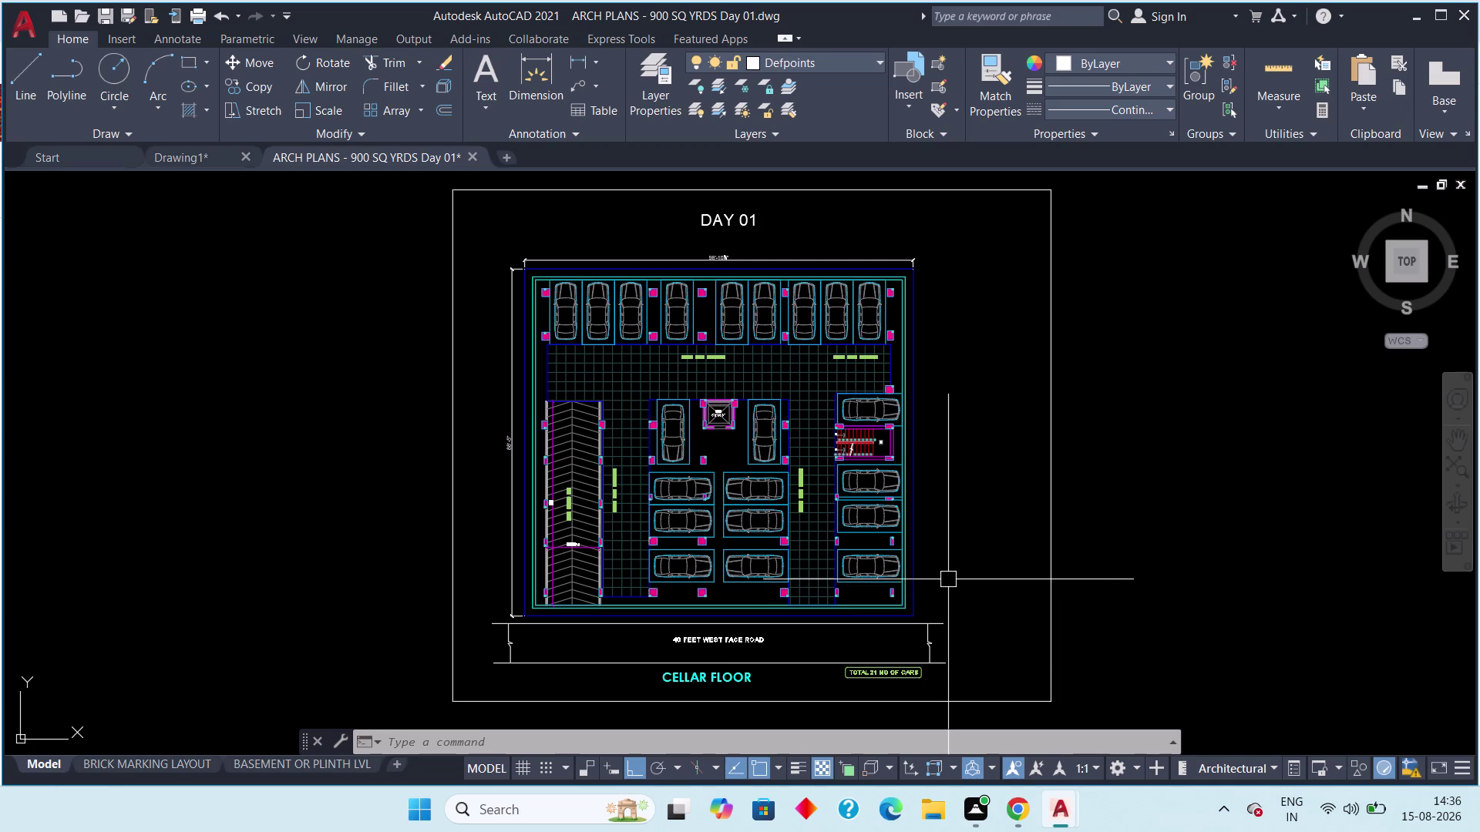
middle_drag(710, 700, 710, 646)
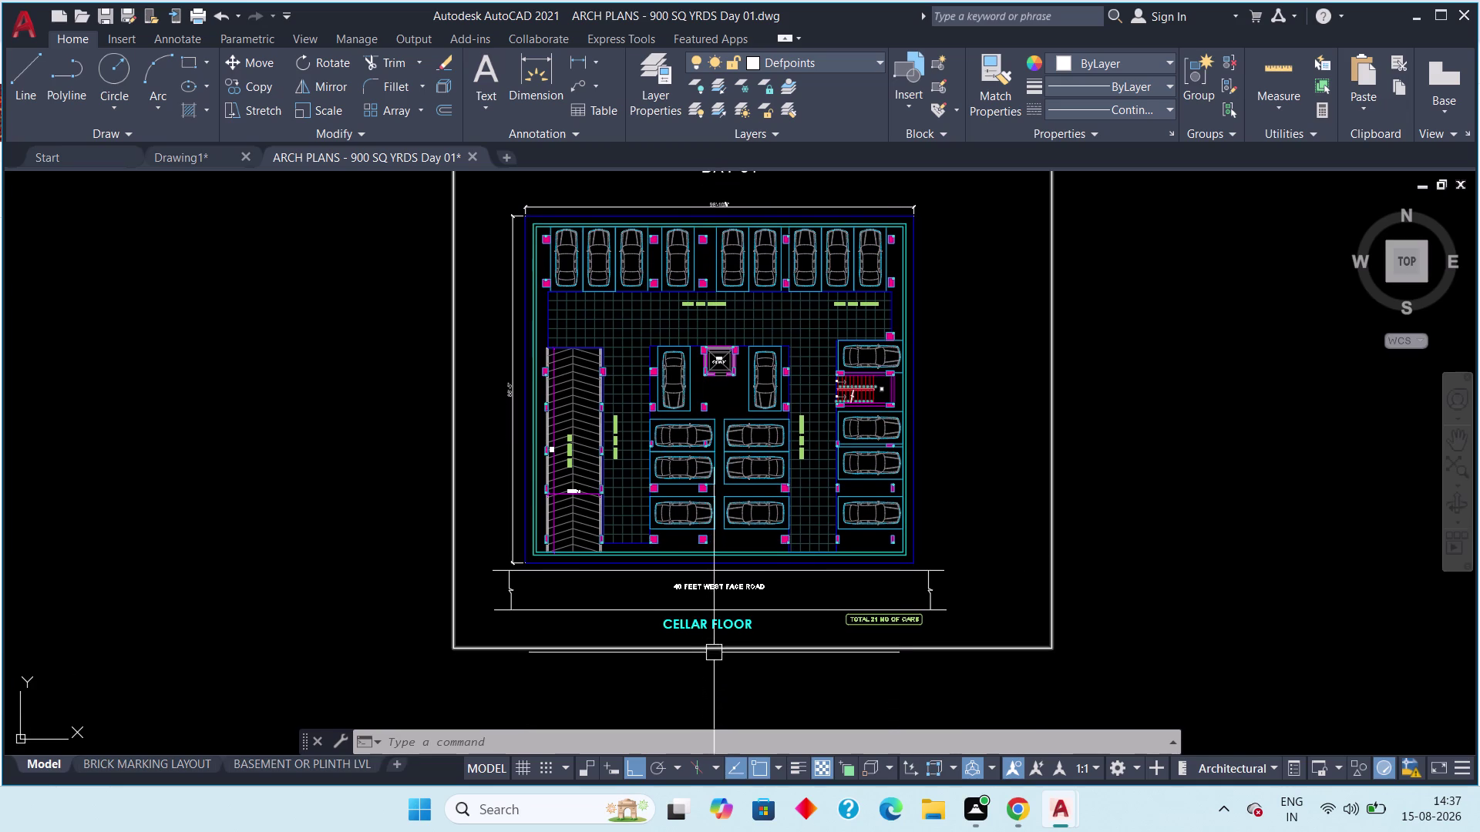
middle_drag(714, 654, 715, 680)
scroll(down, 3)
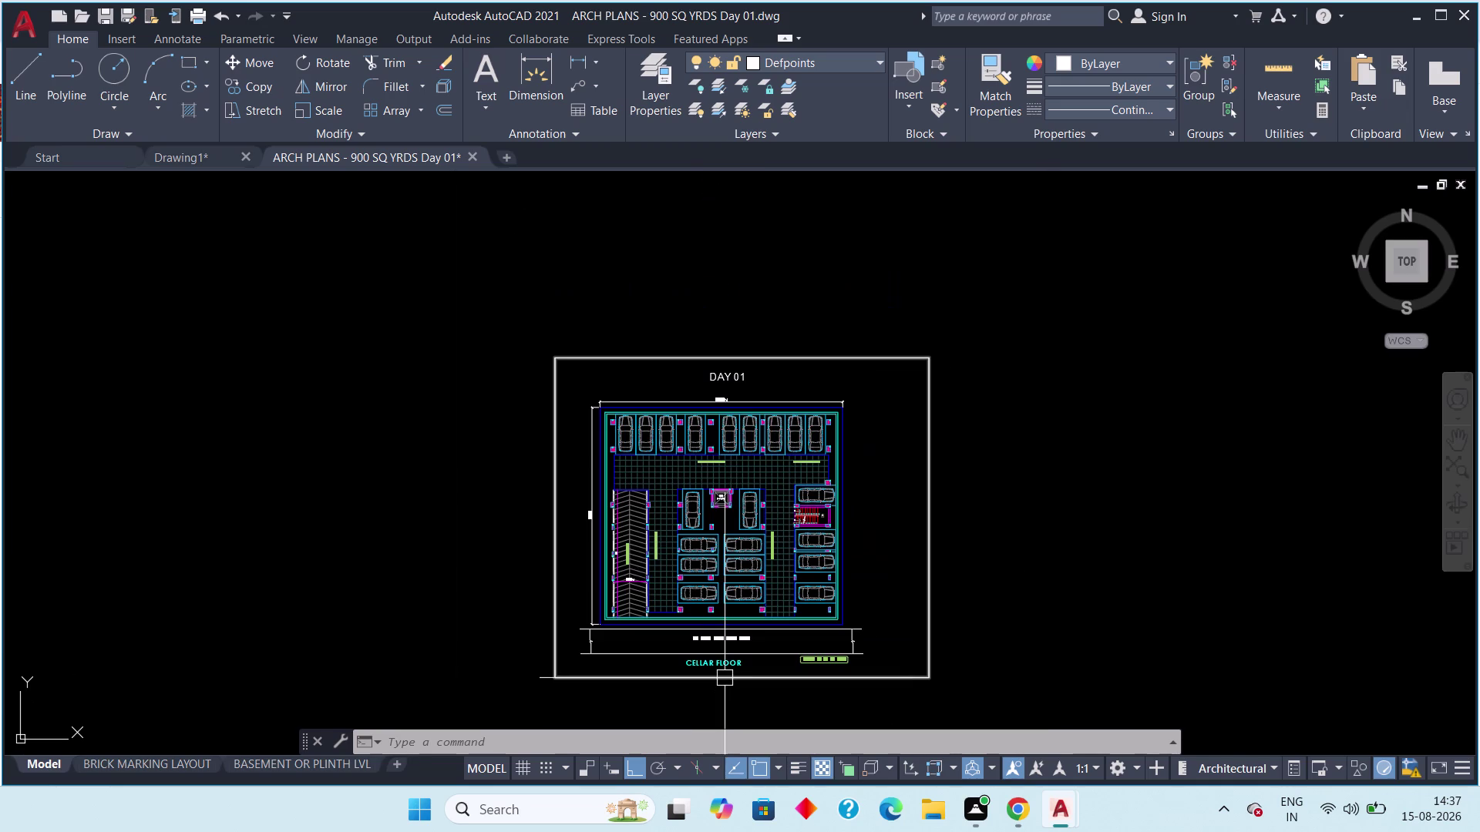
scroll(up, 3)
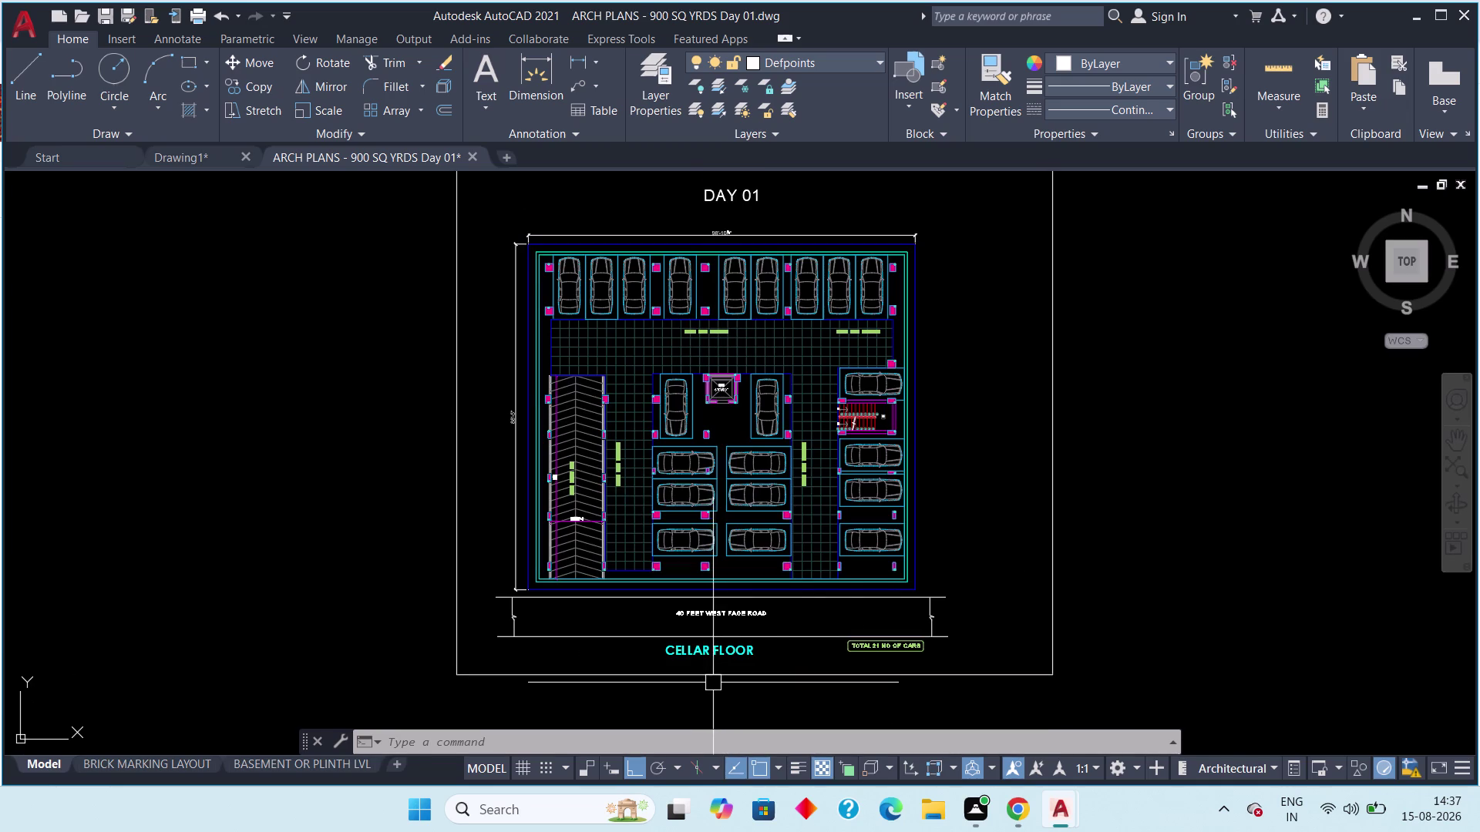
Return to Drawing1 and zoom in on the top parking row.
click(180, 159)
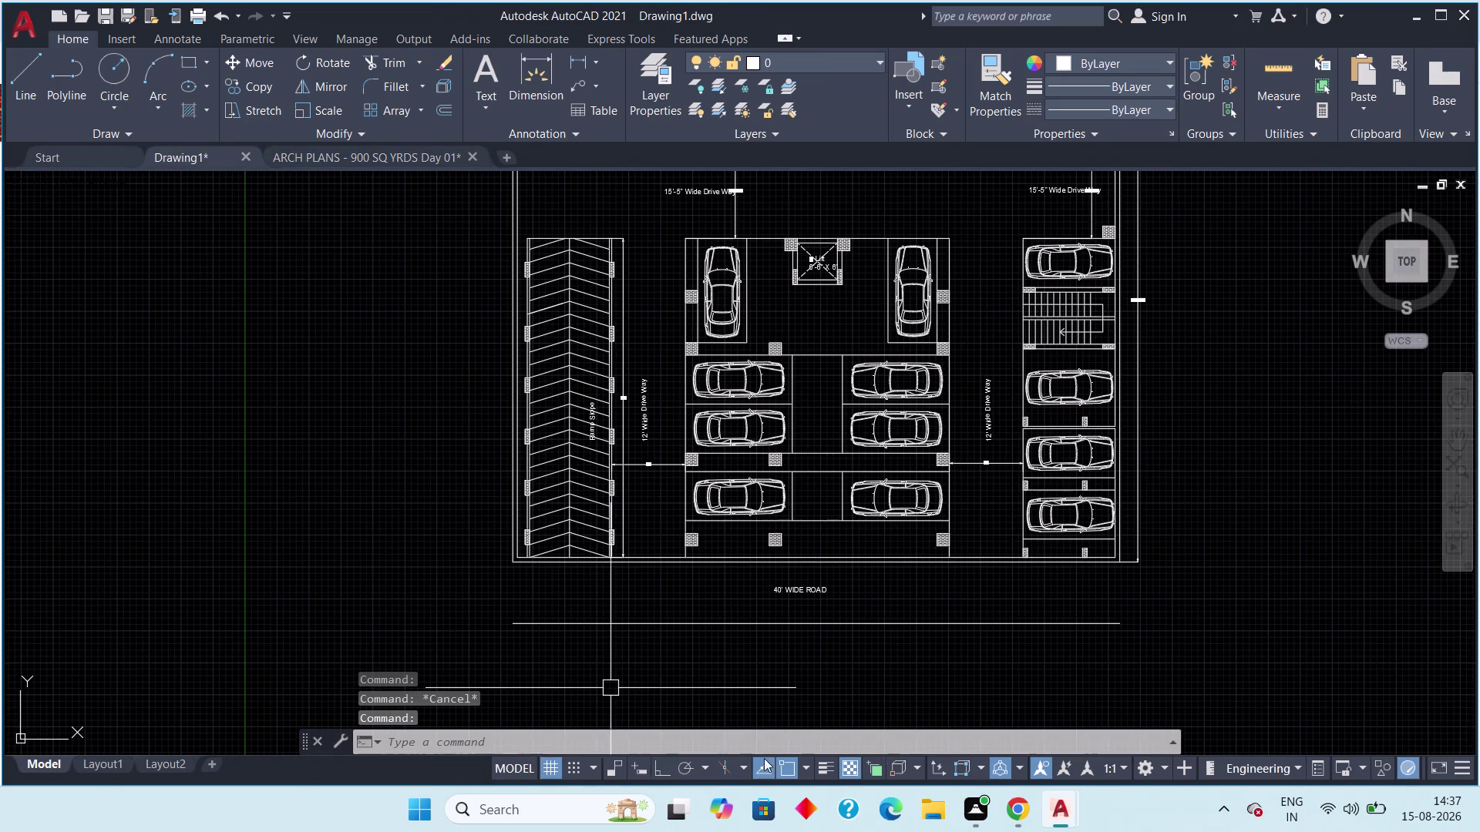
middle_drag(823, 636, 804, 723)
scroll(down, 3)
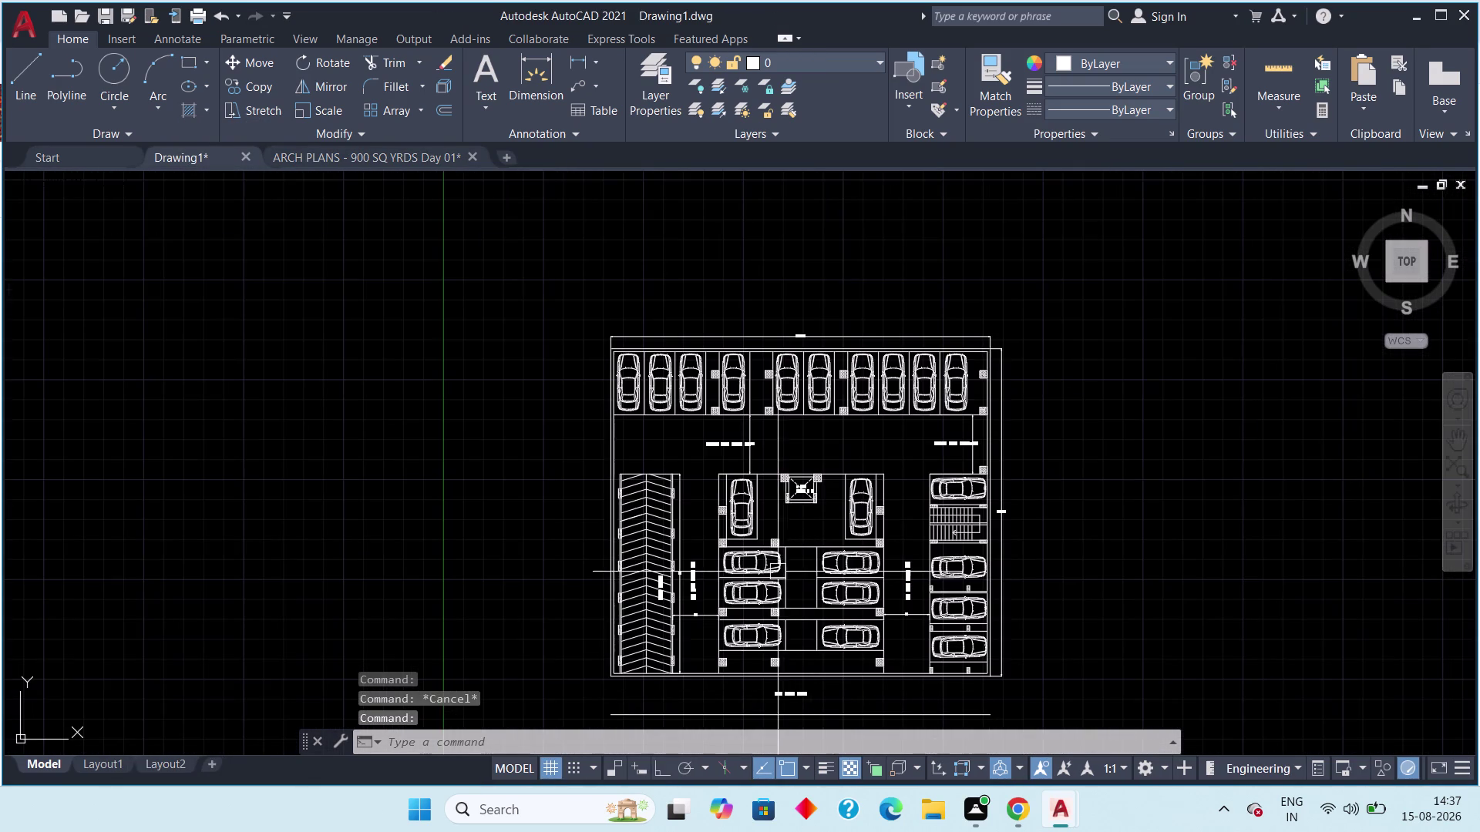
scroll(up, 3)
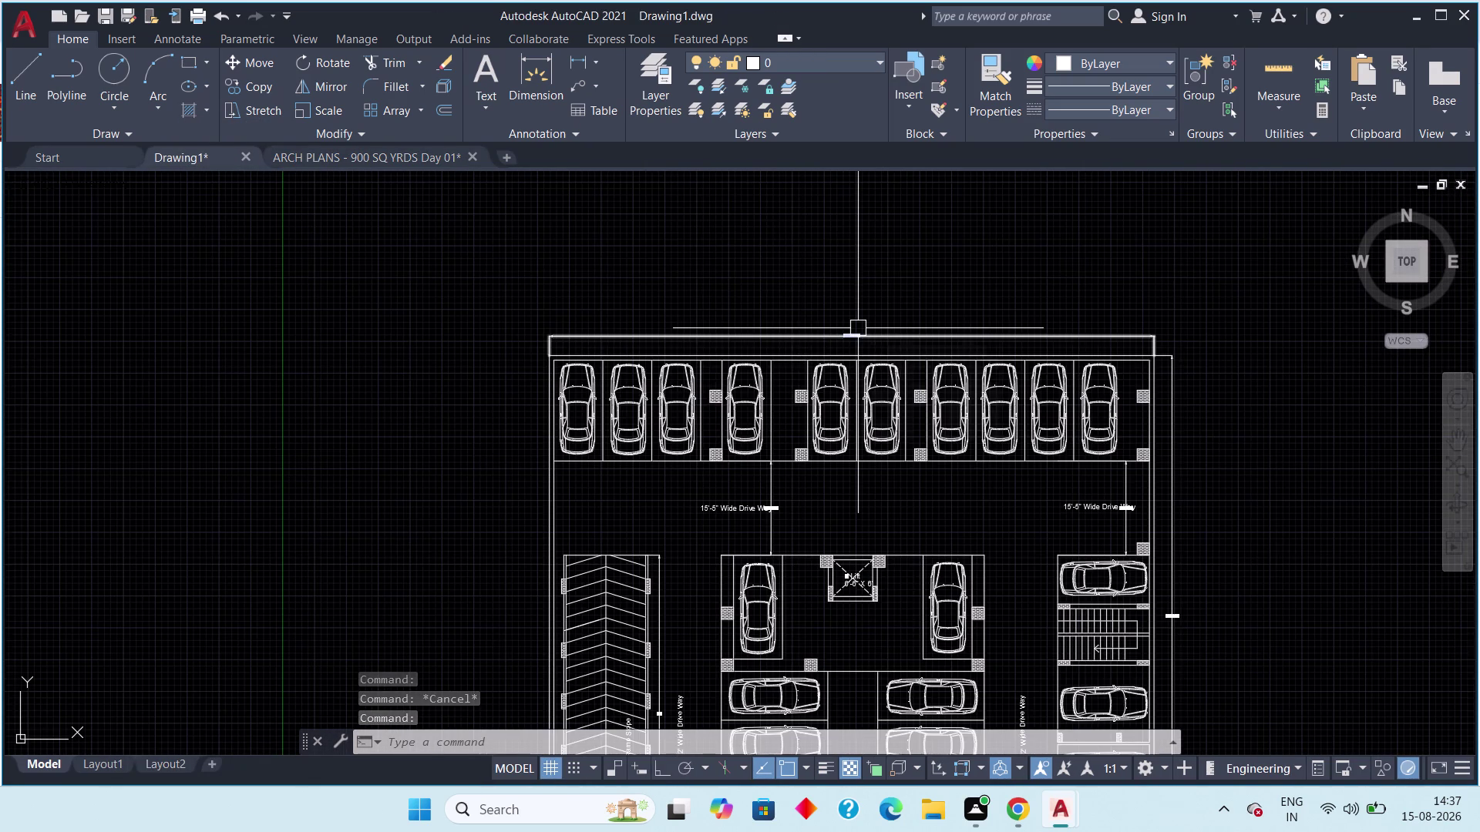
scroll(up, 3)
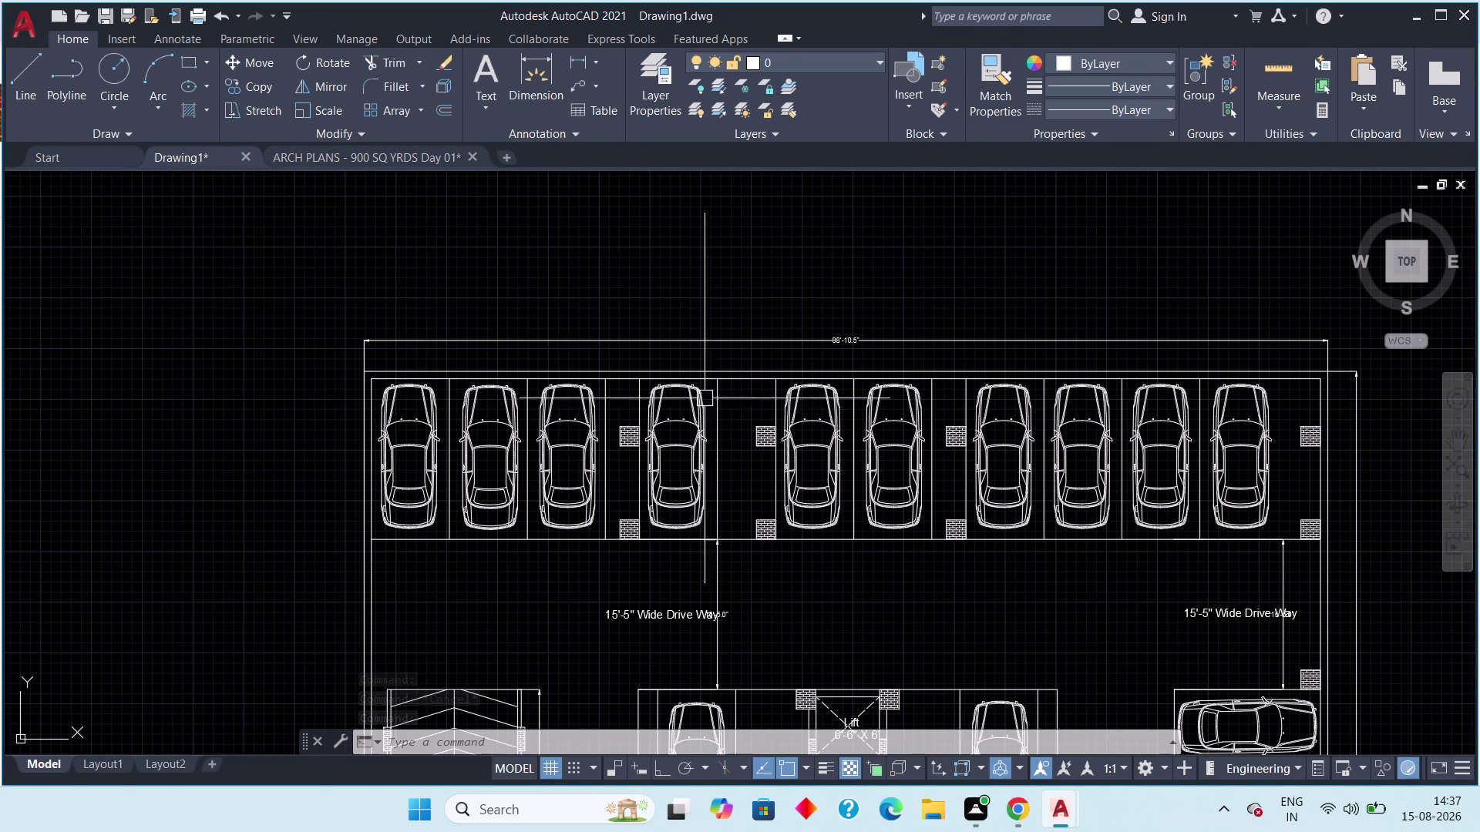
Copy the 15'-5" Wide Drive Way label to a spot above the plan's top edge.
click(692, 573)
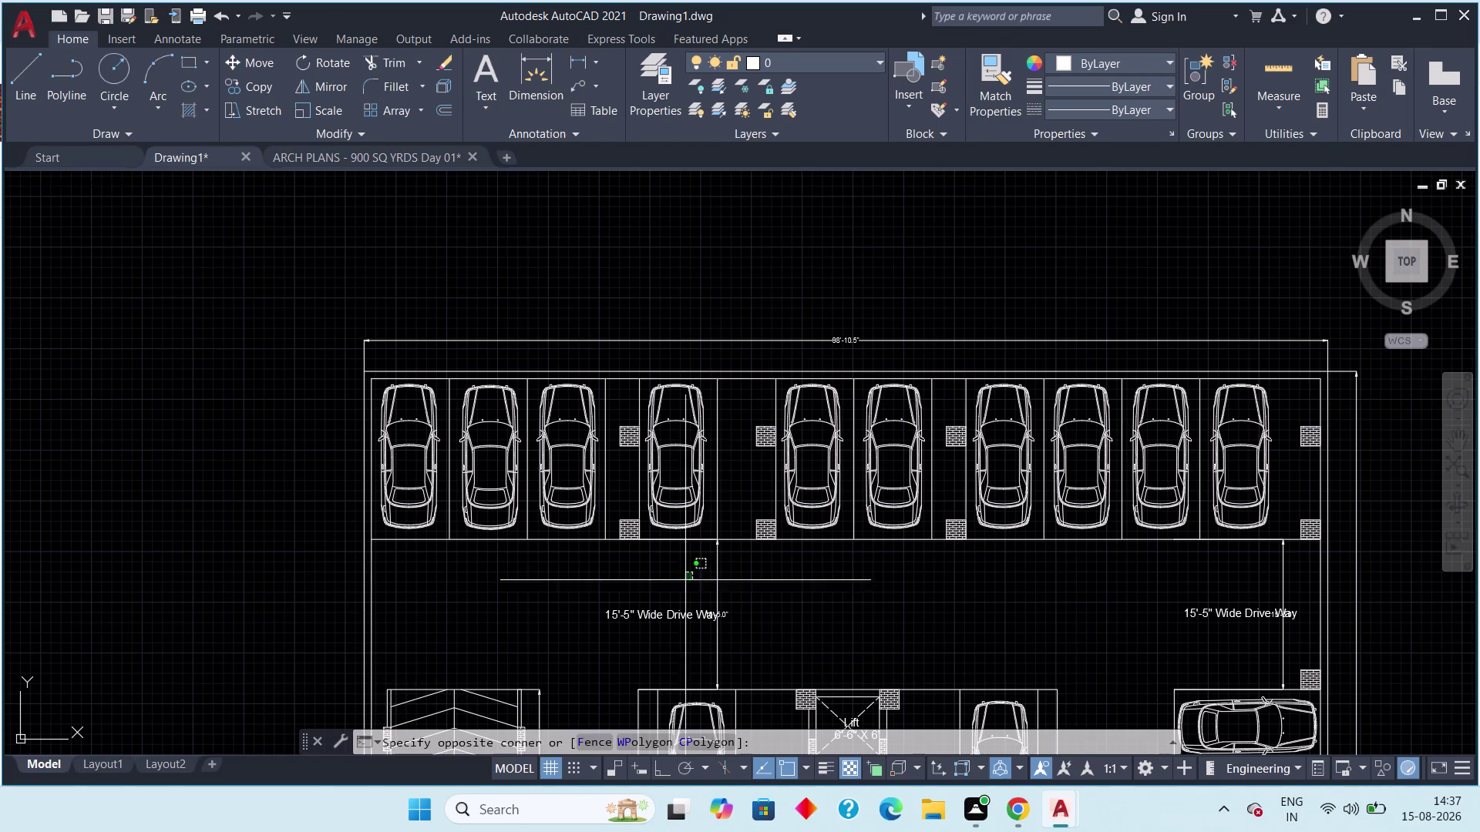
click(632, 618)
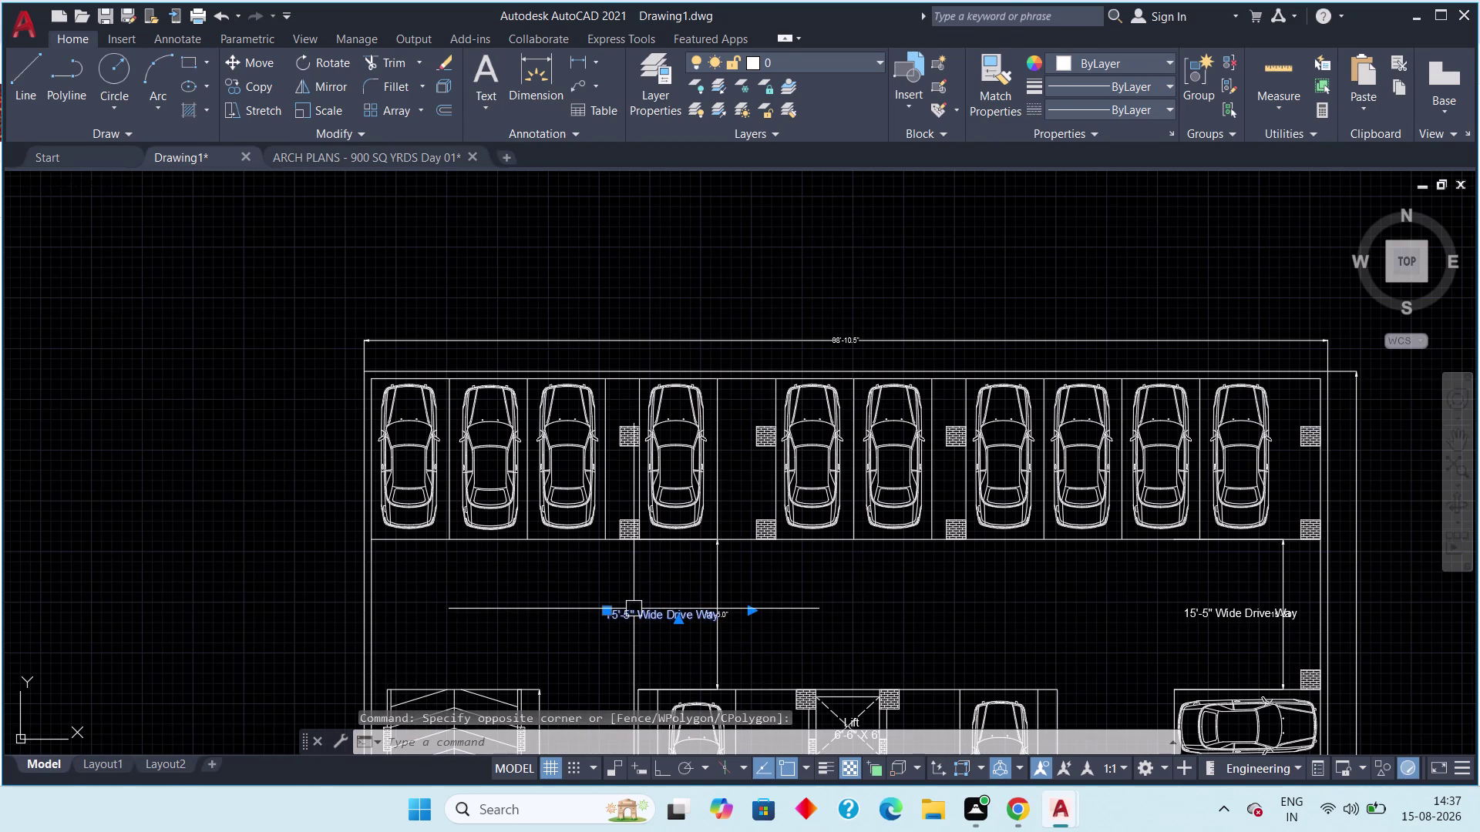
text(co)
key(space)
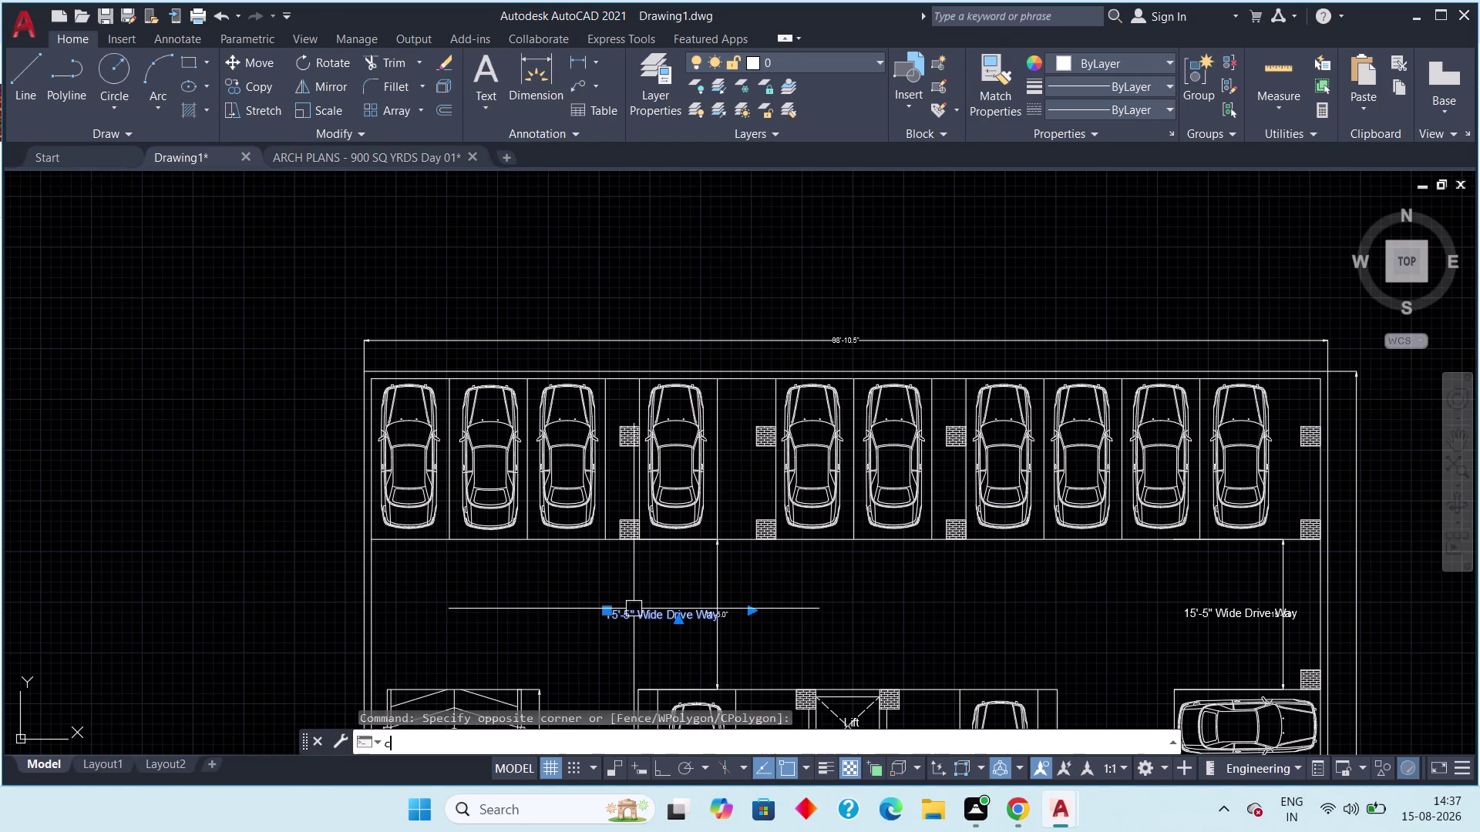
click(662, 623)
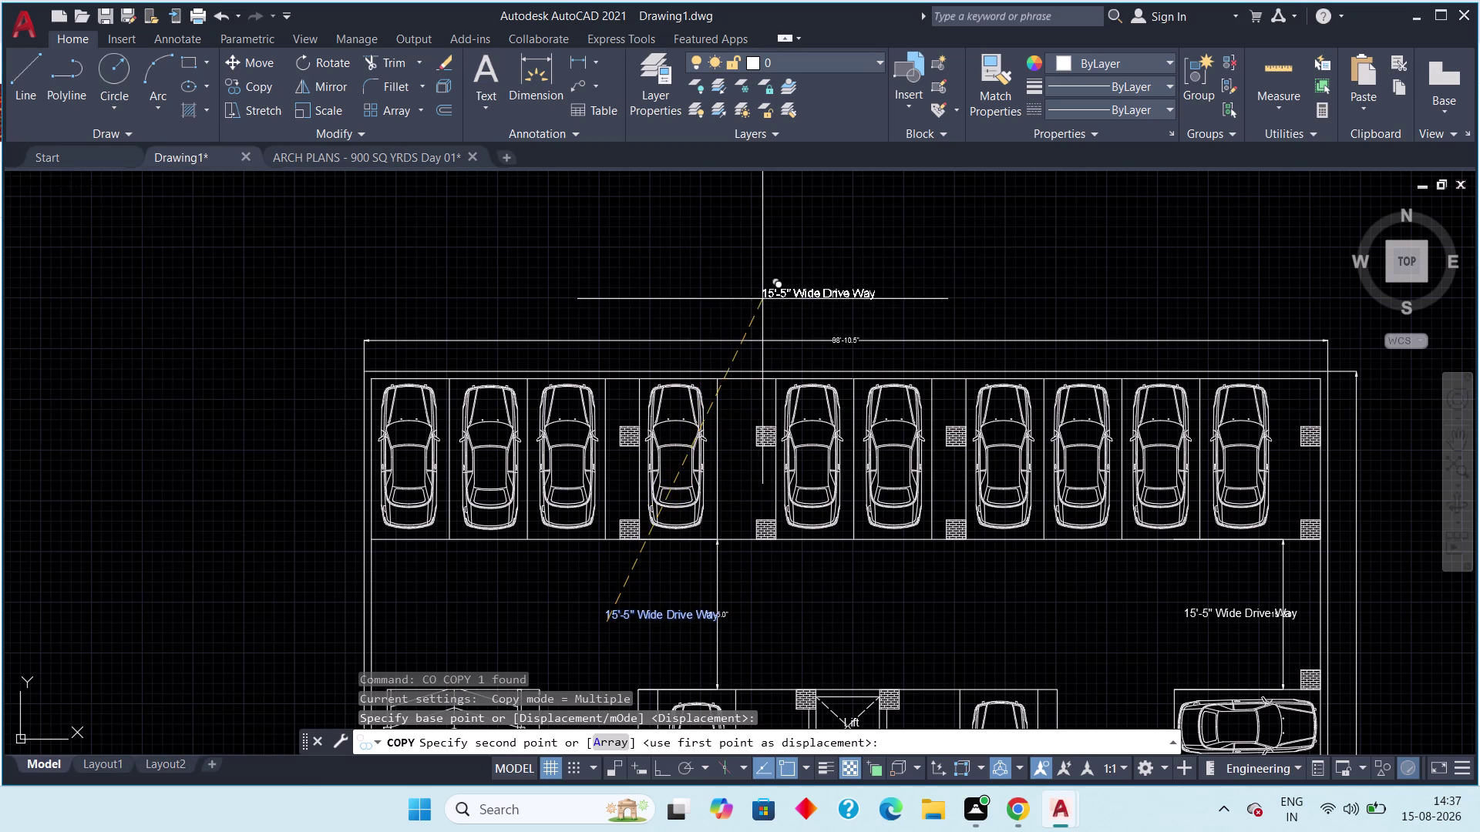
click(751, 309)
key(Escape)
key(Escape)
scroll(up, 3)
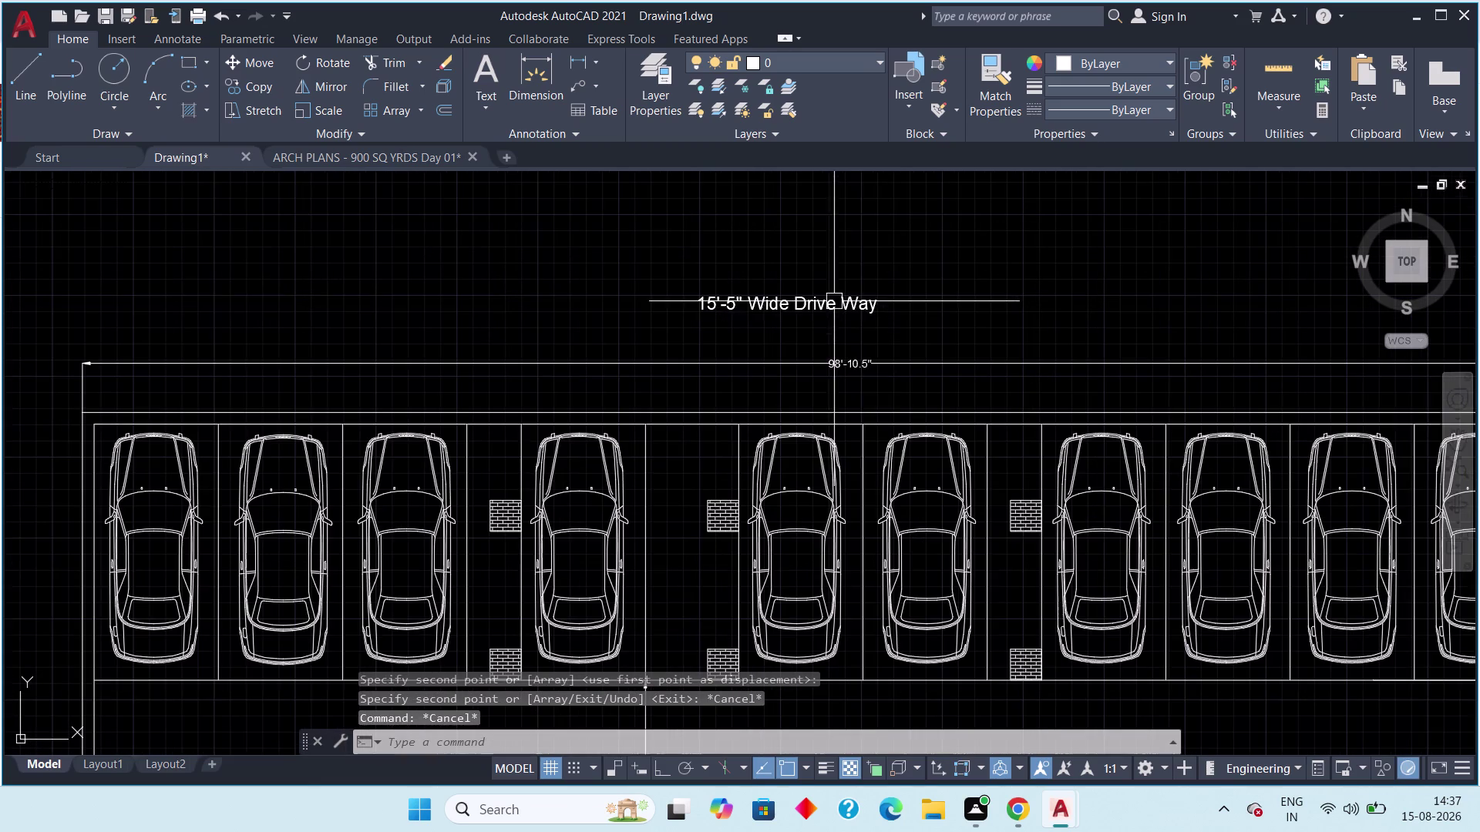
double_click(835, 302)
Remove the stray dashes at the start and end of the copied label's text.
click(882, 314)
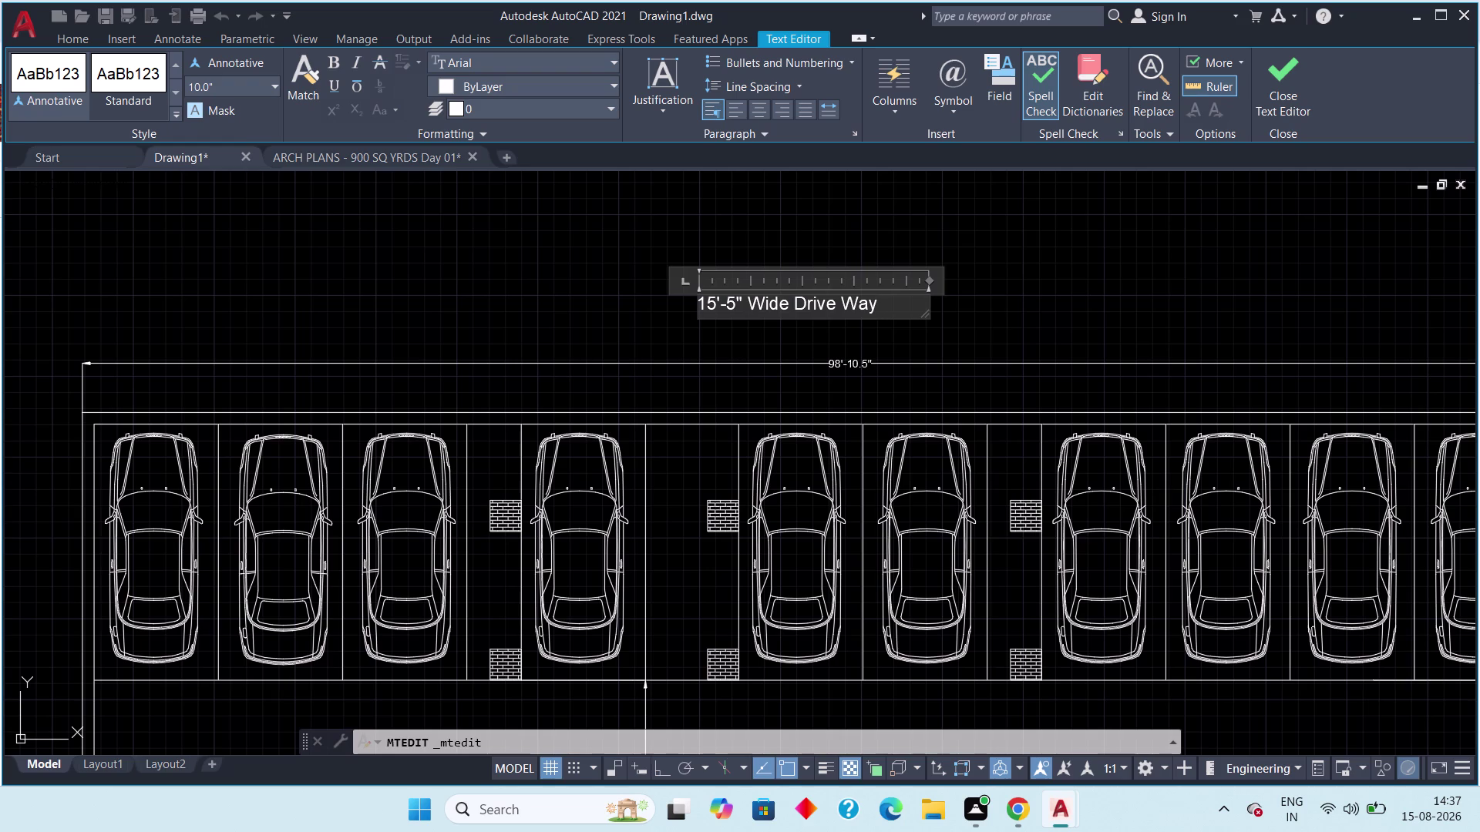
key(minus)
click(700, 302)
key(minus)
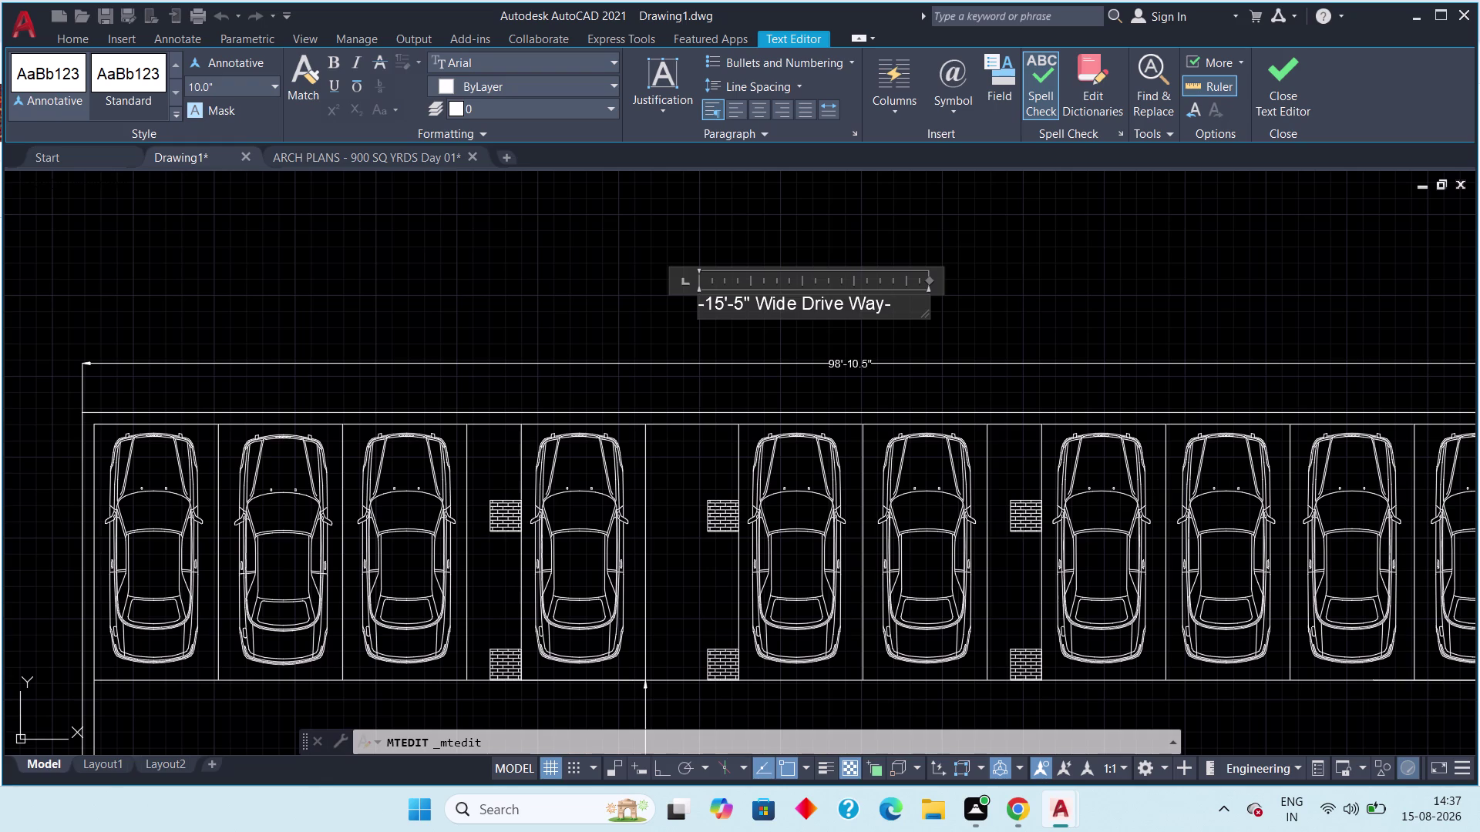
click(896, 306)
key(BackSpace)
key(BackSpace)
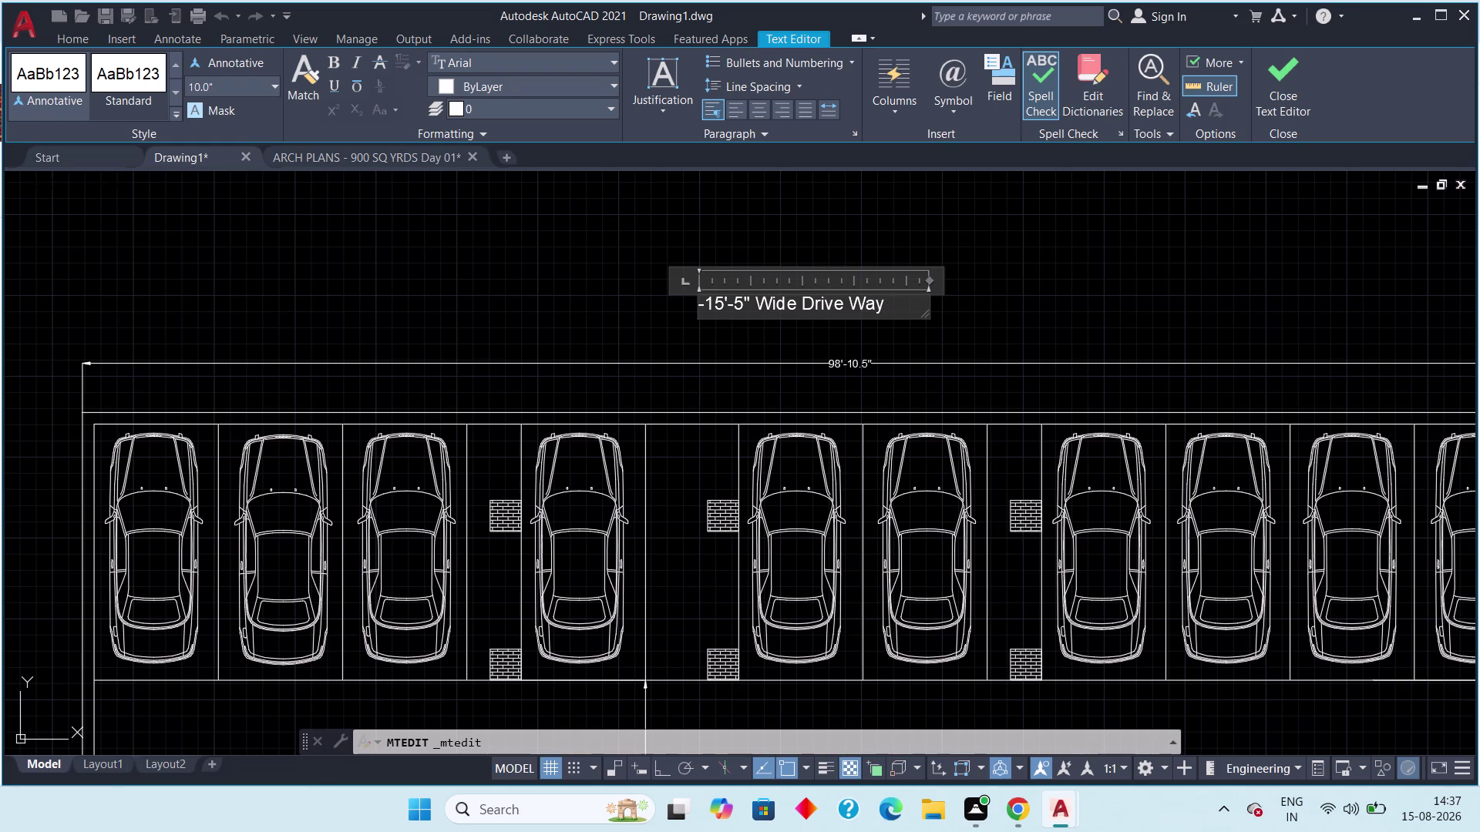
click(708, 306)
key(BackSpace)
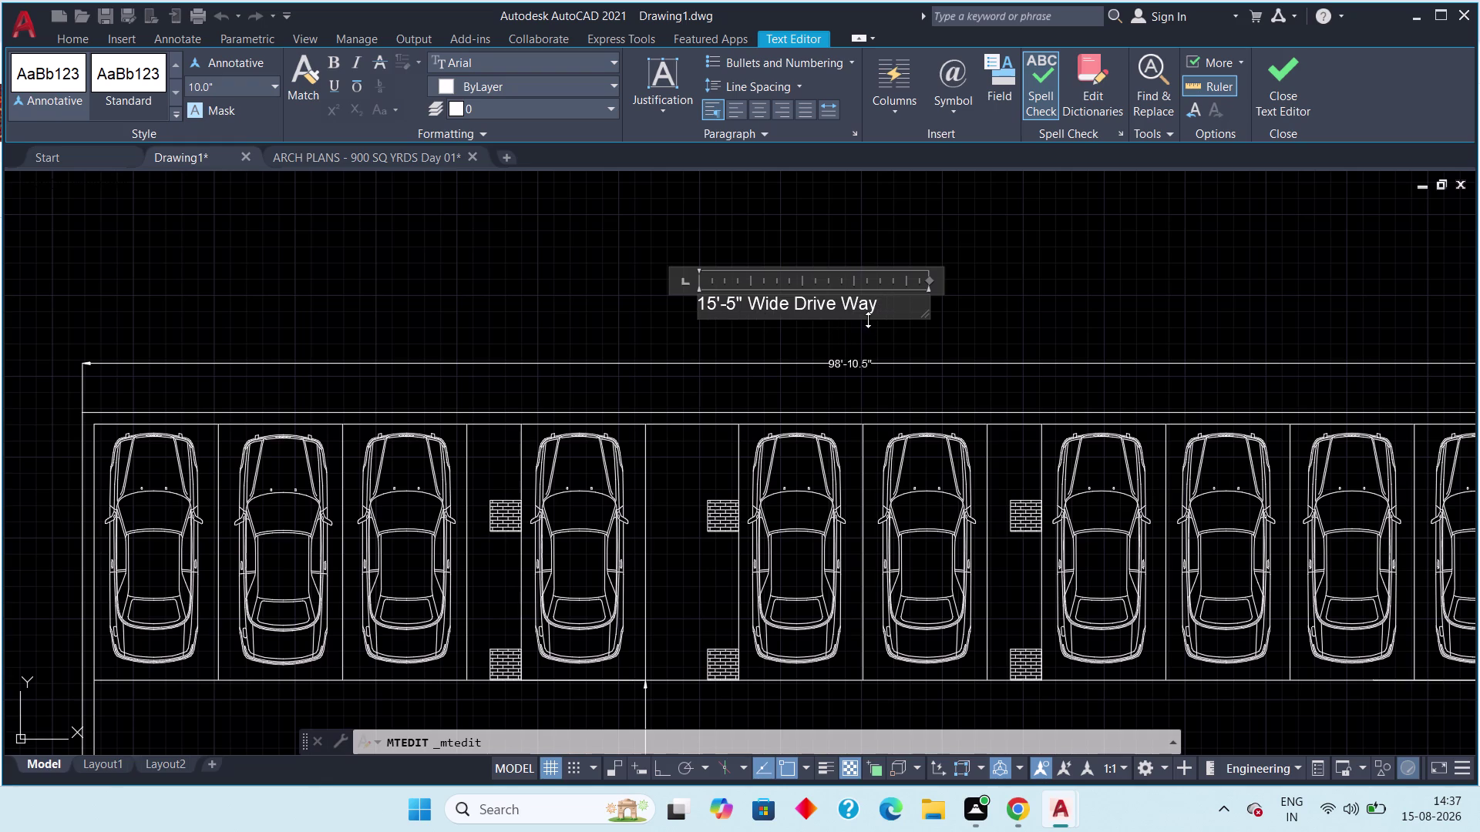
Replace the copied label's text with the word CELLAR.
drag(887, 302, 645, 308)
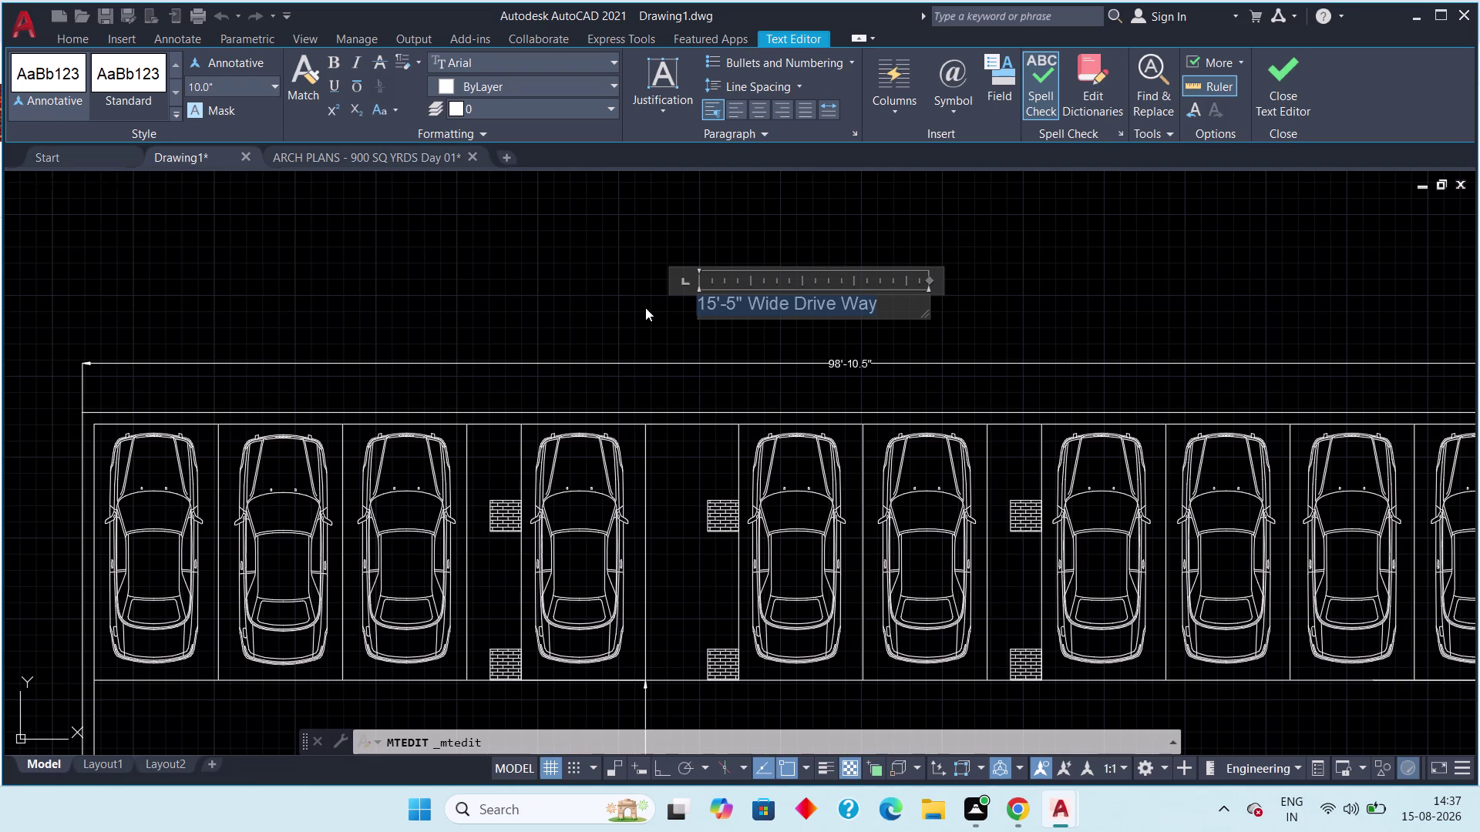
key(e)
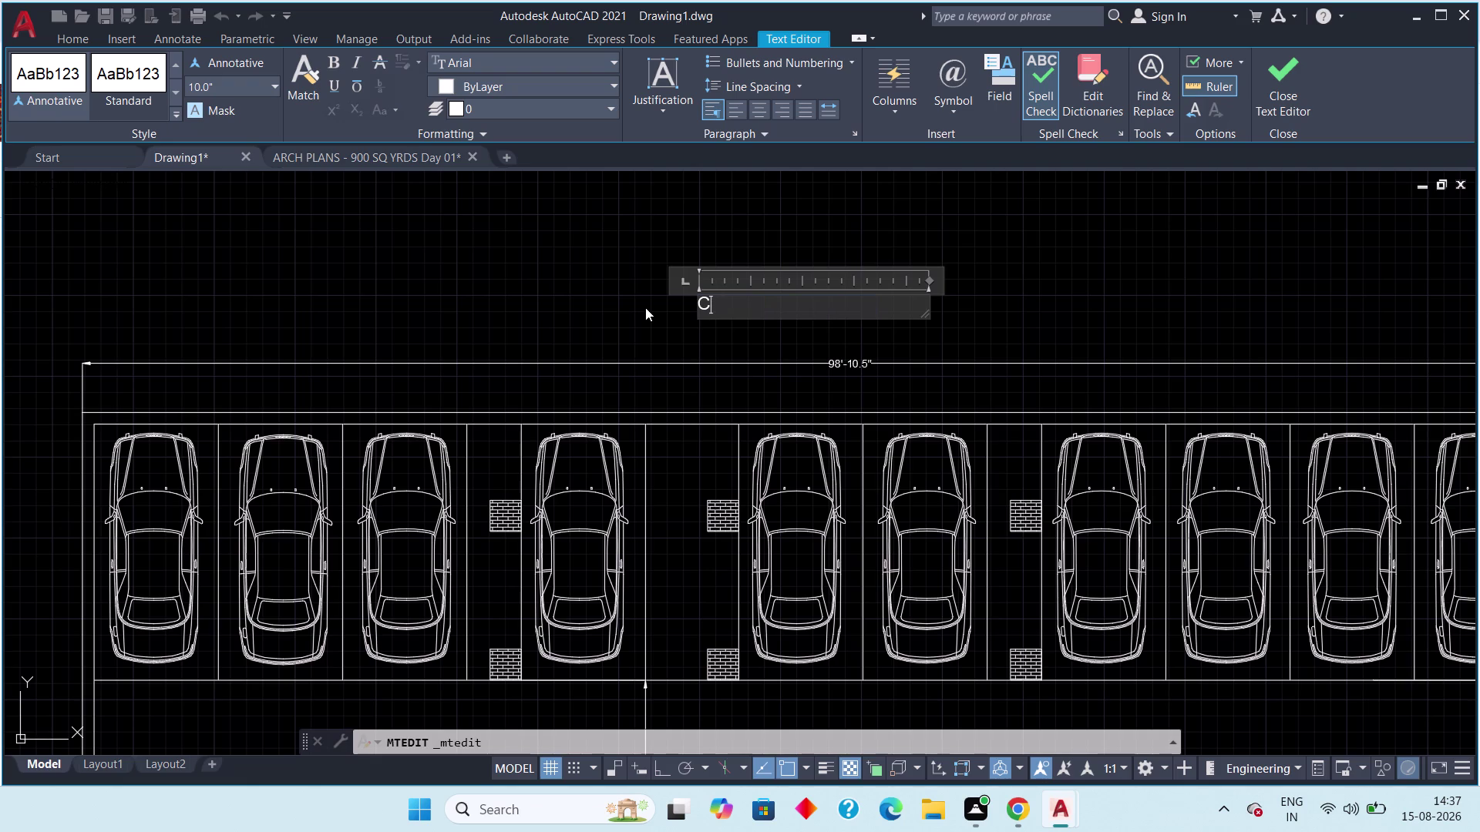
text(LLA)
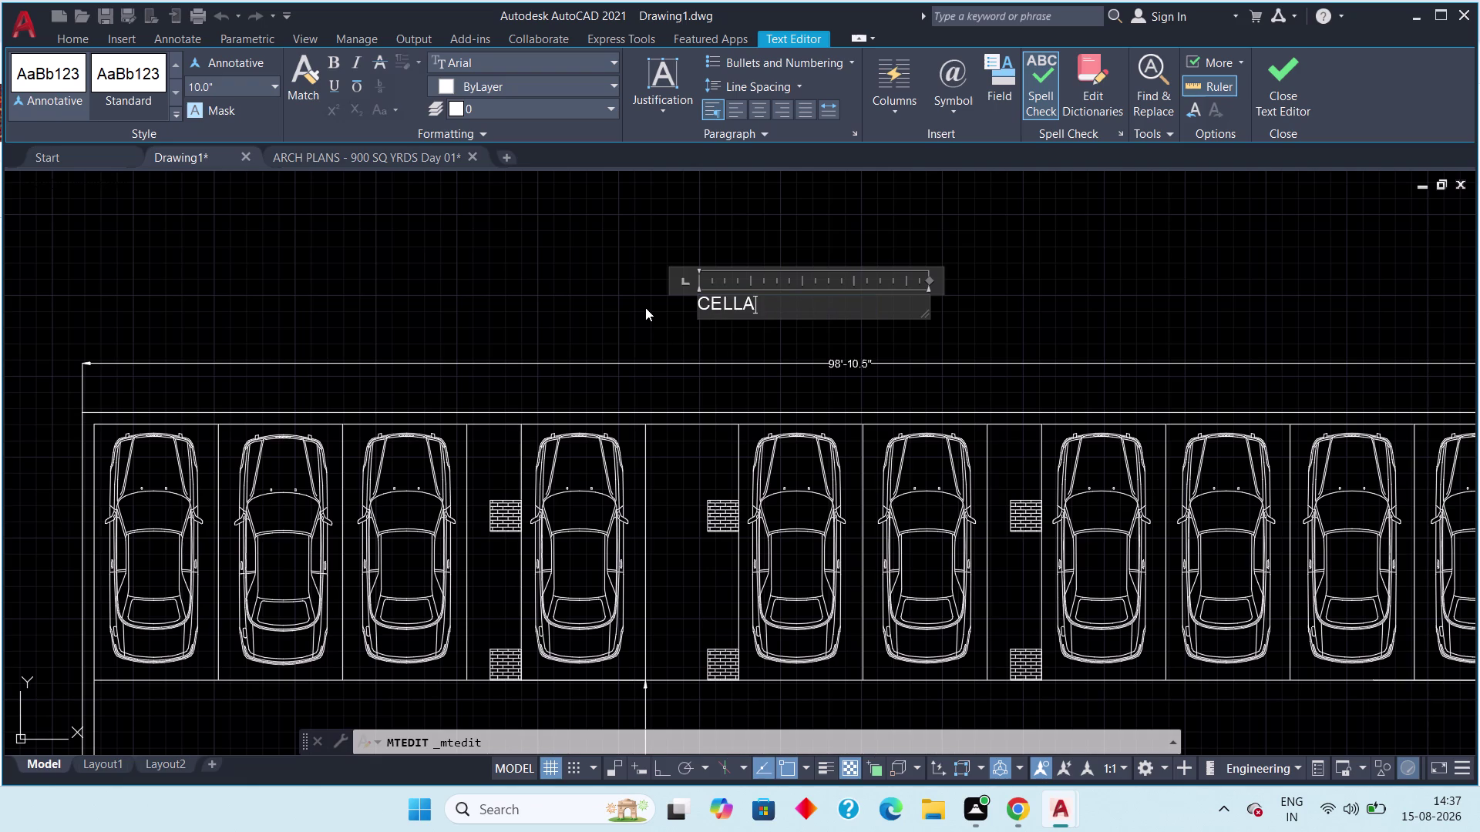
text(R)
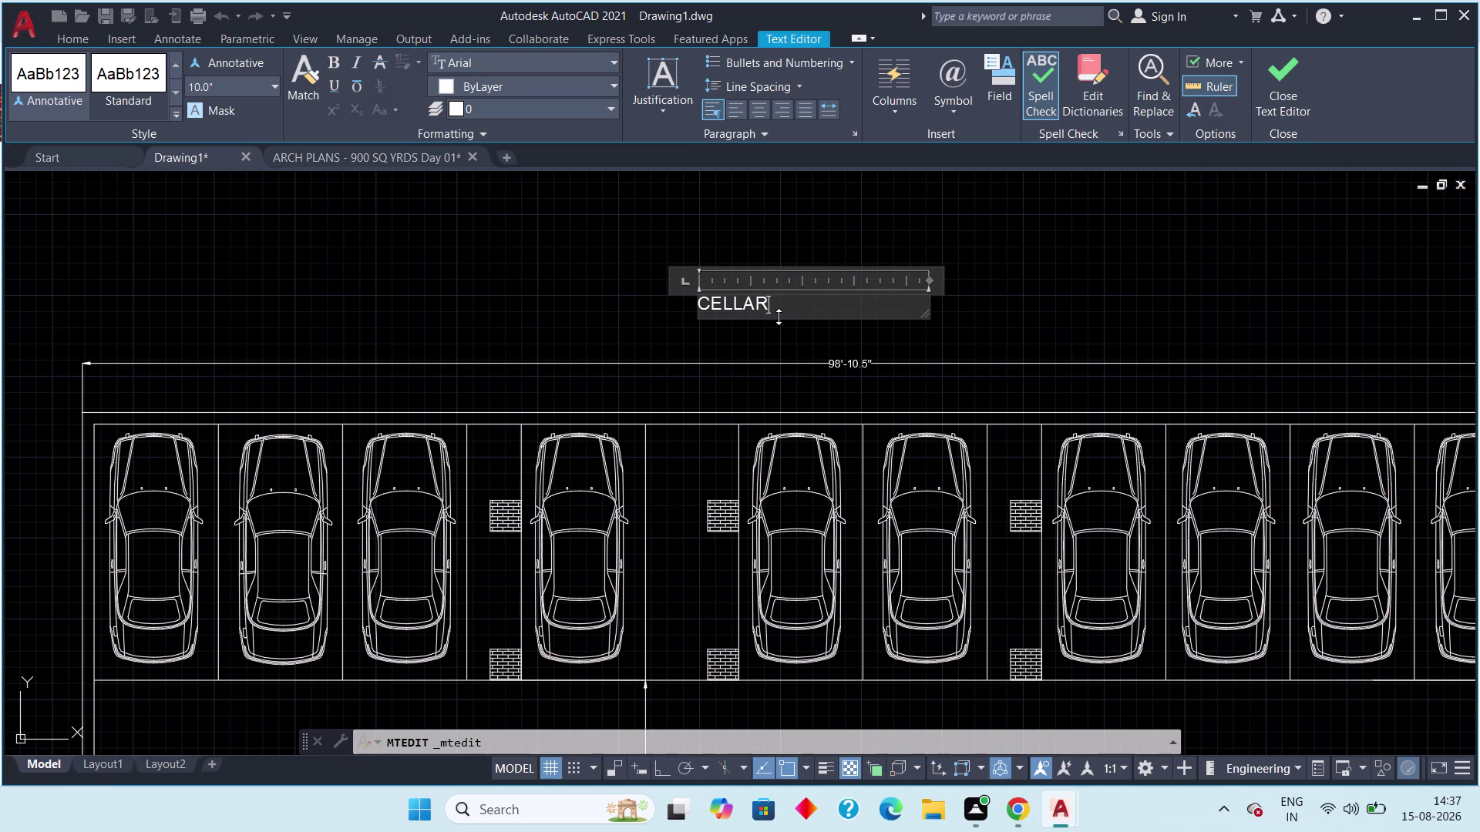
Set CELLAR's text height to 2', after first trying 1'-6".
drag(778, 316, 693, 325)
drag(776, 298, 761, 298)
drag(761, 298, 679, 300)
click(255, 89)
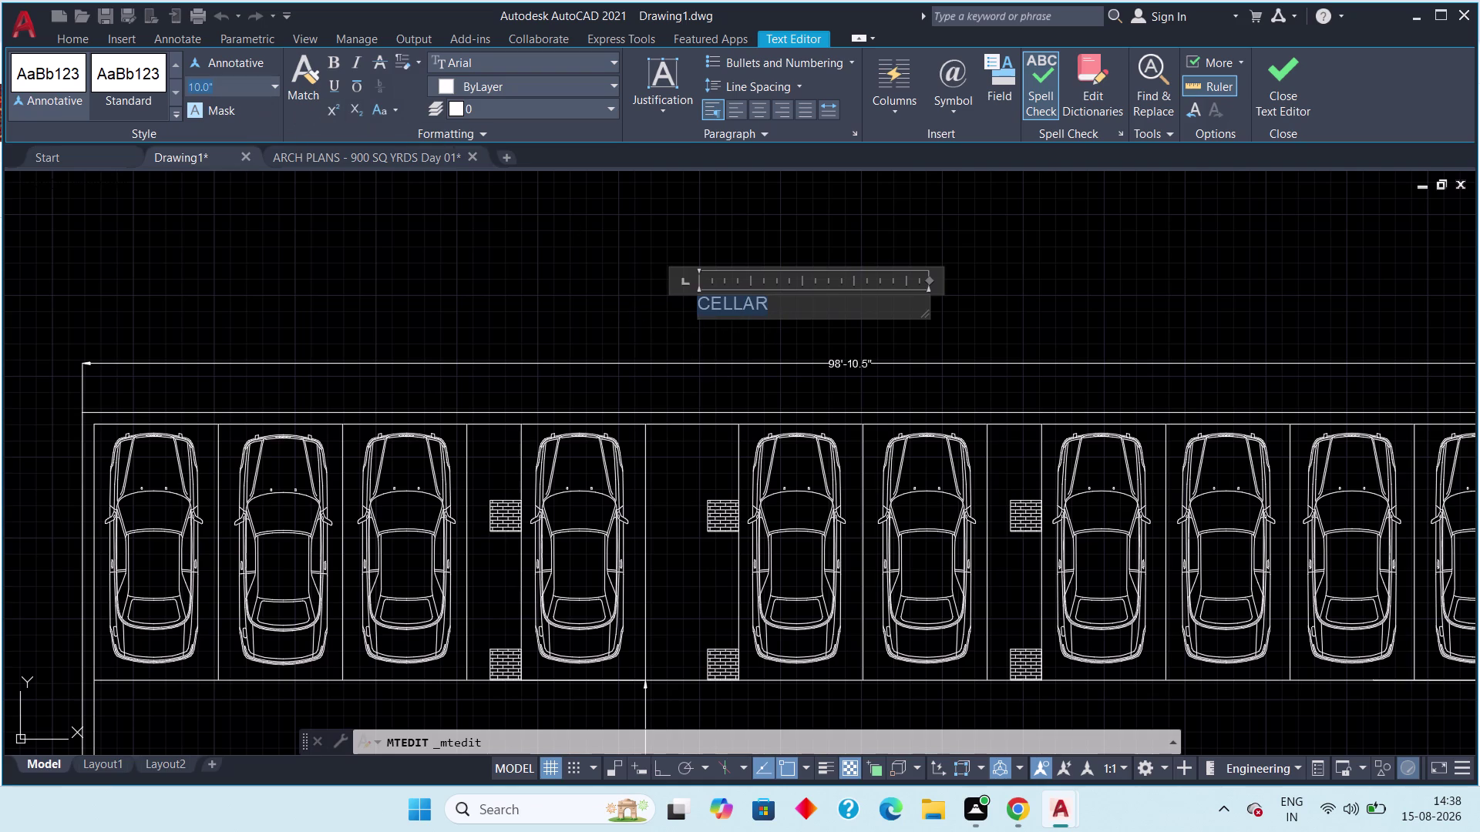
text(1')
text(6")
key(Return)
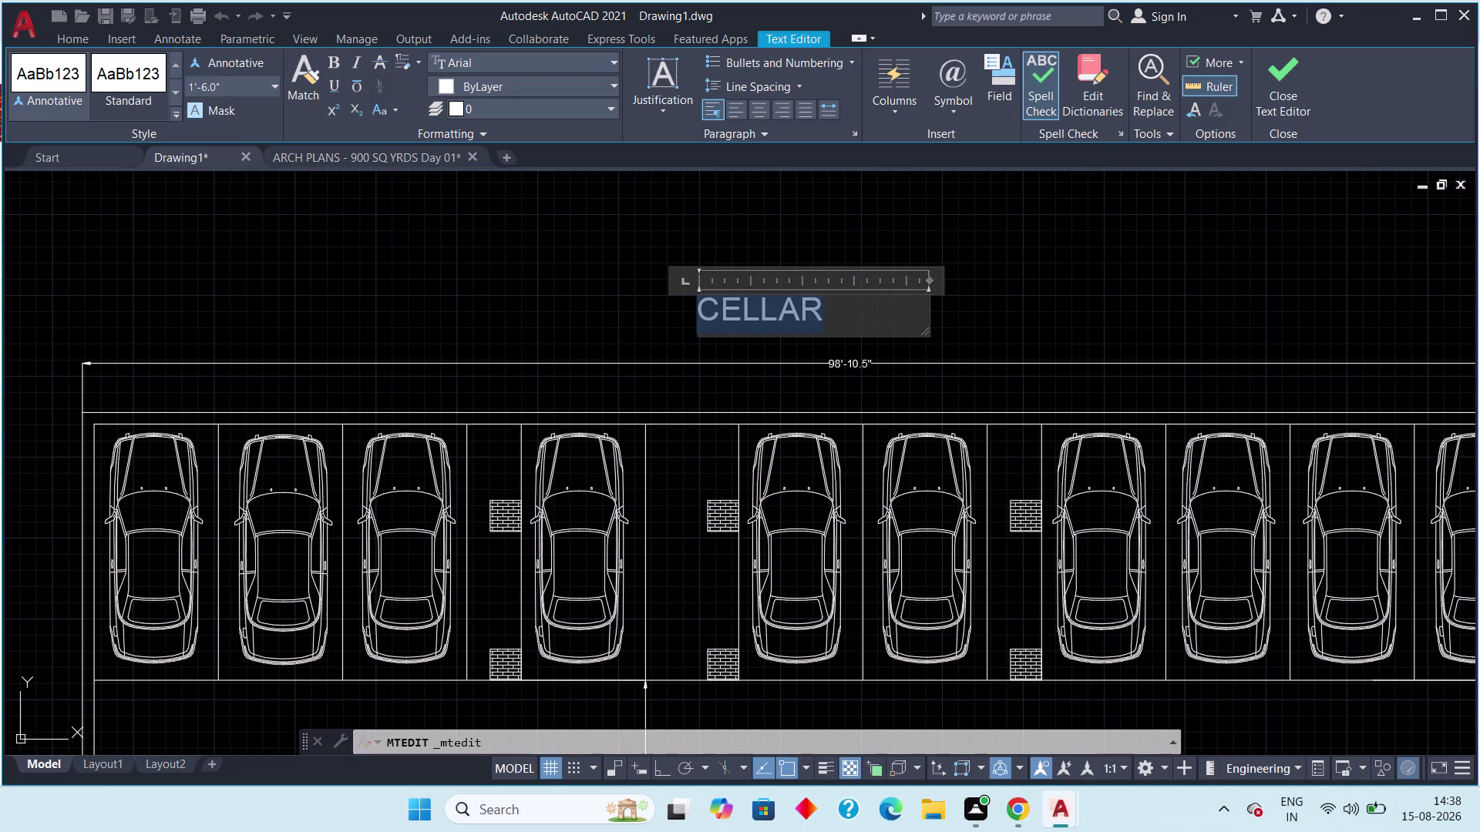
click(254, 86)
text(2')
key(Return)
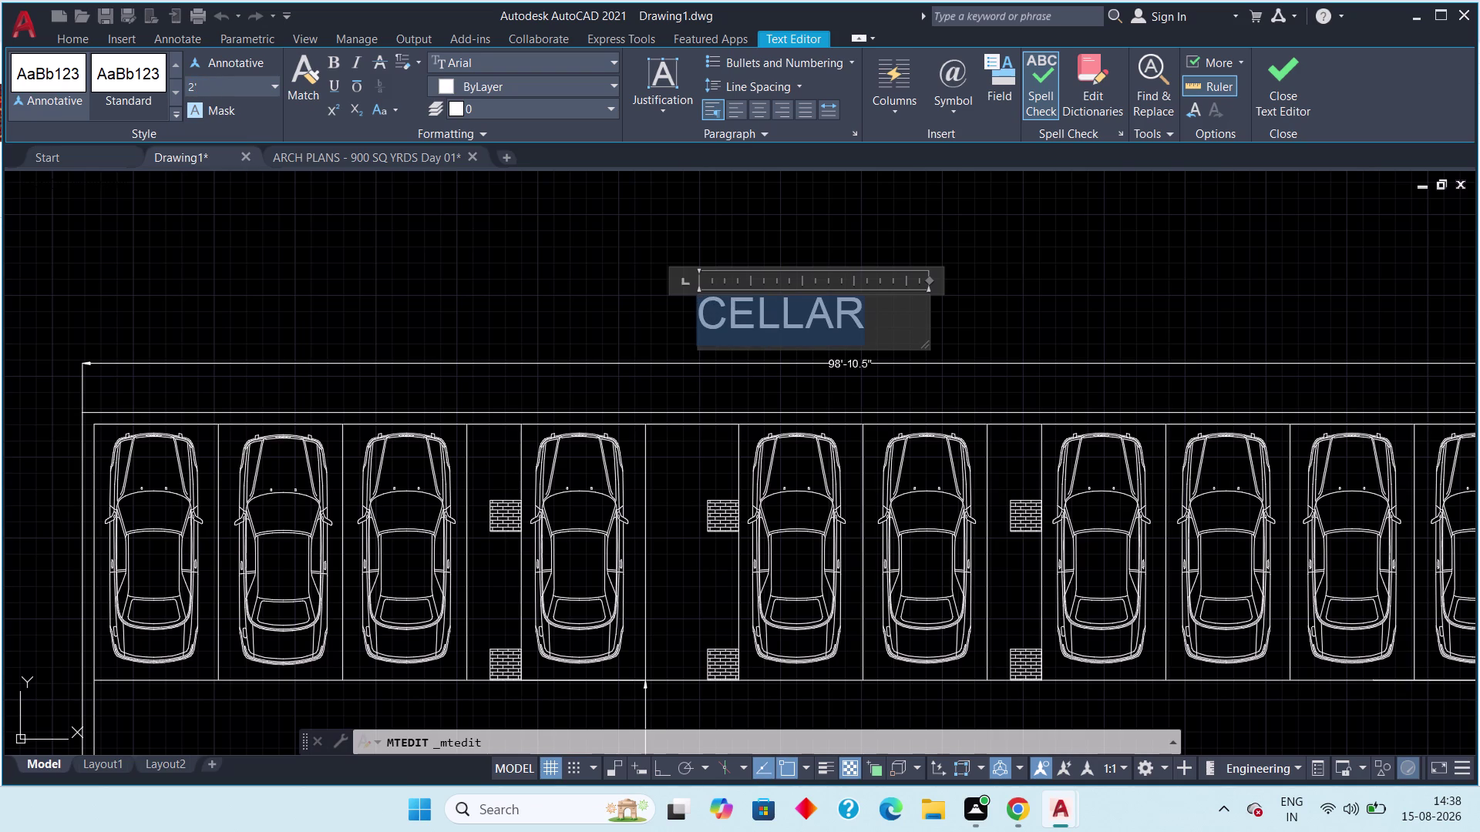
scroll(down, 3)
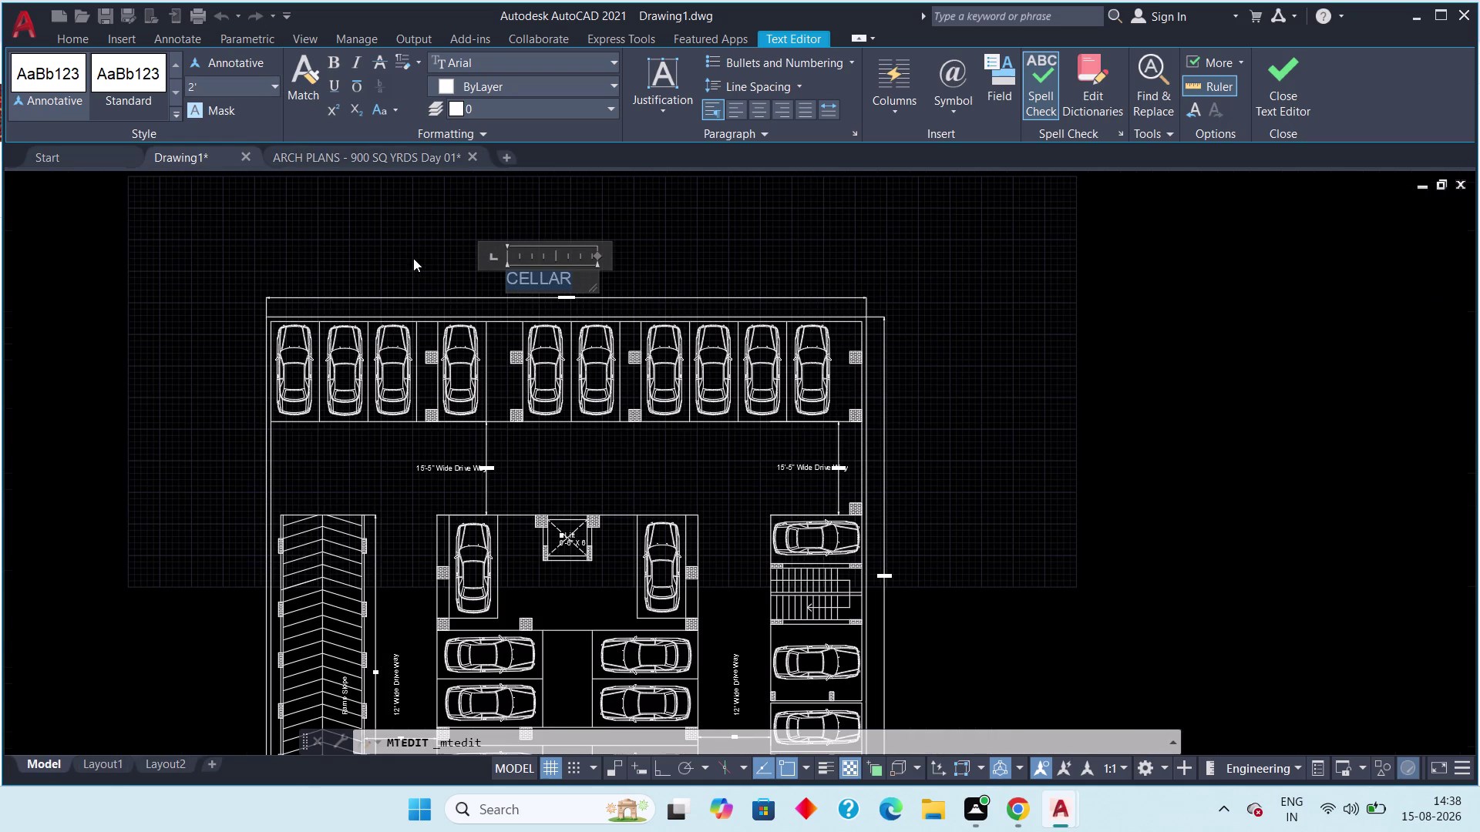
Add the word PARKING after CELLAR and close the text editor.
click(576, 281)
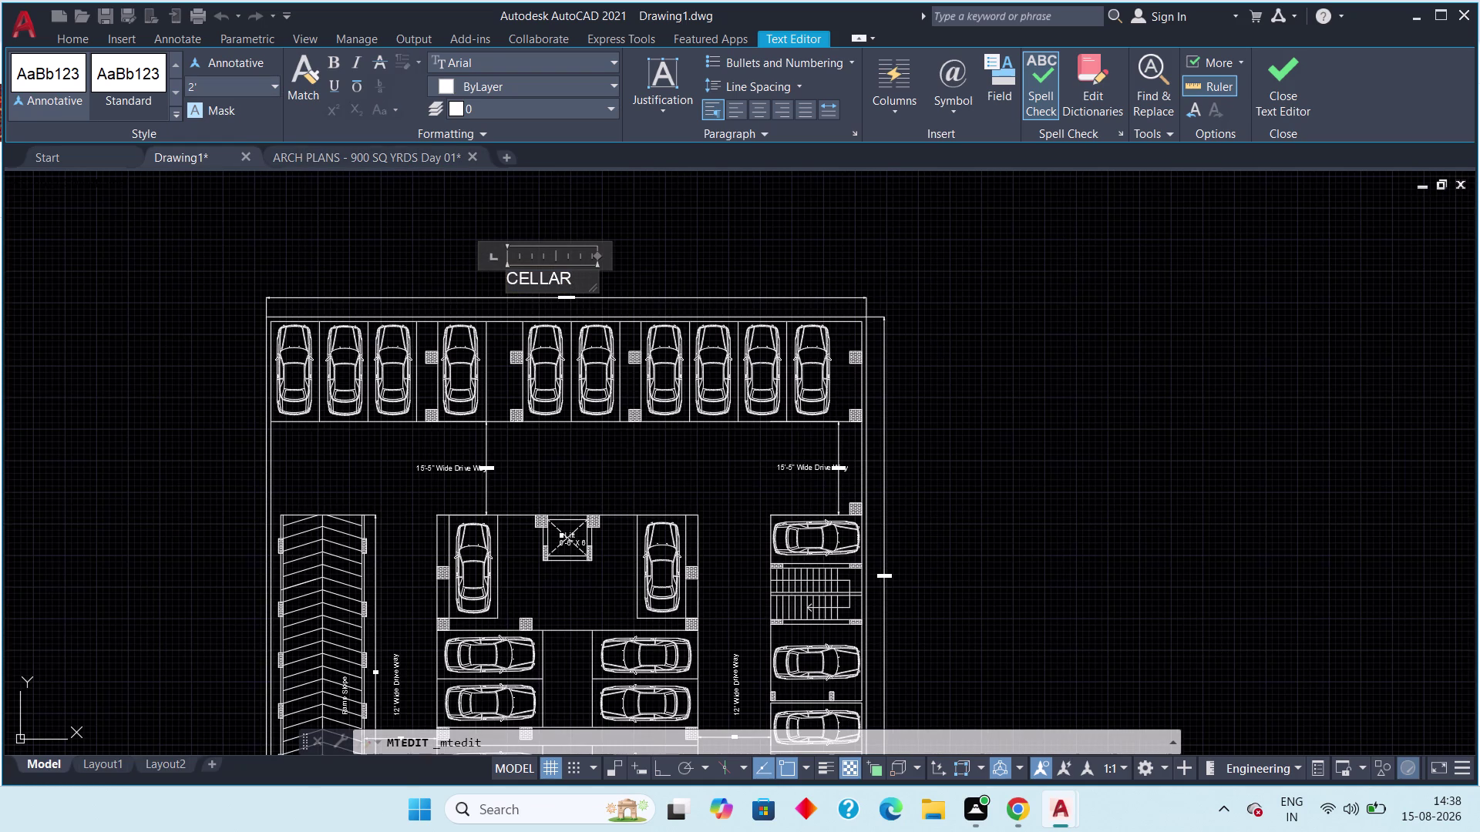
key(space)
text(PAR)
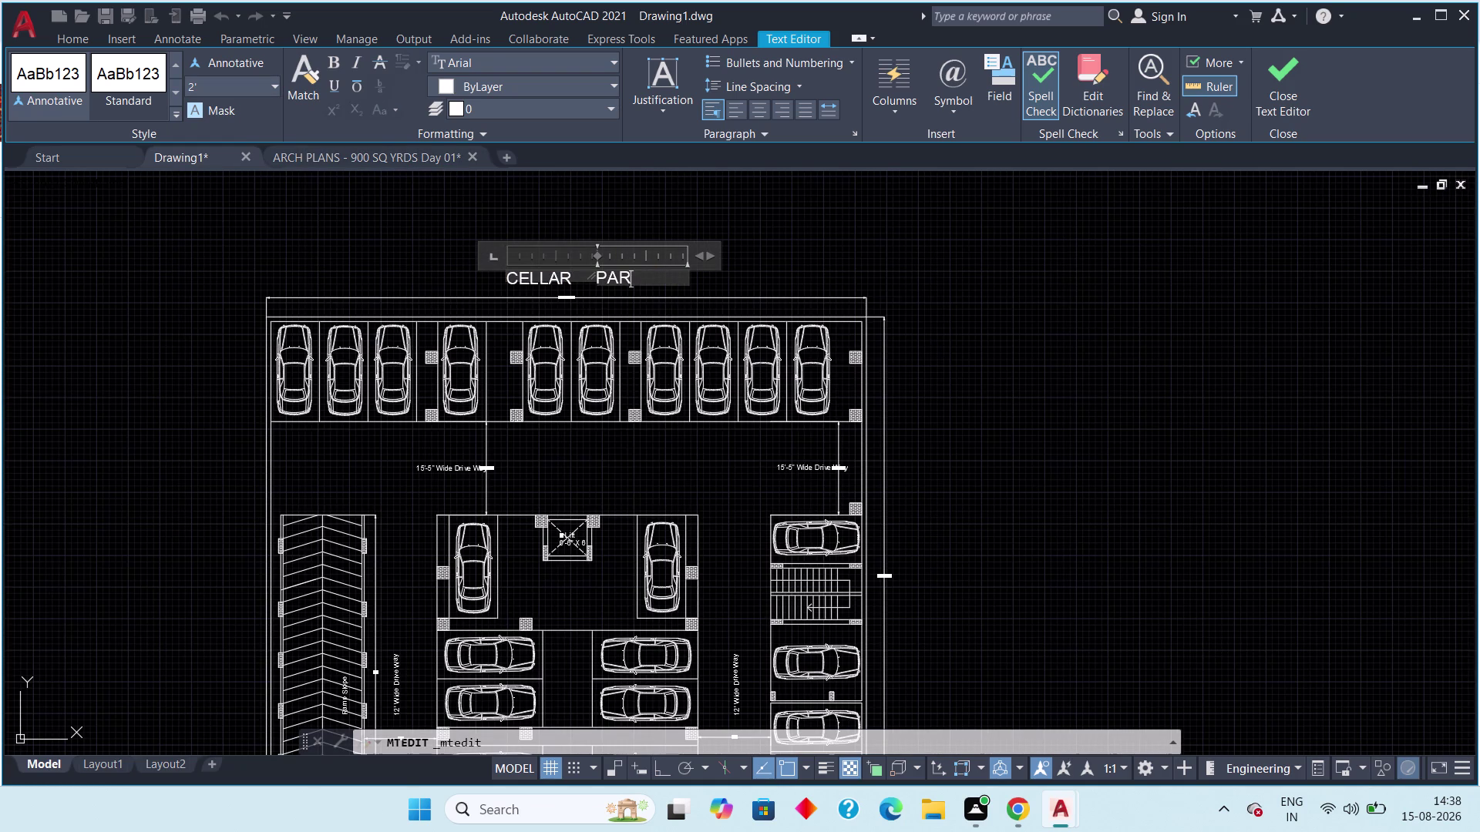
text(KING)
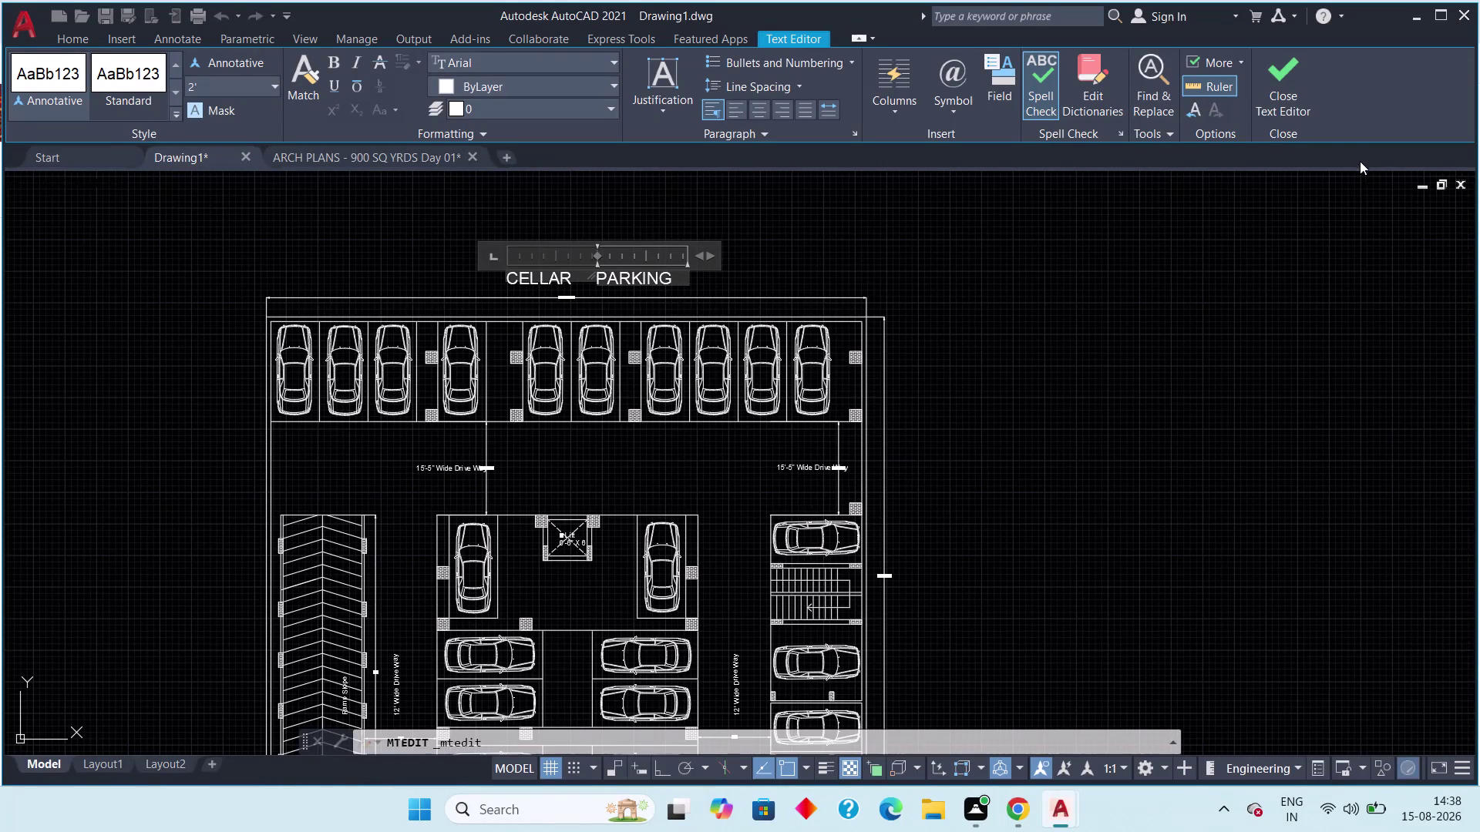
click(1289, 98)
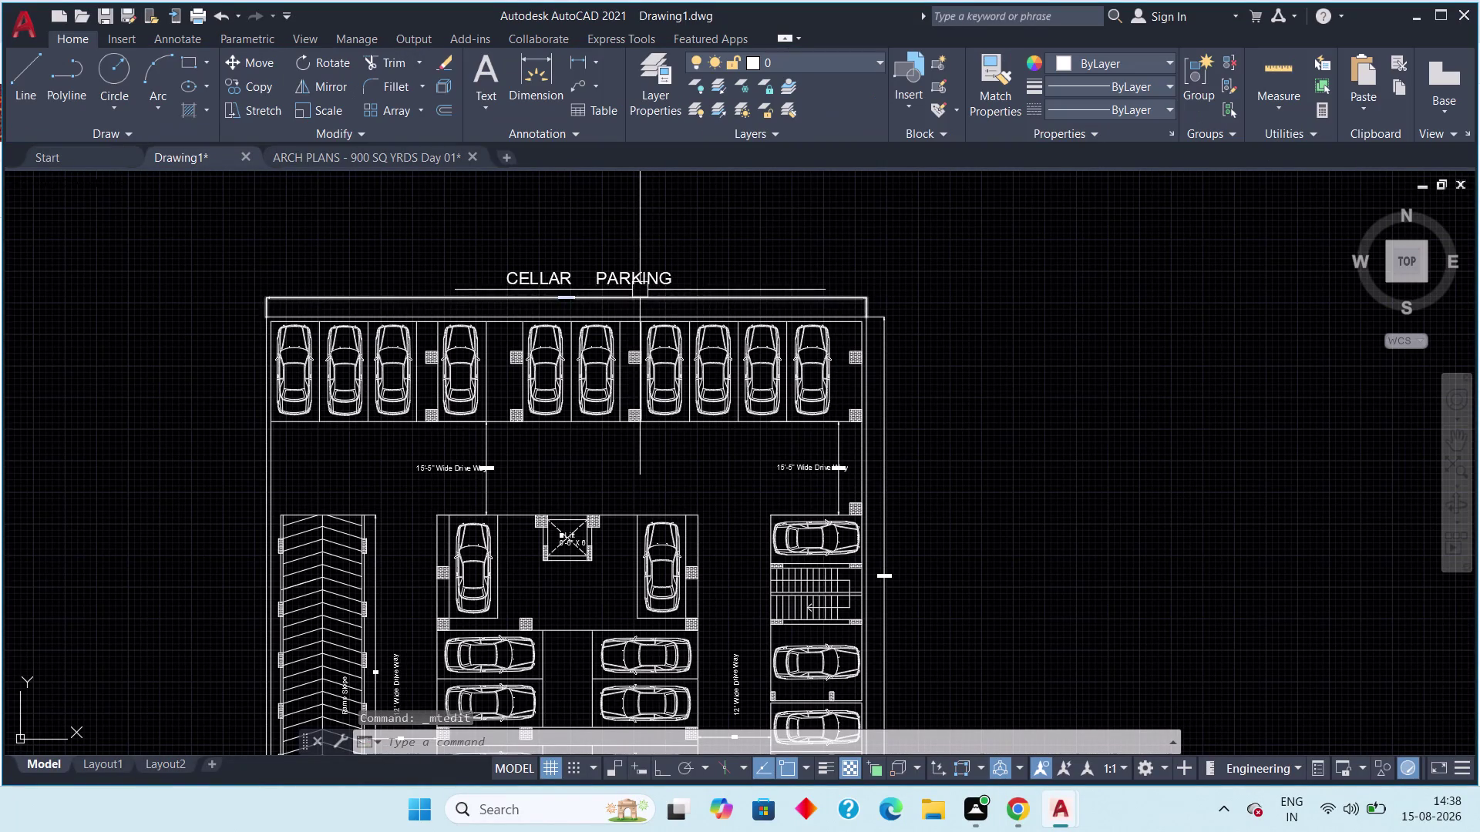
Move the CELLAR PARKING title slightly up and left with M, then reopen it for editing.
middle_drag(640, 284, 683, 225)
middle_drag(683, 221, 639, 305)
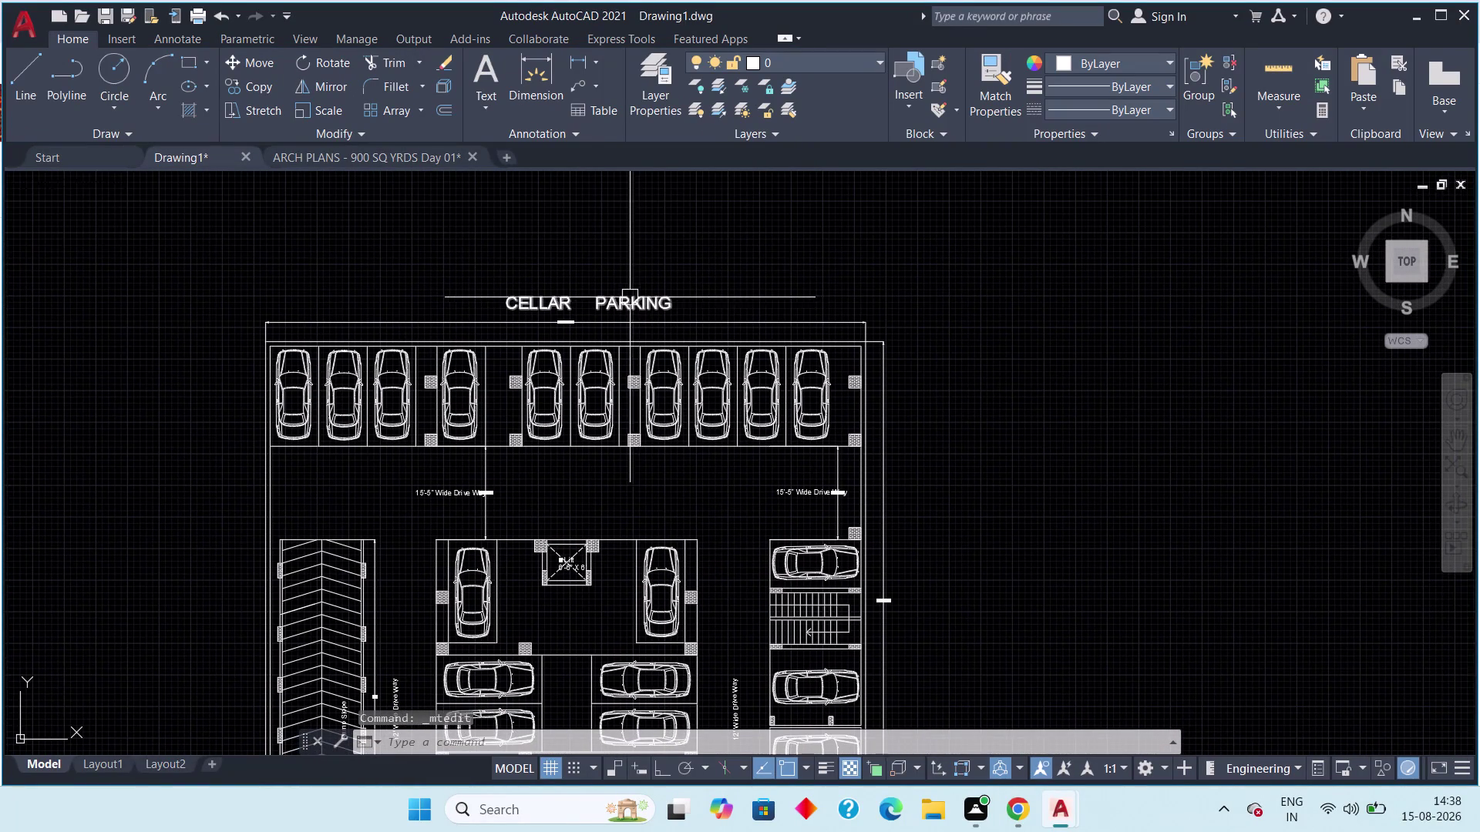
click(629, 302)
text(M)
key(space)
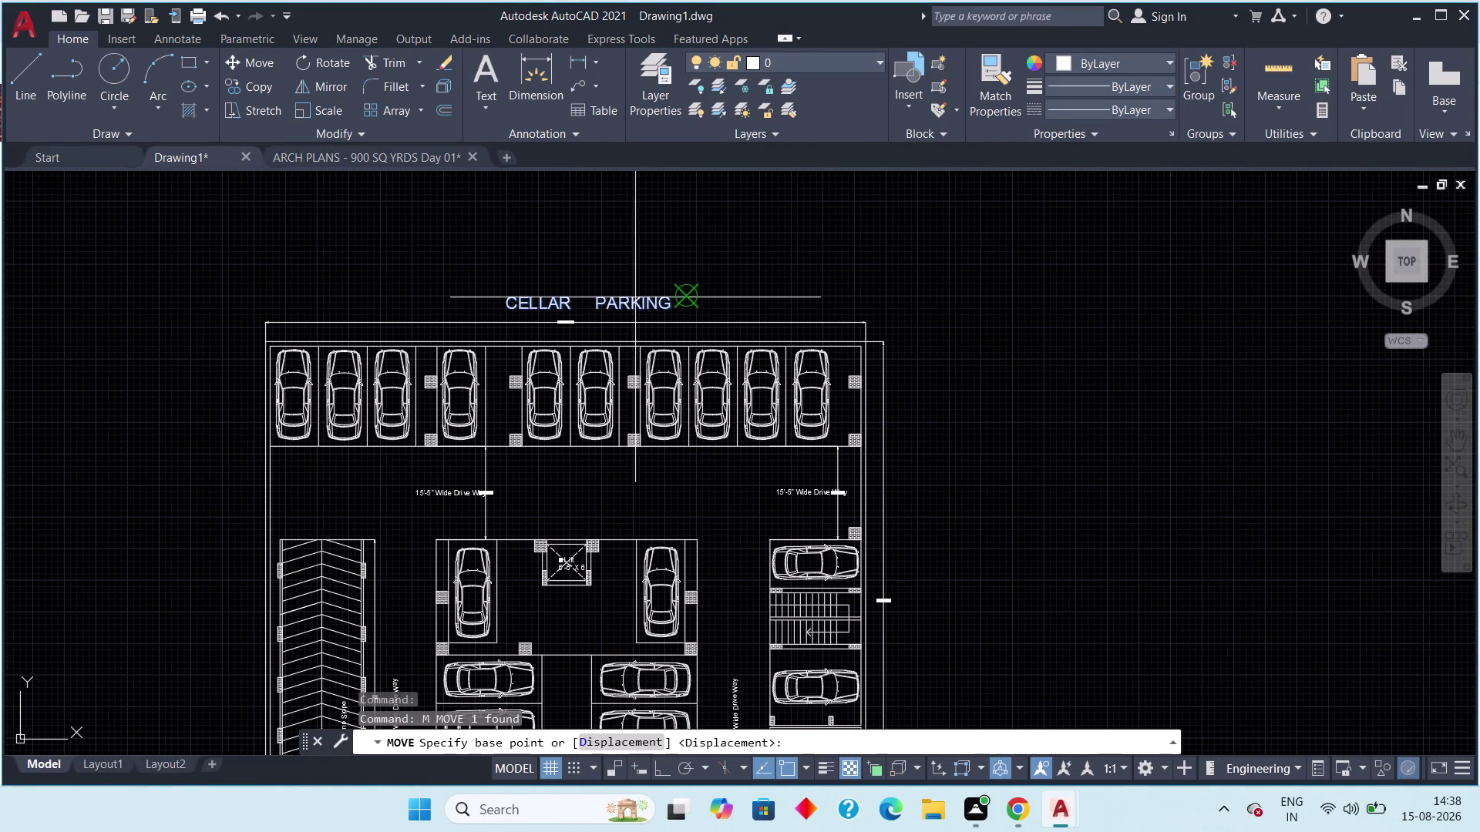
click(617, 302)
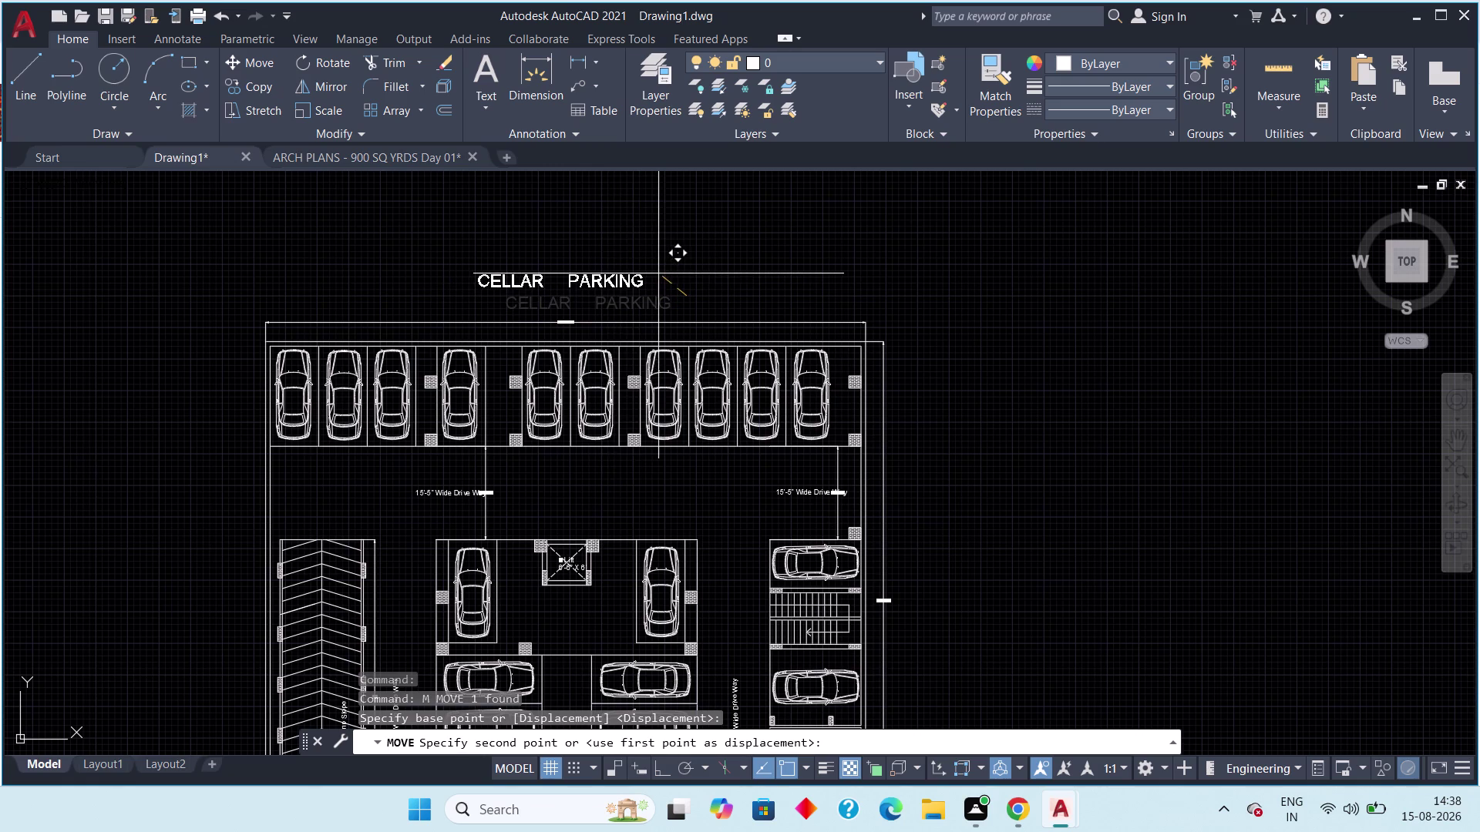
click(664, 278)
key(Escape)
double_click(614, 283)
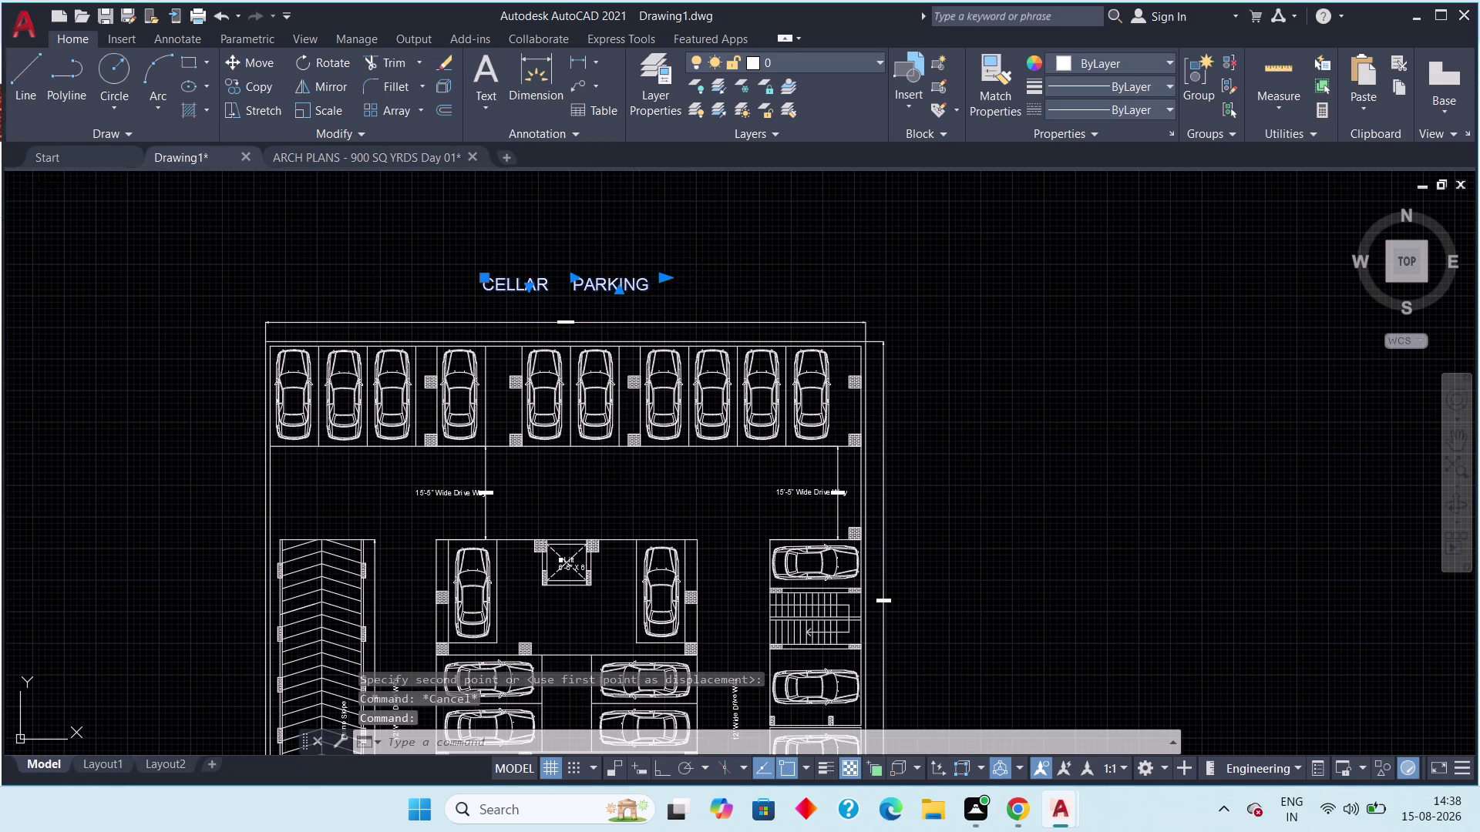
scroll(up, 3)
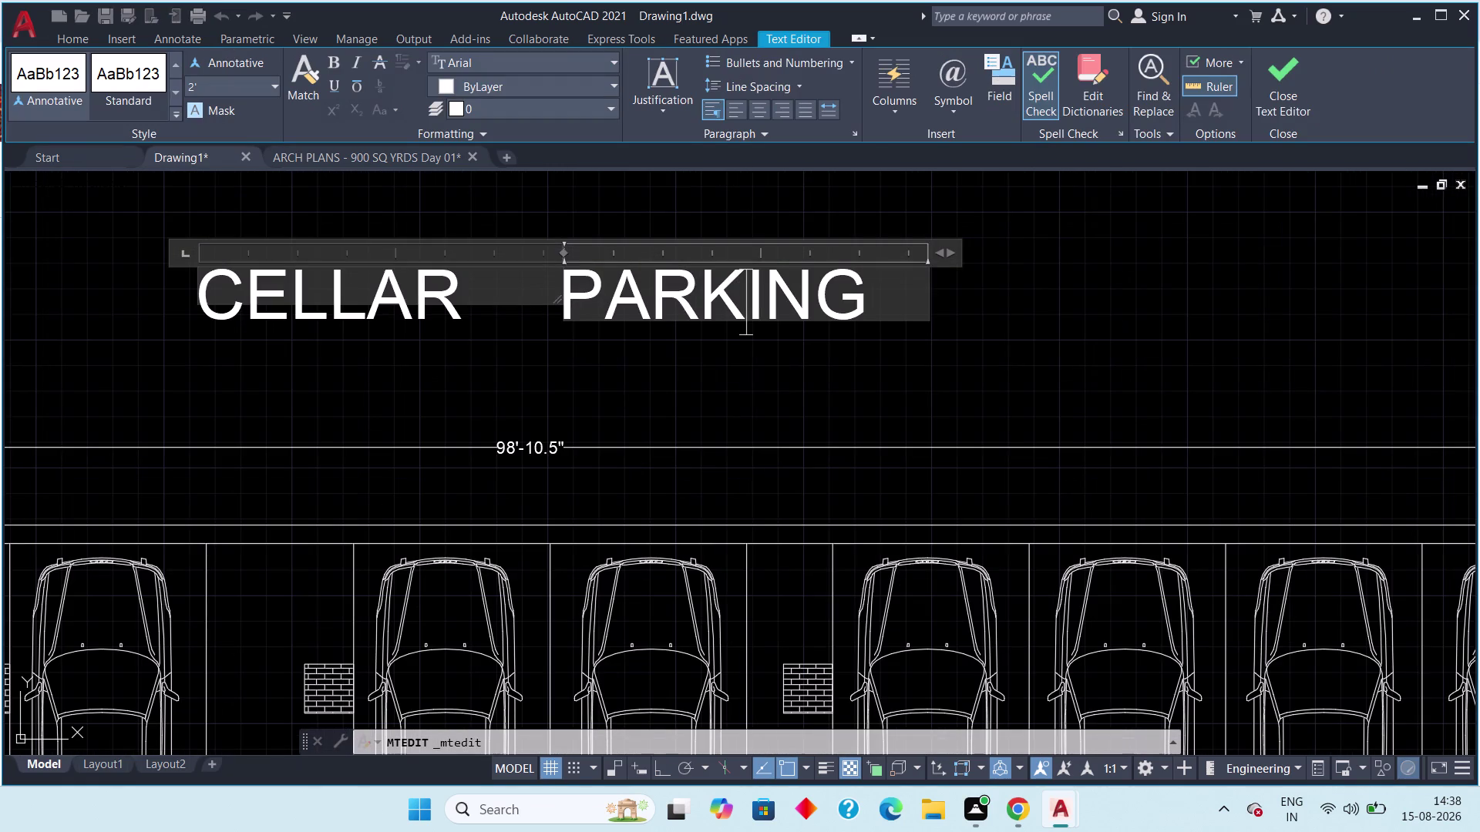
Try widening the gap between CELLAR and PARKING by adding spaces in the title.
click(559, 296)
key(Escape)
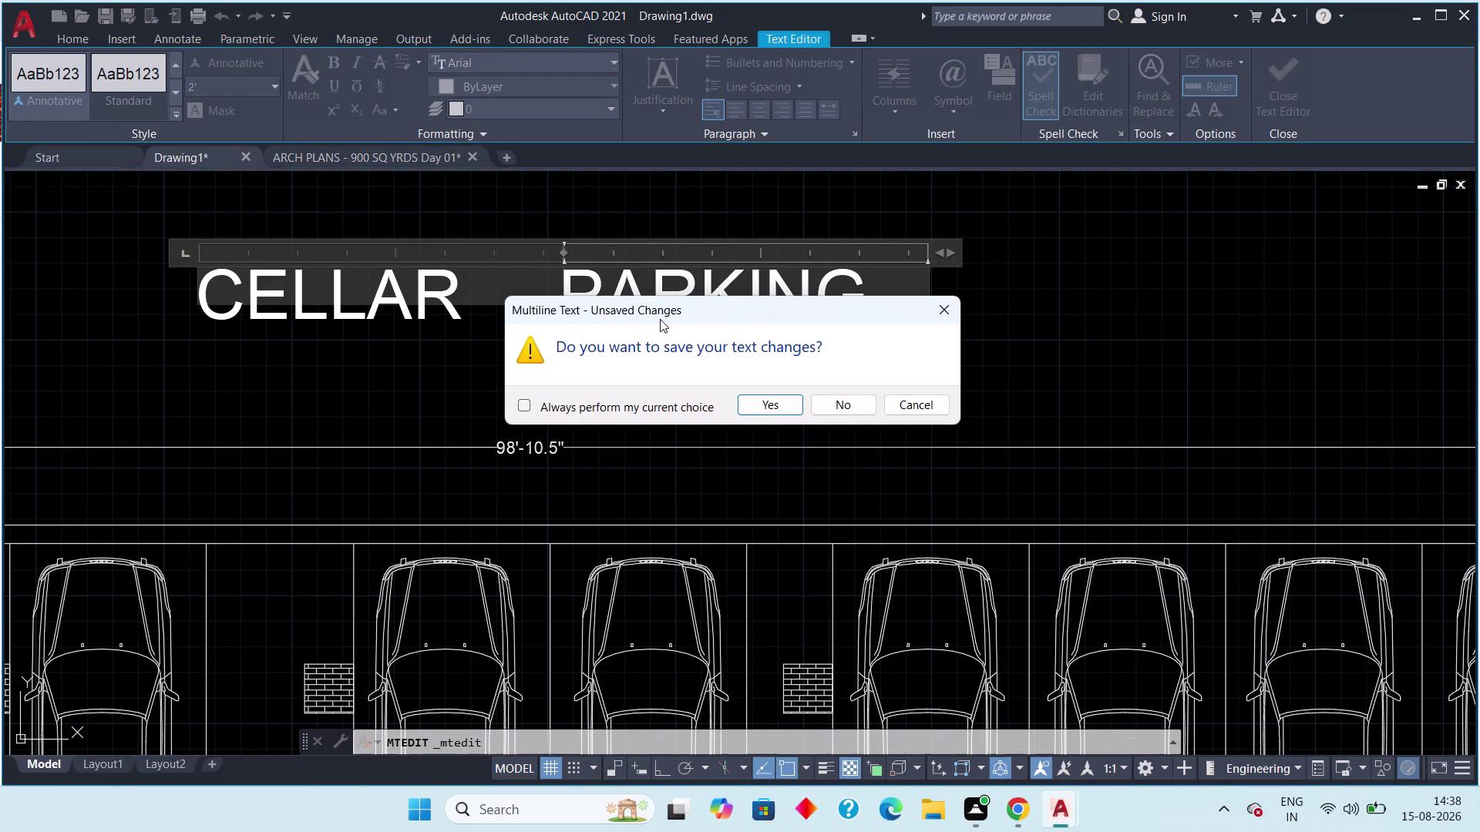
click(933, 310)
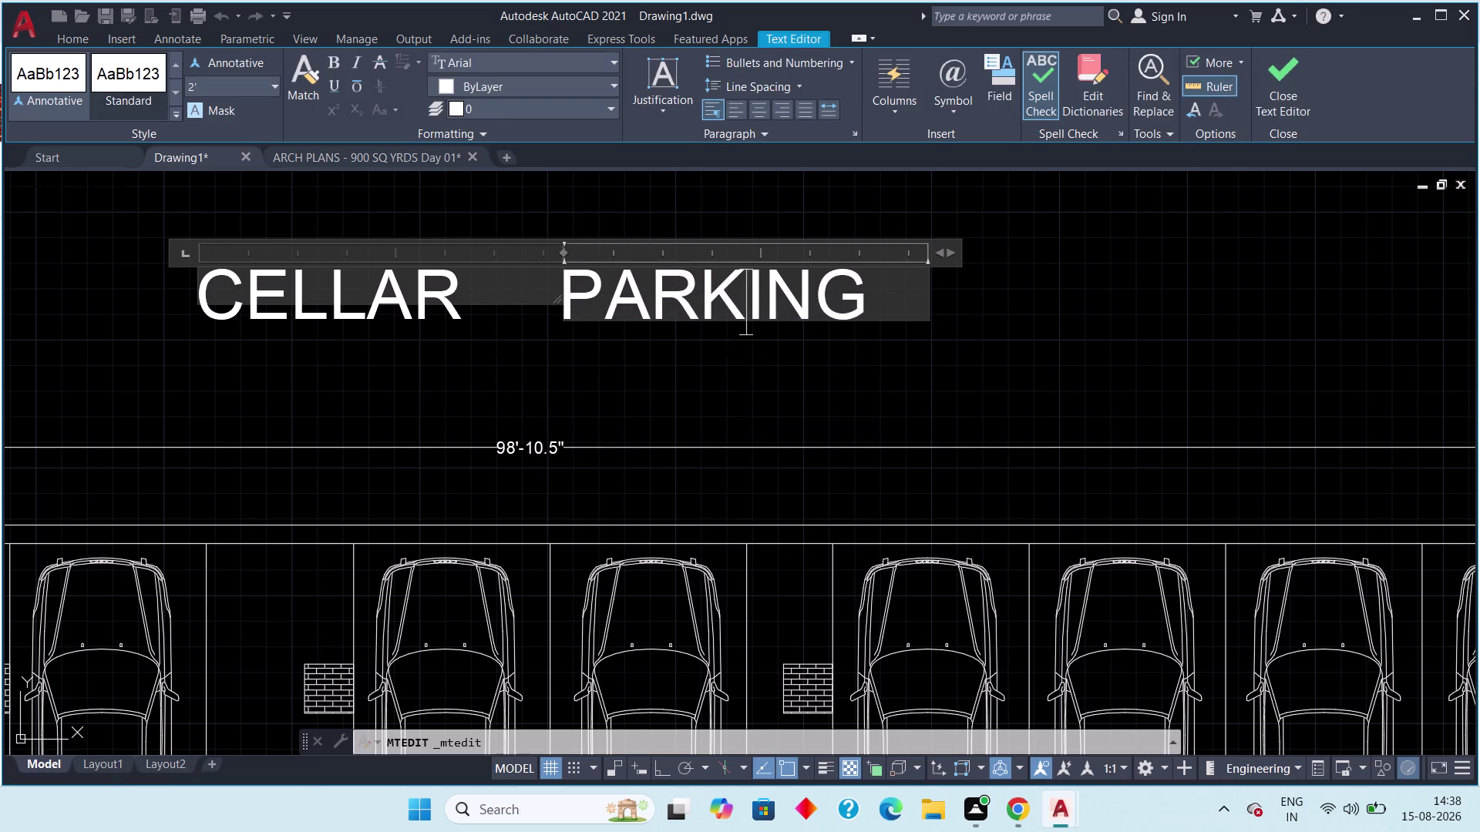
click(538, 275)
click(535, 297)
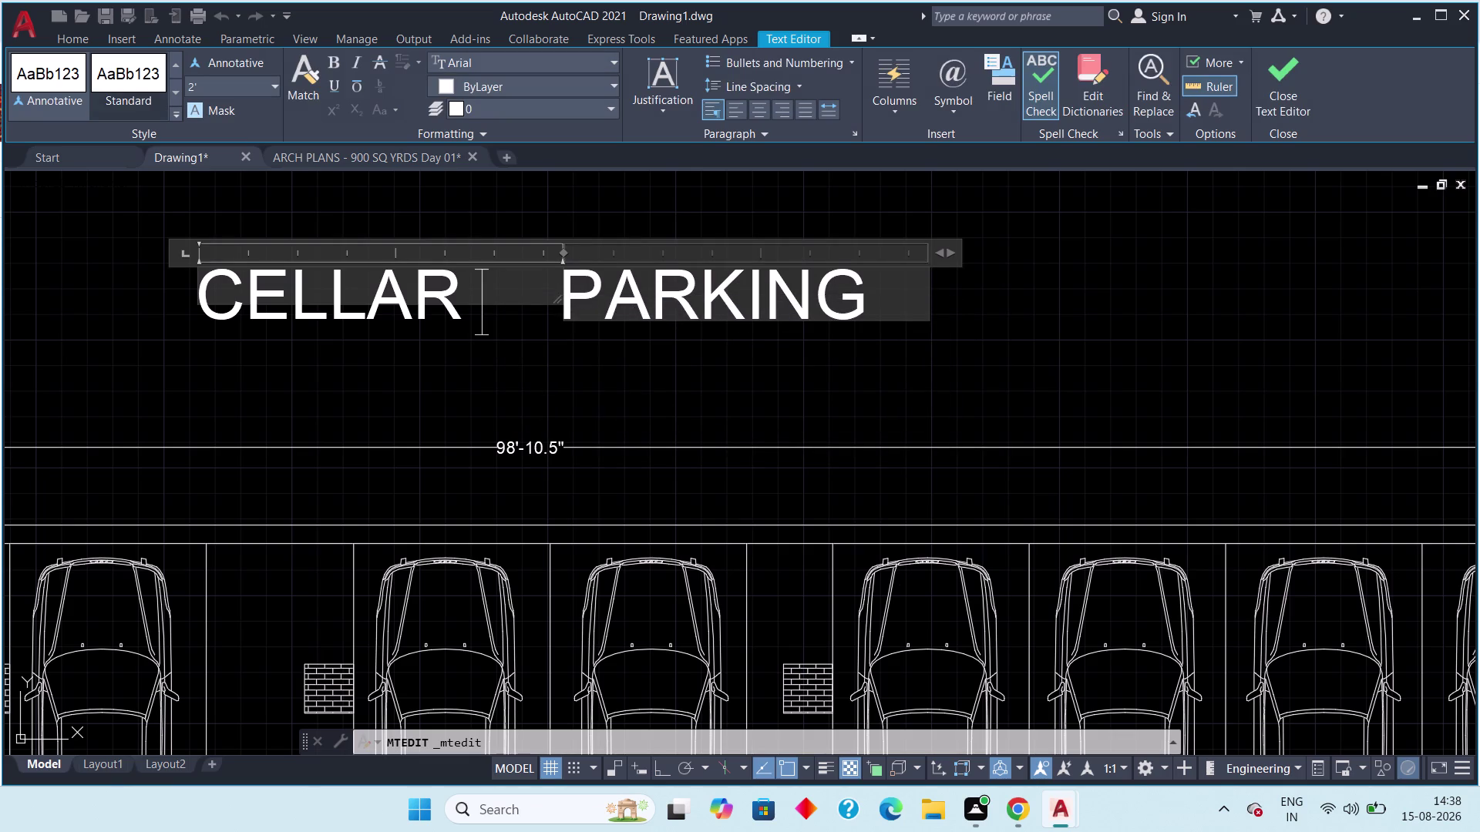
key(Right)
key(Right)
key(Left)
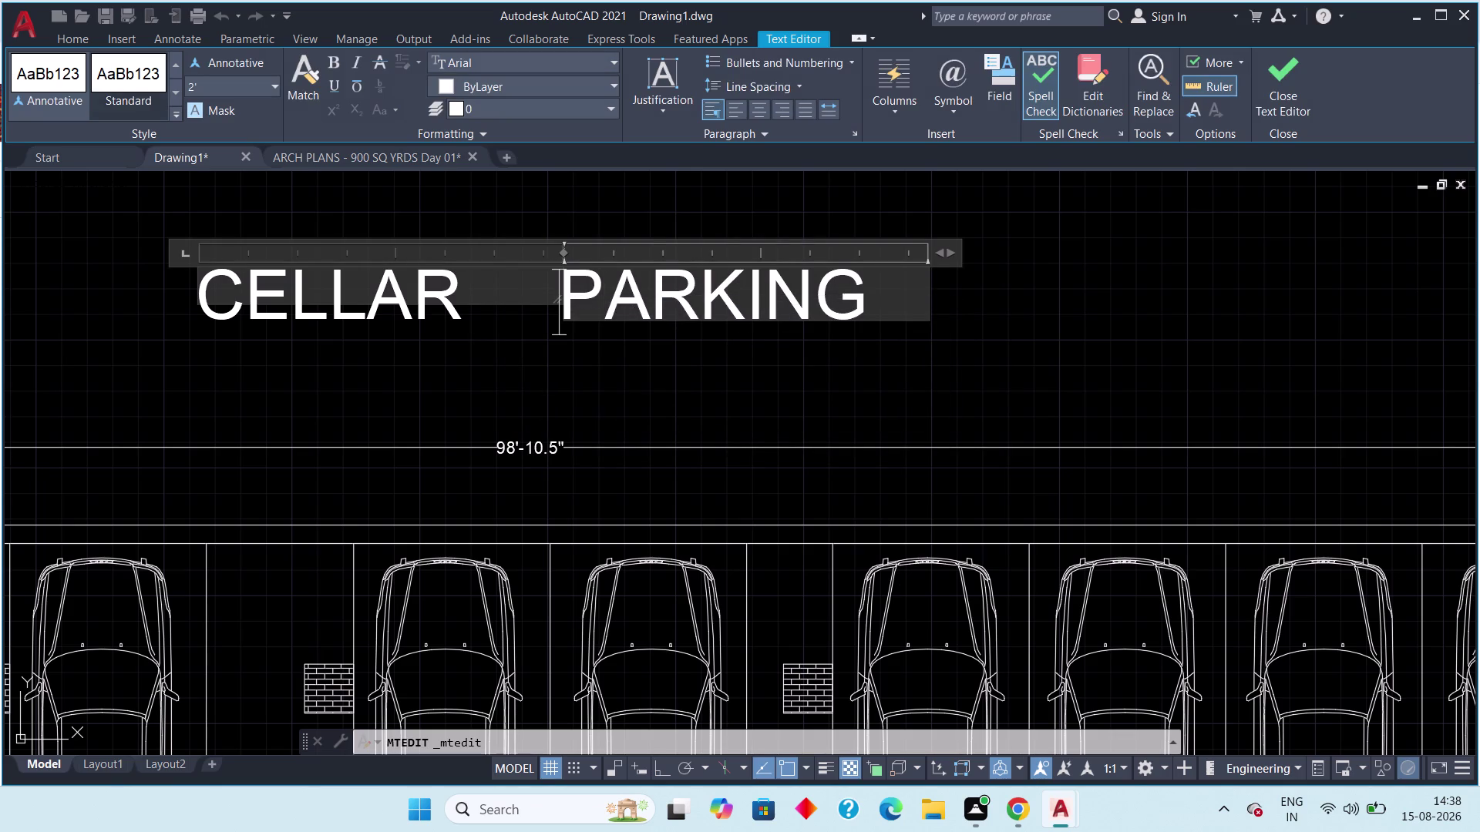
key(BackSpace)
key(space)
key(space)
key(space)
key(space)
key(Right)
key(space)
key(BackSpace)
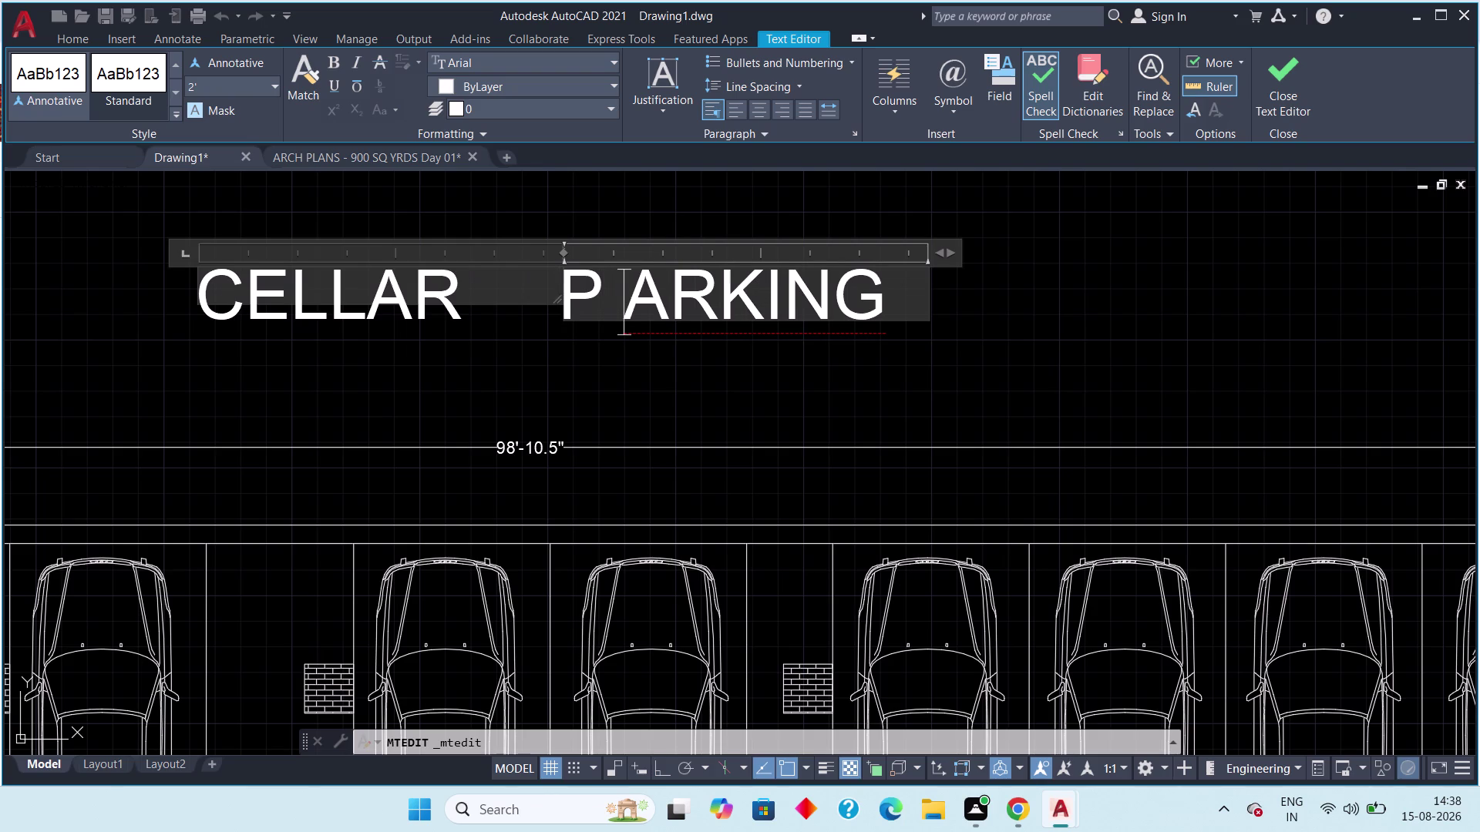
Remove the stray space in PARKING and restore the spacing between the title words.
key(Left)
key(space)
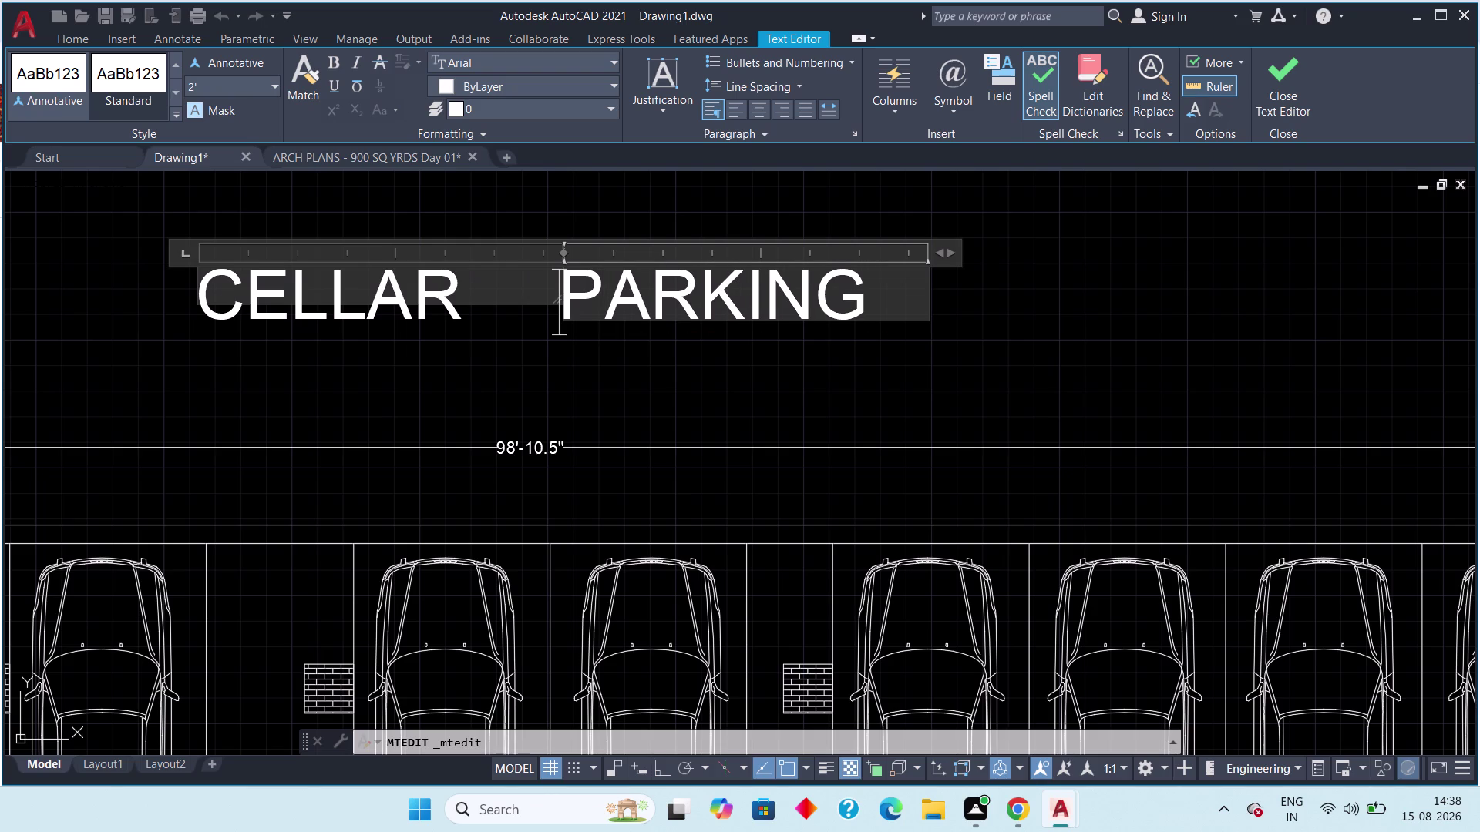
key(BackSpace)
key(BackSpace)
key(BackSpace)
key(BackSpace)
key(BackSpace)
key(BackSpace)
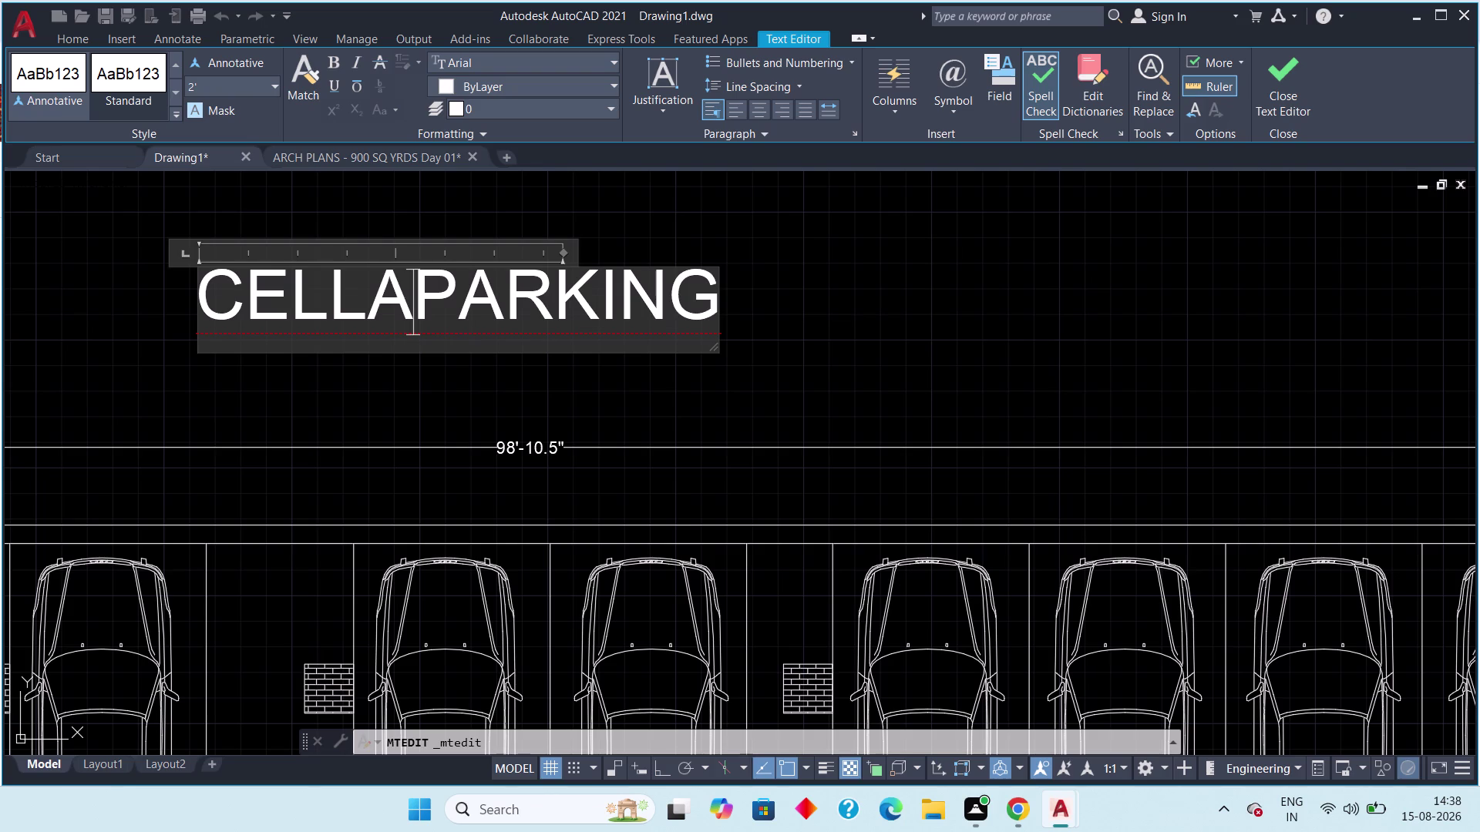